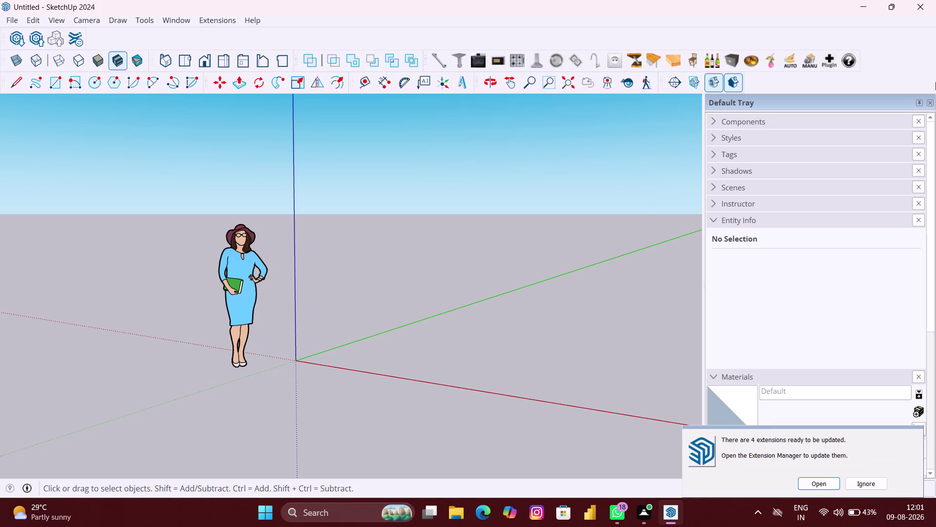
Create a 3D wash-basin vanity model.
Set the model units to Decimal format with 0.00" length precision in Model Info.
click(931, 103)
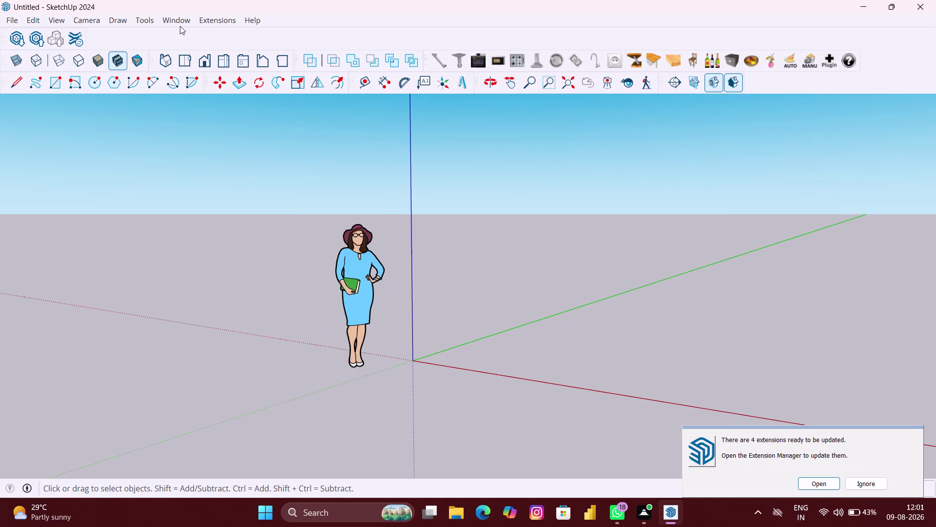
click(180, 25)
click(203, 82)
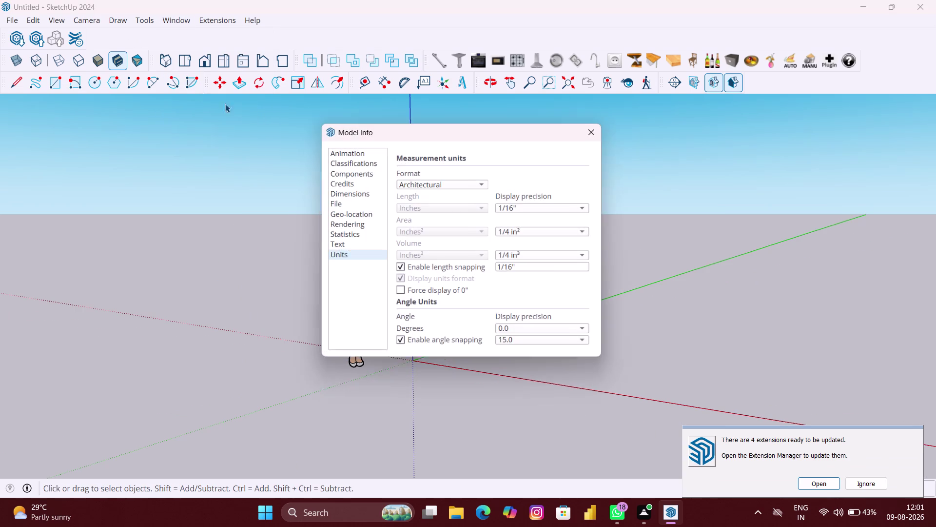
click(441, 180)
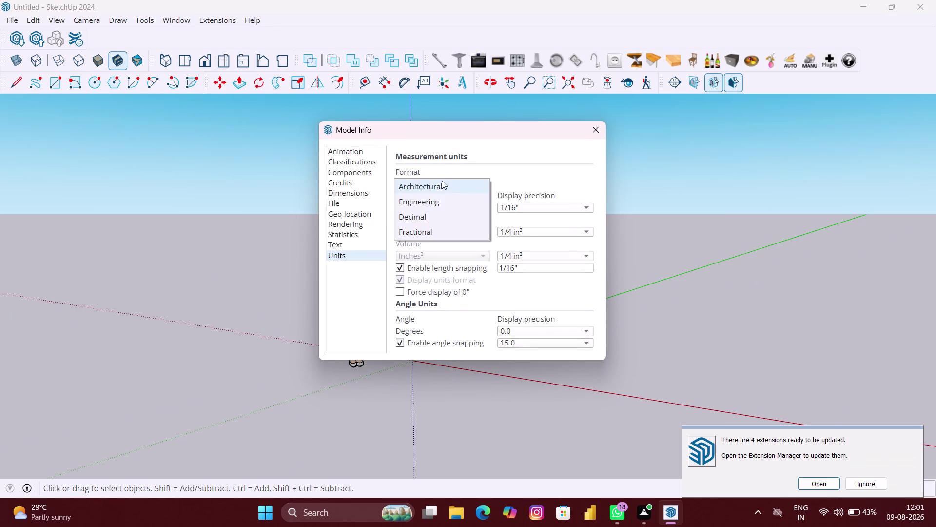
click(430, 214)
click(526, 212)
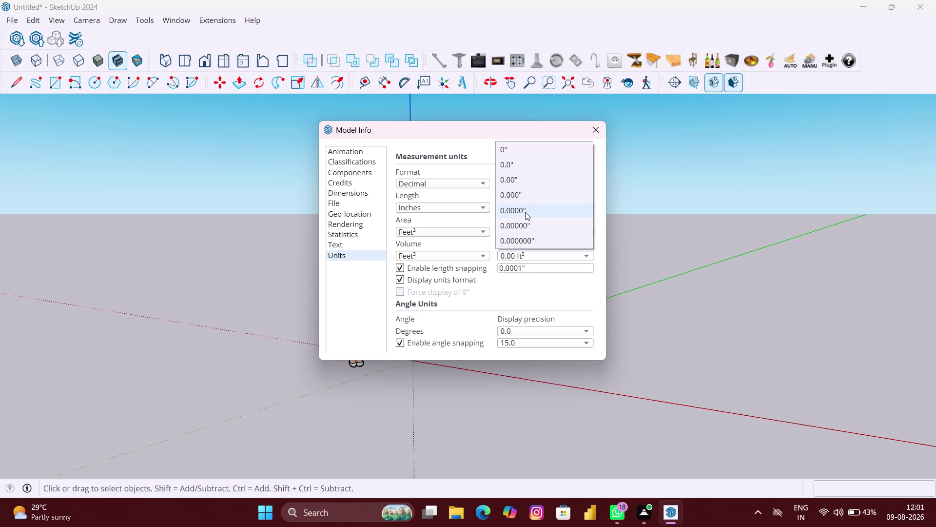
click(517, 182)
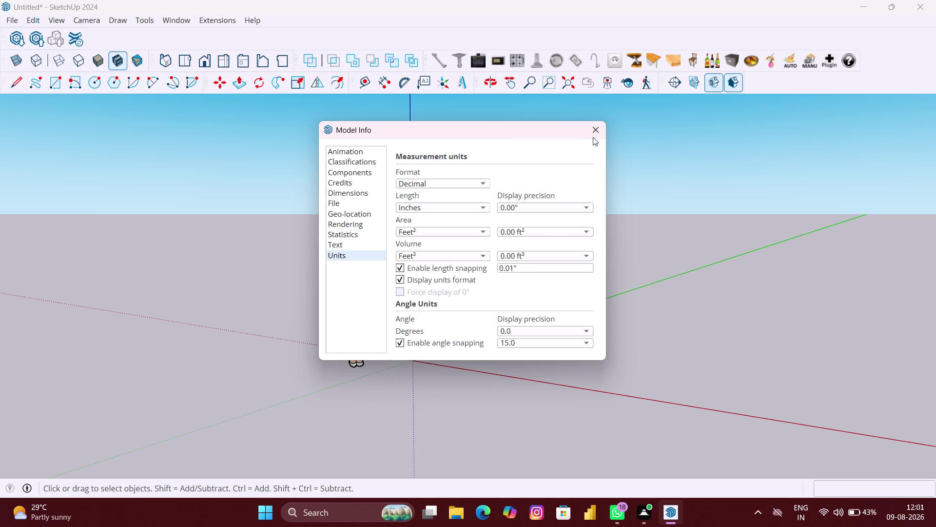
click(596, 132)
click(542, 240)
Select the default person figure and delete it from the scene.
middle_drag(469, 360, 521, 370)
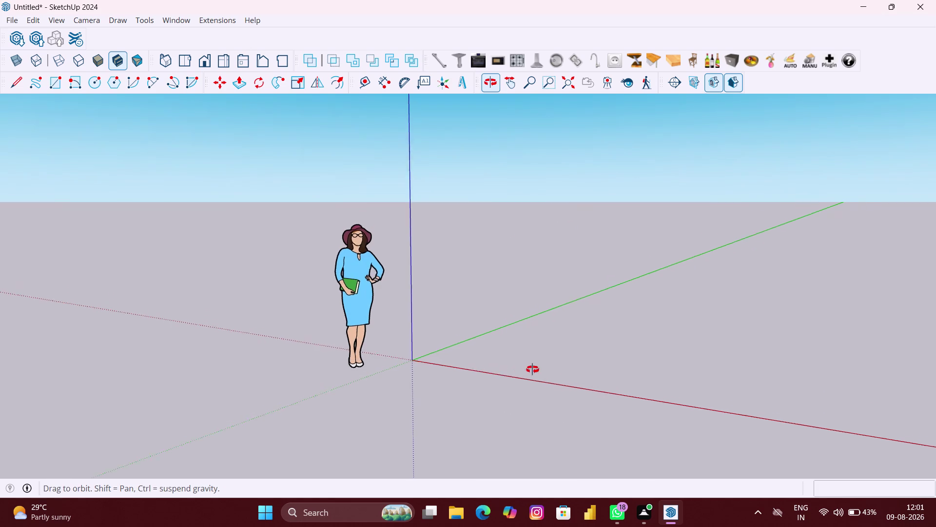
middle_drag(521, 370, 567, 374)
scroll(down, 3)
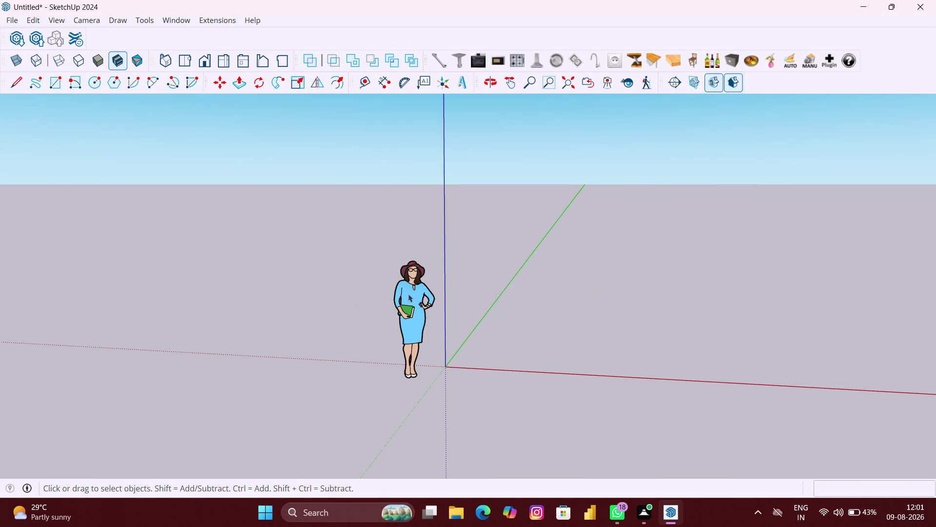
click(408, 294)
key(Delete)
Orbit and zoom around the origin to frame the empty axes.
scroll(down, 3)
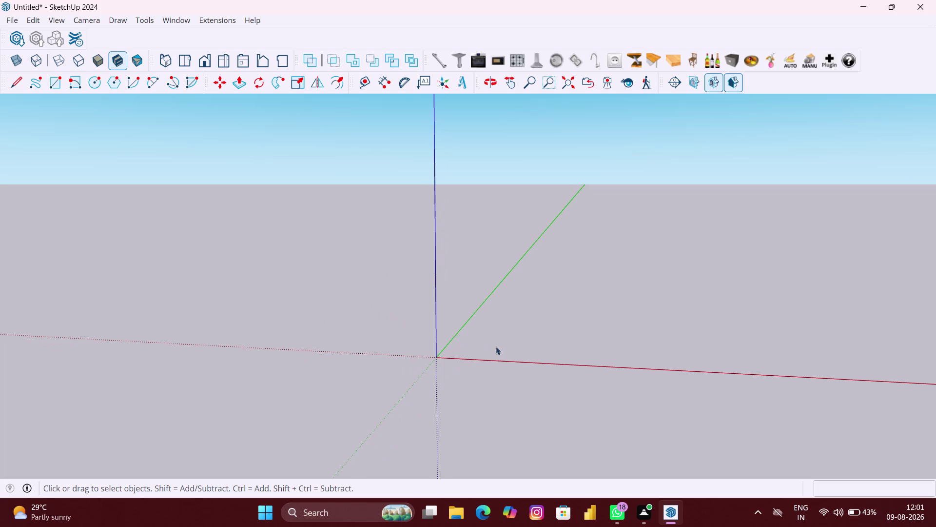
middle_drag(511, 349, 322, 326)
middle_drag(327, 331, 442, 357)
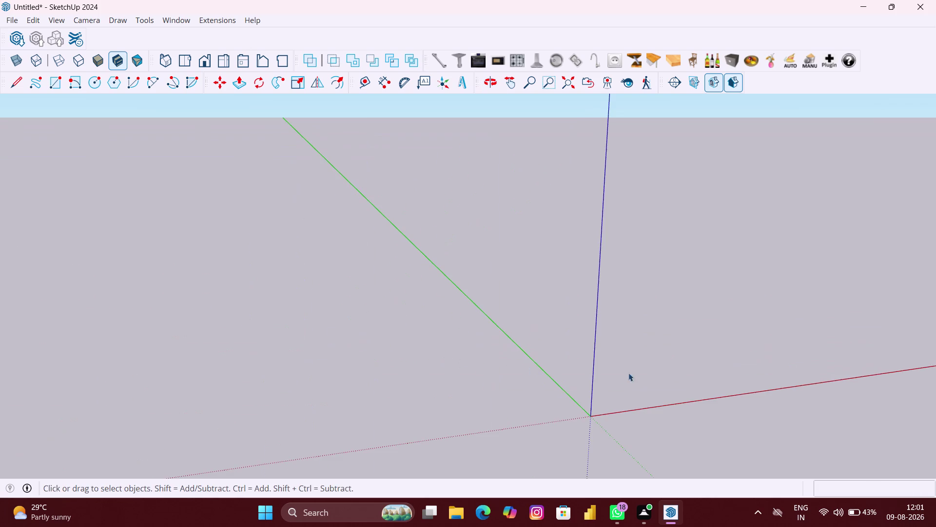
middle_drag(639, 371, 517, 373)
scroll(down, 3)
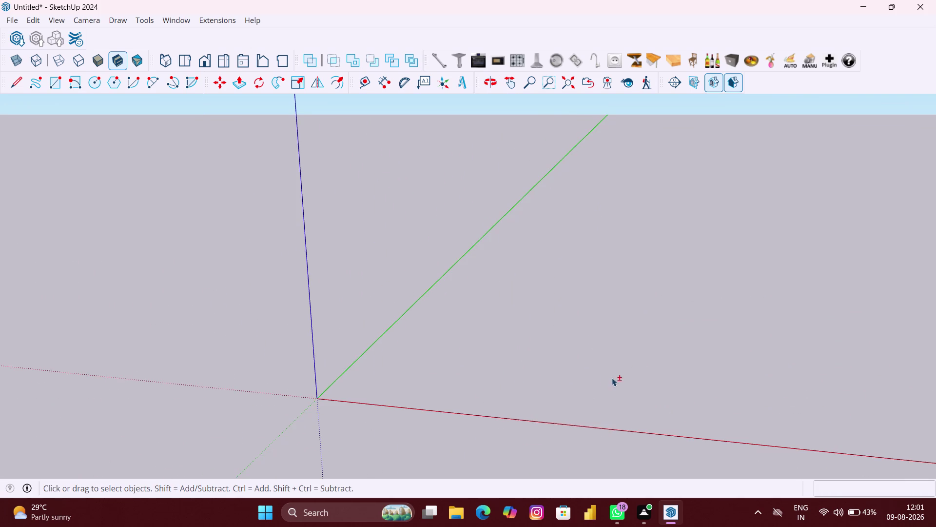
middle_drag(611, 377, 591, 323)
middle_drag(699, 352, 704, 350)
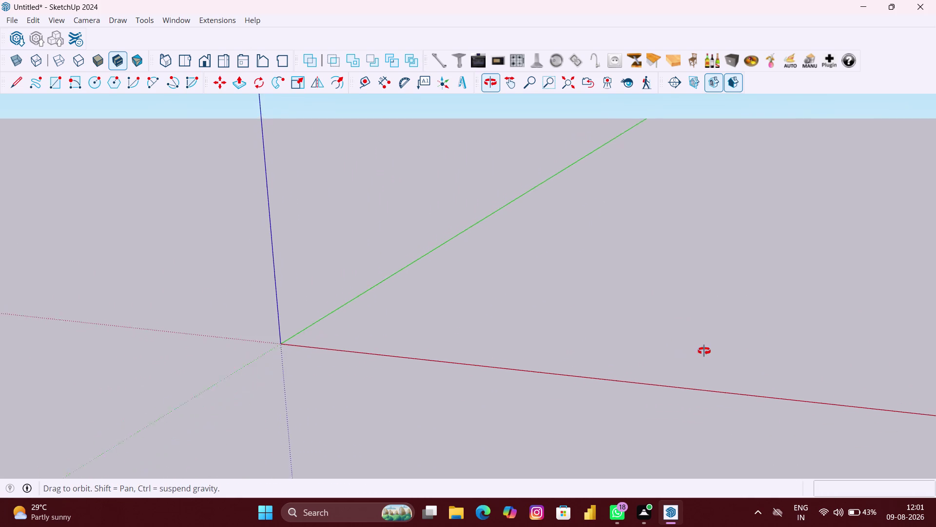
middle_drag(704, 351, 709, 334)
middle_drag(785, 356, 675, 355)
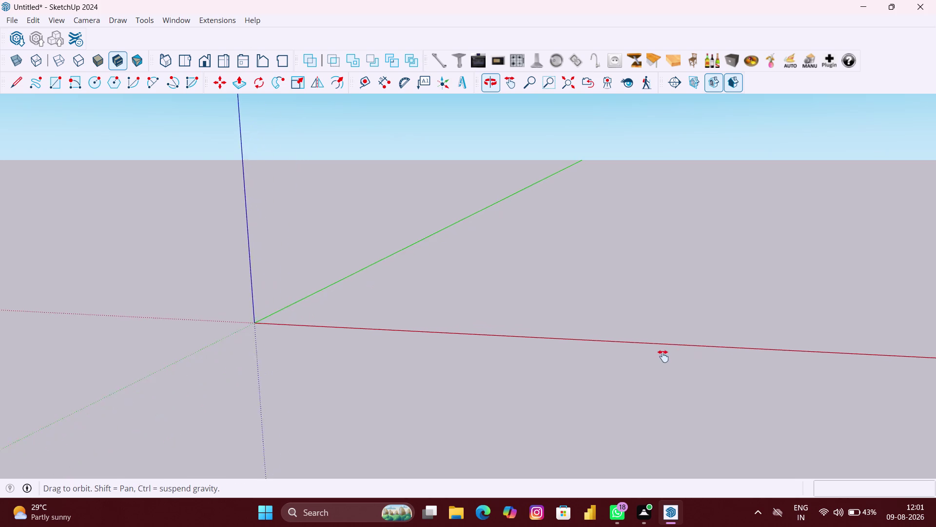
middle_drag(674, 355, 657, 357)
middle_drag(646, 380, 677, 372)
middle_drag(709, 367, 677, 373)
middle_drag(664, 374, 662, 407)
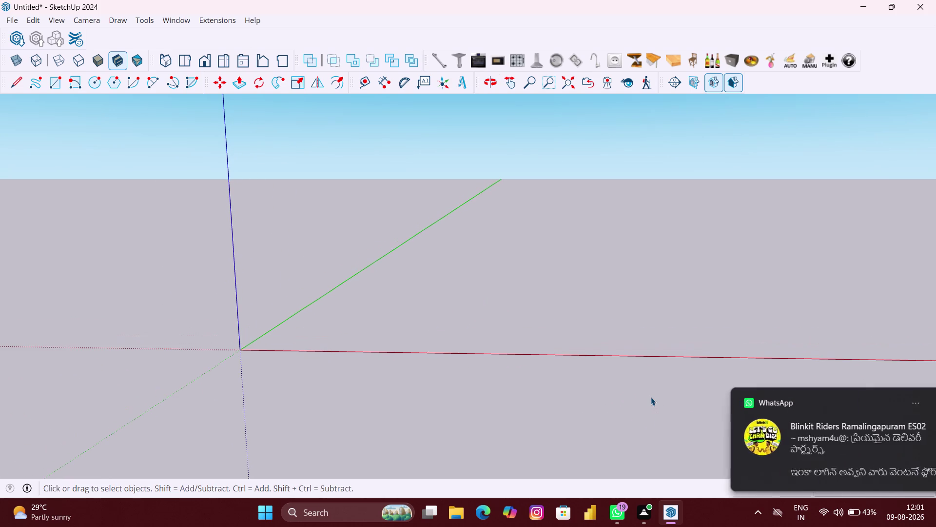
key(r)
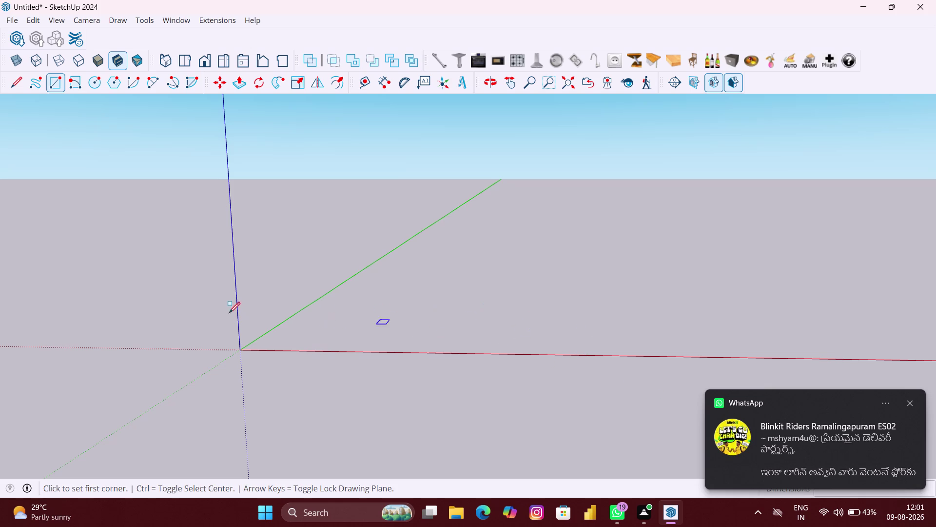
Draw a 5' by 5' rectangle on the ground plane.
click(392, 336)
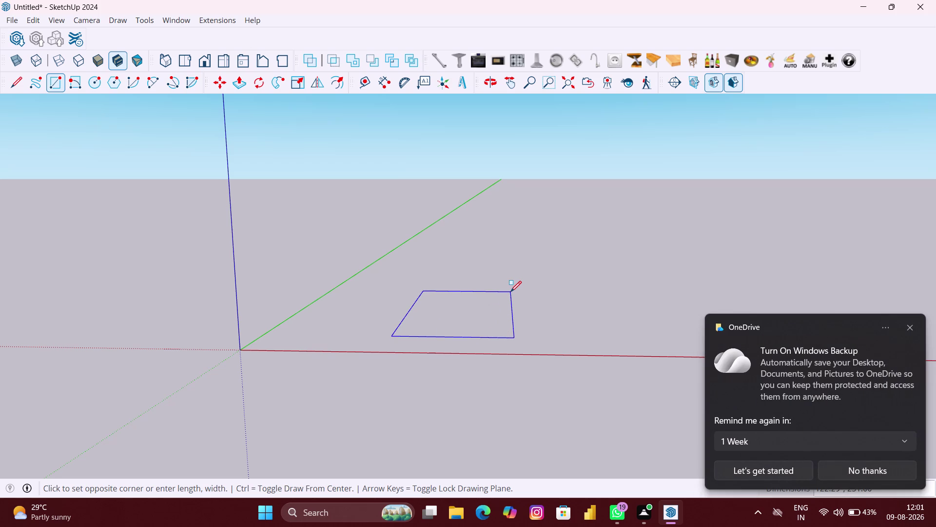
text(5')
text(,)
text(5')
key(Return)
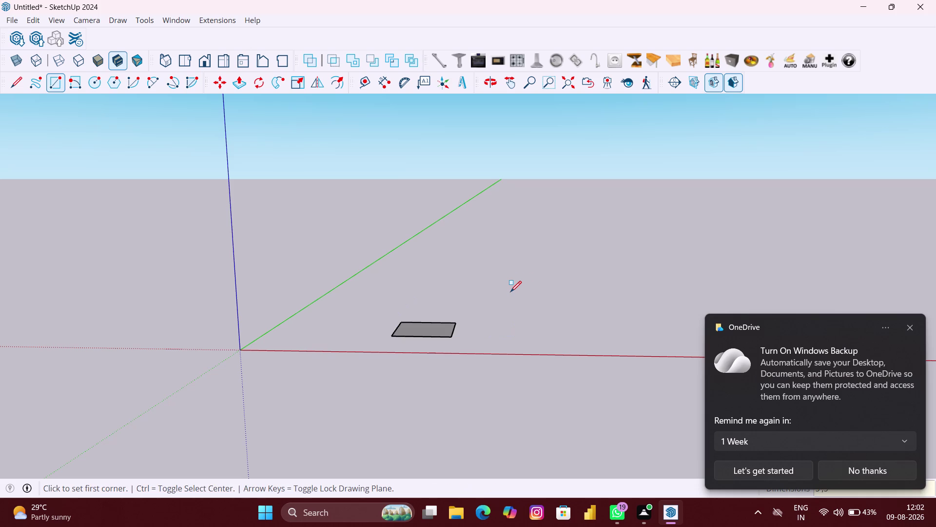
Dismiss the backup notice, clear the selection and zoom in on the square.
click(911, 325)
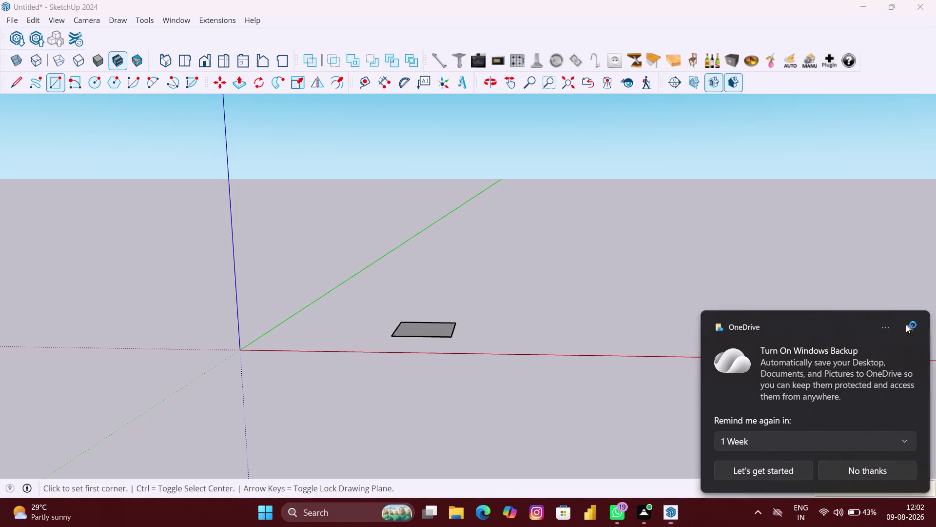
scroll(up, 3)
middle_drag(501, 332, 573, 385)
key(space)
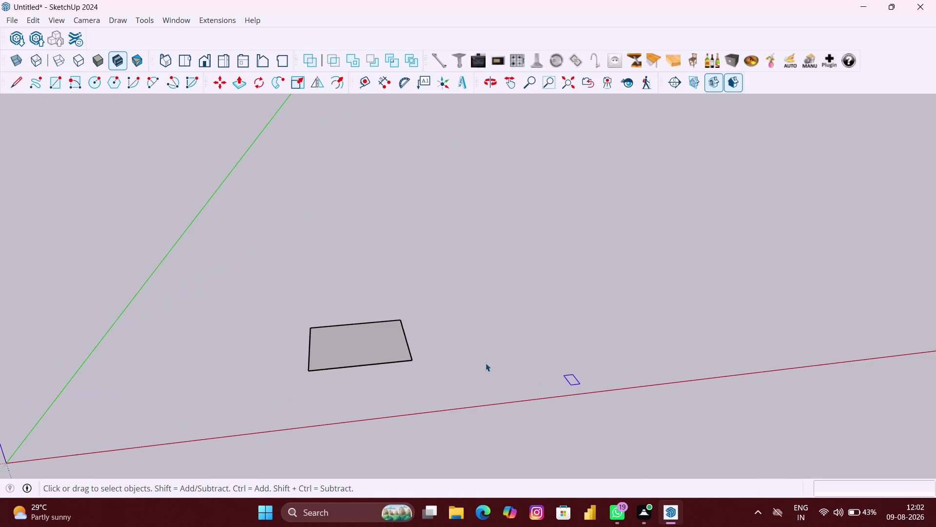
click(486, 363)
scroll(up, 3)
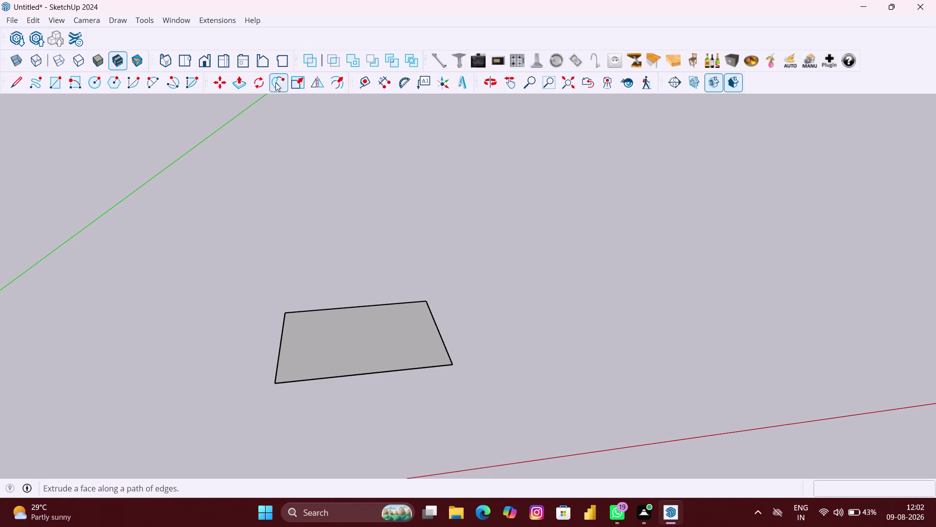
click(367, 84)
scroll(up, 3)
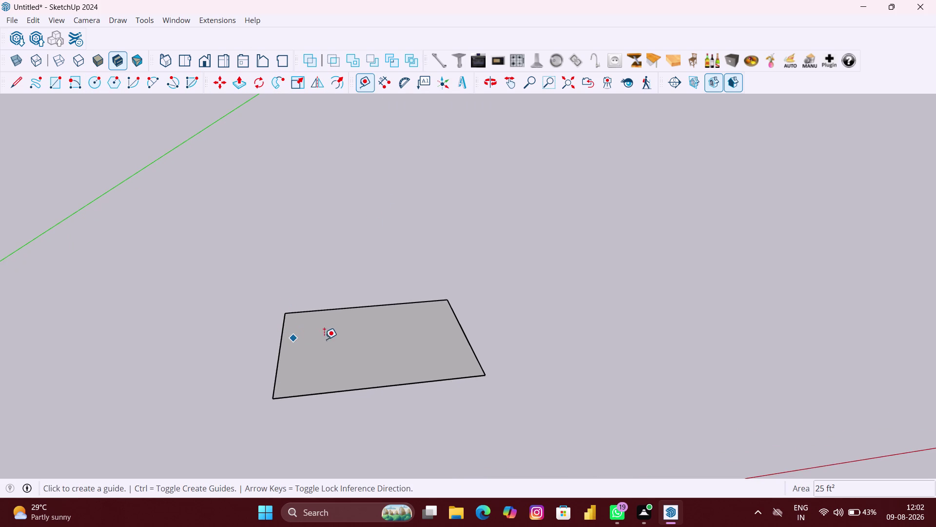
click(360, 305)
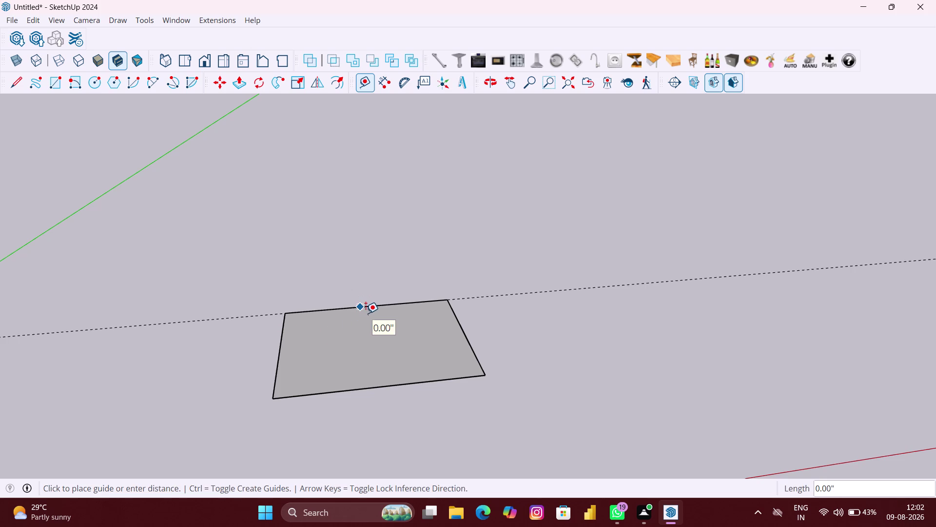
Place a guide line 6" in from the square's back edge.
text(6)
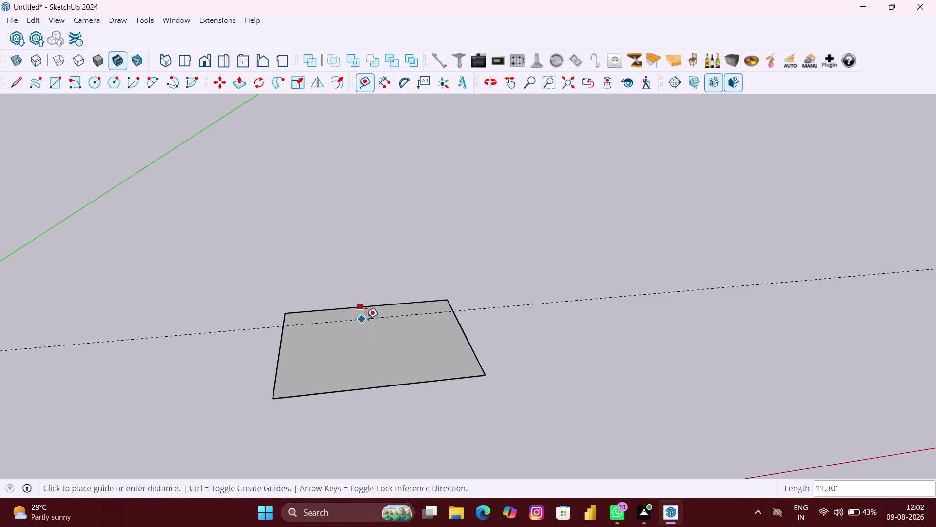
text(")
key(Return)
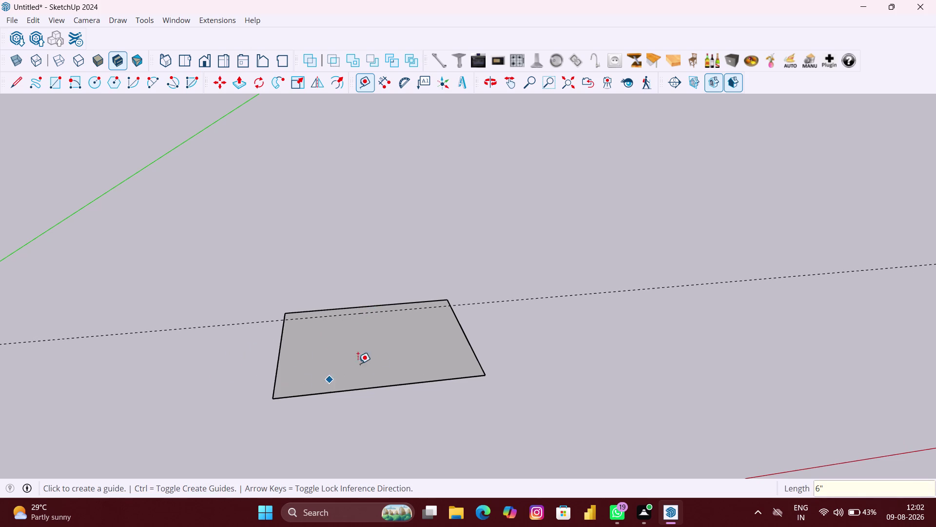
scroll(up, 3)
middle_drag(266, 348, 260, 361)
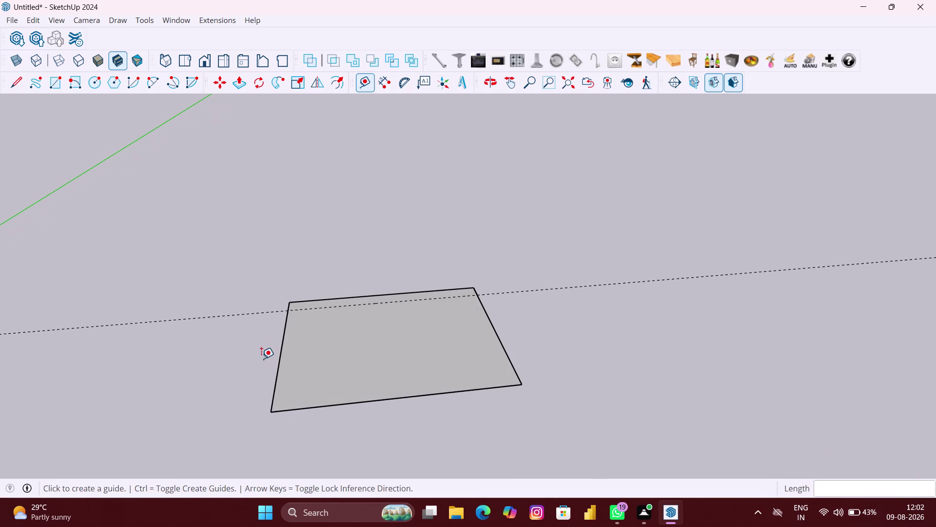
key(space)
click(240, 353)
scroll(up, 3)
middle_drag(263, 336, 252, 360)
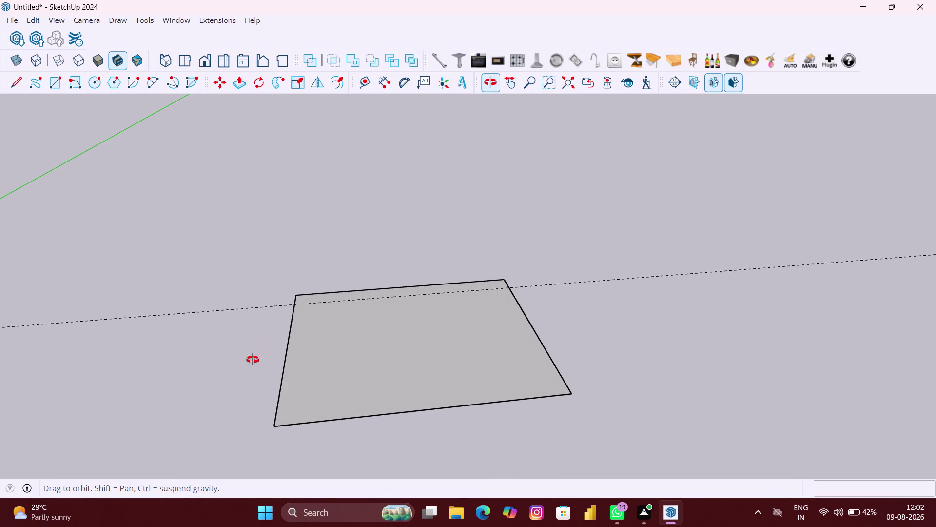
middle_drag(252, 360, 245, 374)
scroll(up, 3)
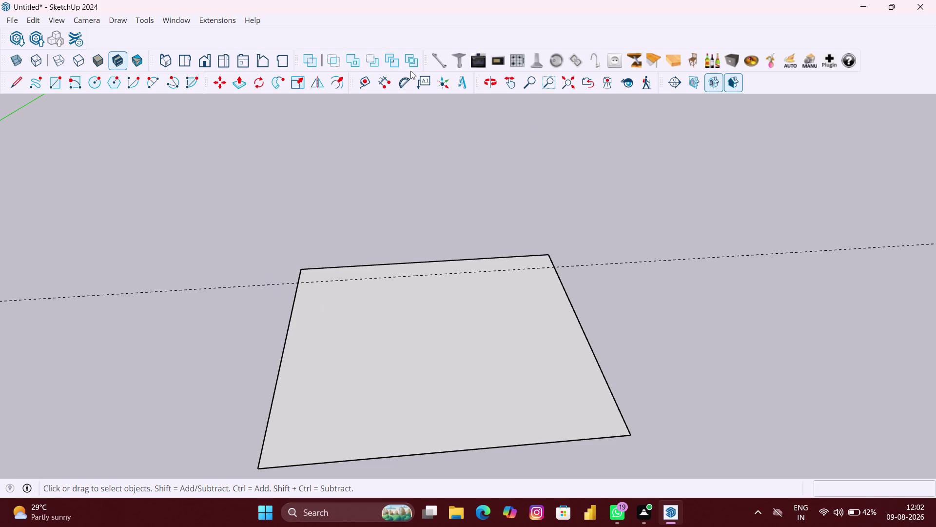
Add a second guide line 15" in from the back edge.
click(356, 90)
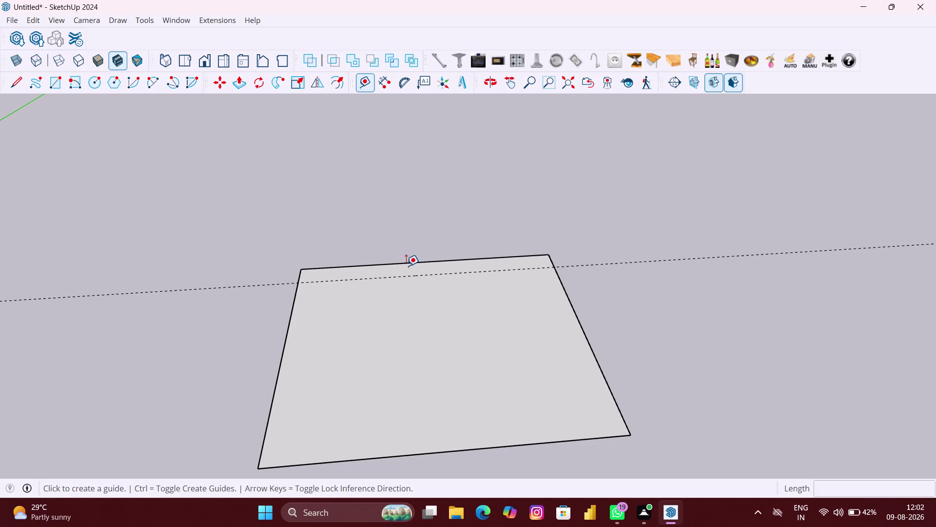
click(407, 276)
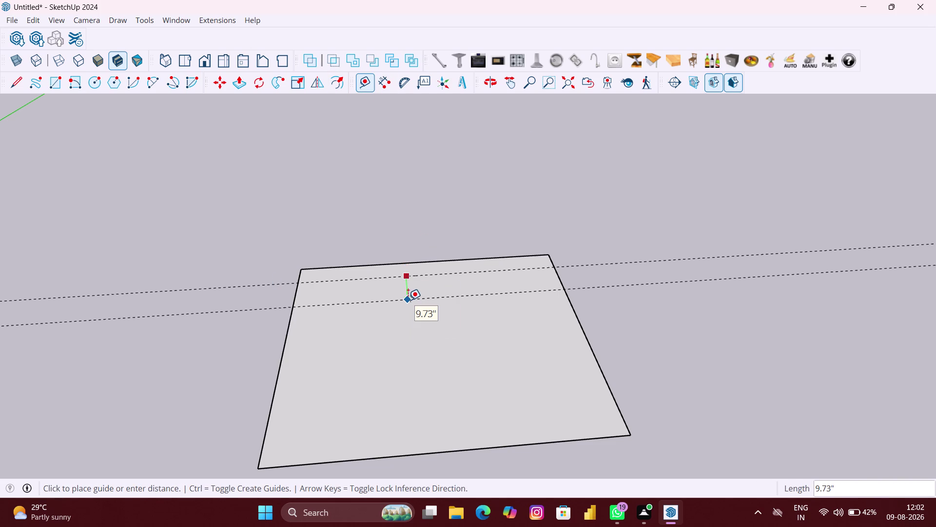
text(15")
key(Return)
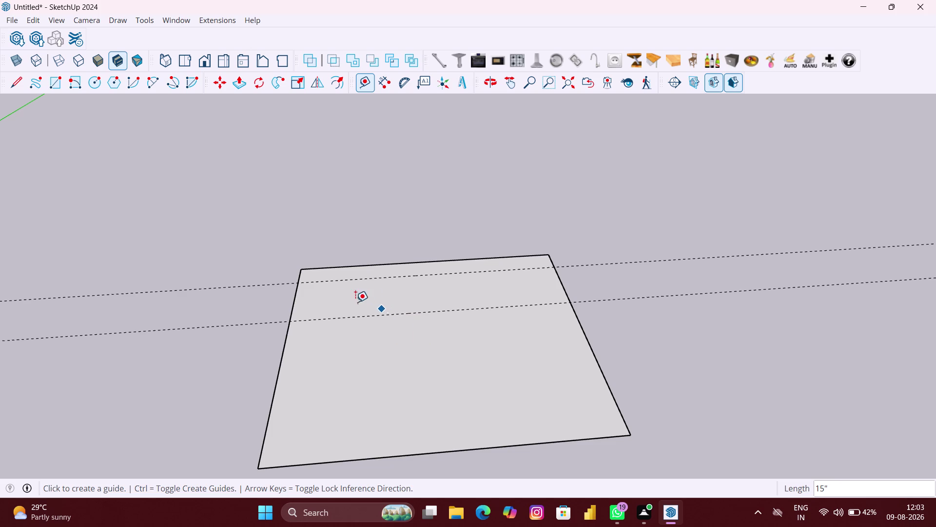
click(292, 301)
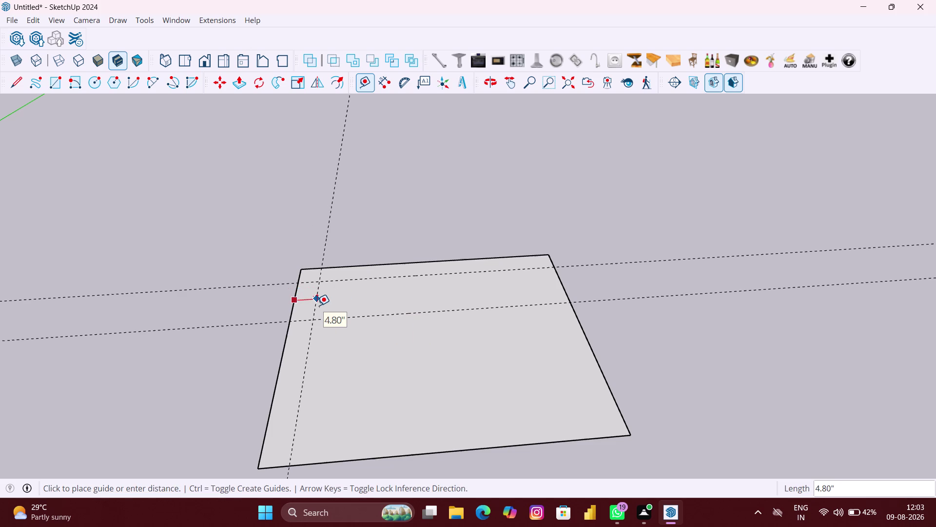
Place guide lines 3" and 43.28" in from the face's left edge.
text(3")
key(Return)
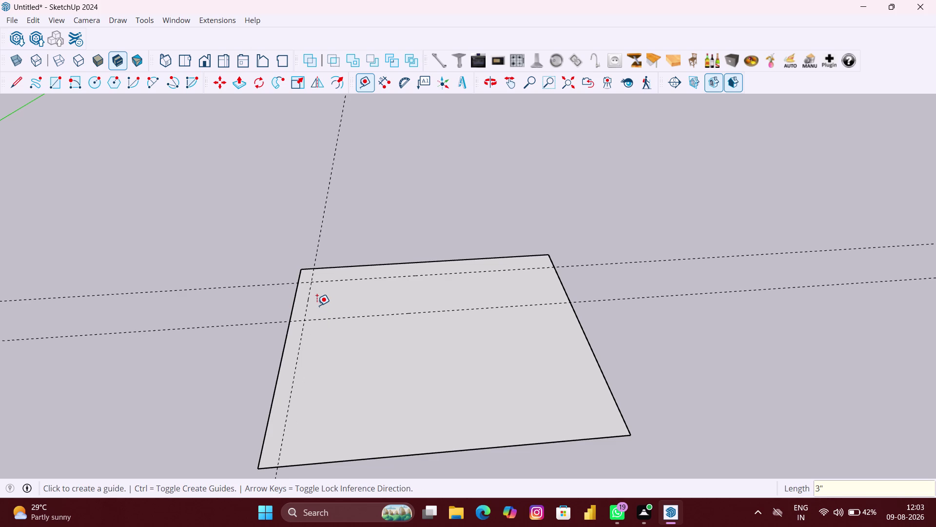
middle_drag(463, 295, 466, 316)
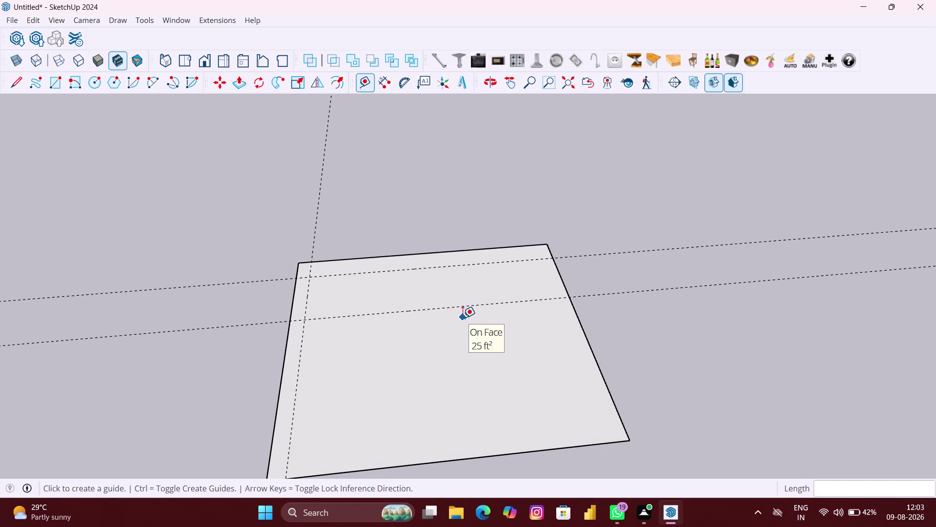
click(290, 307)
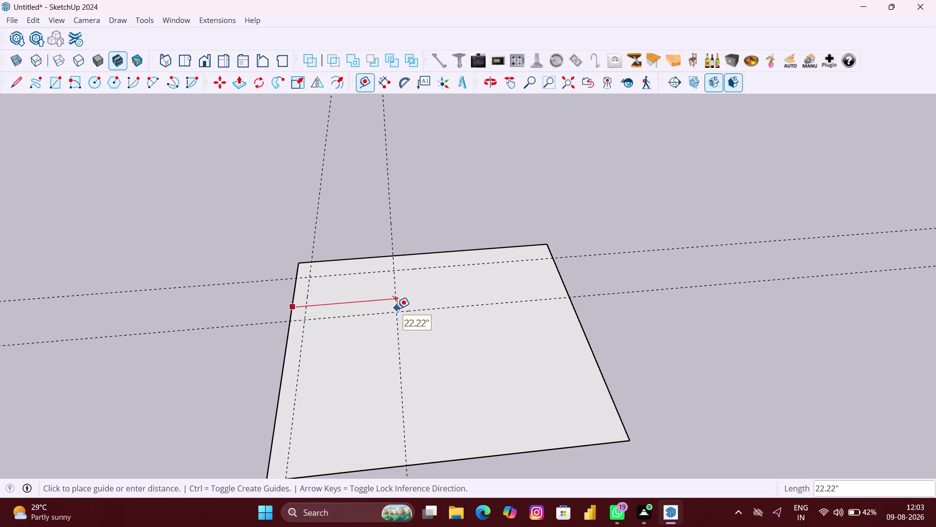
text(43)
key(period)
text(2)
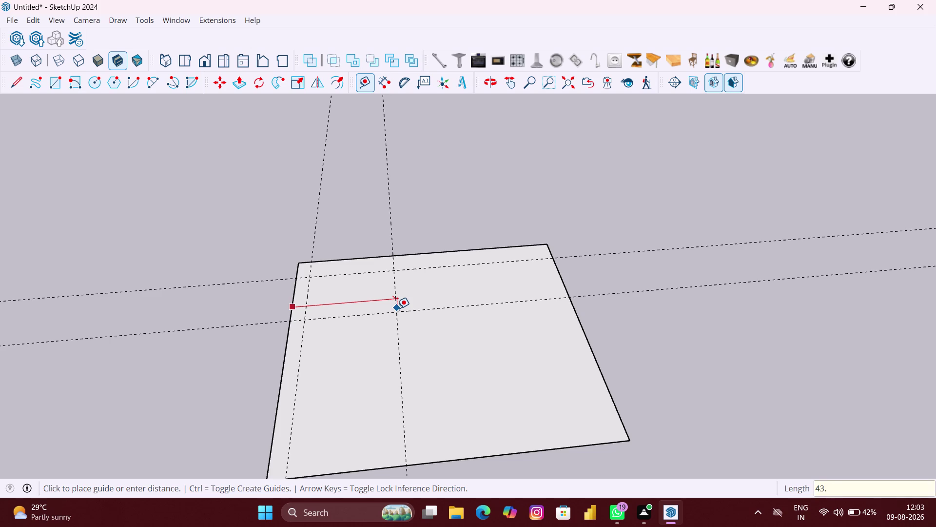
text(8)
key(shift+quotedbl)
key(Return)
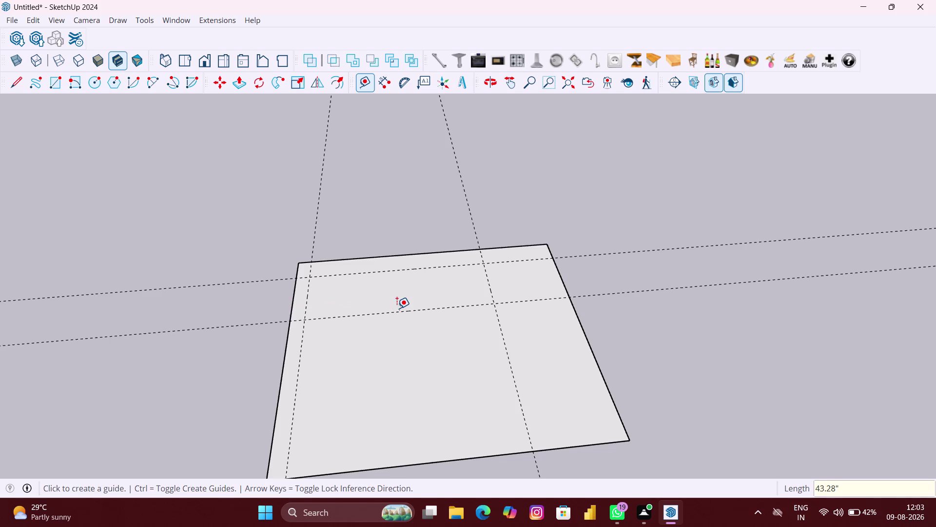
Select the leftmost vertical guide and delete it.
key(space)
click(297, 363)
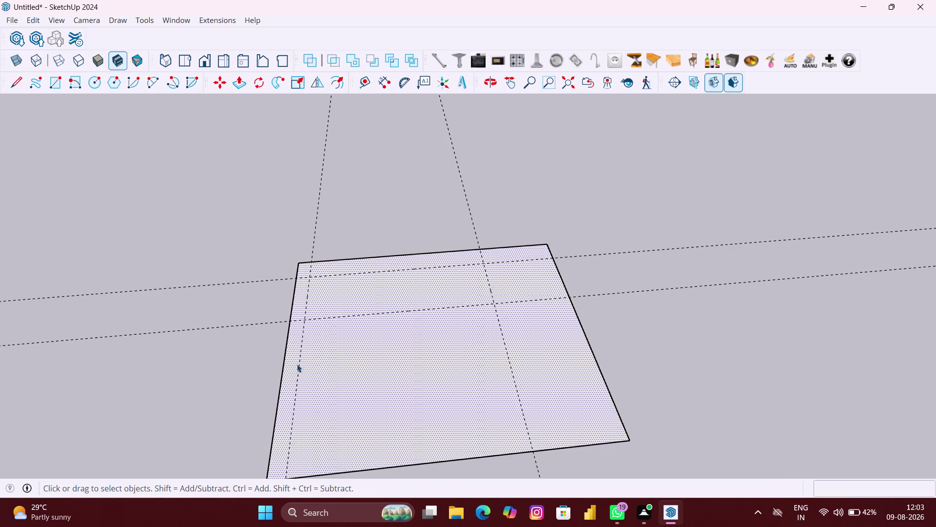
click(297, 364)
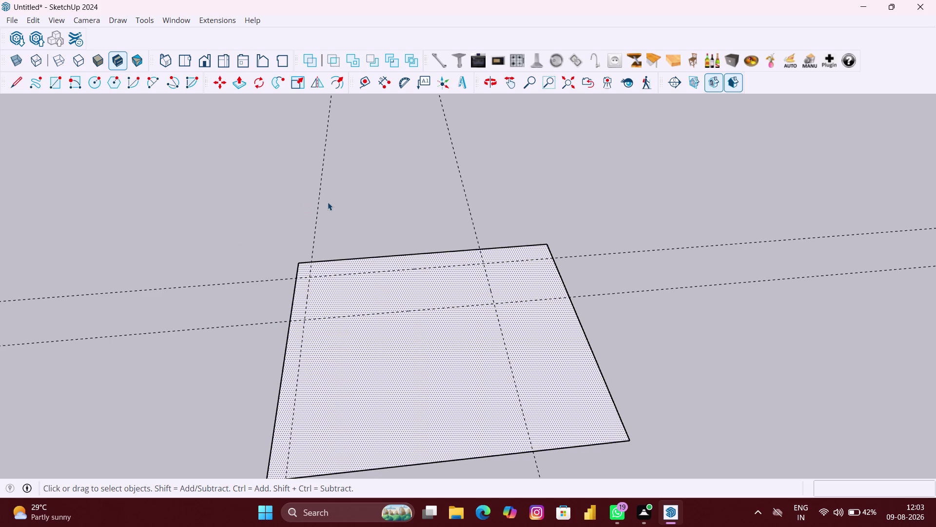
click(328, 202)
drag(341, 200, 271, 190)
key(Delete)
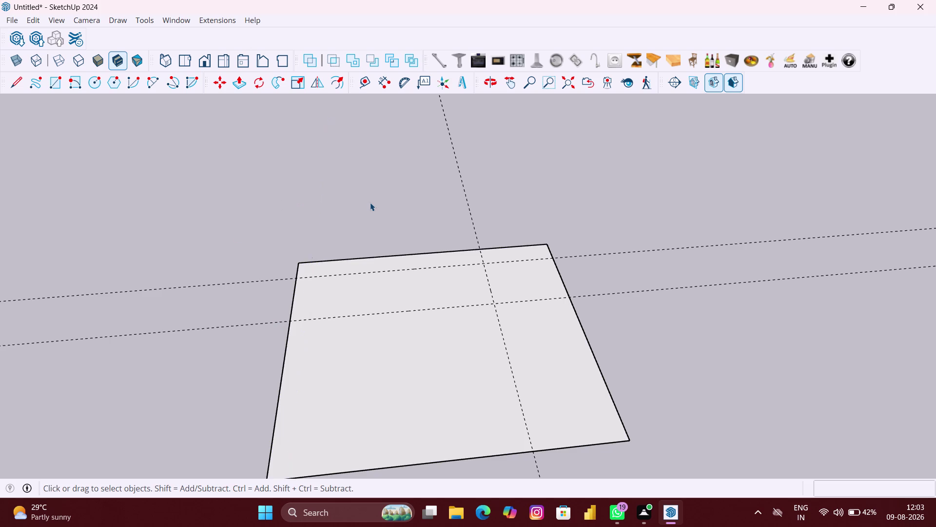
scroll(down, 3)
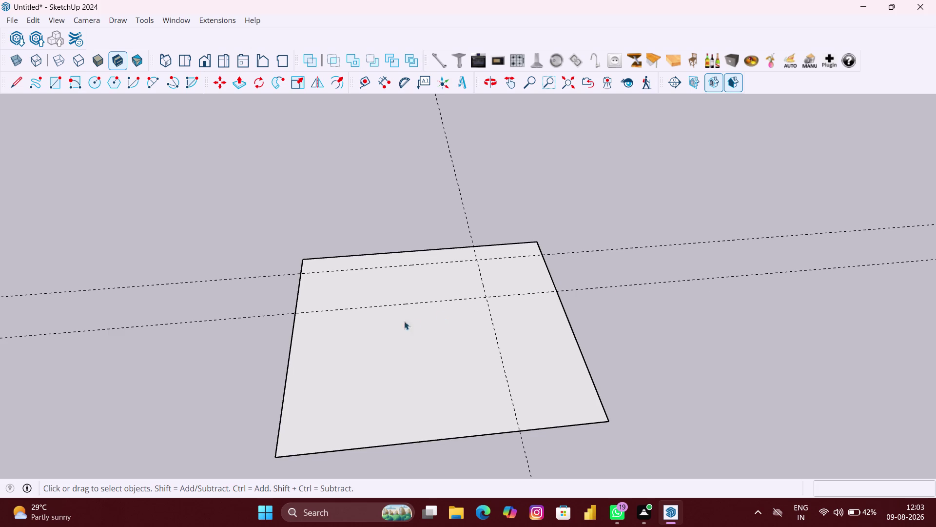
Start a new group from the empty model area's context menu.
right_click(199, 320)
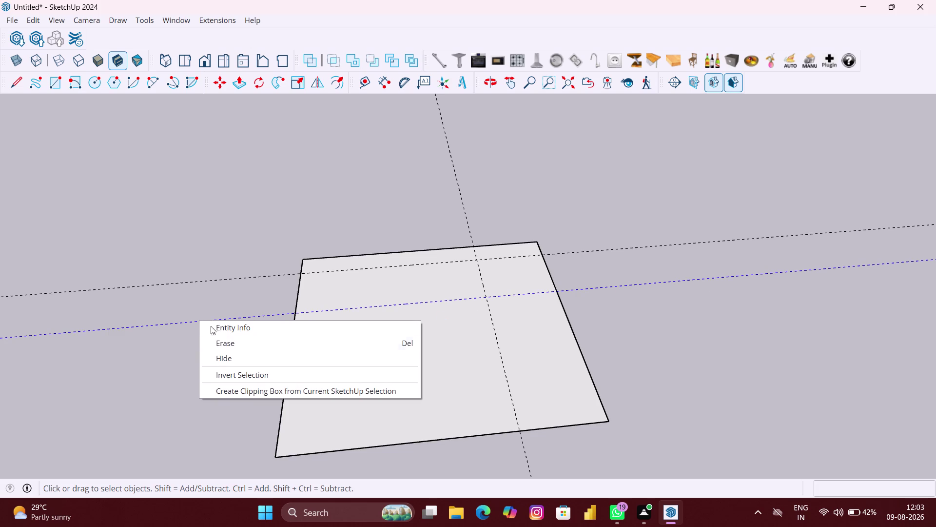
click(175, 369)
right_click(157, 376)
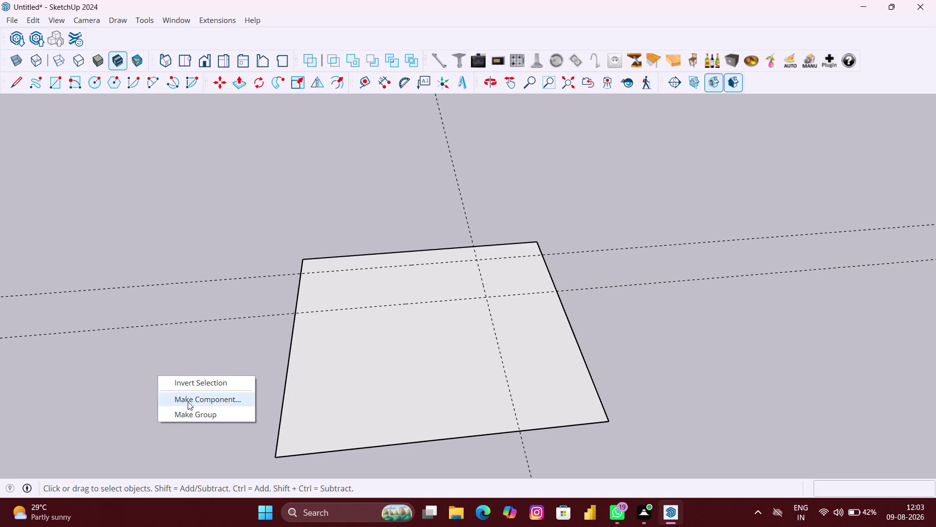
click(195, 418)
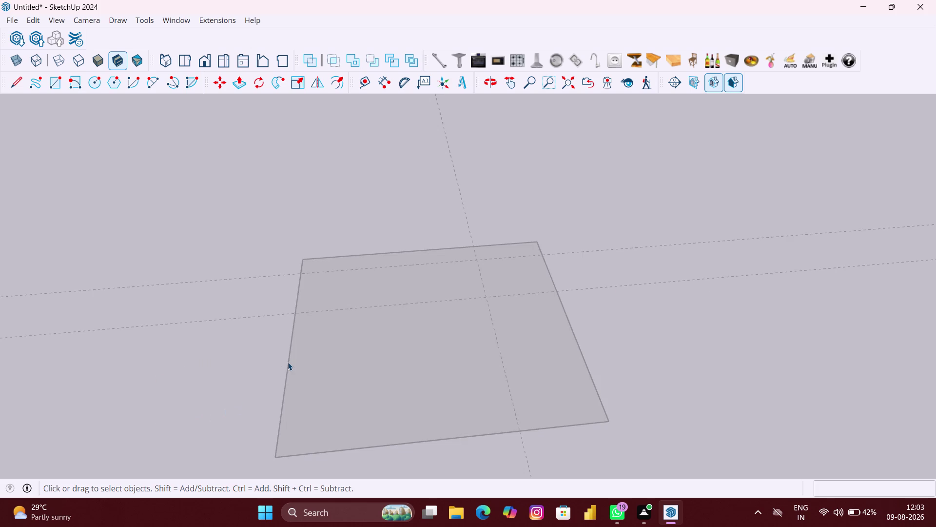
middle_drag(287, 362, 286, 396)
Draw the 43.28 by 6 inch strip from the back-left corner to the guide.
key(r)
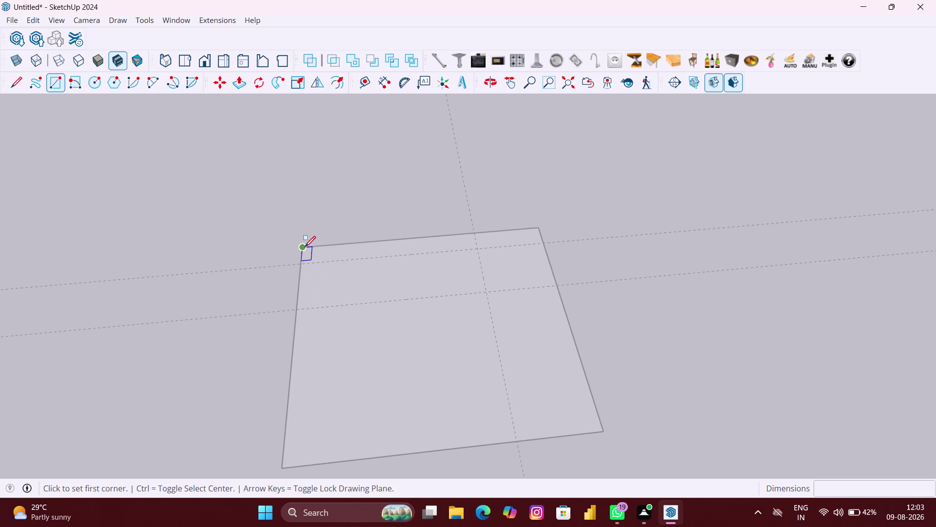
click(304, 247)
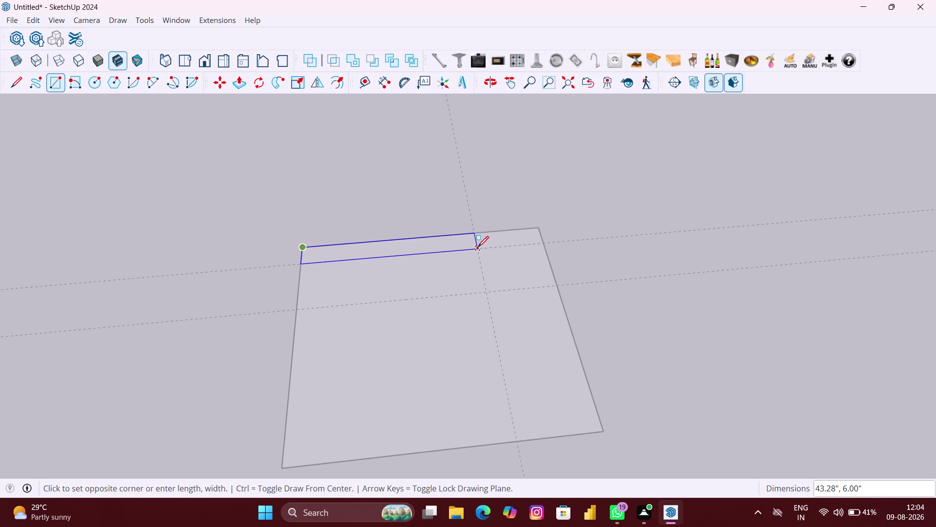
click(478, 247)
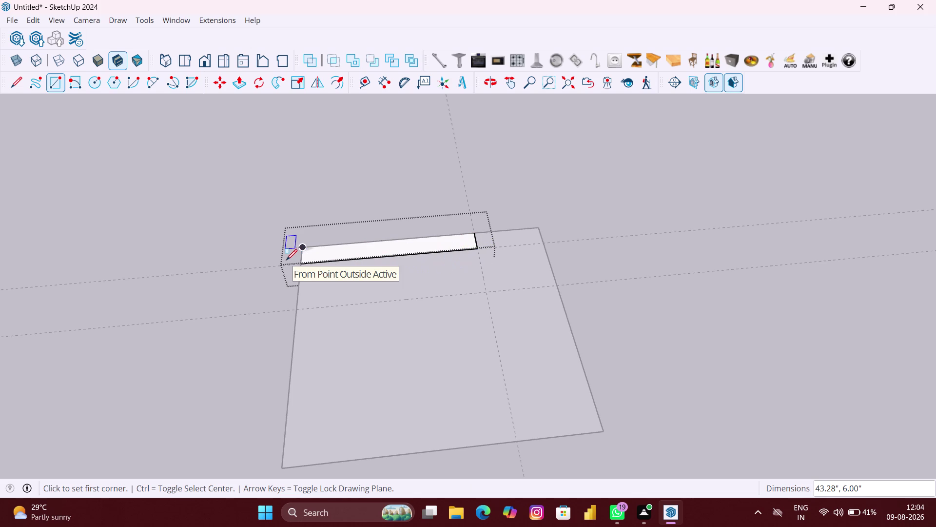
key(space)
click(233, 277)
right_click(248, 296)
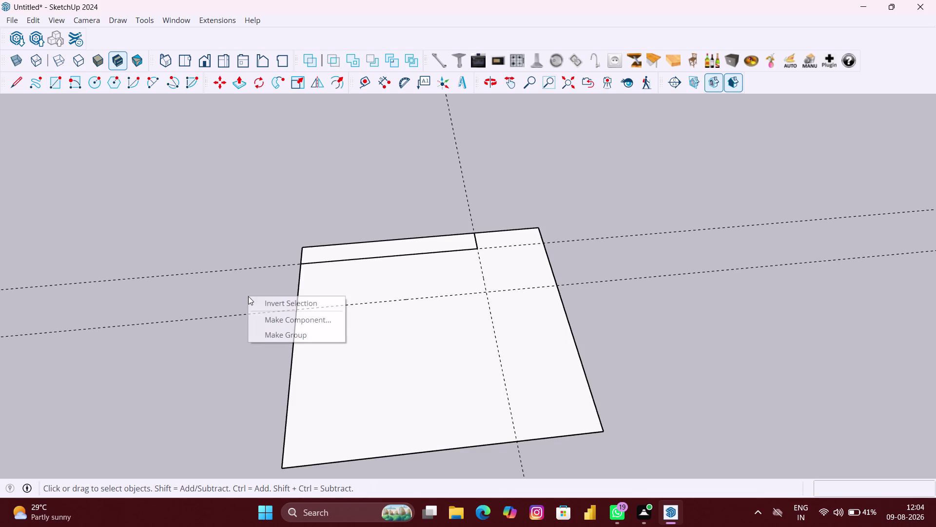
click(276, 335)
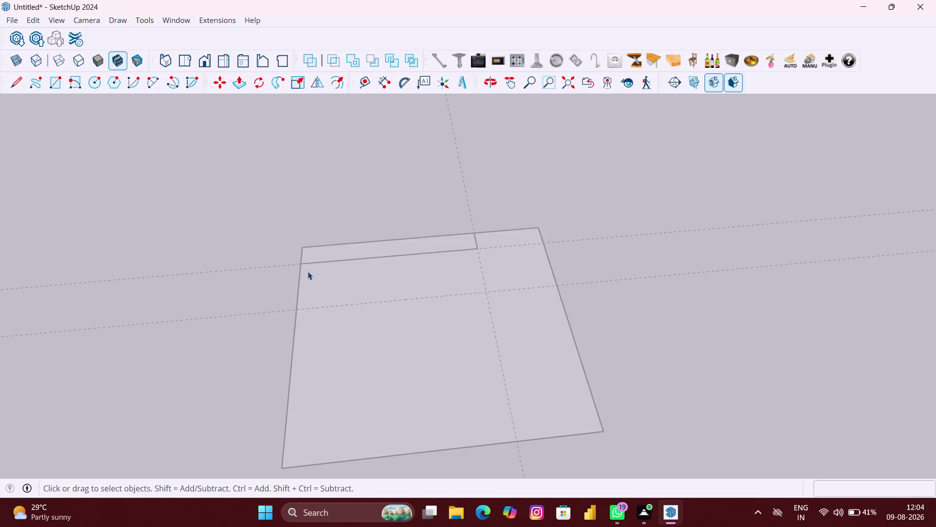
Draw a deeper rectangle from the strip's front-left corner to the guide.
key(r)
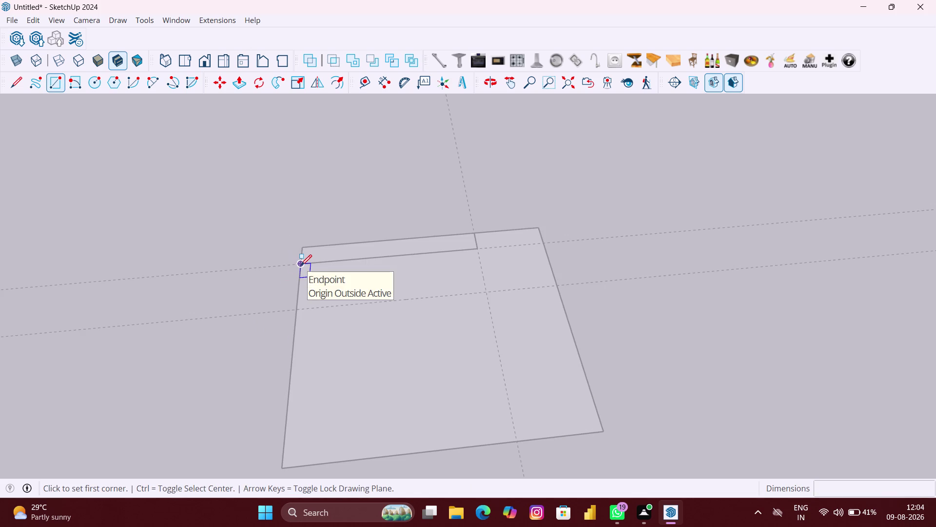
click(301, 266)
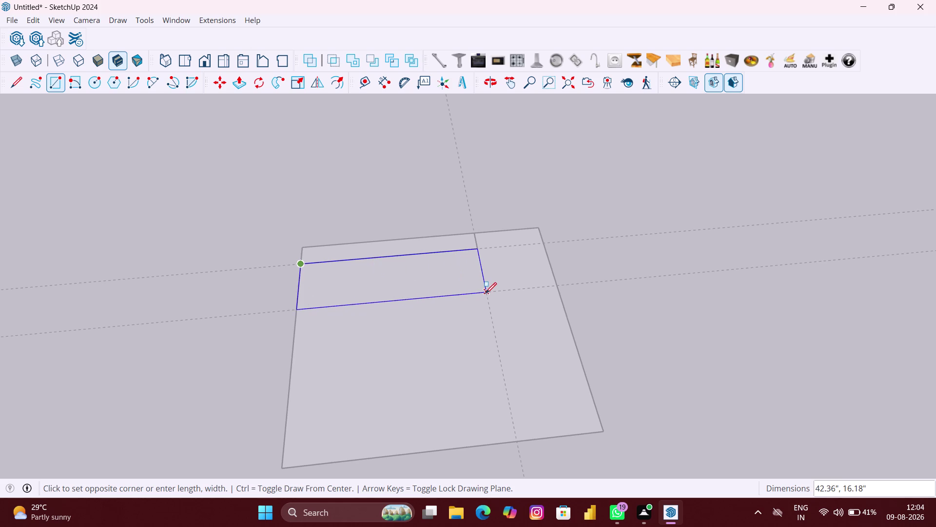
click(486, 293)
key(space)
click(275, 351)
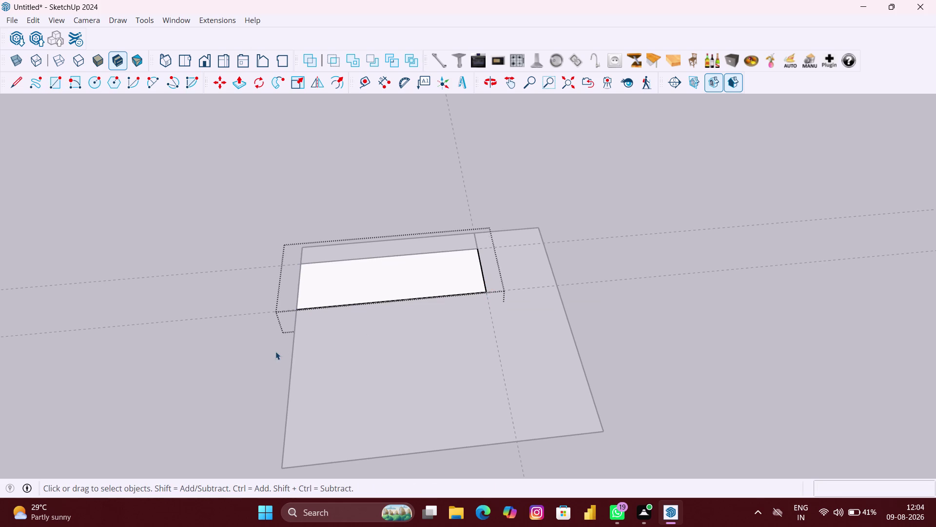
click(368, 349)
key(Delete)
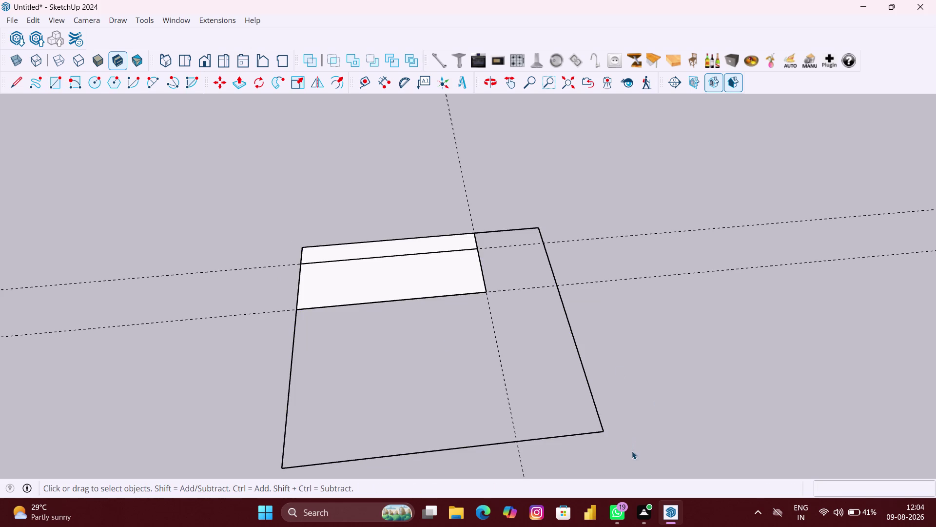
Delete the leftover floor face and its remaining edges.
drag(632, 450, 511, 383)
key(Delete)
drag(312, 398, 284, 389)
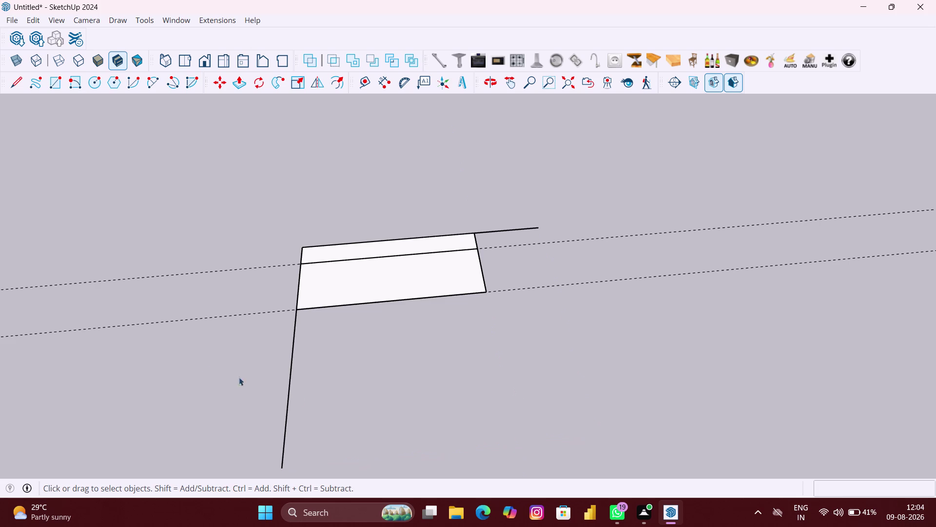
drag(285, 389, 206, 368)
key(Delete)
drag(527, 244, 478, 197)
key(Delete)
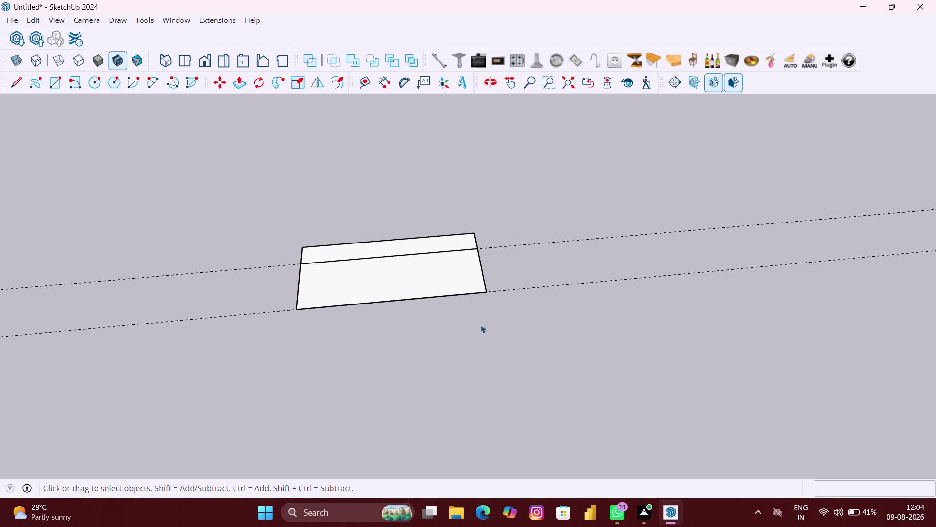
Delete both horizontal guide lines.
scroll(up, 3)
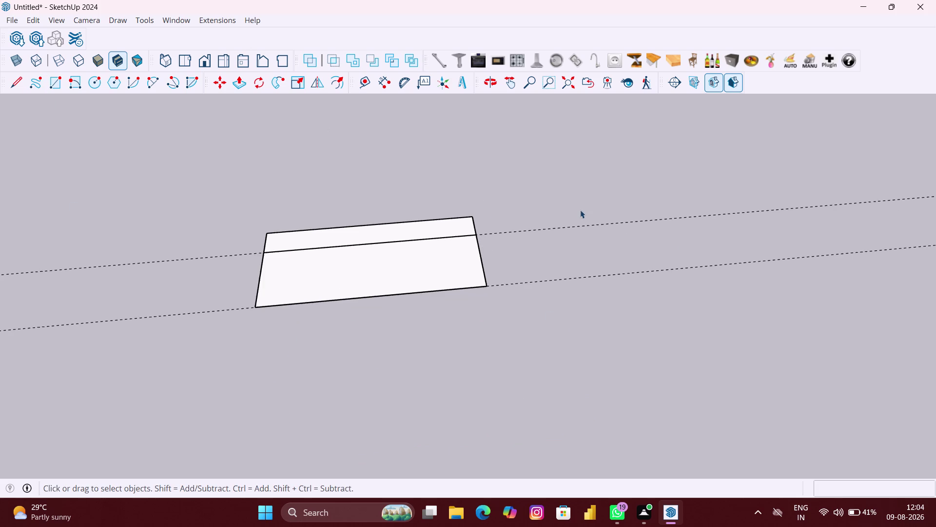
drag(696, 260, 632, 166)
drag(715, 319, 619, 155)
key(Delete)
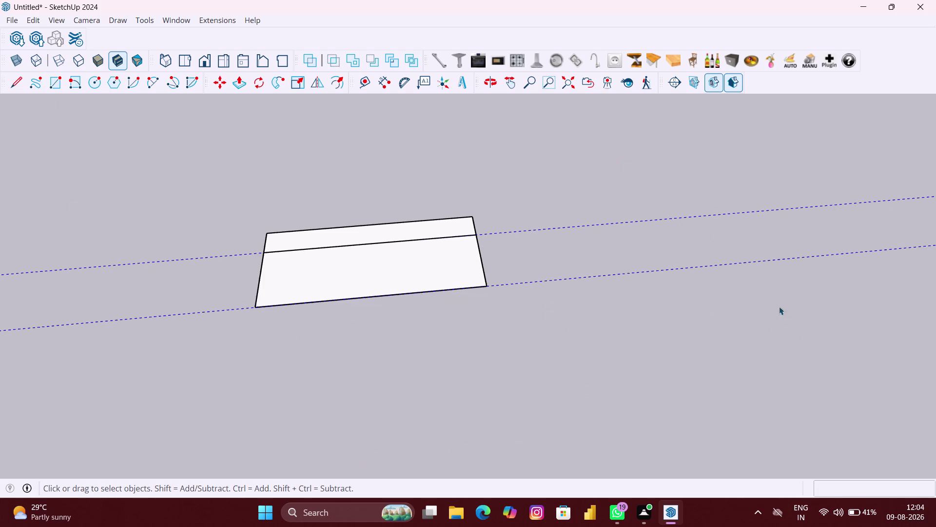
scroll(down, 3)
middle_drag(496, 372, 479, 374)
click(450, 384)
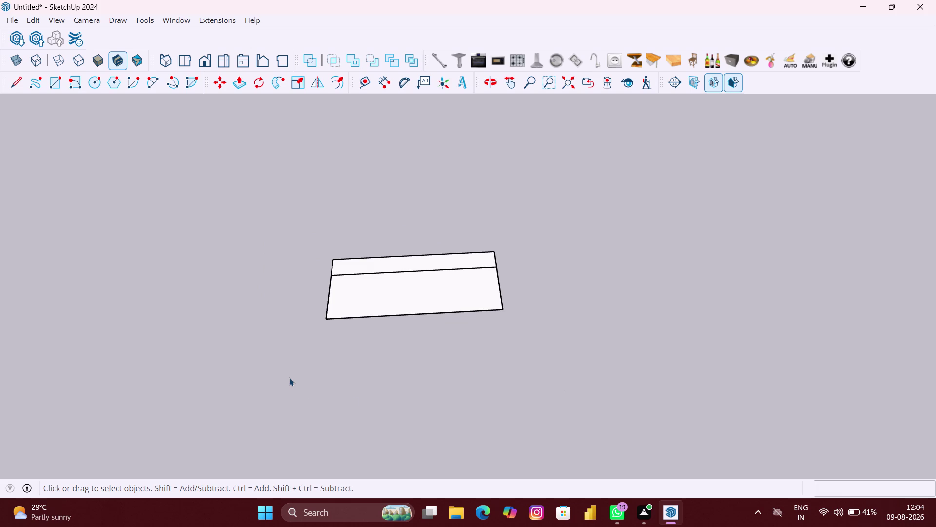
scroll(up, 3)
Open the back strip's group for editing.
key(p)
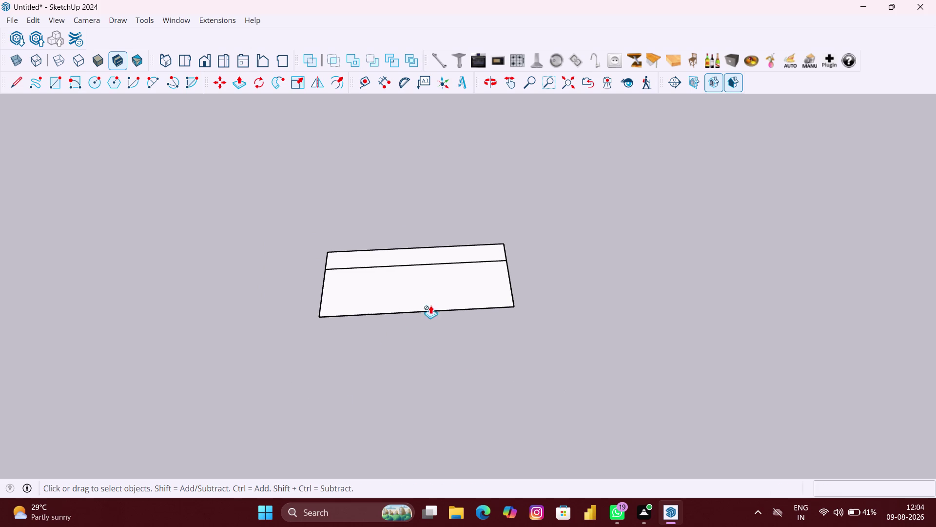
key(space)
scroll(up, 3)
double_click(382, 256)
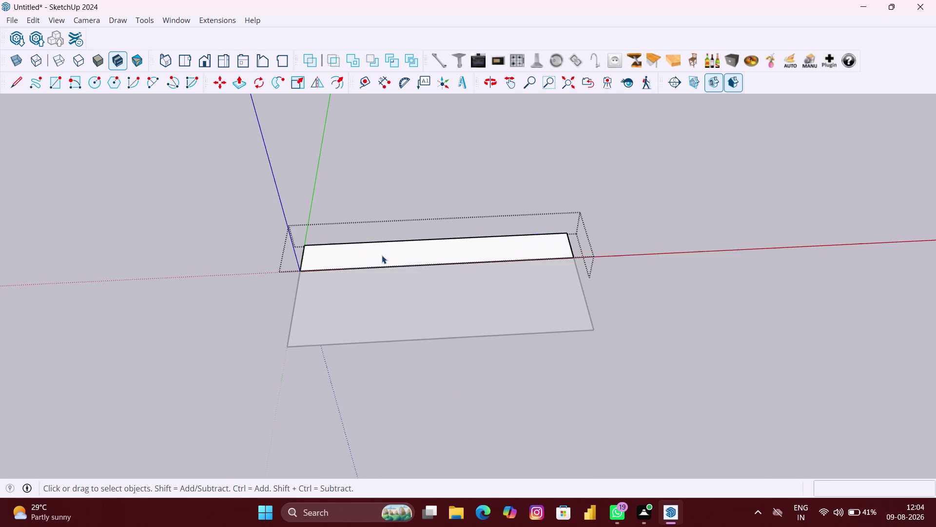
scroll(up, 3)
Push-pull the back strip up 10' into a wall and exit its group.
key(p)
click(387, 255)
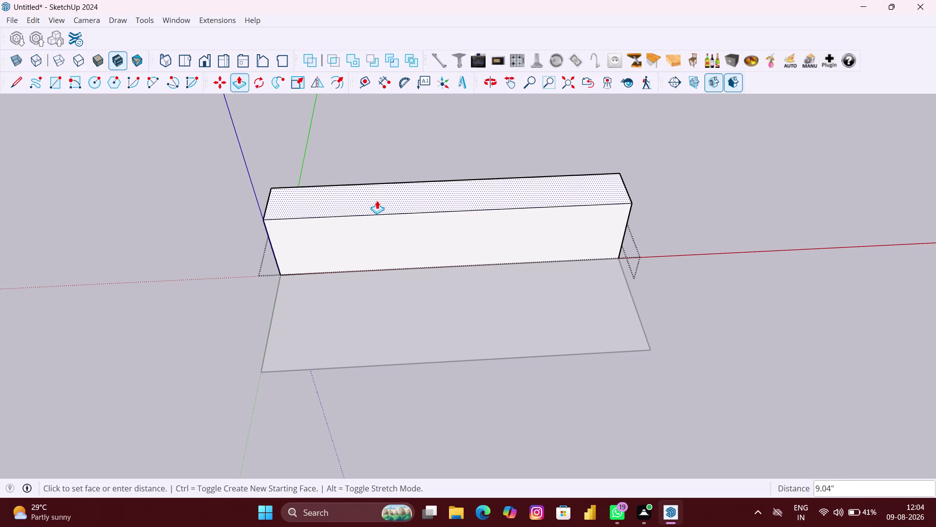
text(10')
key(Return)
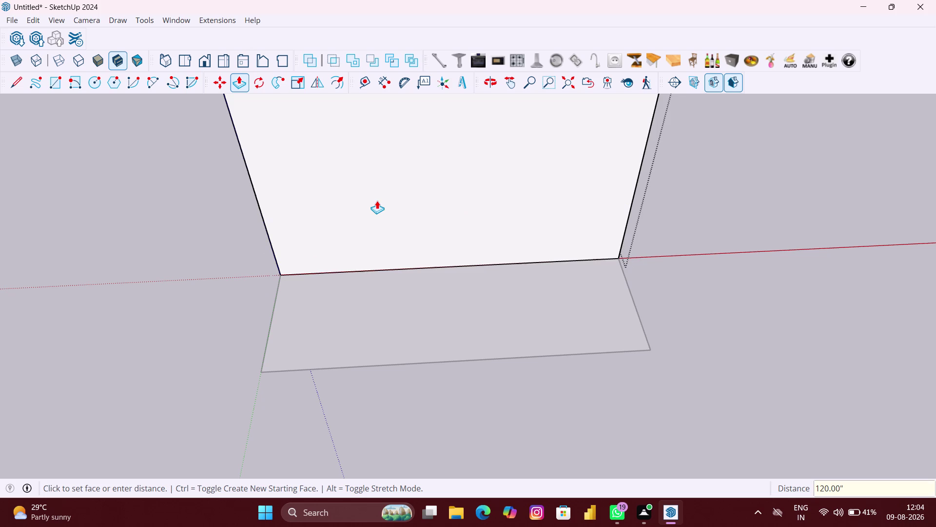
scroll(down, 3)
key(space)
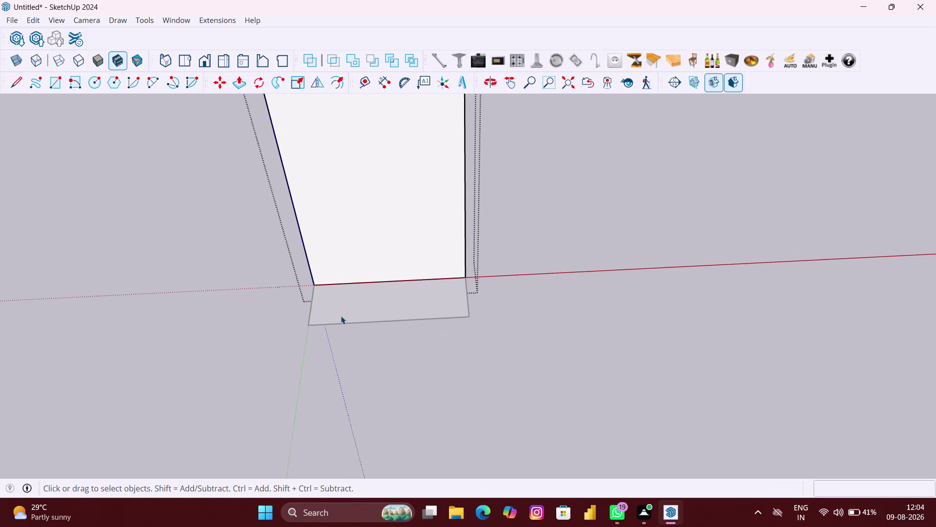
scroll(up, 3)
click(324, 345)
Orbit around the new wall to look at its base.
middle_drag(404, 318, 374, 314)
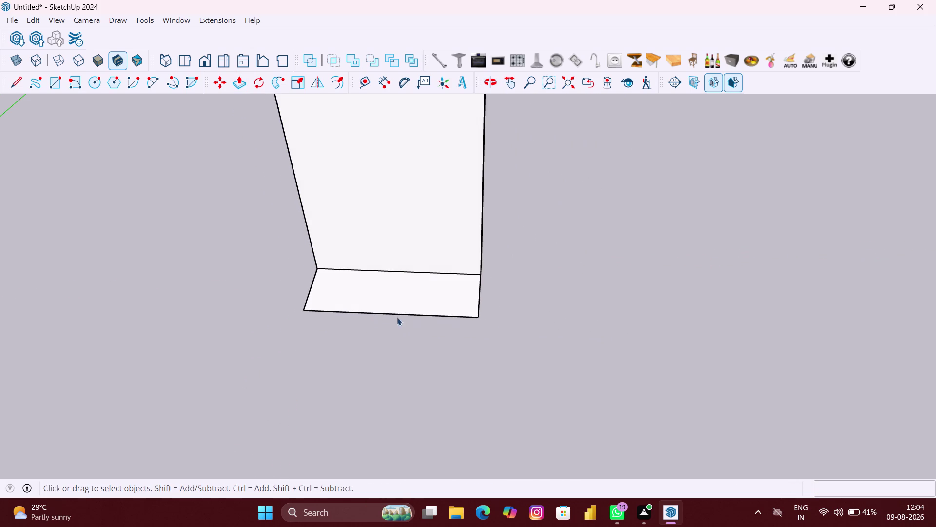
middle_drag(549, 312, 556, 237)
scroll(up, 3)
scroll(up, 3)
middle_drag(395, 281, 447, 264)
click(422, 302)
click(163, 331)
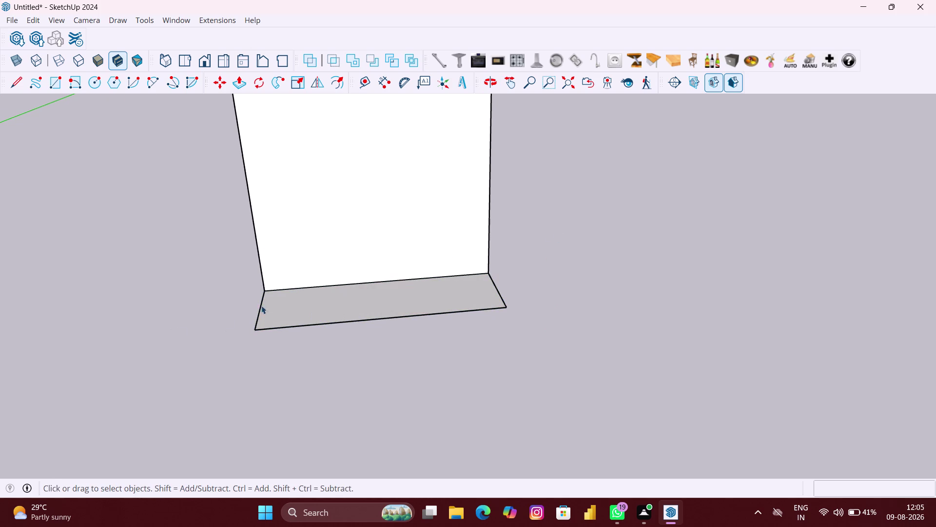
middle_drag(268, 298, 244, 265)
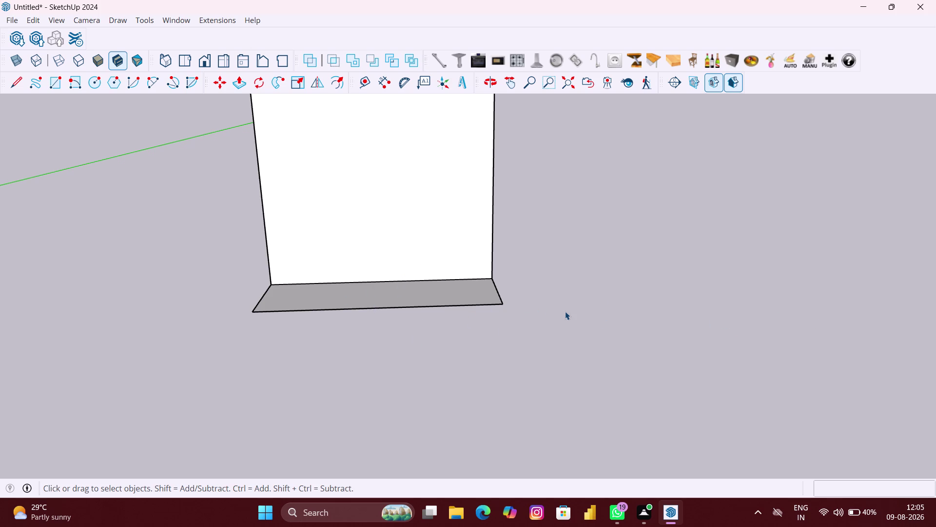
key(p)
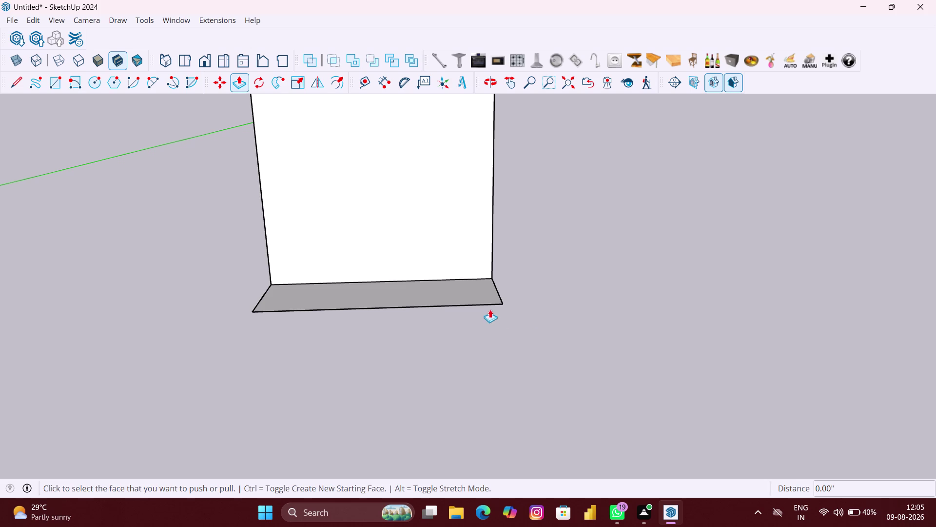
key(space)
click(532, 307)
scroll(up, 3)
click(427, 295)
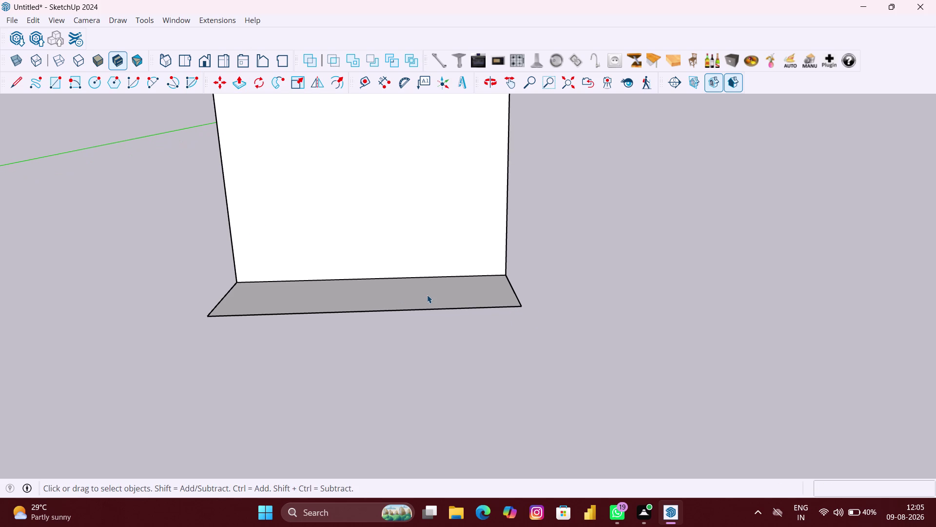
double_click(427, 294)
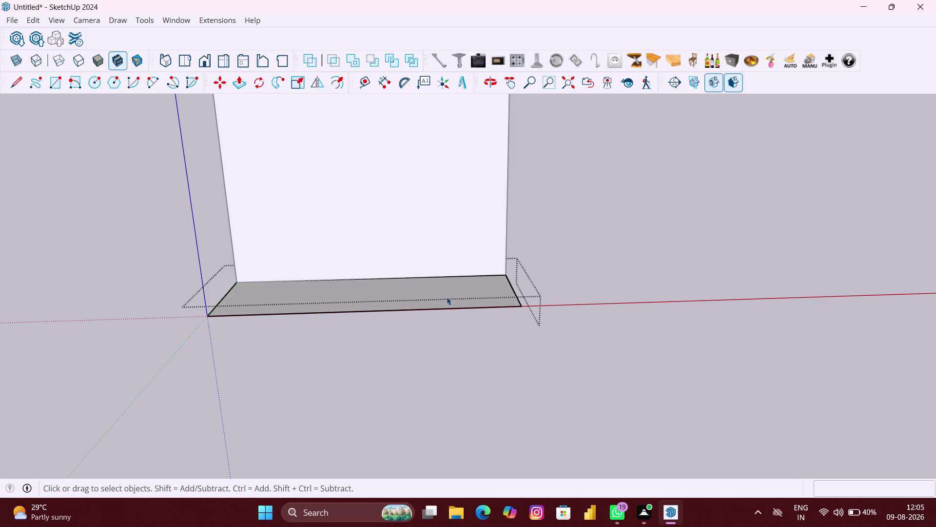
key(p)
click(449, 291)
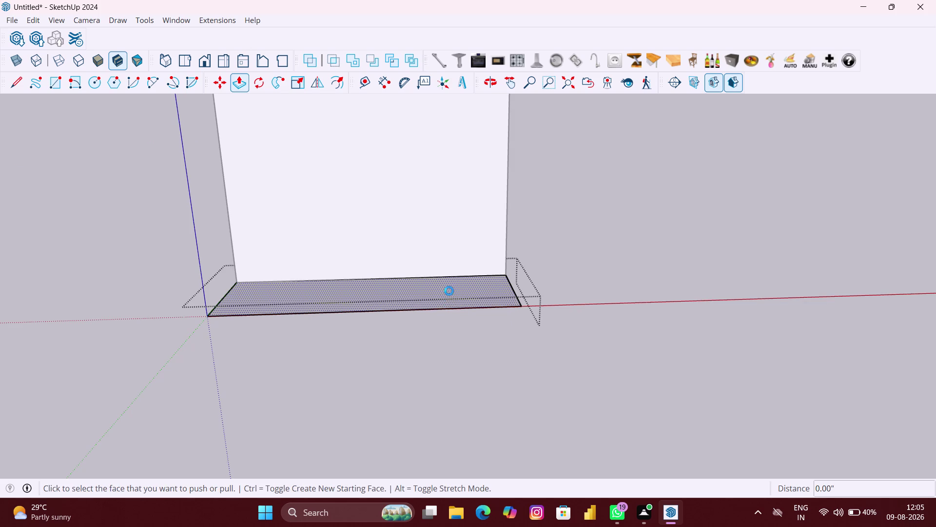
text(4)
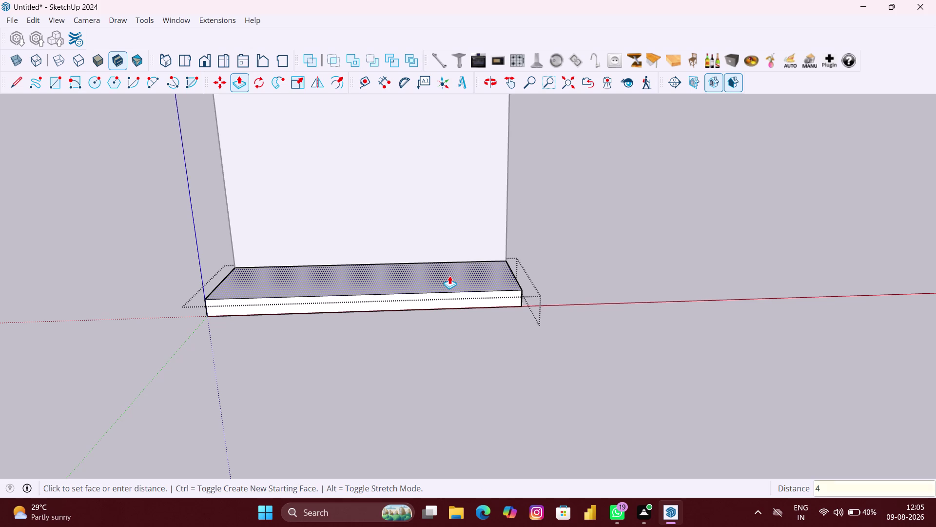
text(")
key(Return)
key(Escape)
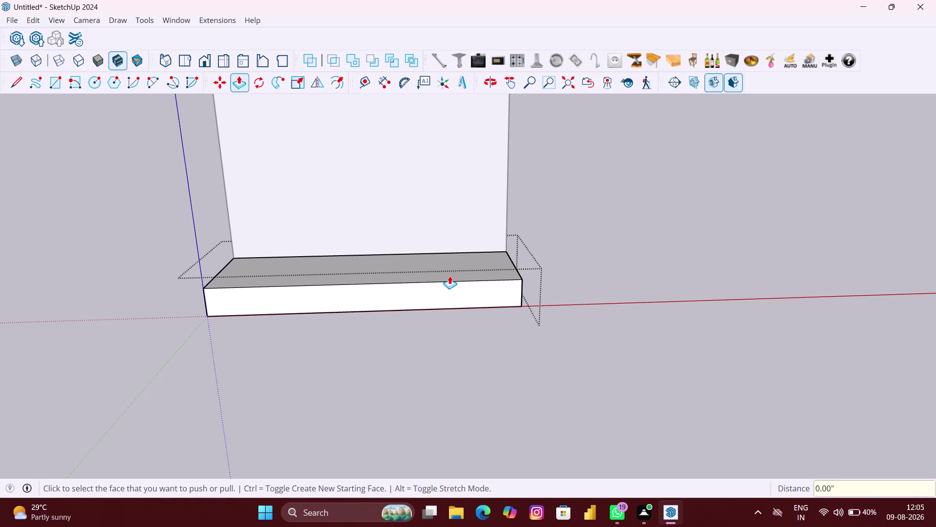
key(ctrl+z)
key(space)
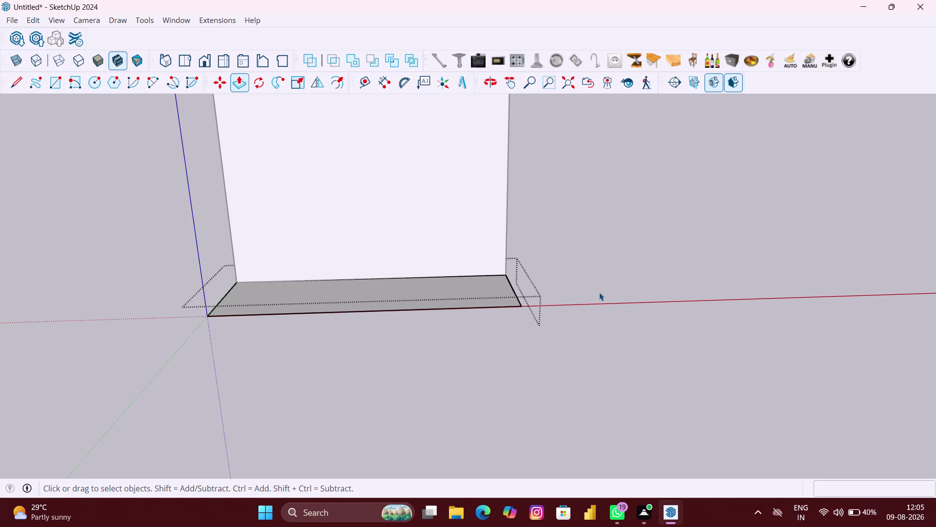
click(599, 292)
scroll(up, 3)
middle_drag(480, 277, 424, 235)
scroll(down, 3)
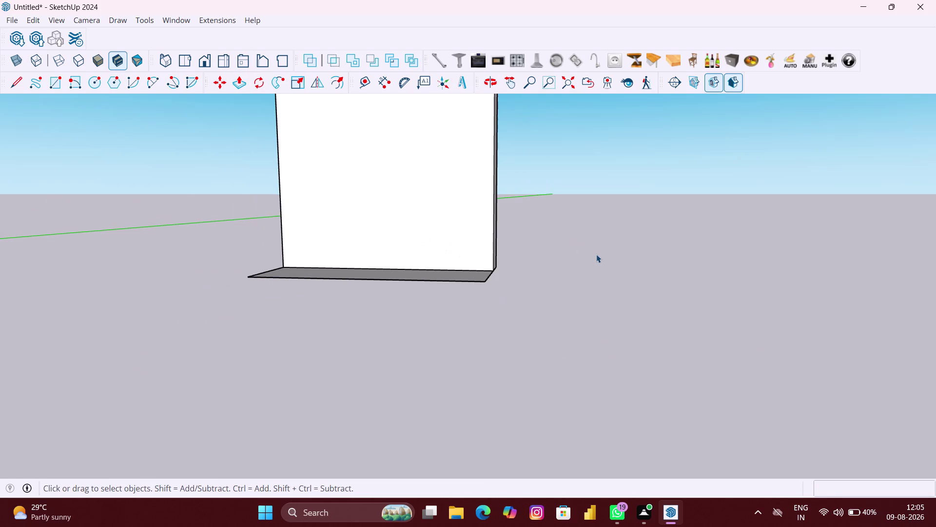
middle_drag(596, 254, 619, 389)
scroll(down, 3)
middle_drag(595, 353, 591, 336)
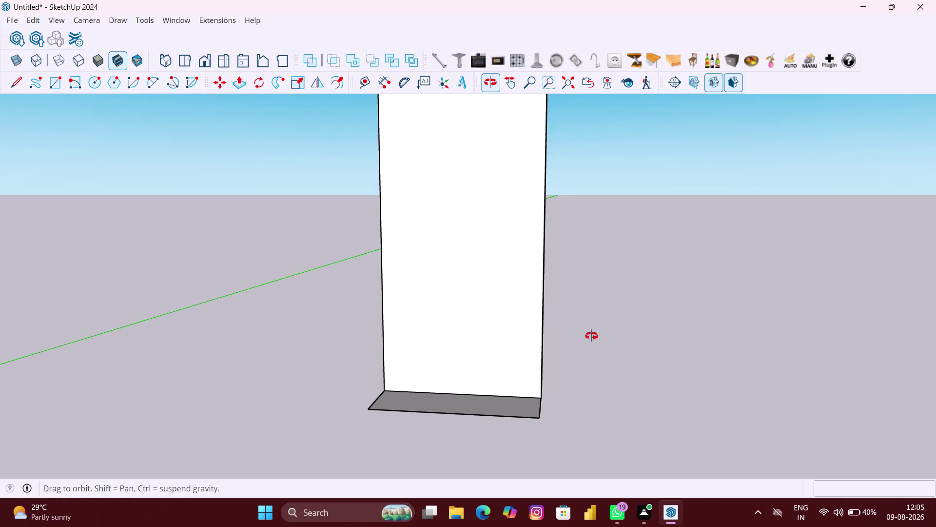
middle_drag(592, 336, 592, 335)
scroll(up, 3)
middle_click(497, 366)
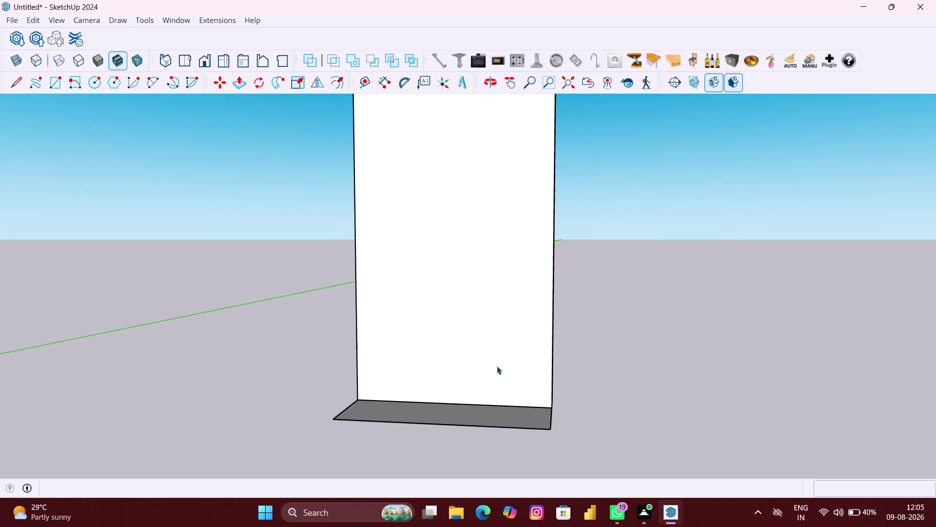
click(364, 79)
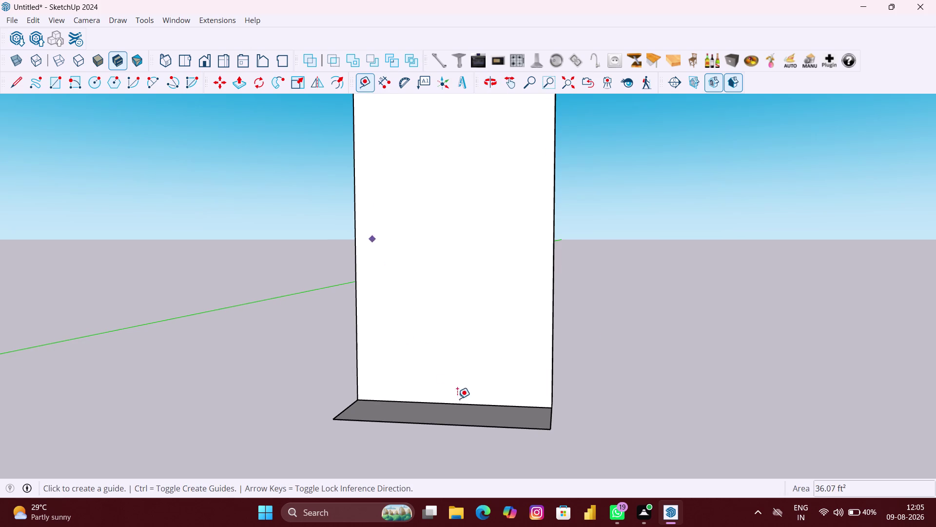
Place a vertical-locked guide 100.66 inches up from the wall panel's bottom edge.
scroll(up, 3)
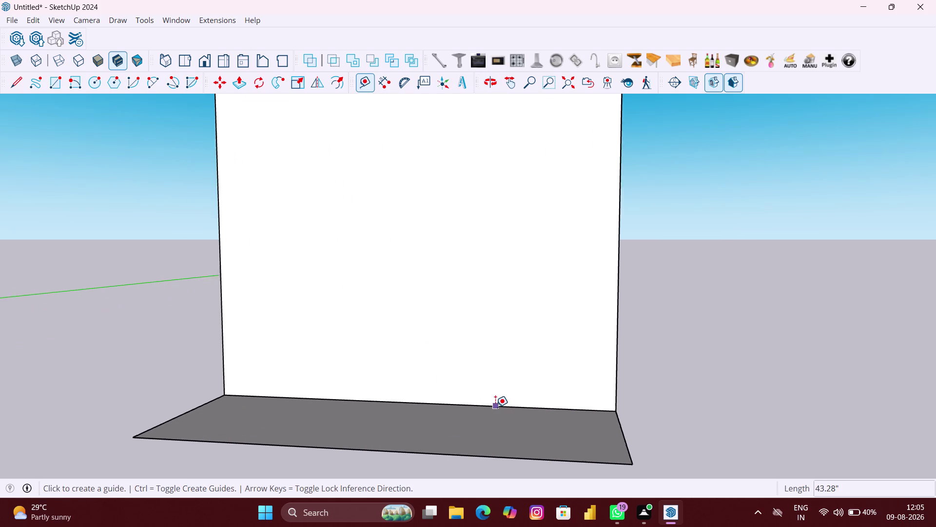
click(495, 407)
scroll(down, 3)
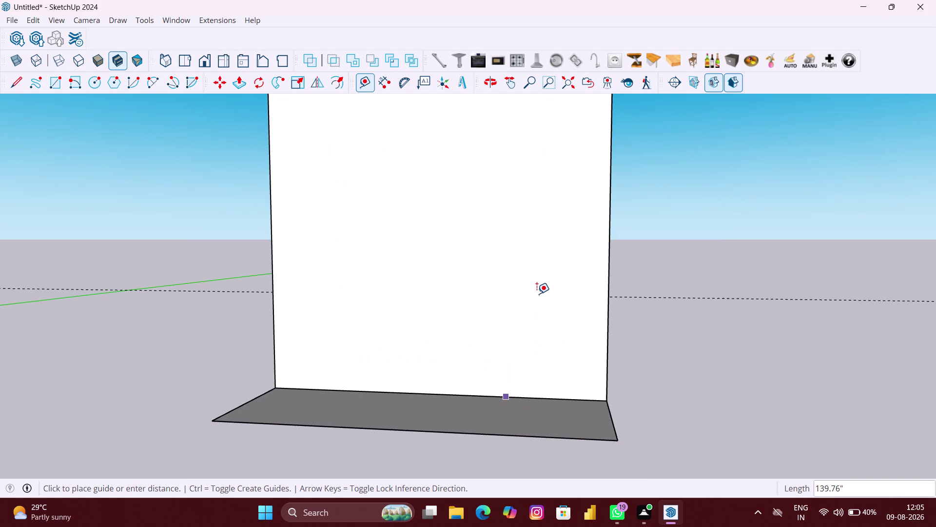
key(Up)
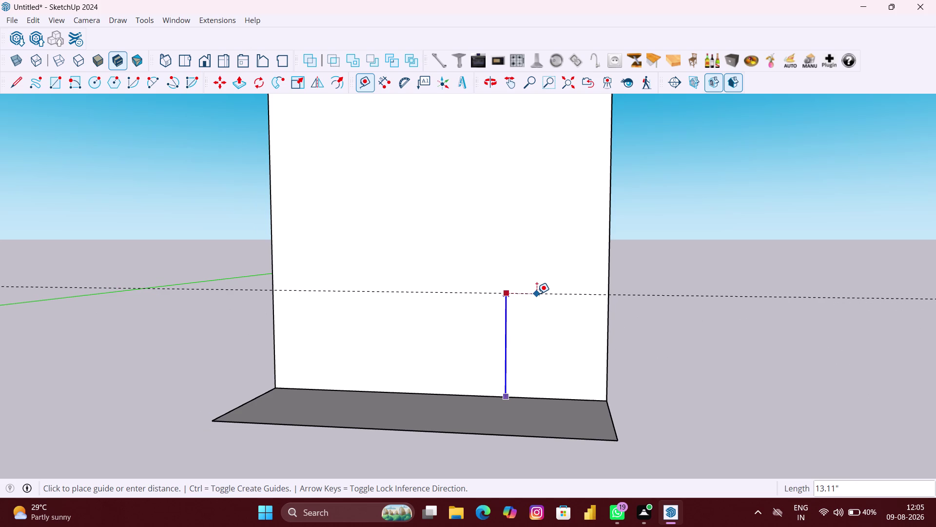
text(100.)
text(66)
key(shift+quotedbl)
key(Return)
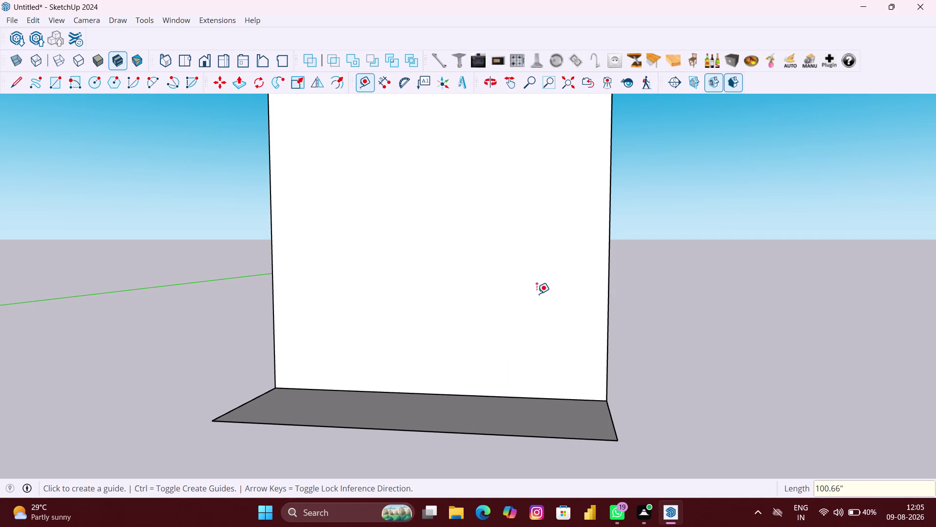
Zoom around the wall and start a second guide from its bottom edge.
scroll(down, 3)
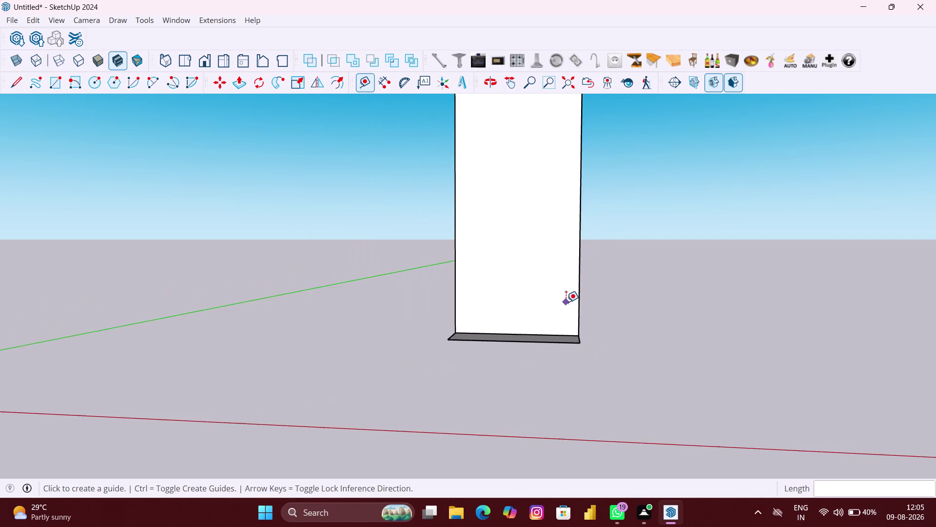
scroll(down, 3)
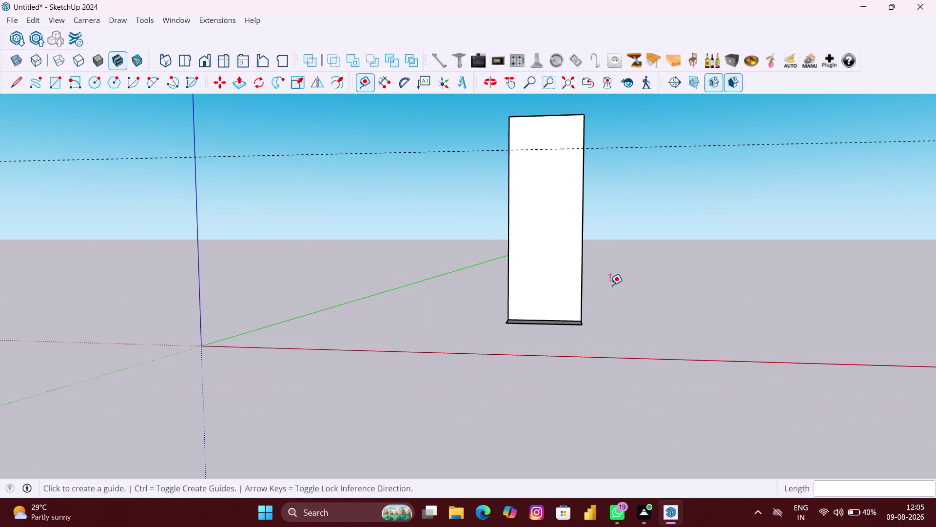
scroll(up, 3)
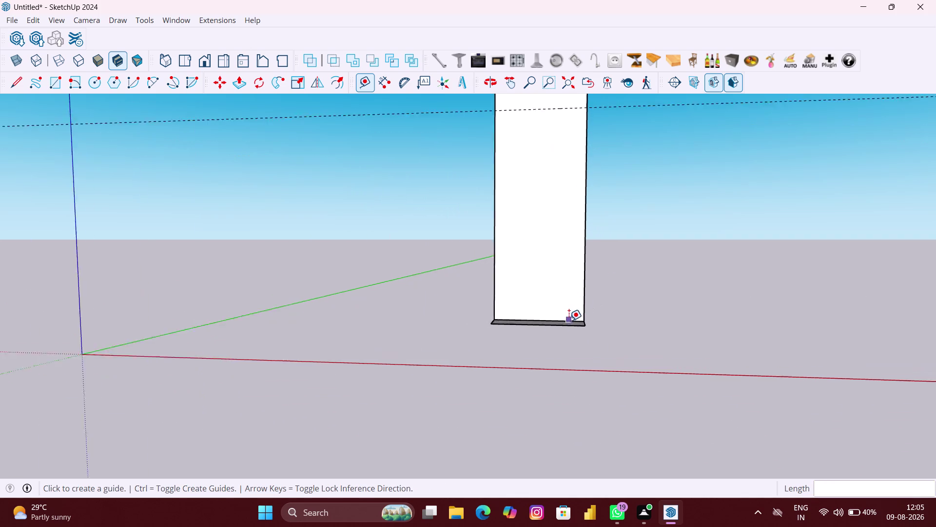
scroll(up, 3)
scroll(up, 3)
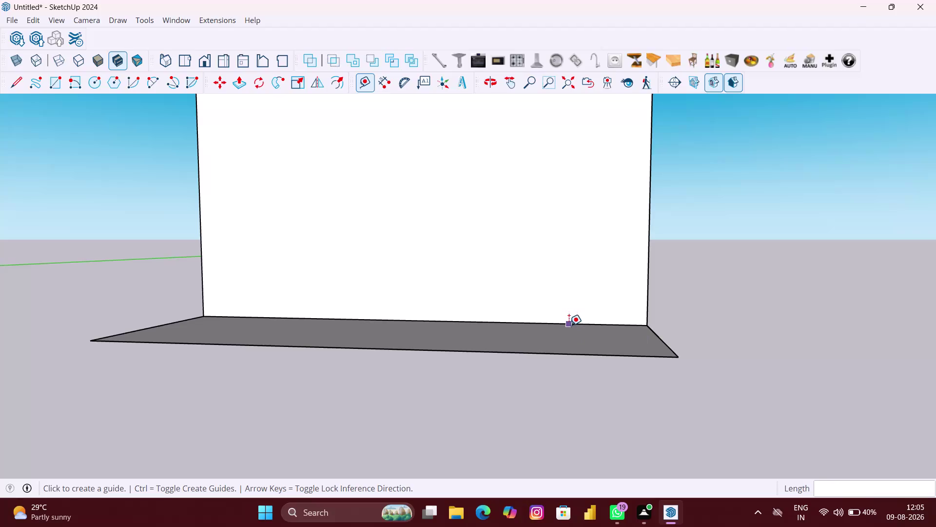
scroll(up, 3)
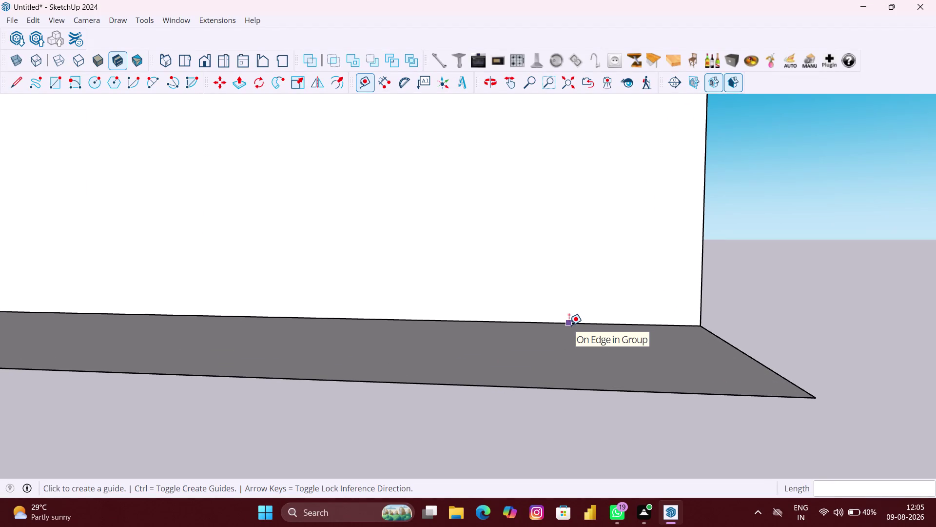
click(570, 324)
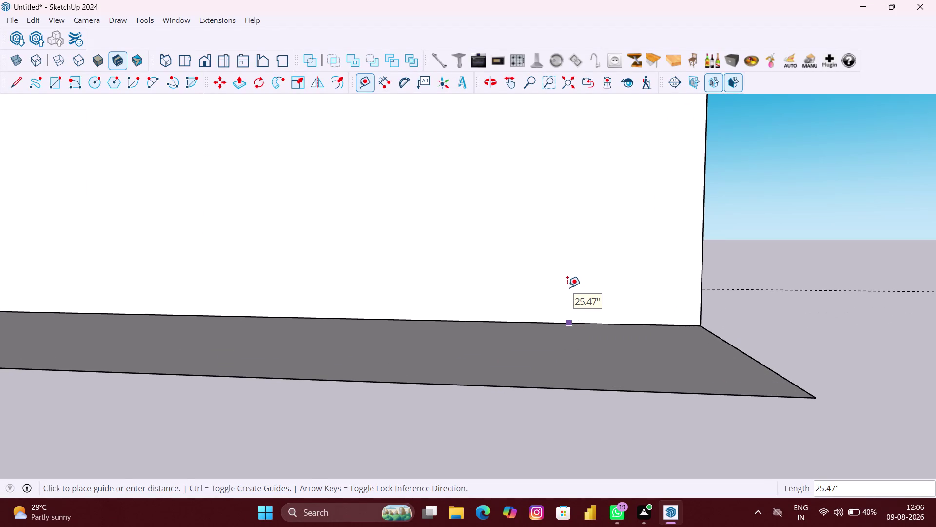
Place horizontal guides 4 inches and 32 inches up from the wall's bottom edge.
key(Up)
key(4)
key(shift+quotedbl)
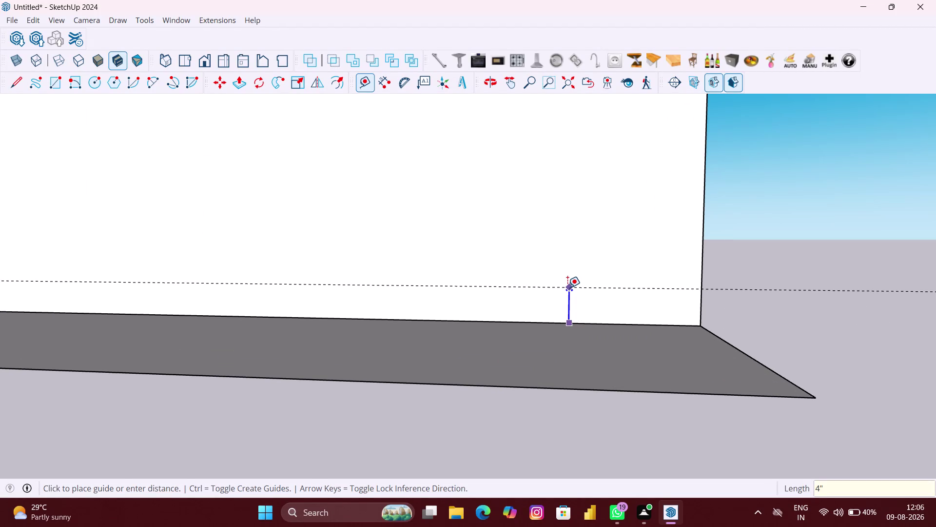
key(Return)
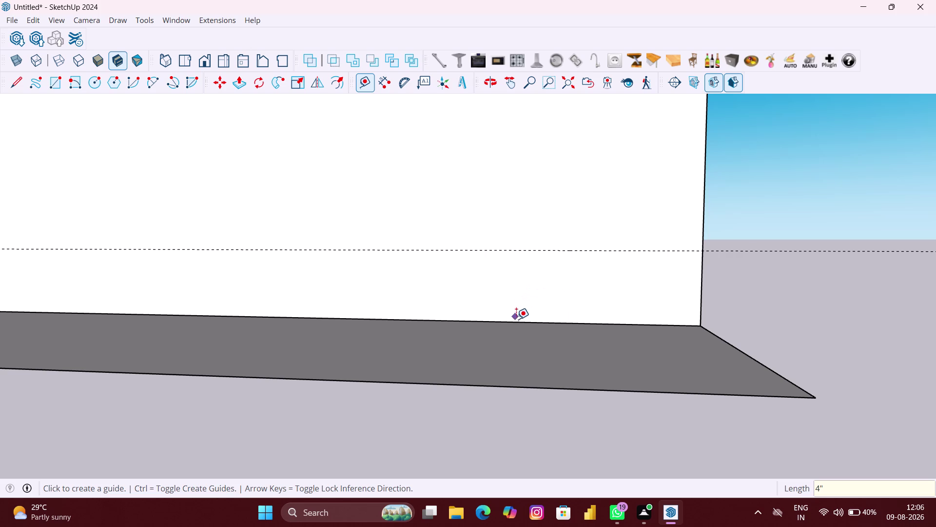
click(516, 320)
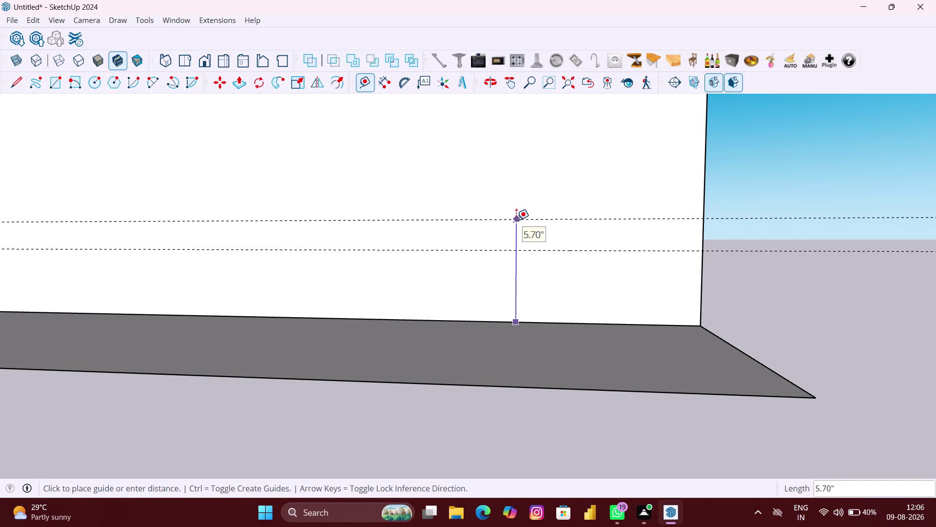
text(32)
key(shift+quotedbl)
key(Return)
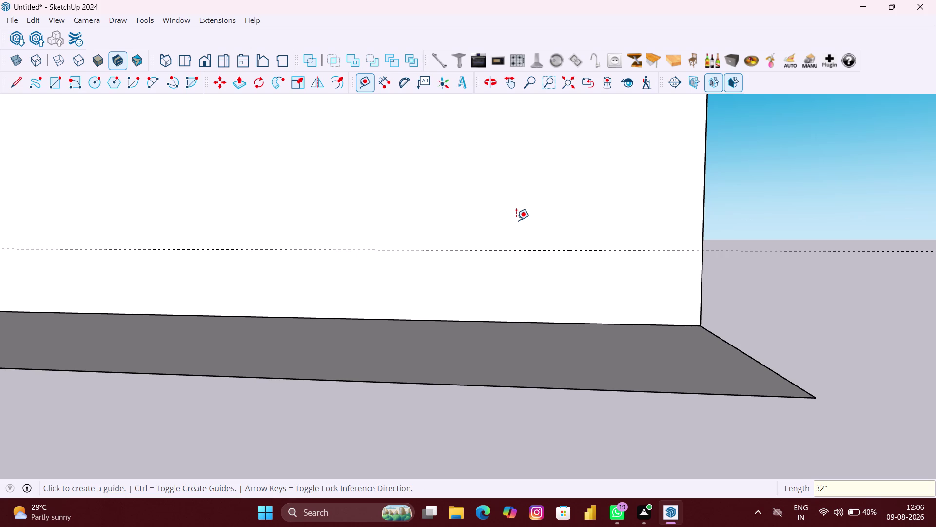
Orbit to a front view and add a guide 1.50 inches from the upper guide.
scroll(down, 3)
scroll(down, 3)
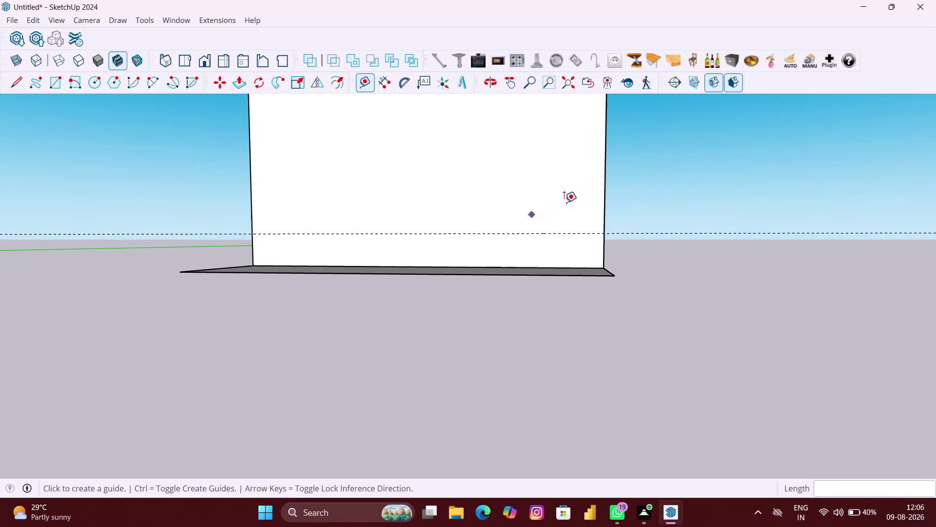
scroll(down, 3)
middle_drag(580, 196, 581, 266)
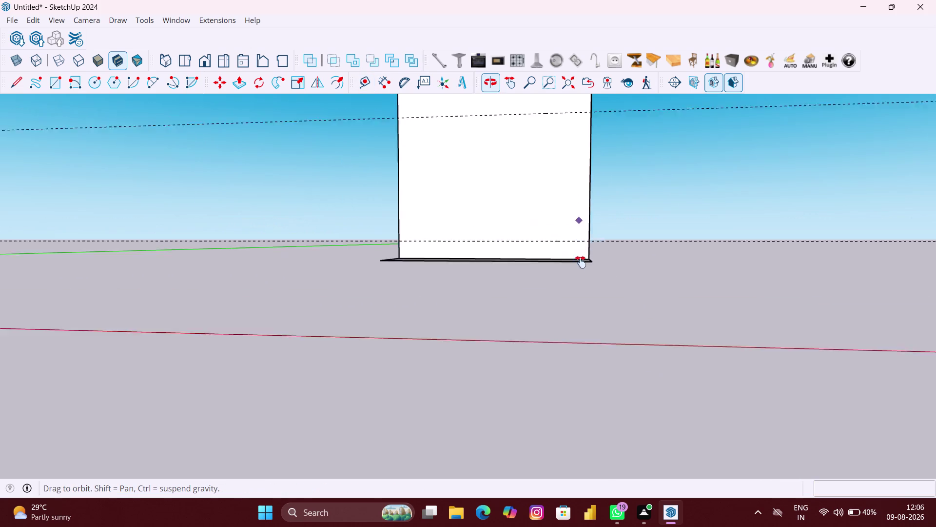
middle_drag(580, 267, 582, 310)
scroll(up, 3)
scroll(up, 3)
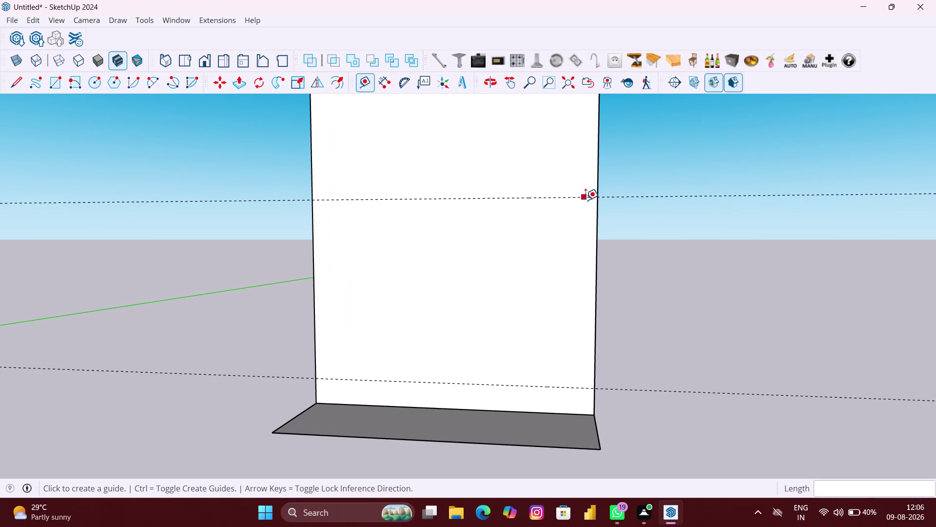
click(588, 199)
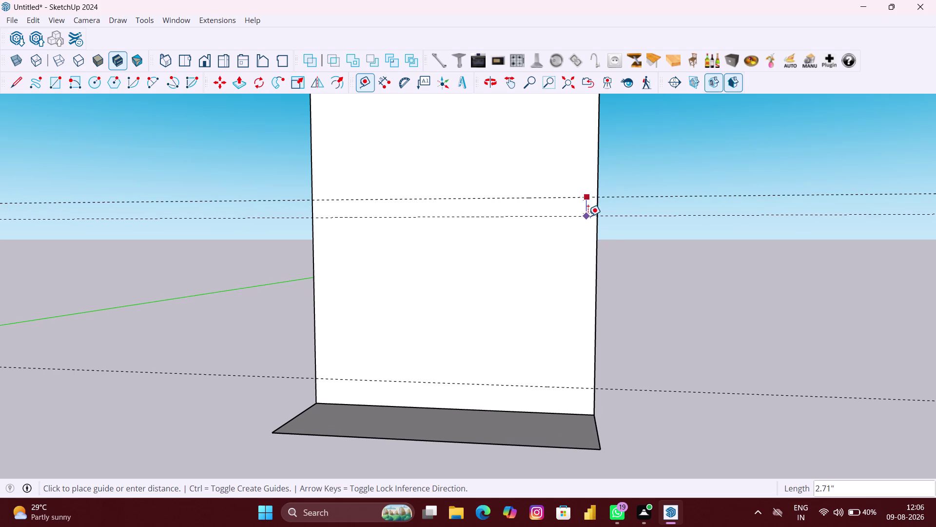
key(1)
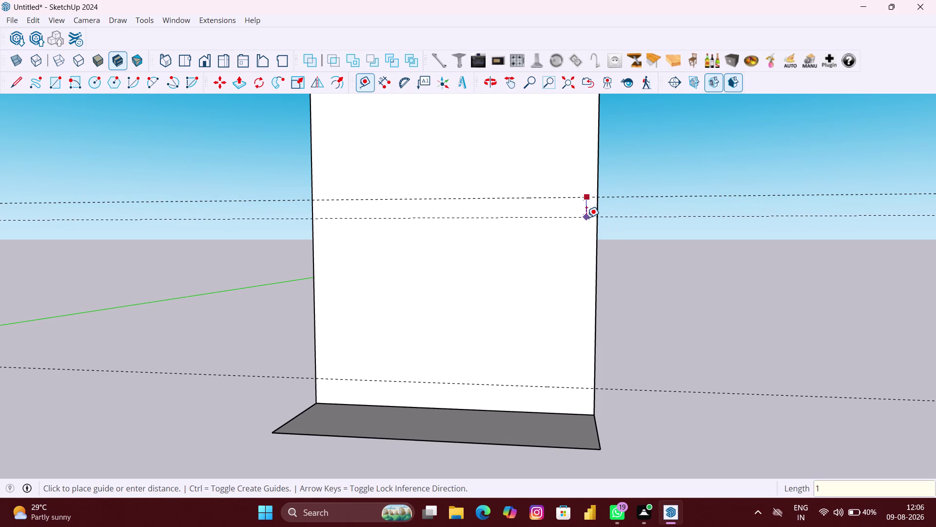
text(.5)
text(0)
key(shift+quotedbl)
key(Return)
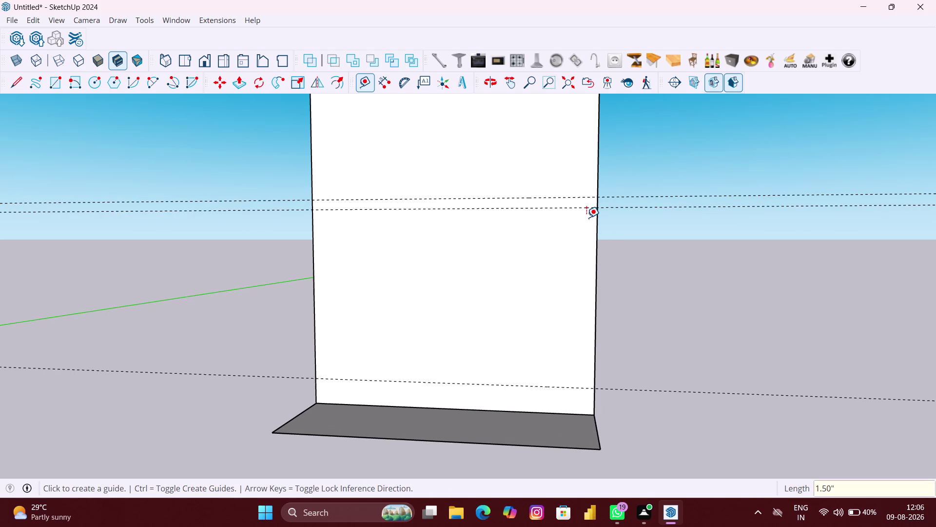
Reframe the wall panel, dismiss the context menu, and ready the Rectangle tool.
scroll(down, 3)
scroll(down, 3)
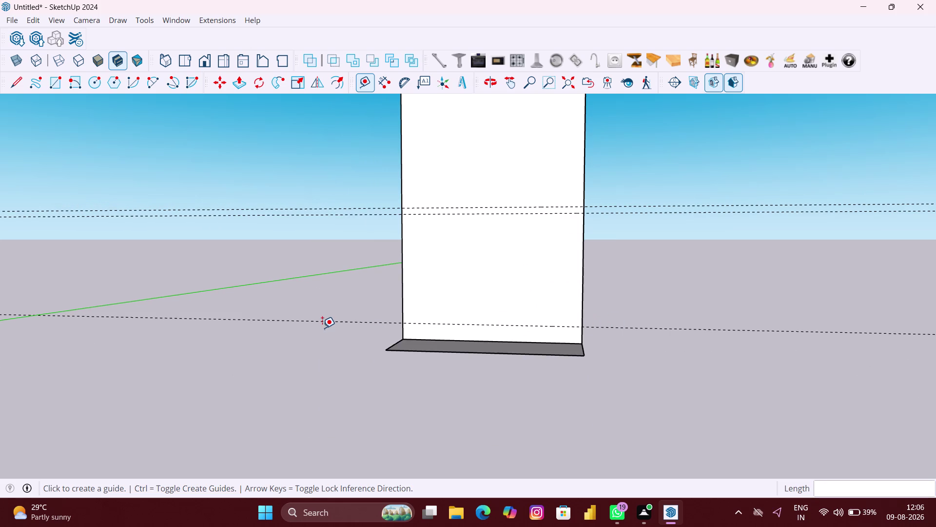
scroll(down, 3)
middle_drag(322, 328, 372, 334)
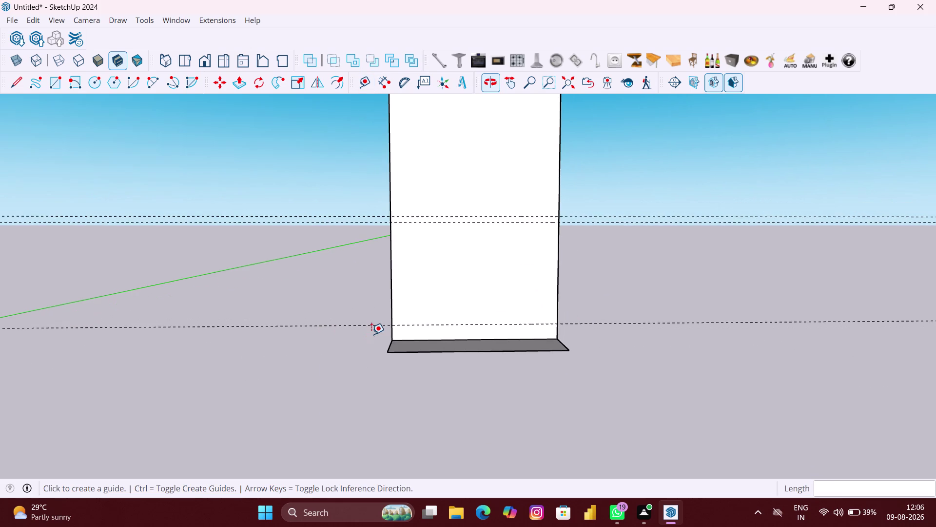
scroll(down, 3)
scroll(down, 3)
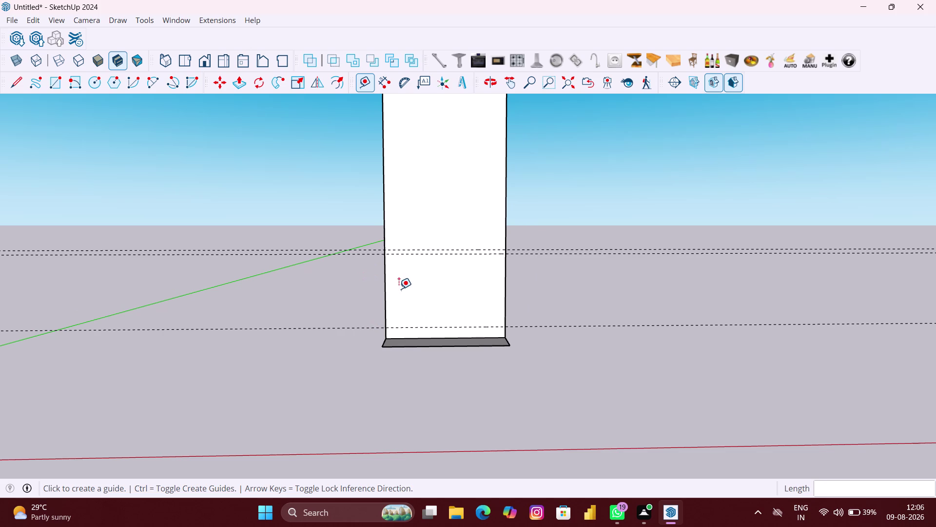
right_click(348, 310)
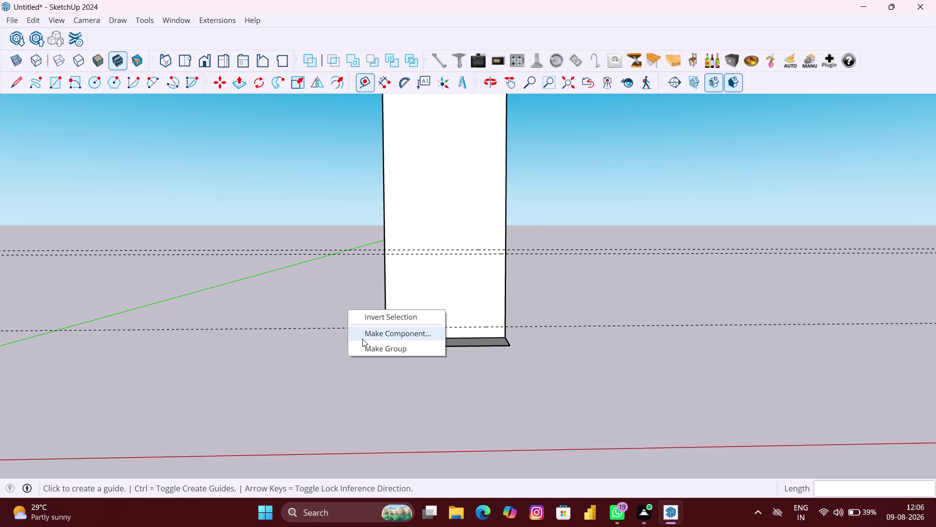
click(364, 349)
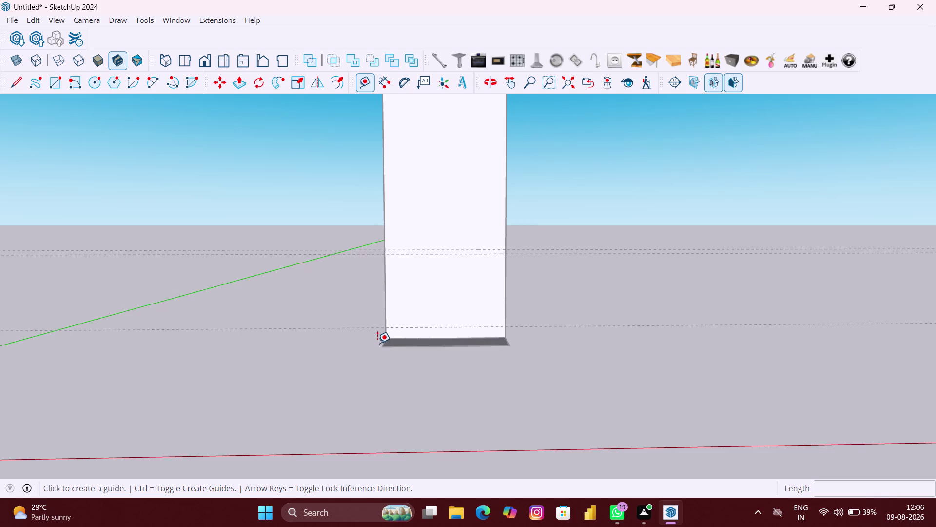
key(r)
scroll(up, 3)
Draw a rectangle along the wall's base and push it out 15 inches.
scroll(up, 3)
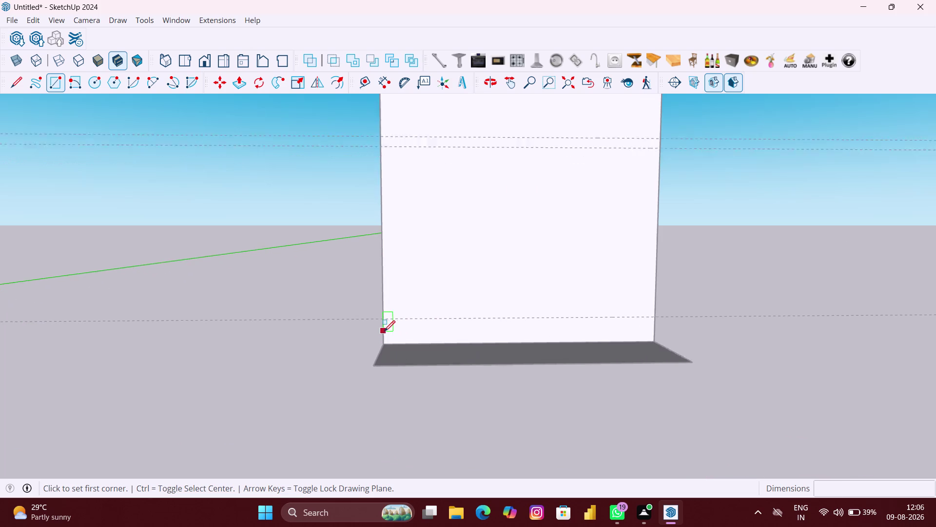
click(384, 319)
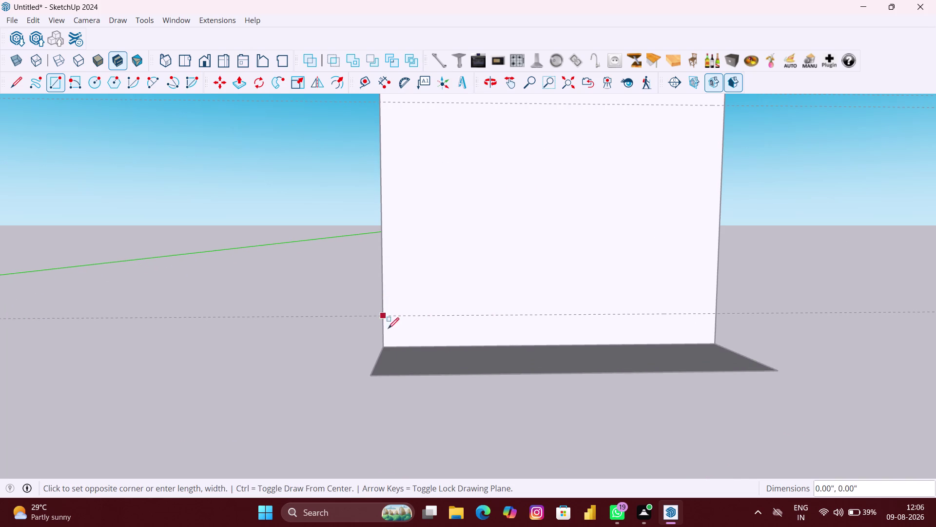
click(717, 345)
scroll(down, 3)
key(p)
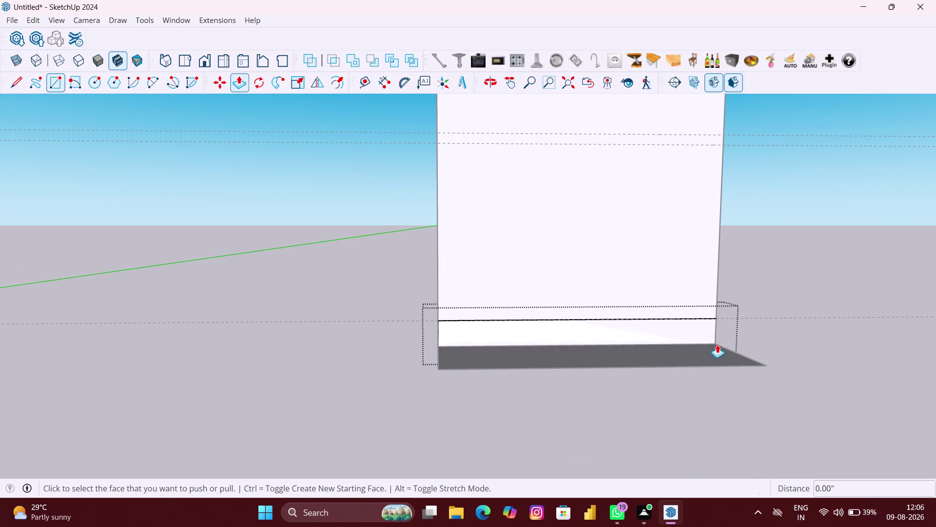
click(650, 328)
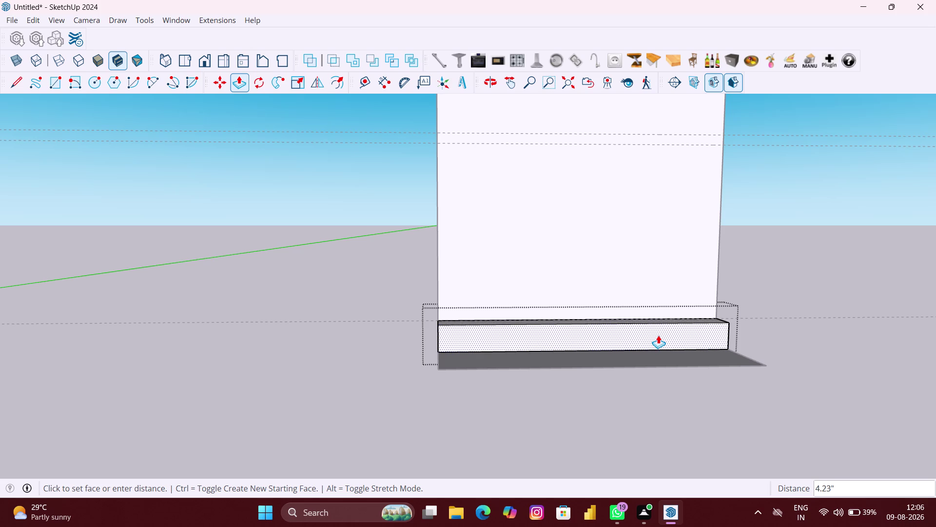
text(15)
text(")
key(Return)
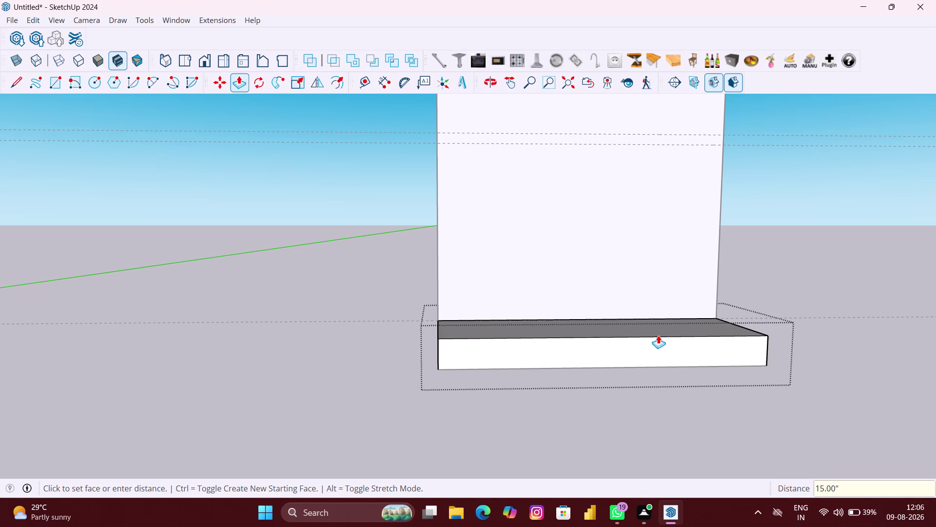
scroll(down, 3)
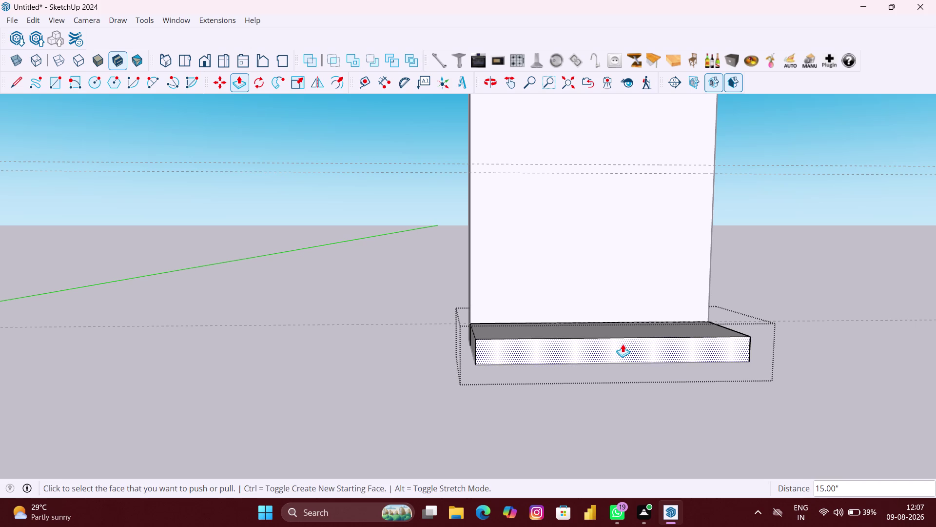
key(space)
click(410, 285)
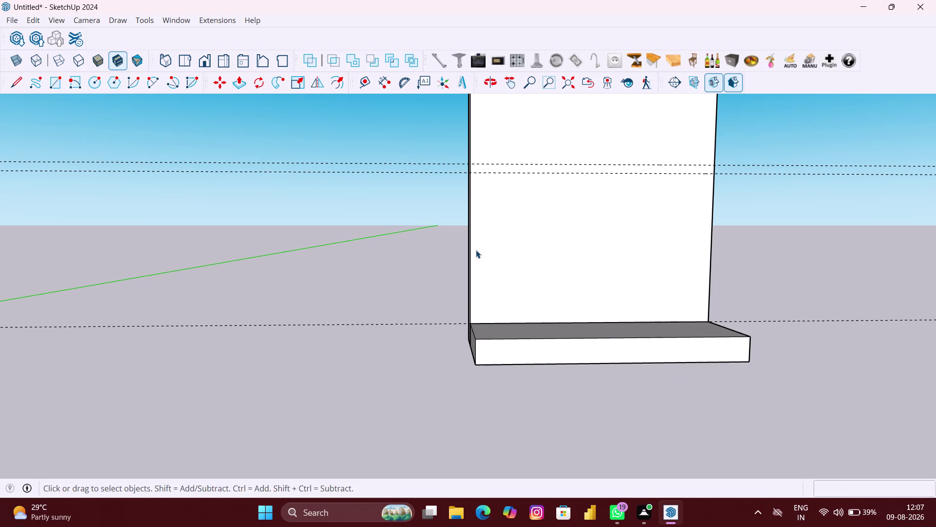
Draw a rectangle from the wall guide down to the base corner and extrude it 15 inches.
key(r)
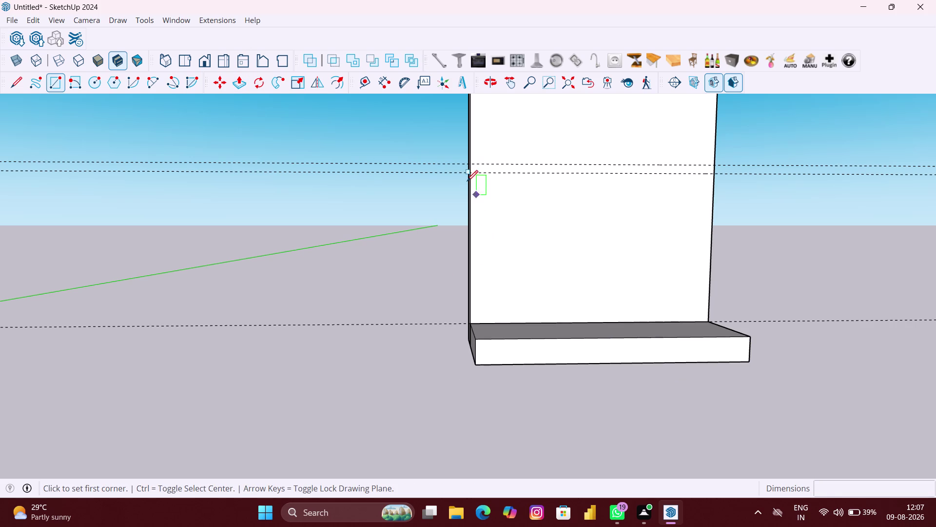
click(468, 176)
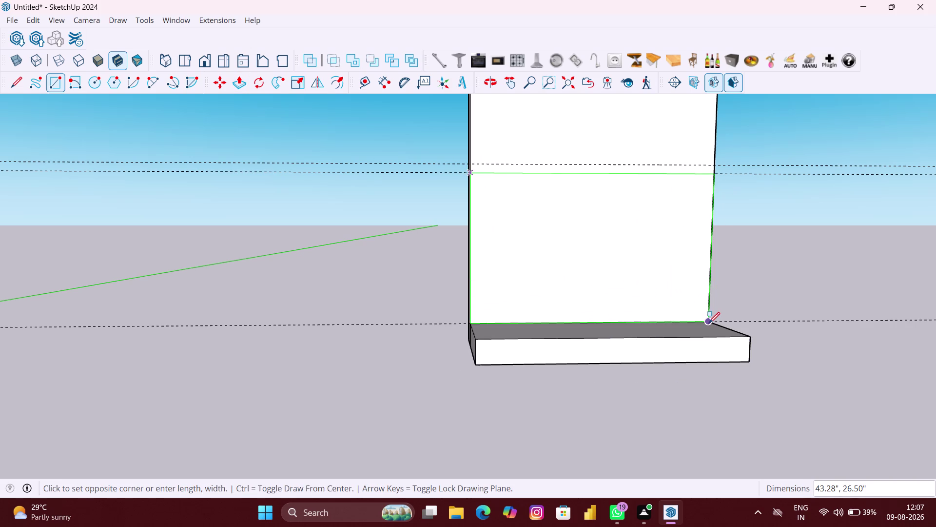
middle_drag(704, 324, 635, 339)
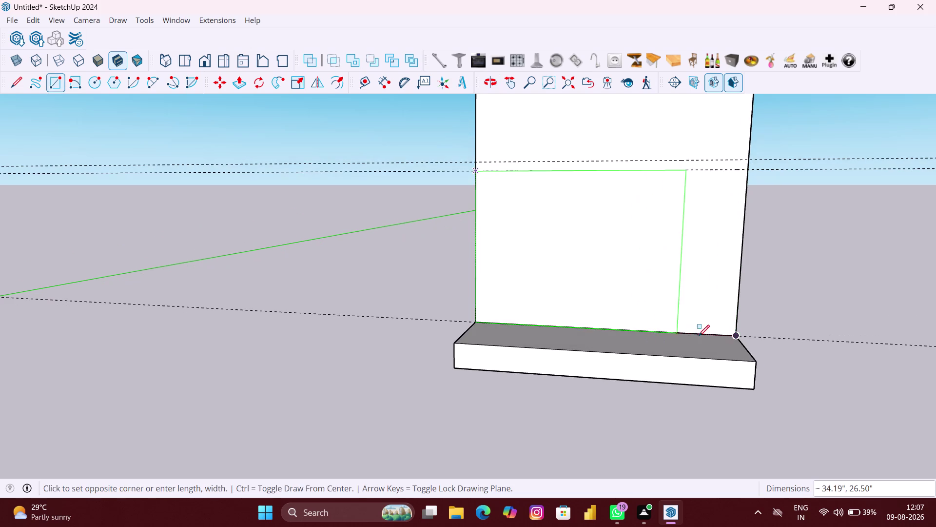
click(736, 332)
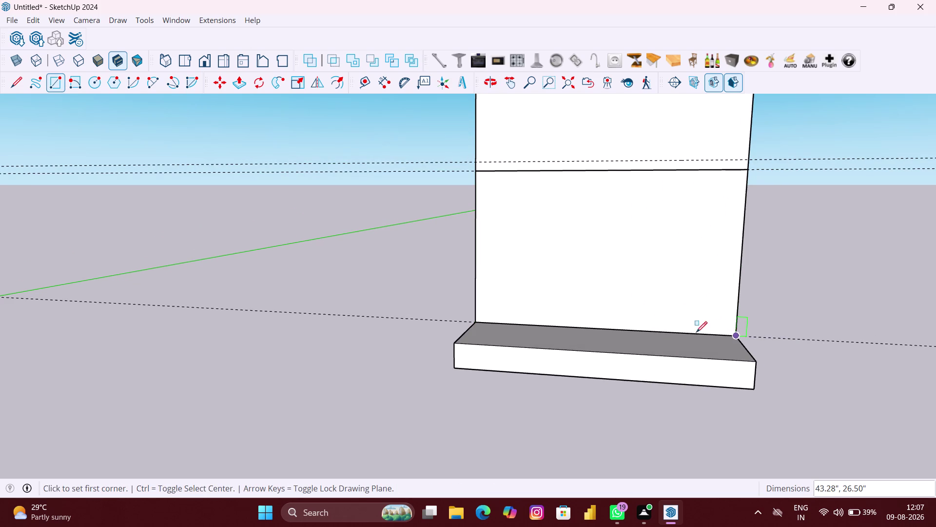
key(p)
click(654, 278)
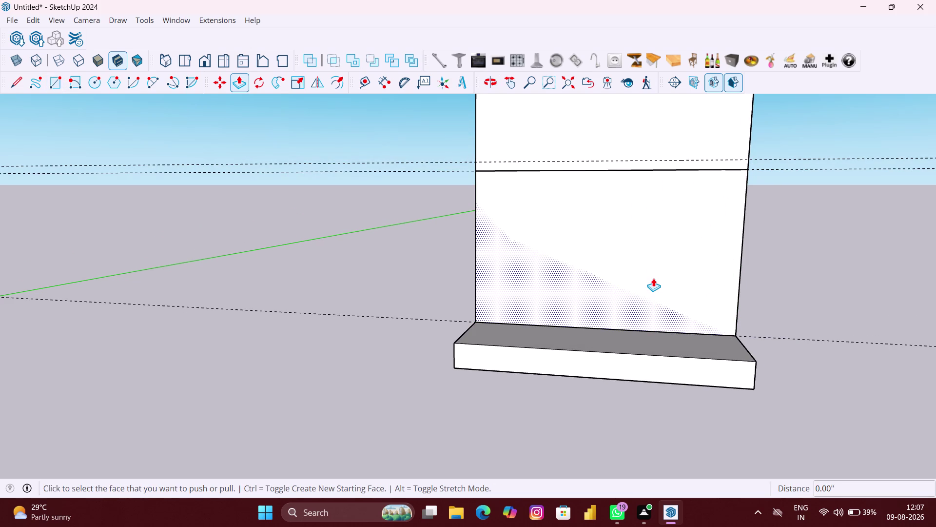
scroll(down, 3)
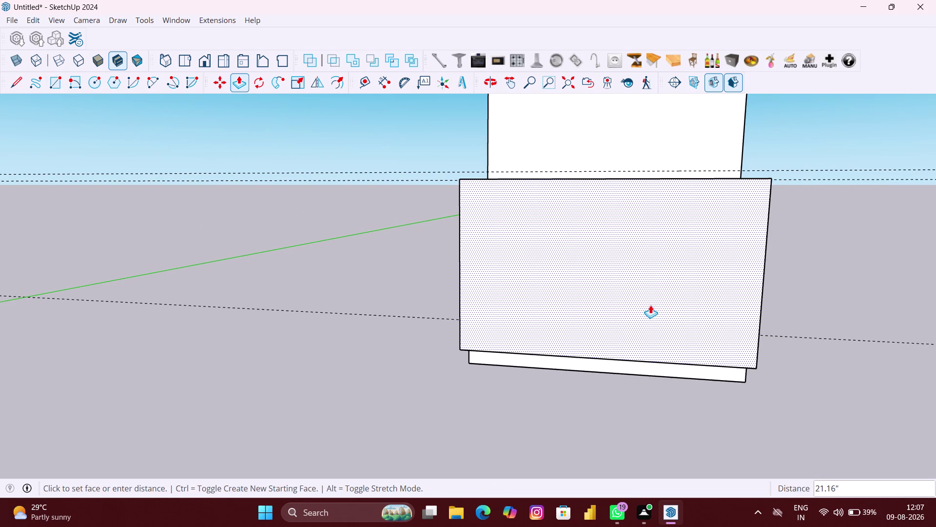
text(15")
key(Return)
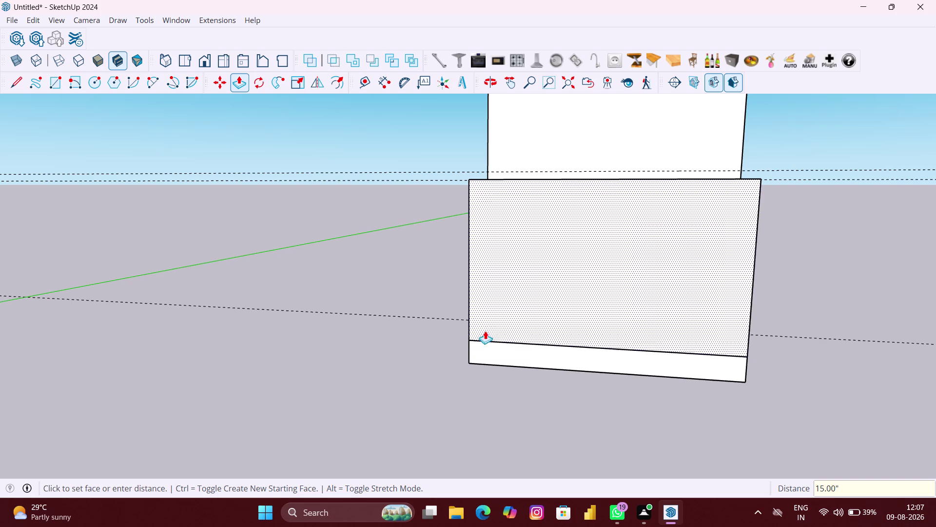
scroll(down, 3)
middle_drag(416, 309, 529, 333)
scroll(up, 3)
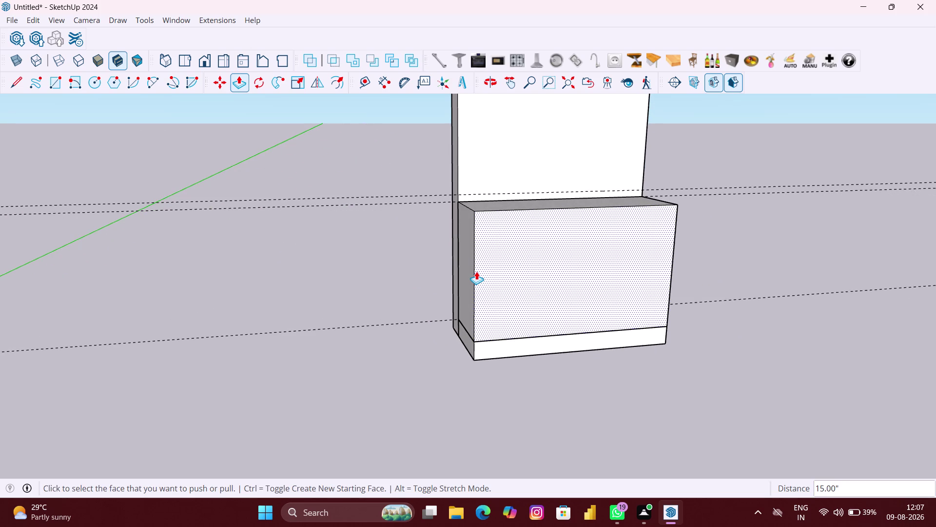
key(space)
scroll(up, 3)
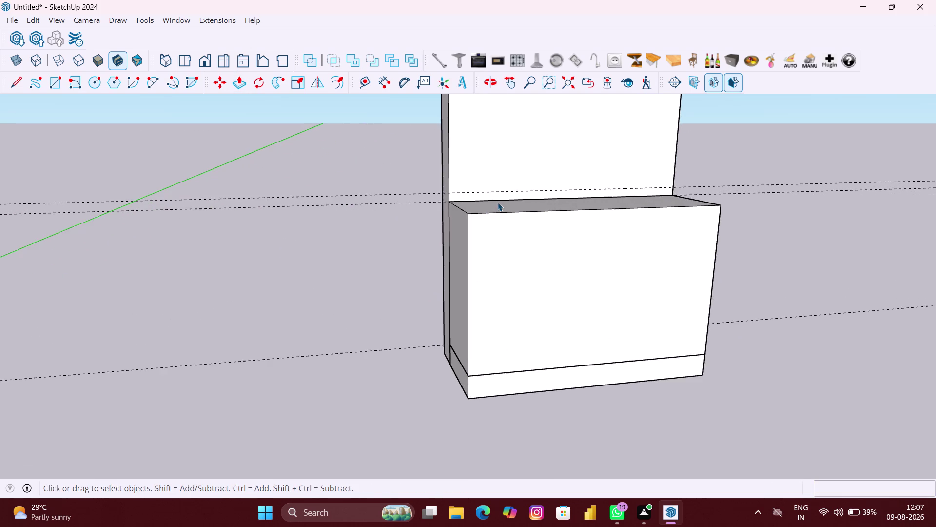
scroll(up, 3)
Select the back wall panel and dismiss its context menu.
scroll(up, 3)
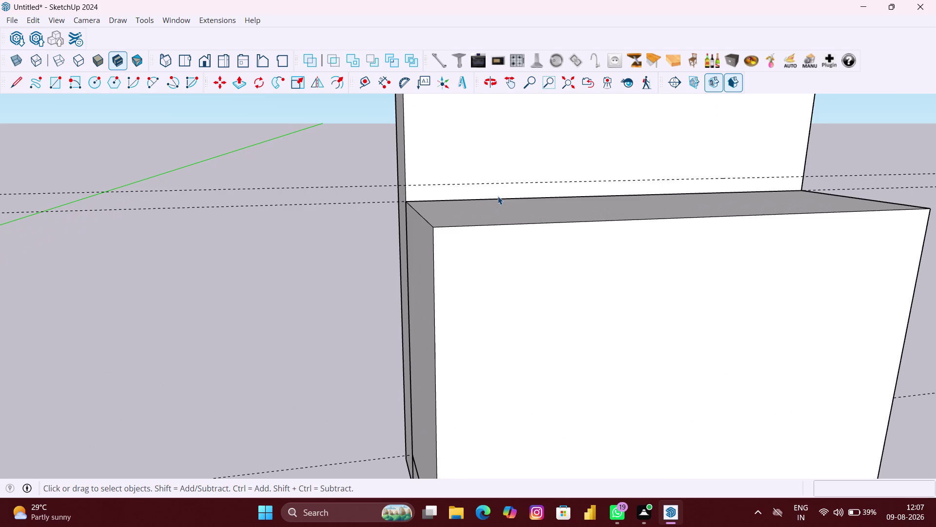
scroll(up, 3)
double_click(489, 193)
click(493, 191)
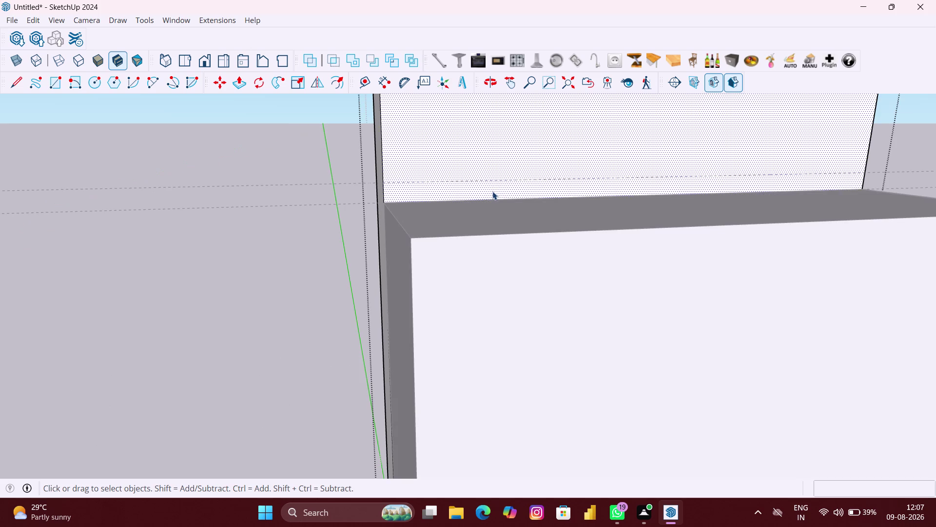
click(333, 193)
scroll(down, 3)
right_click(291, 191)
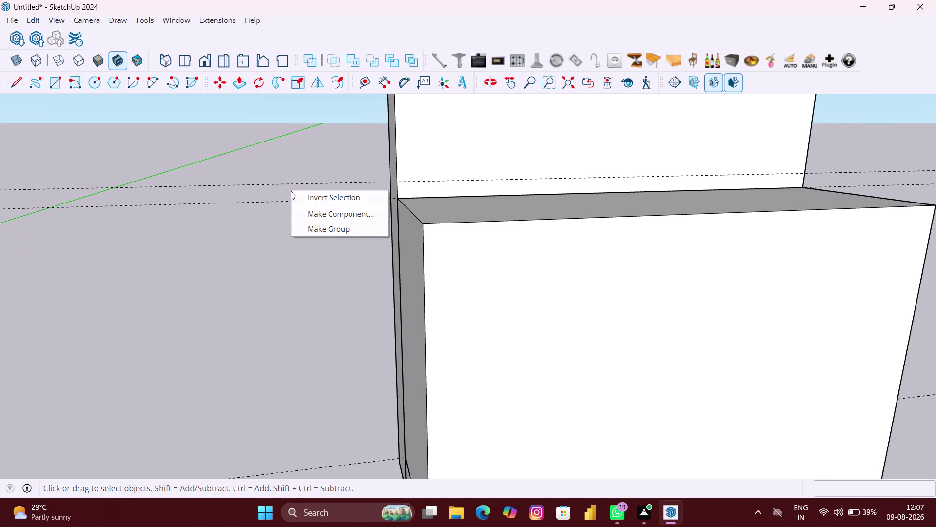
click(309, 230)
Draw a thin rectangular strip across the wall at the cabinet top.
key(r)
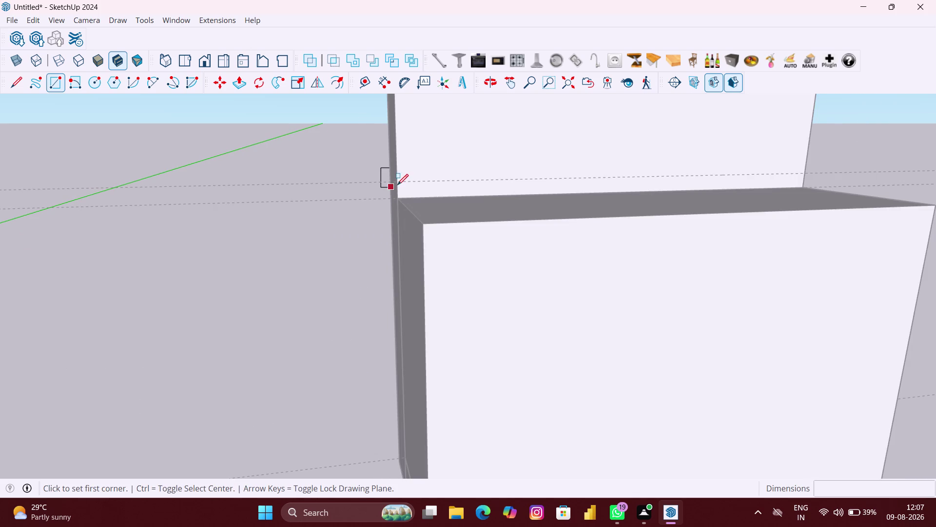
click(398, 182)
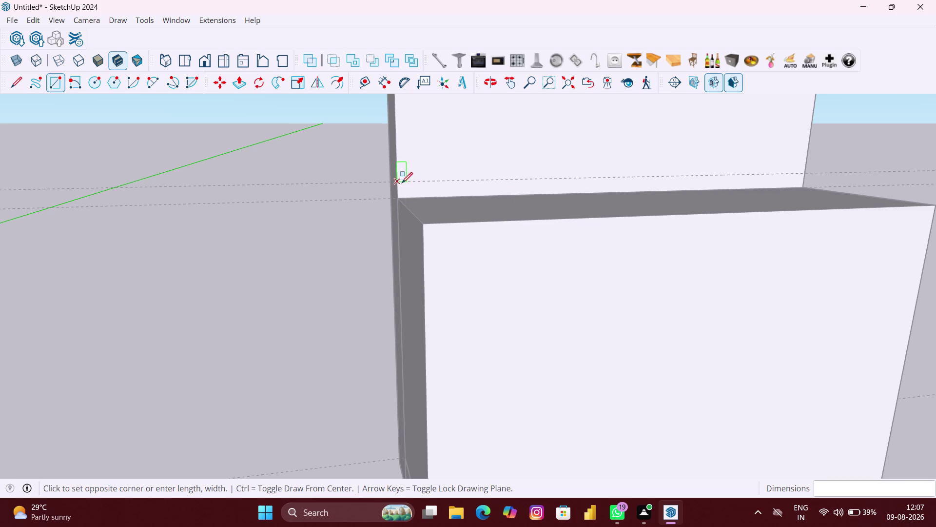
scroll(up, 3)
scroll(up, 3)
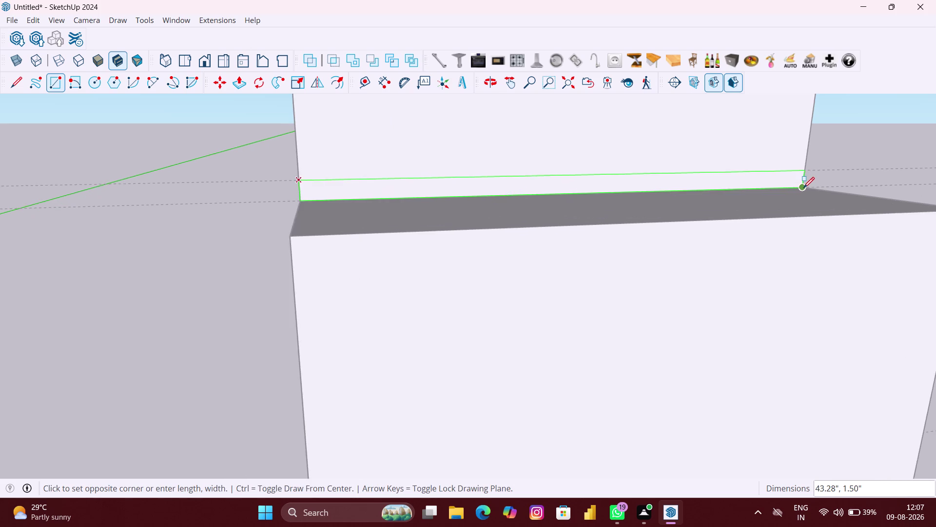
scroll(up, 3)
click(804, 188)
scroll(down, 3)
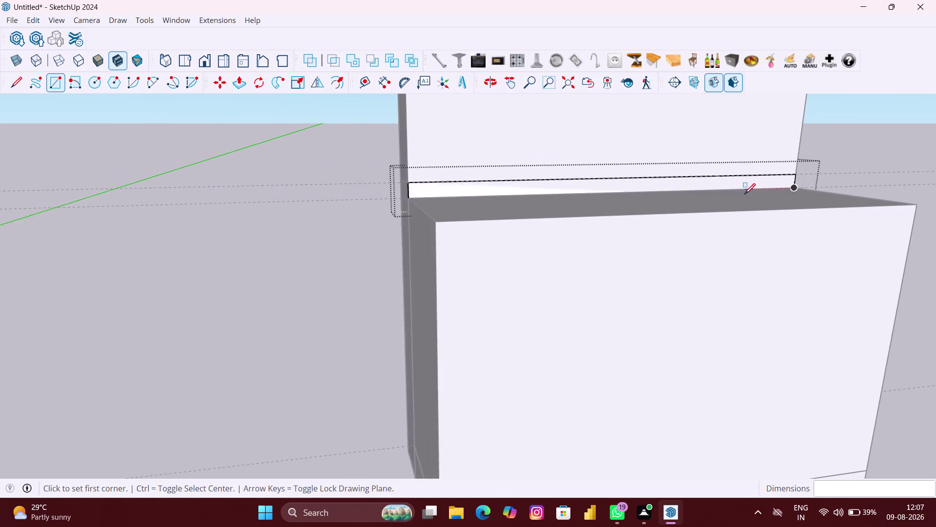
Pull the strip out into a 1.5-inch-thick slab projecting 15 inches from the wall.
key(p)
scroll(up, 3)
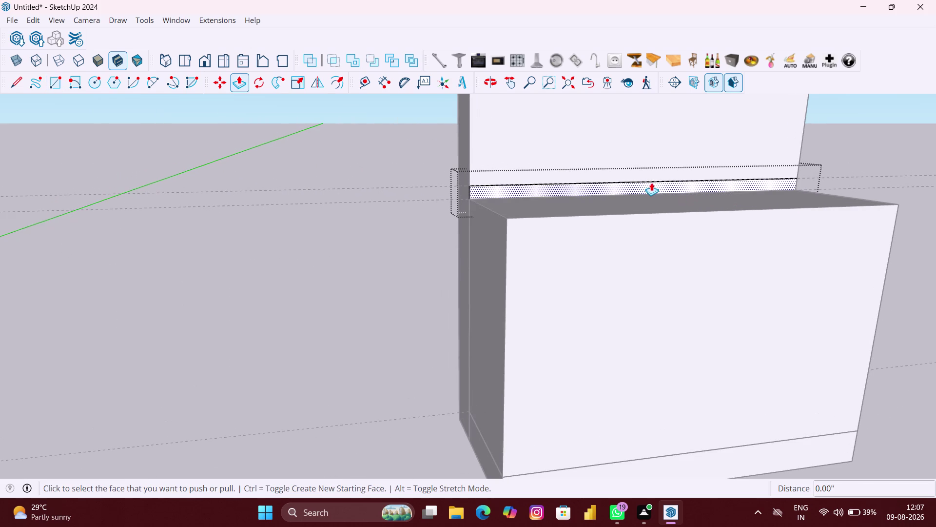
middle_drag(646, 185, 588, 209)
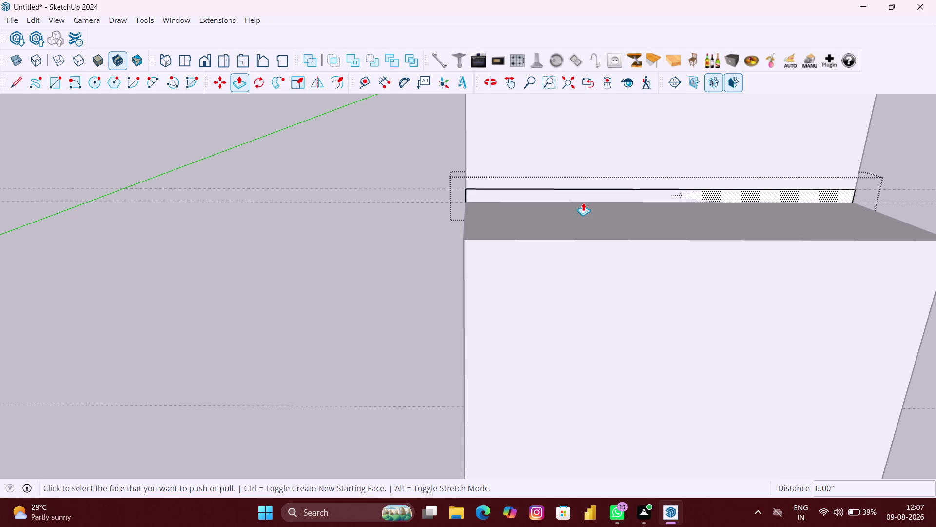
scroll(up, 3)
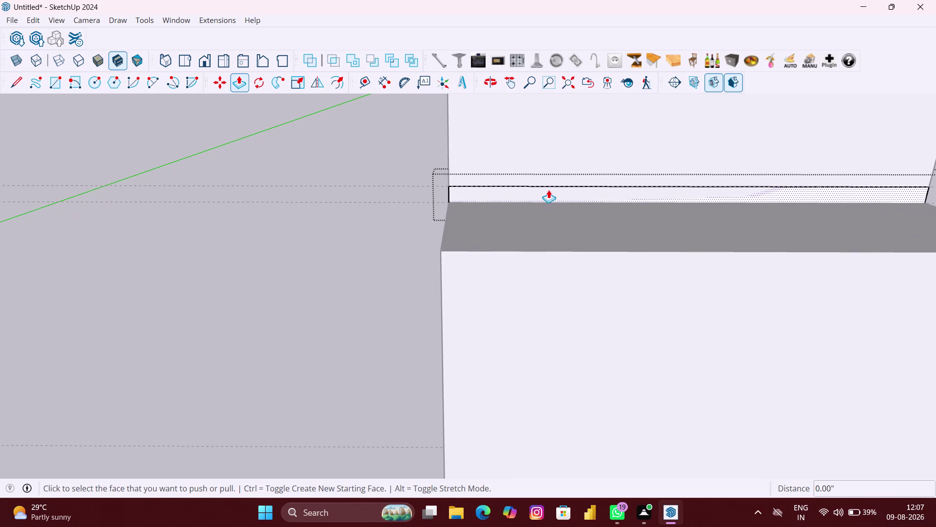
middle_drag(549, 189, 839, 193)
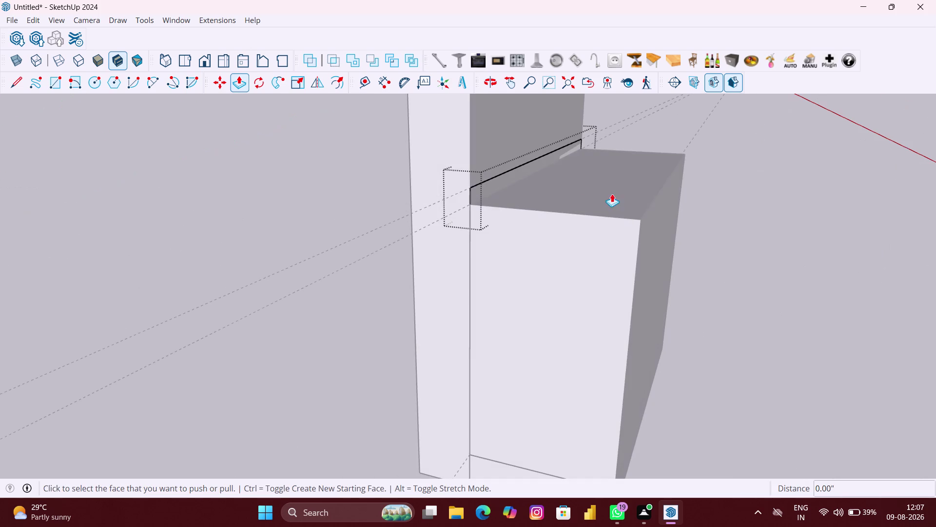
click(502, 177)
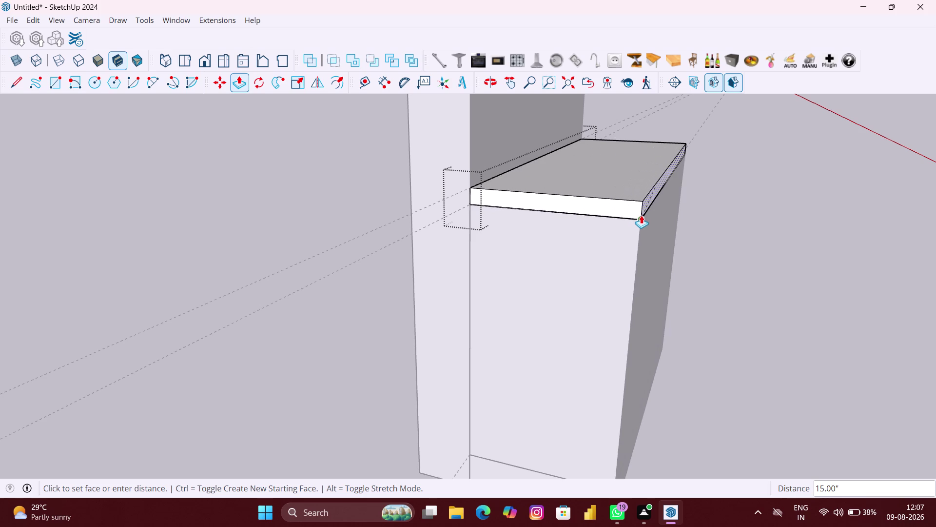
click(642, 215)
scroll(down, 3)
middle_drag(611, 230, 475, 235)
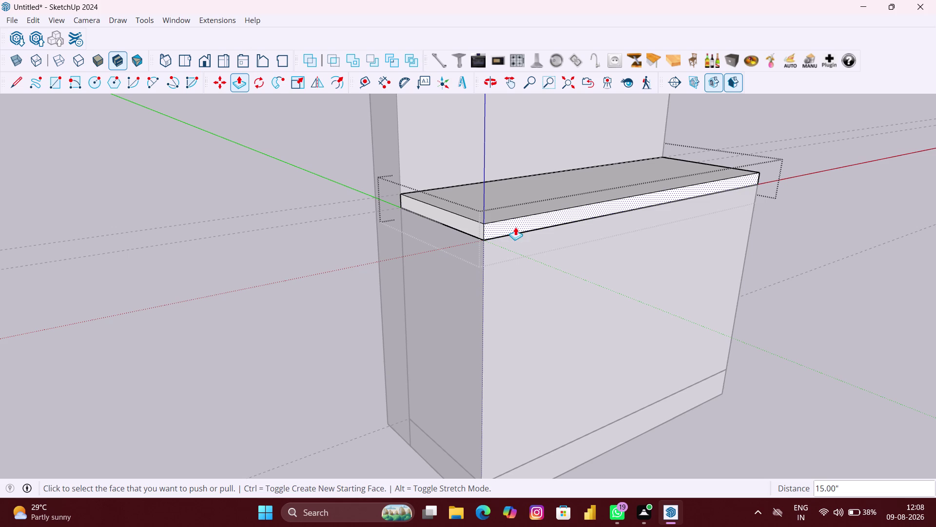
Push the countertop's front face out 20 mm, then return to Select.
click(527, 217)
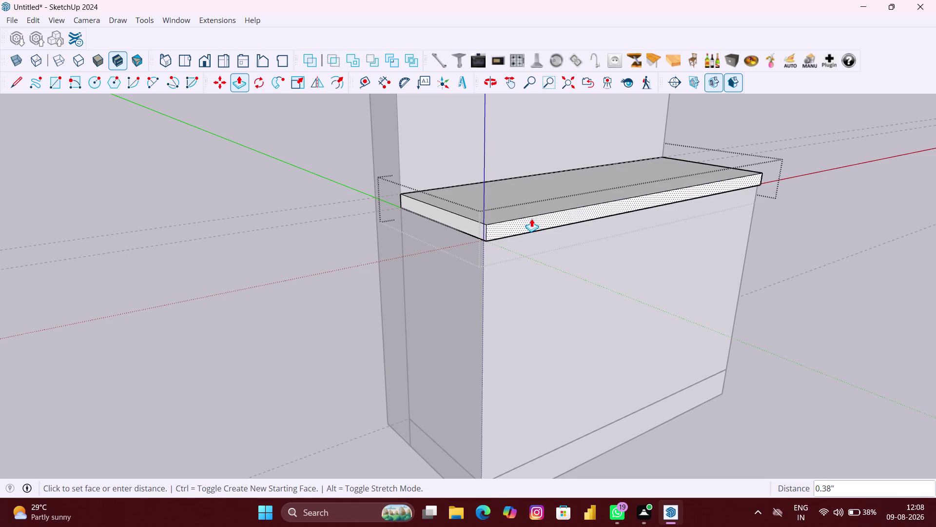
text(20MM)
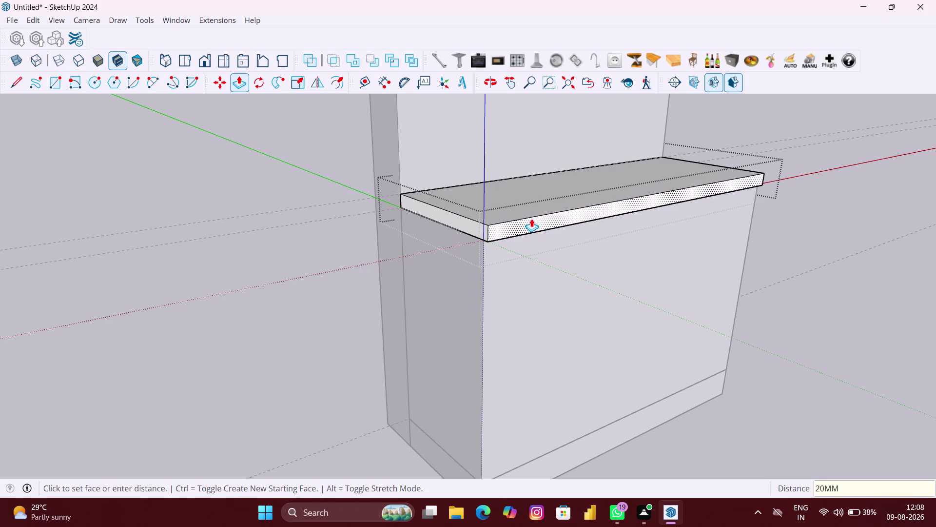
key(Return)
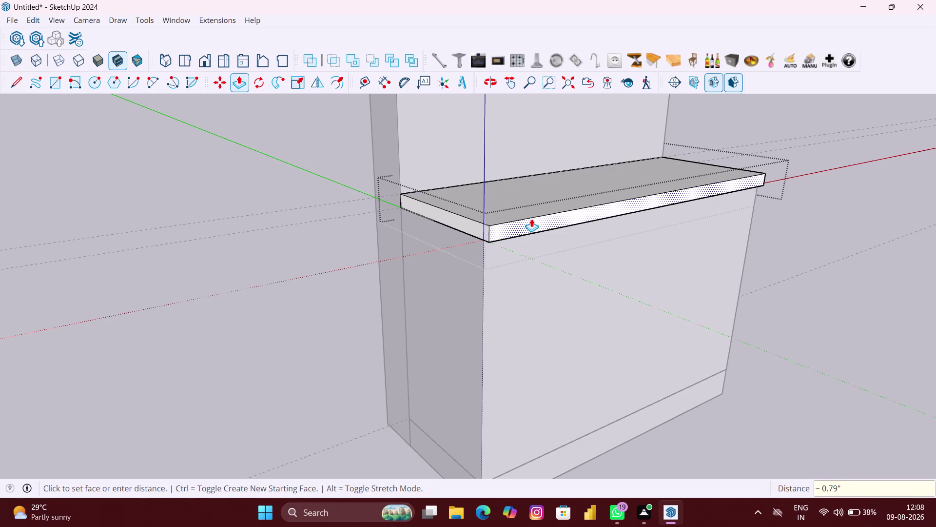
key(space)
click(797, 290)
Orbit the view around to face the cabinet and countertop from the front.
scroll(down, 3)
middle_drag(788, 291, 787, 292)
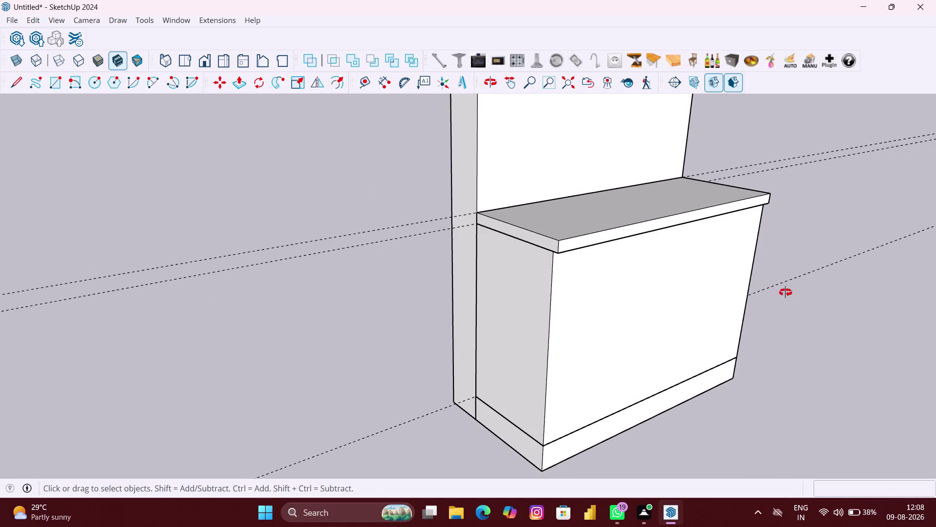
middle_drag(787, 292, 653, 283)
scroll(down, 3)
middle_drag(536, 248, 528, 247)
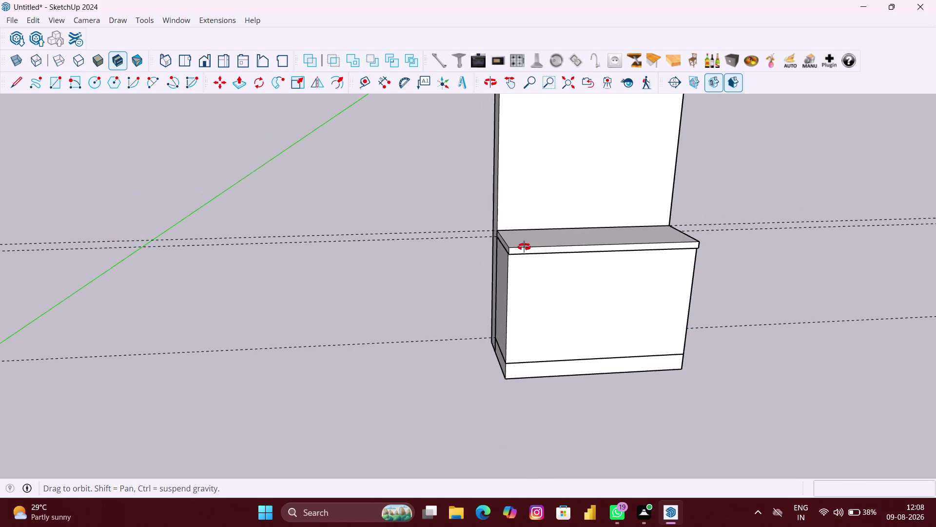
middle_drag(528, 248, 515, 246)
middle_drag(524, 293, 606, 294)
scroll(up, 3)
middle_drag(483, 355, 404, 329)
scroll(down, 3)
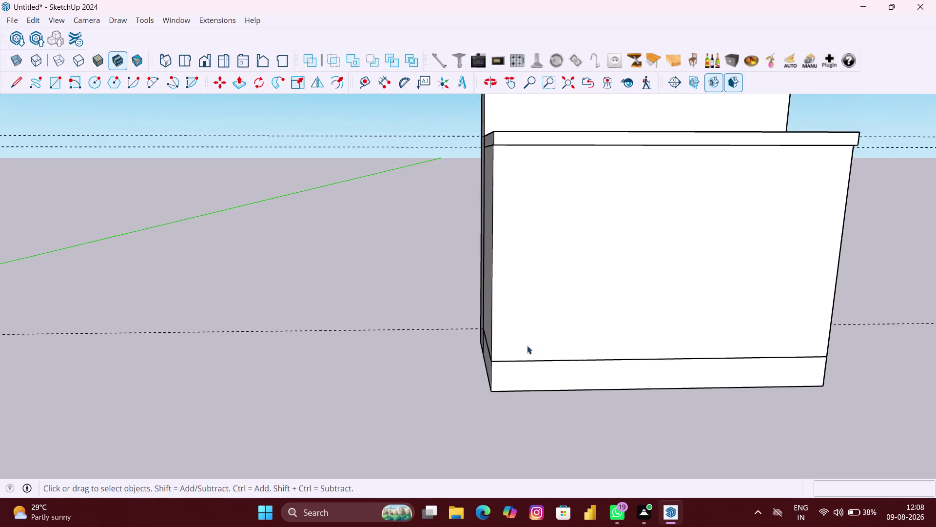
Pan and zoom to frame the tall back panel, then pick Tape Measure.
scroll(down, 3)
middle_drag(531, 344, 517, 341)
scroll(down, 3)
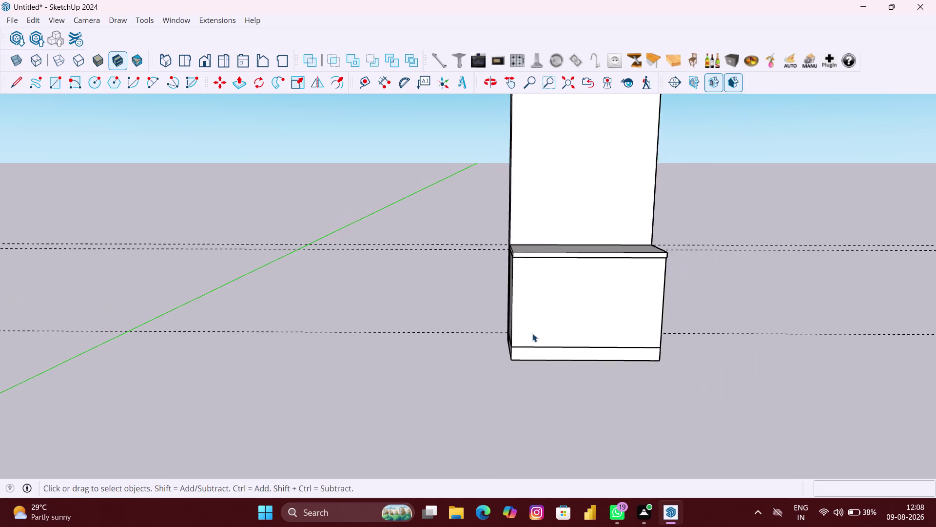
middle_drag(533, 333, 507, 330)
scroll(down, 3)
middle_drag(605, 296, 583, 380)
scroll(up, 3)
middle_drag(564, 308, 564, 295)
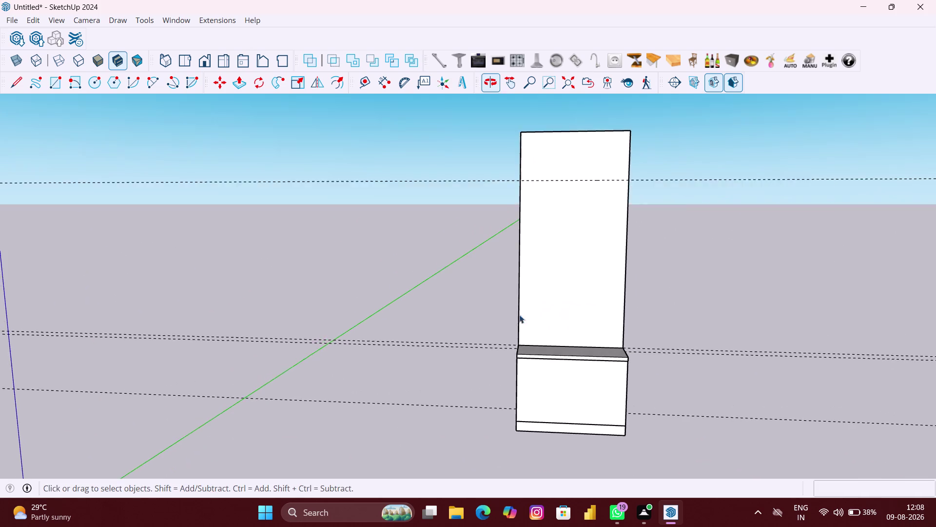
scroll(up, 3)
middle_drag(525, 326, 525, 317)
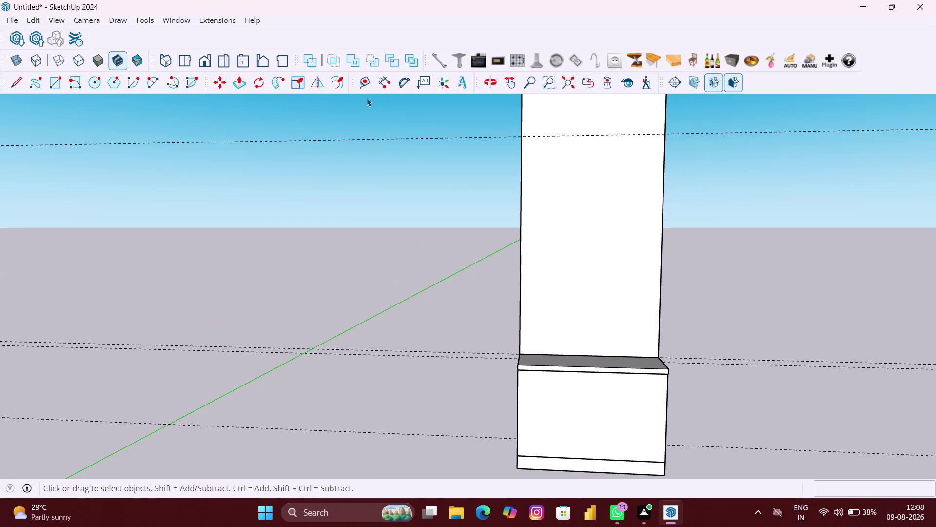
click(359, 83)
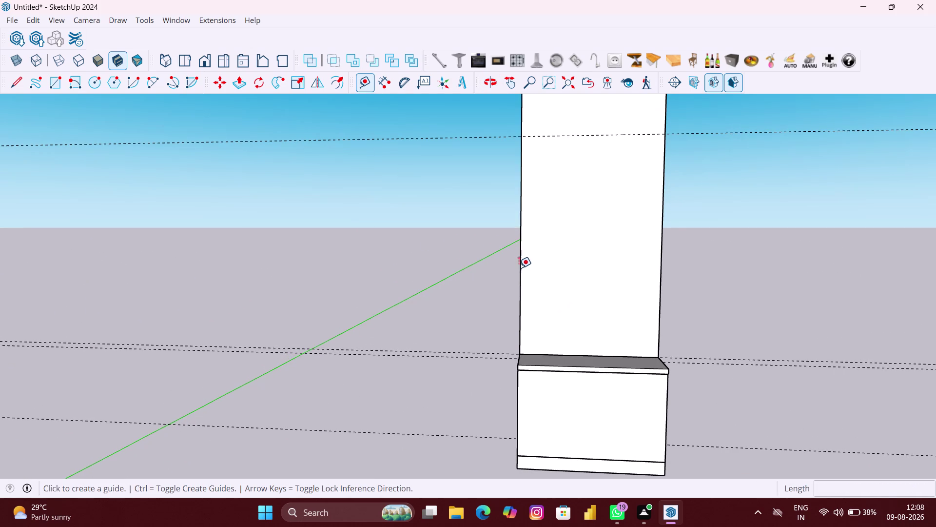
Place a vertical guide 3 inches in from the panel's left edge.
scroll(up, 3)
scroll(up, 3)
click(520, 268)
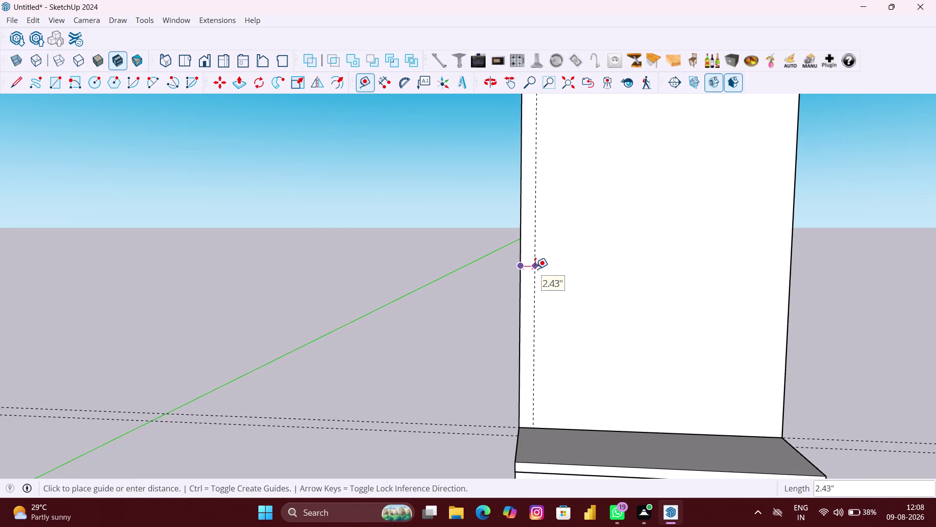
key(3)
key(shift+quotedbl)
key(Return)
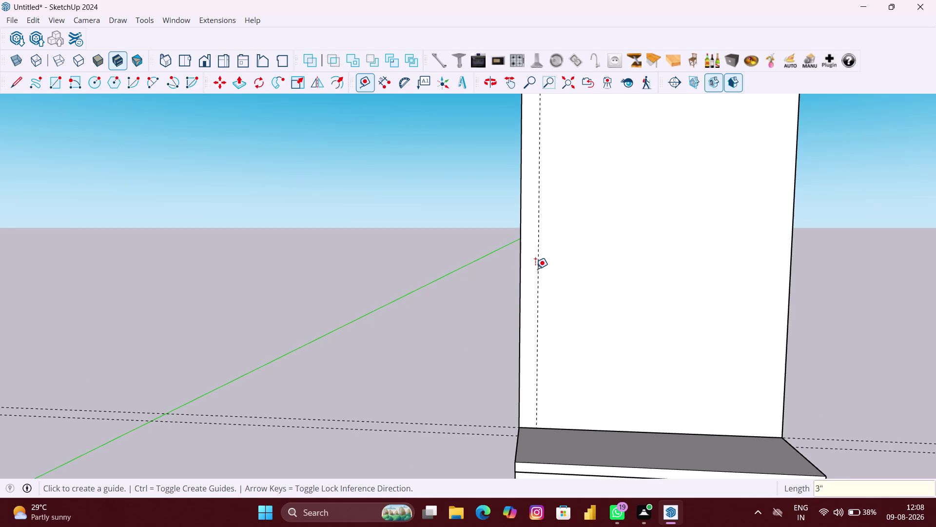
Add a horizontal guide 3 inches from the existing upper guide, then return to Select.
scroll(down, 3)
scroll(down, 3)
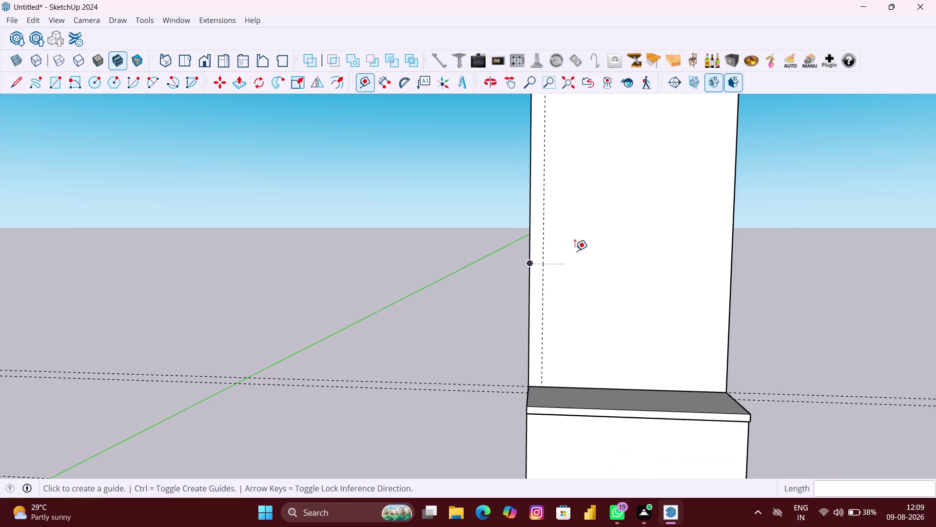
scroll(down, 3)
scroll(down, 3)
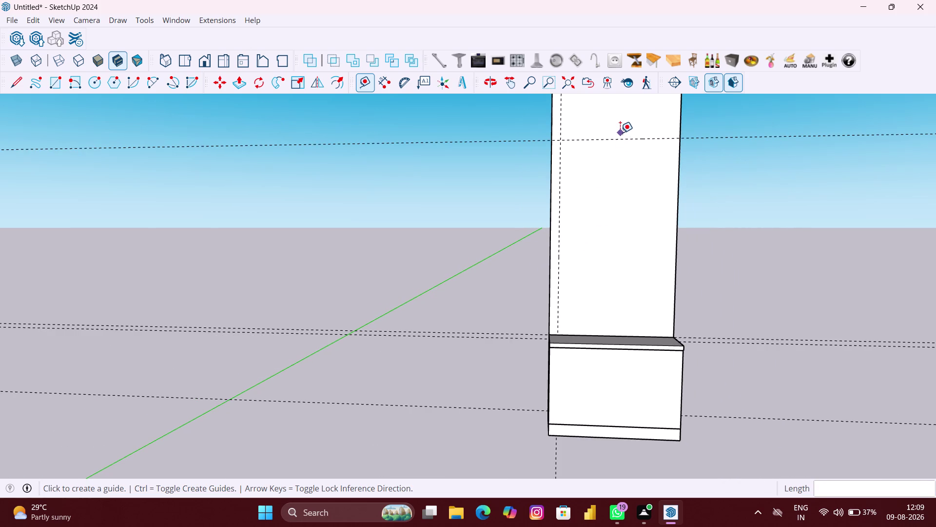
click(619, 140)
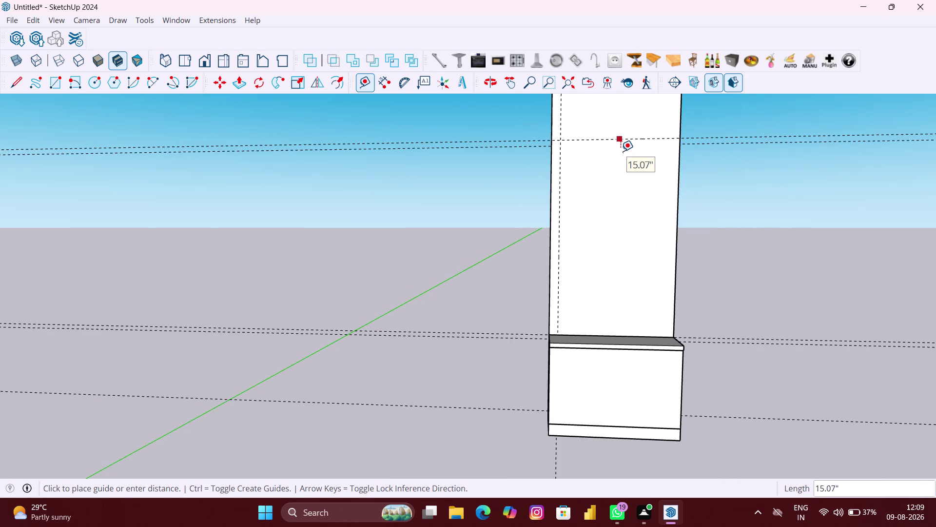
key(Up)
key(3)
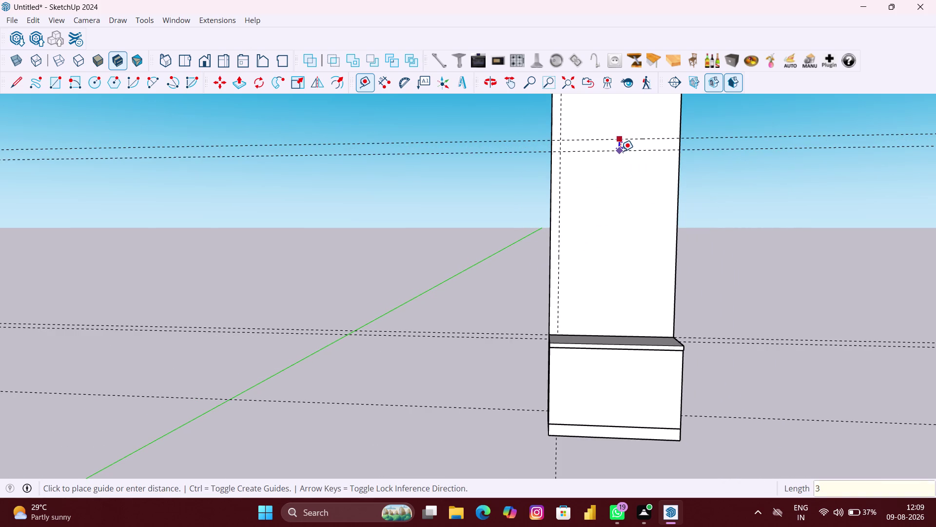
key(shift+quotedbl)
key(Return)
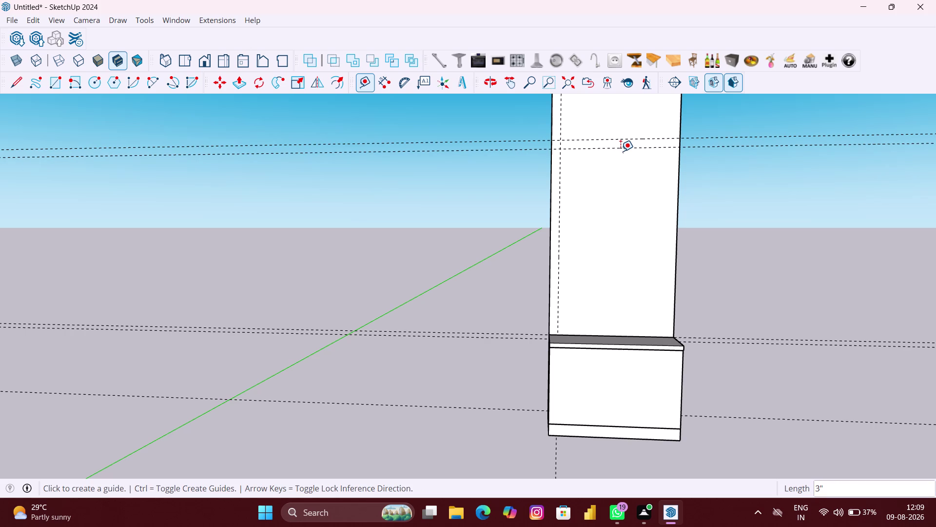
key(space)
Draw a narrow rectangle strip along the back panel's left-edge guide, from its bottom-left corner.
right_click(504, 208)
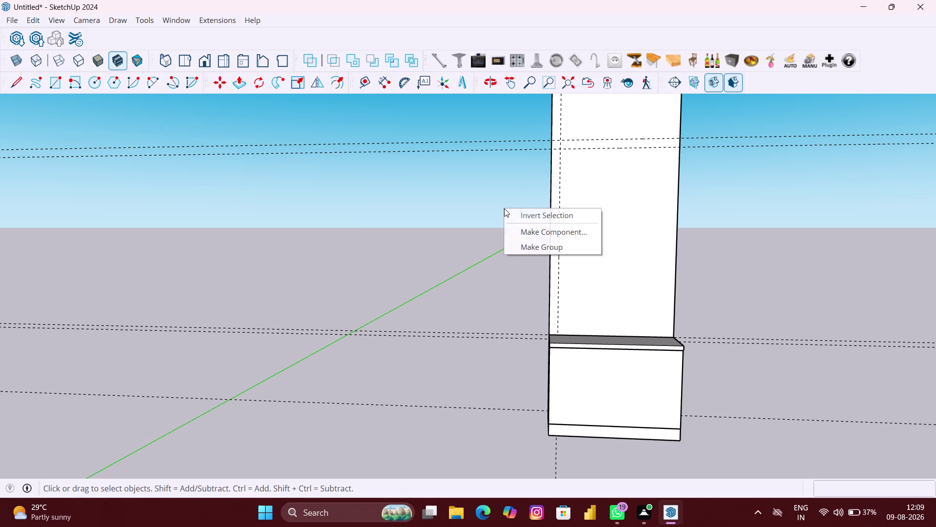
click(520, 244)
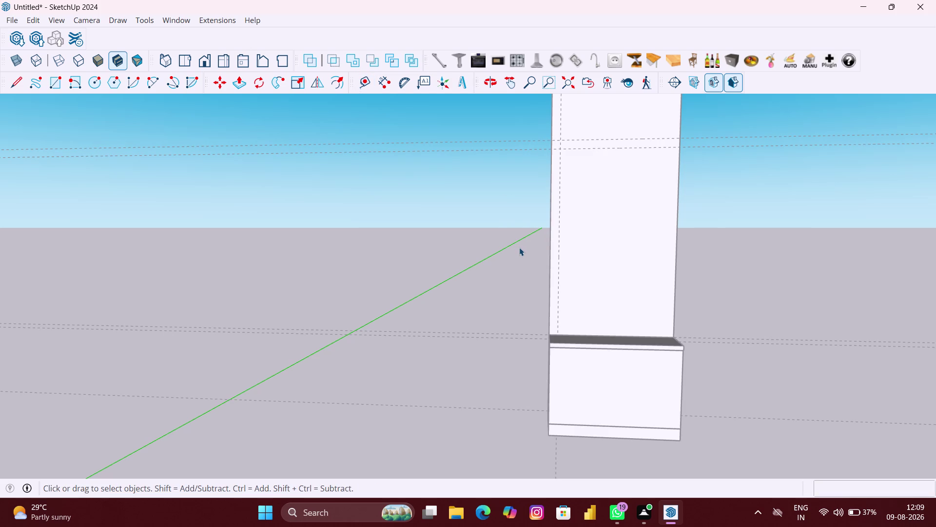
key(r)
scroll(up, 3)
scroll(up, 3)
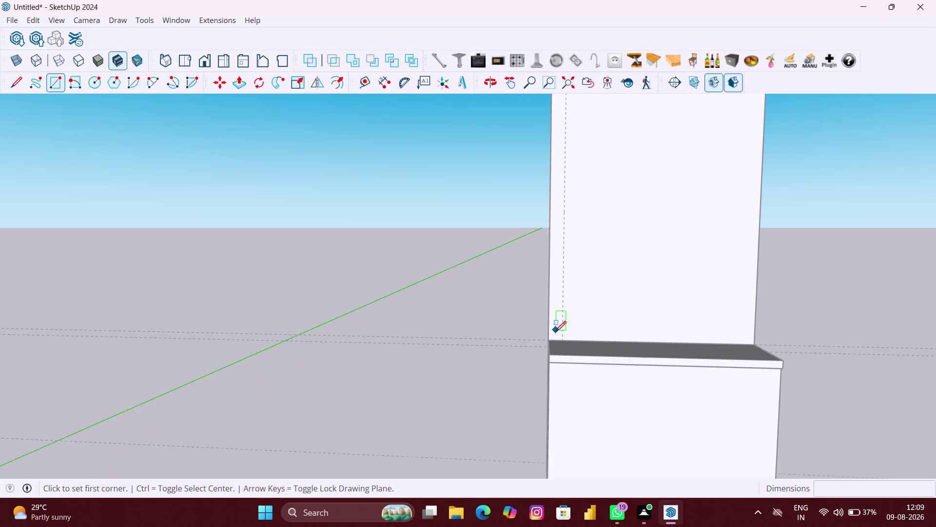
scroll(up, 3)
click(549, 339)
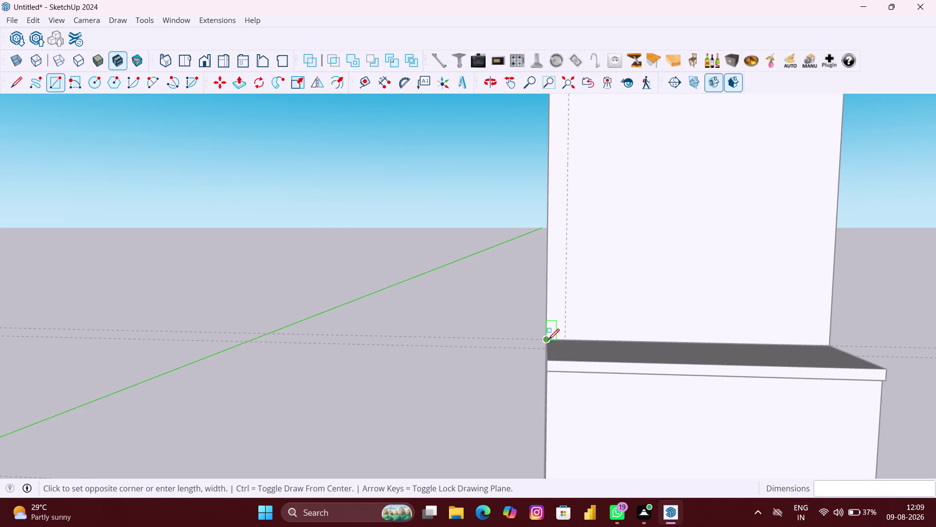
scroll(down, 3)
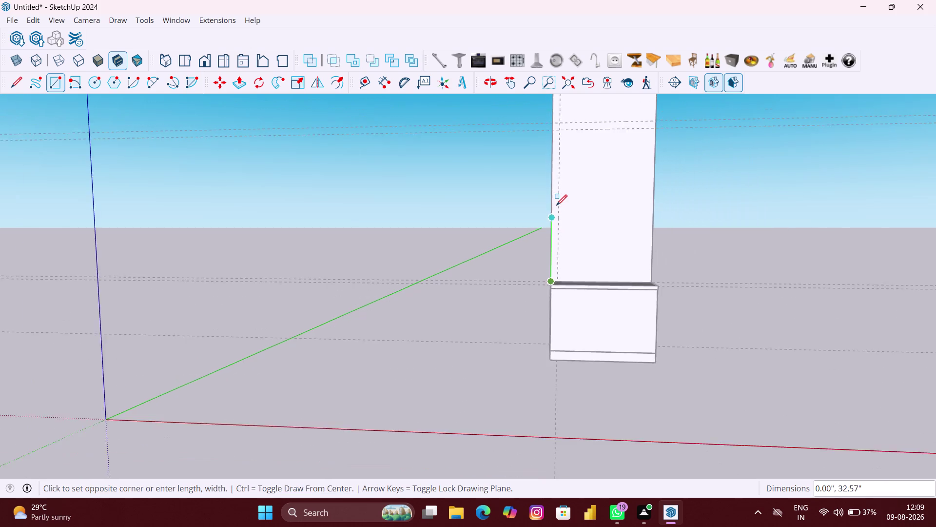
middle_drag(556, 205, 559, 302)
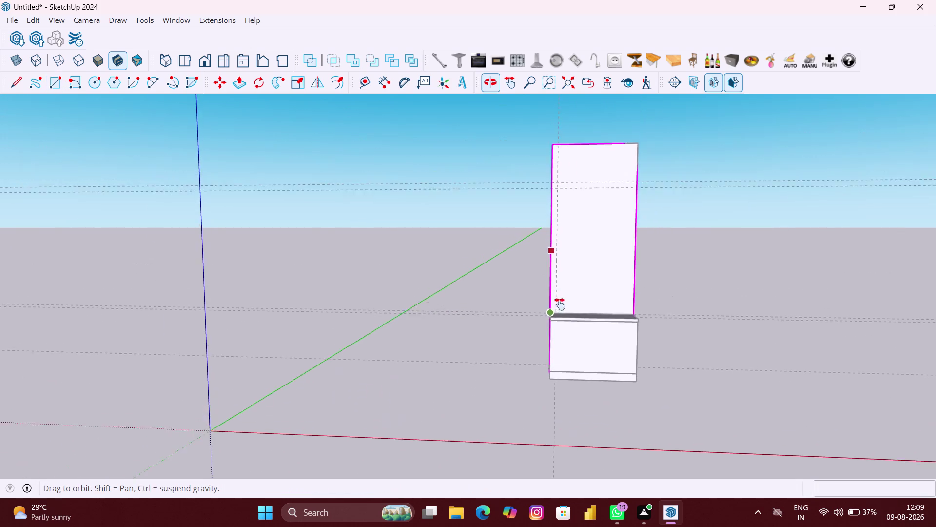
middle_drag(560, 302, 560, 305)
scroll(up, 3)
scroll(up, 3)
scroll(up, 3)
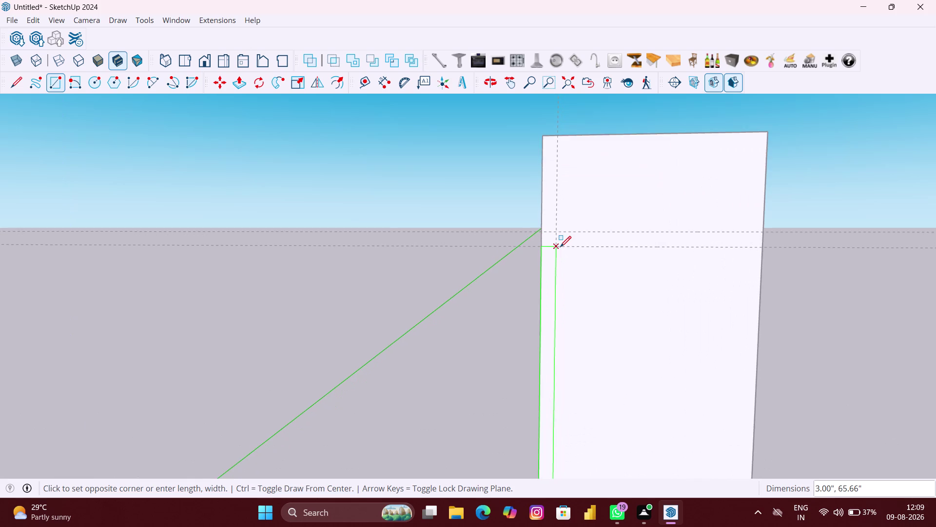
scroll(up, 3)
scroll(up, 3)
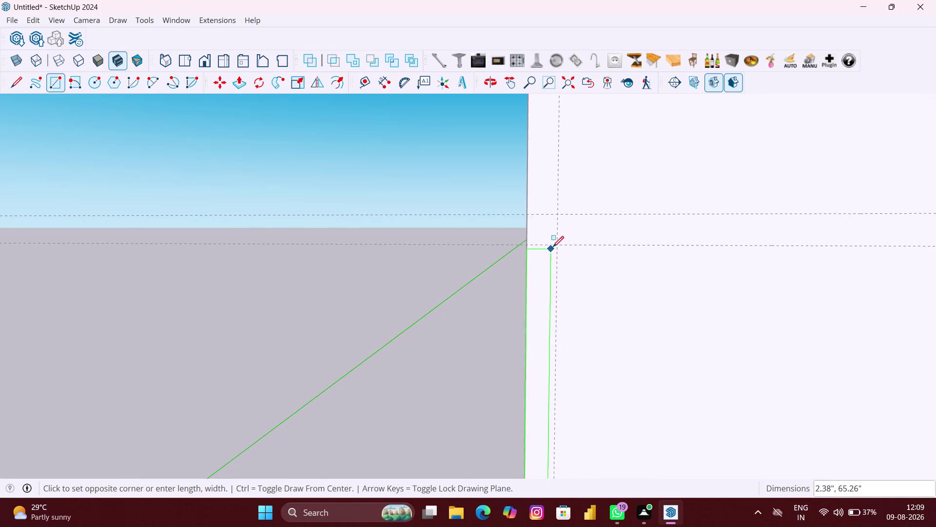
click(559, 244)
scroll(down, 3)
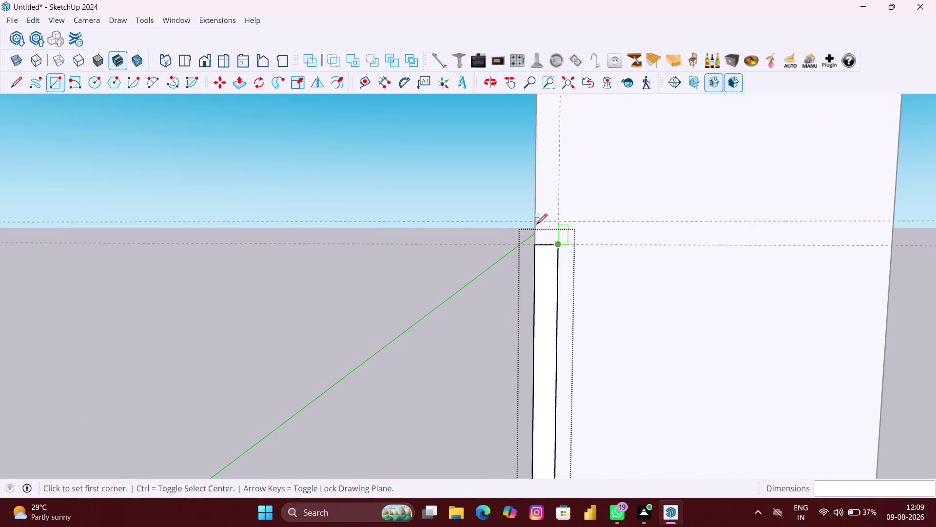
Draw a second rectangle marking the border band across the panel's top.
click(538, 221)
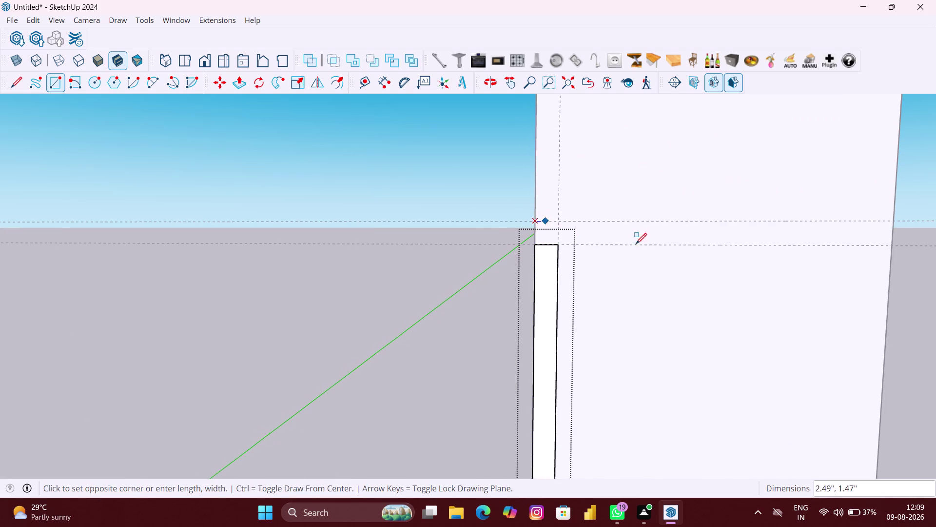
click(891, 246)
scroll(down, 3)
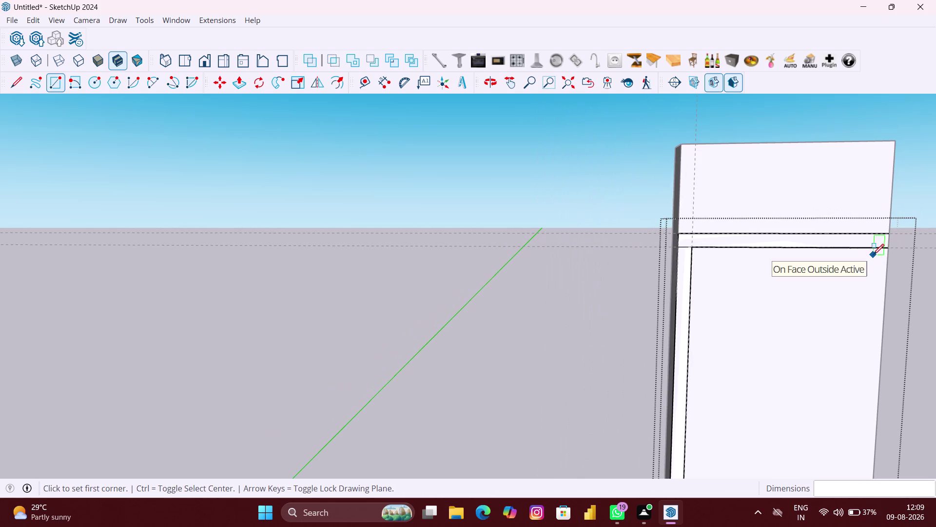
middle_drag(814, 264, 769, 276)
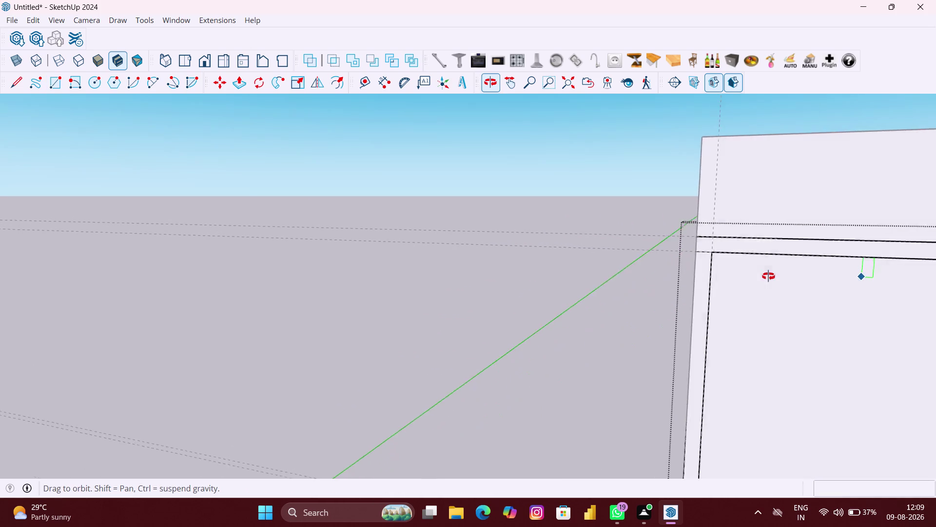
middle_drag(769, 276, 800, 275)
Push/pull the top ledge face out 15 inches.
key(p)
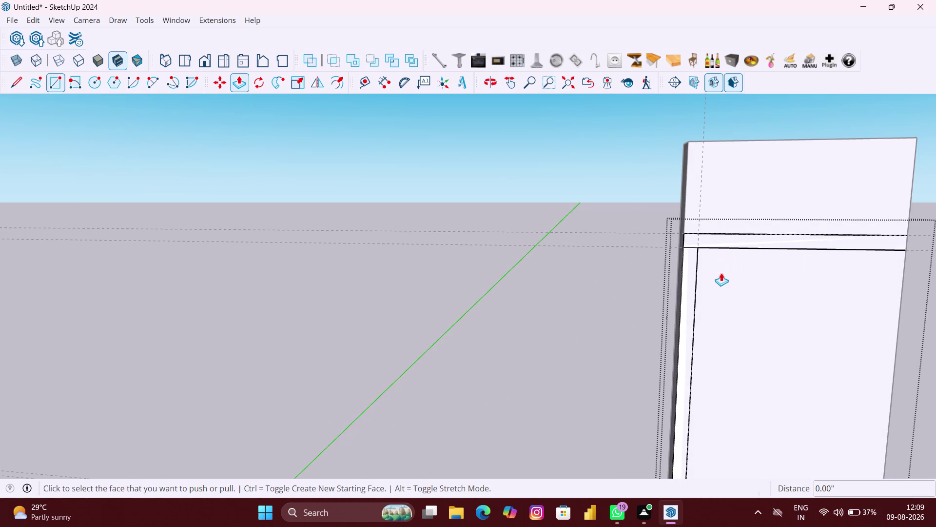
scroll(up, 3)
scroll(up, 3)
click(740, 237)
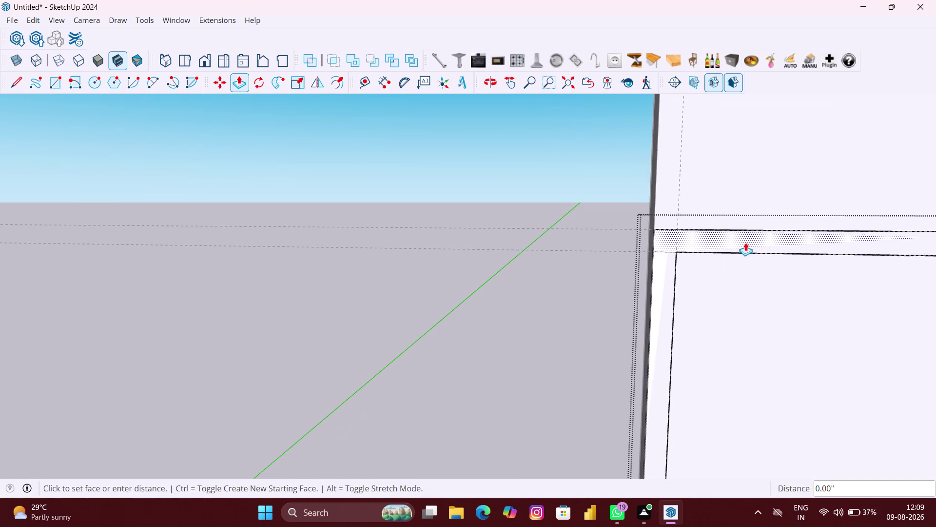
text(15)
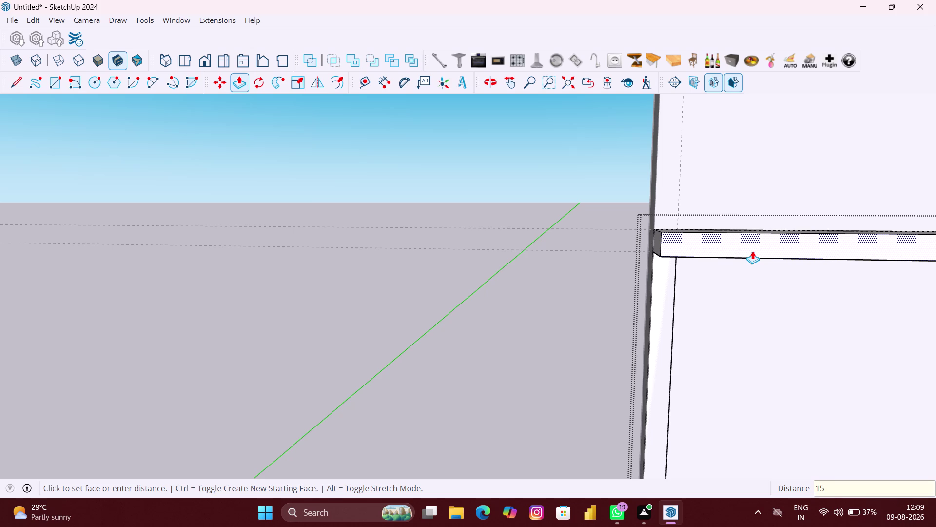
text(")
key(Return)
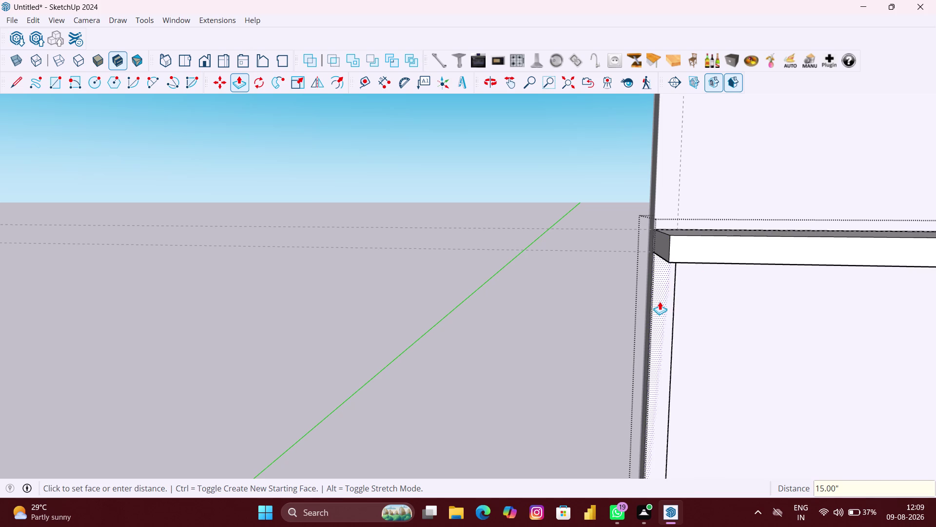
Orbit out to view the whole wall unit and clear the selection.
click(660, 301)
click(660, 301)
scroll(down, 3)
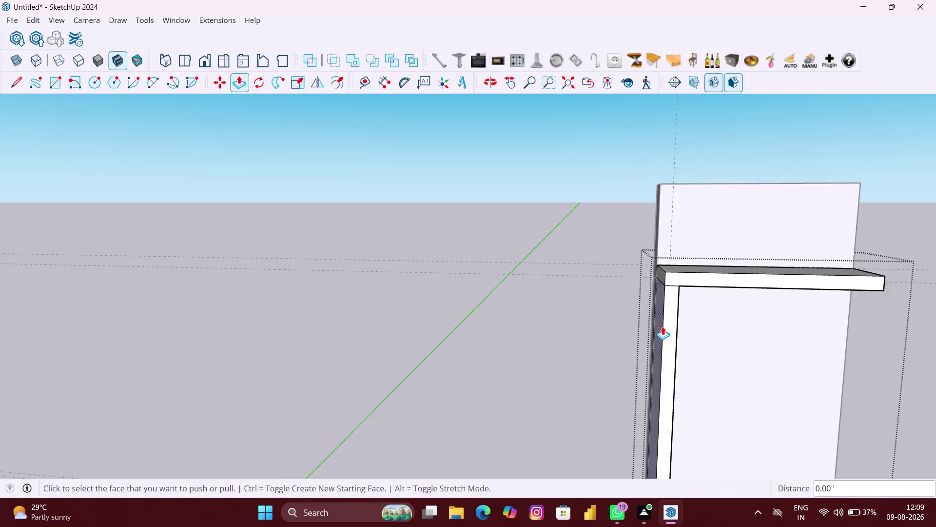
scroll(down, 3)
middle_drag(702, 335, 655, 268)
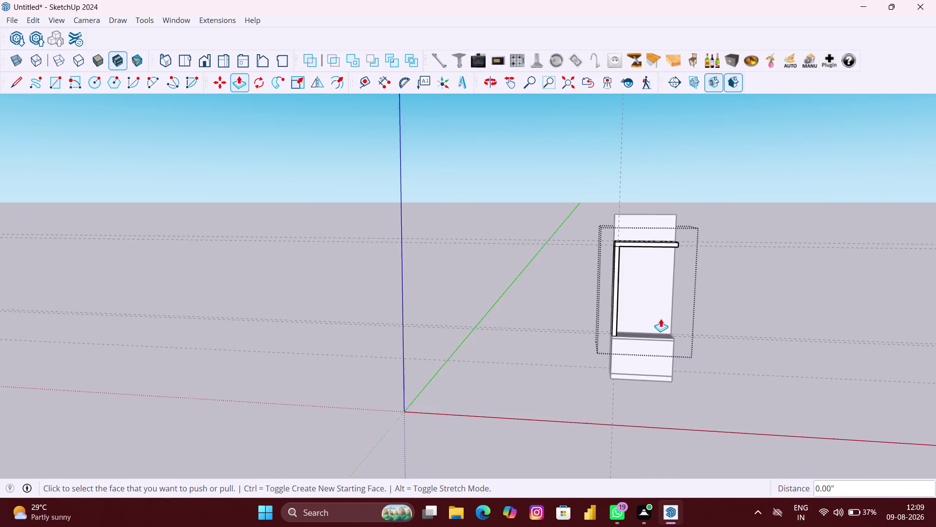
scroll(up, 3)
key(space)
click(746, 339)
scroll(up, 3)
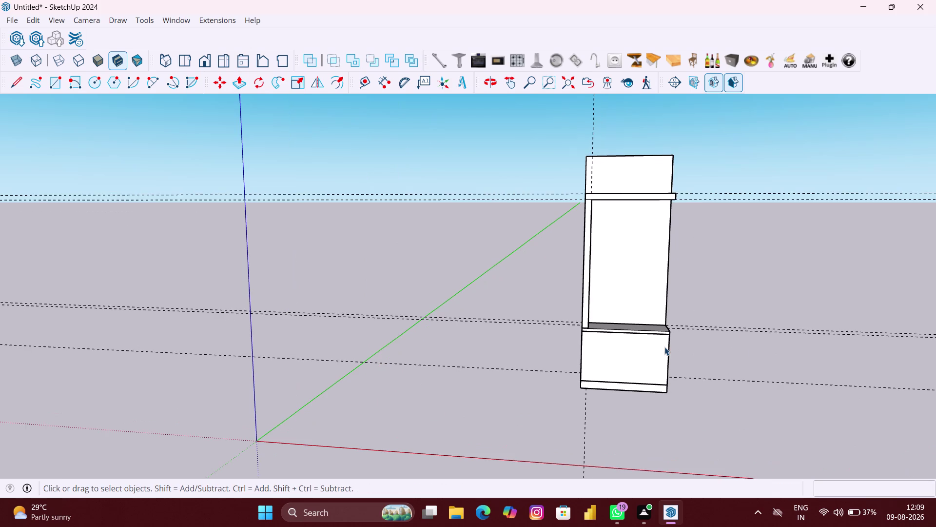
Open the lower cabinet group for editing.
middle_drag(664, 347, 660, 349)
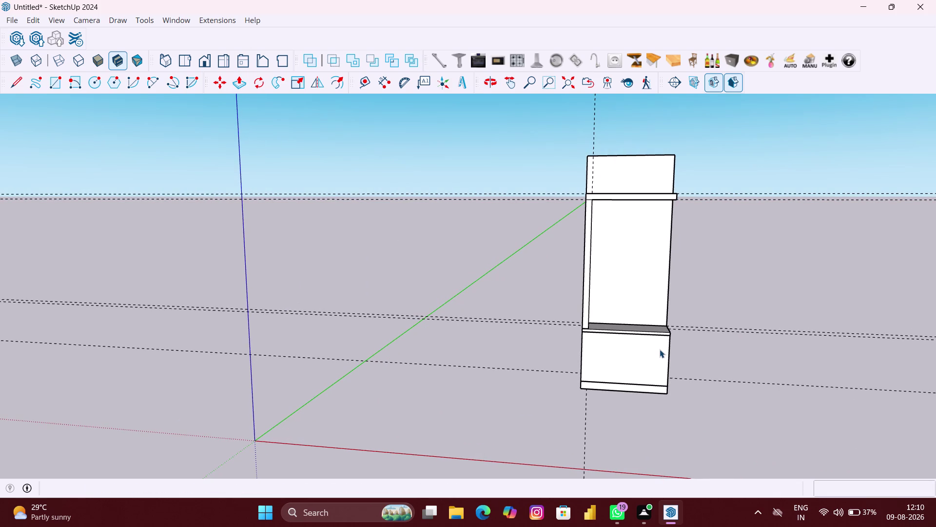
click(636, 367)
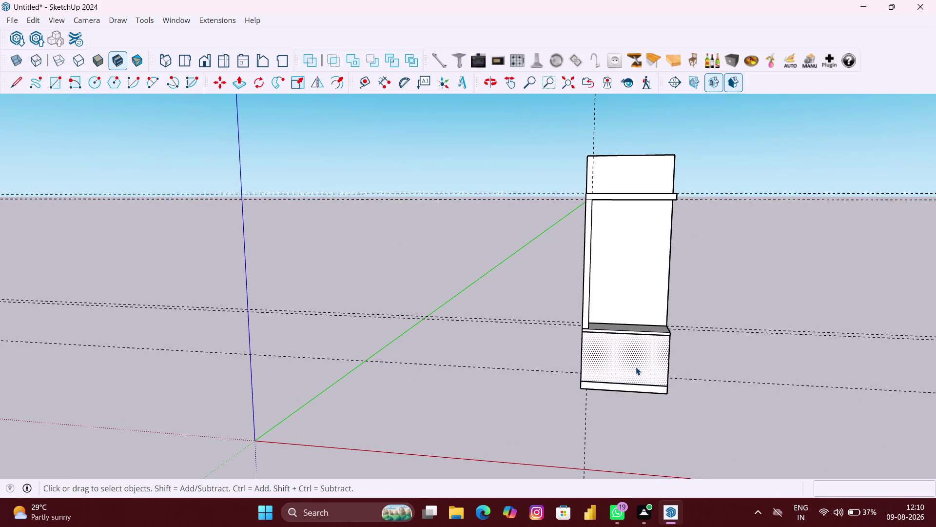
double_click(636, 367)
scroll(up, 3)
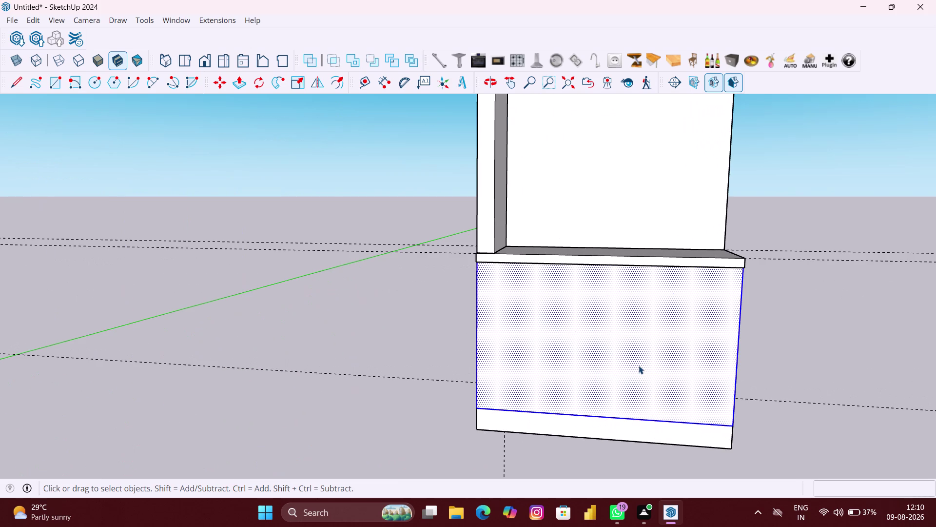
Draw a vertical line from the cabinet front's top midpoint to its bottom edge.
key(l)
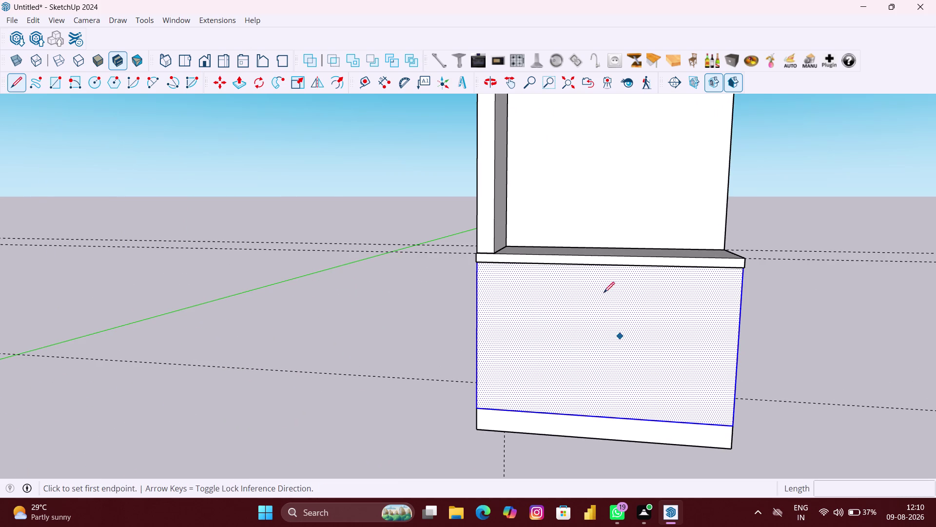
click(606, 266)
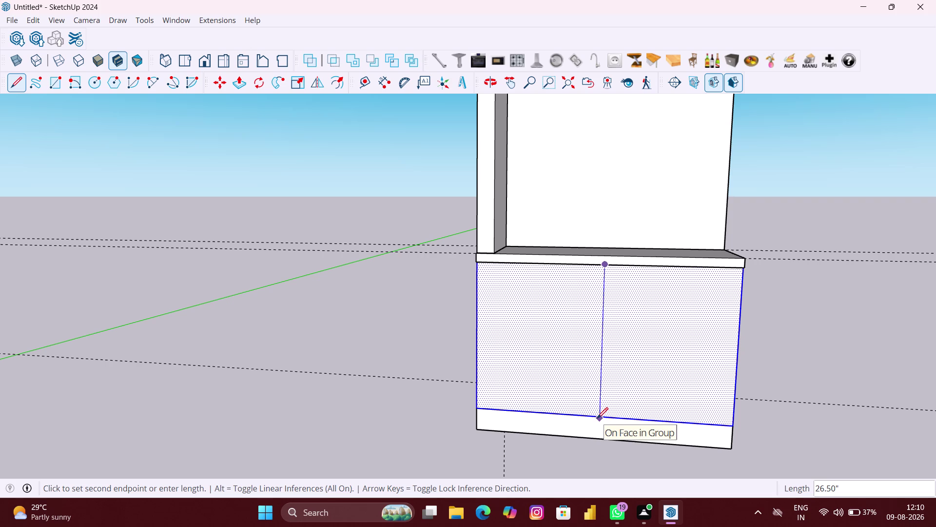
scroll(up, 3)
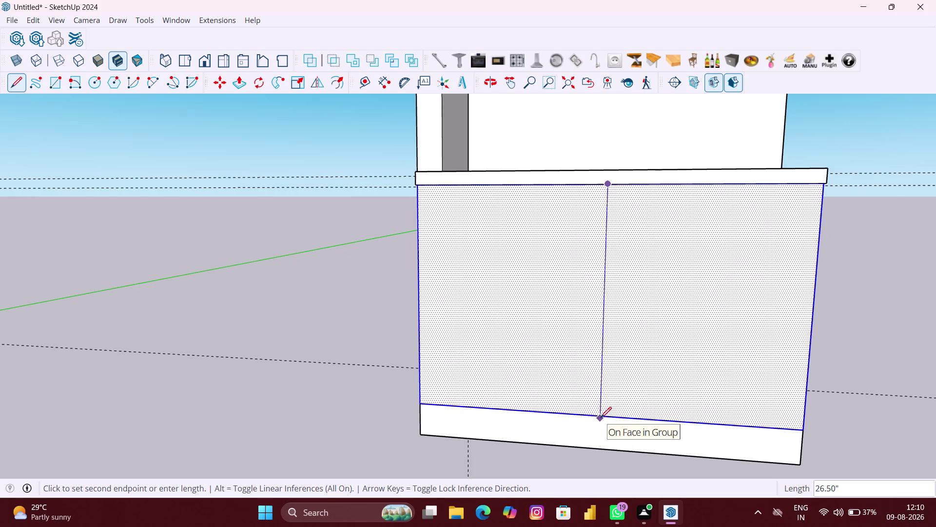
click(601, 417)
scroll(down, 3)
key(space)
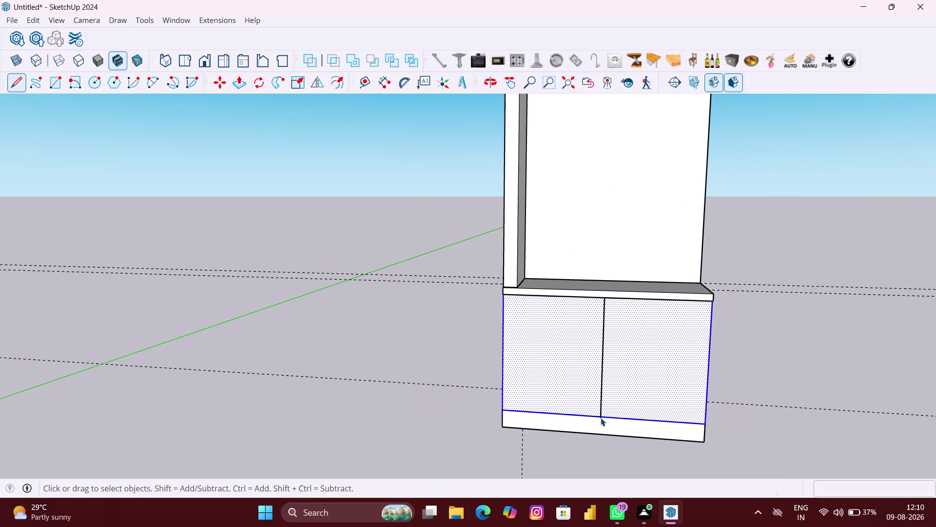
Click empty areas around the model to clear the selection.
click(454, 402)
click(558, 373)
click(560, 373)
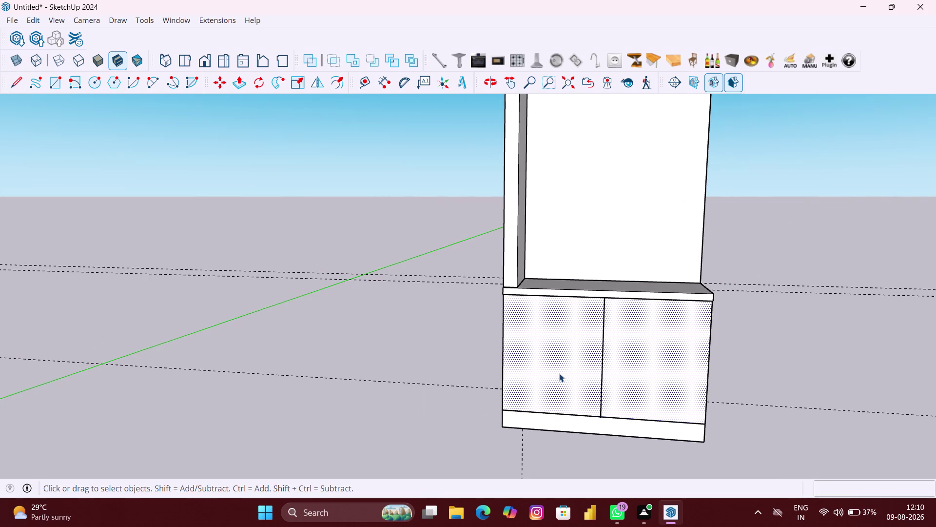
click(776, 412)
click(772, 414)
scroll(down, 3)
double_click(751, 423)
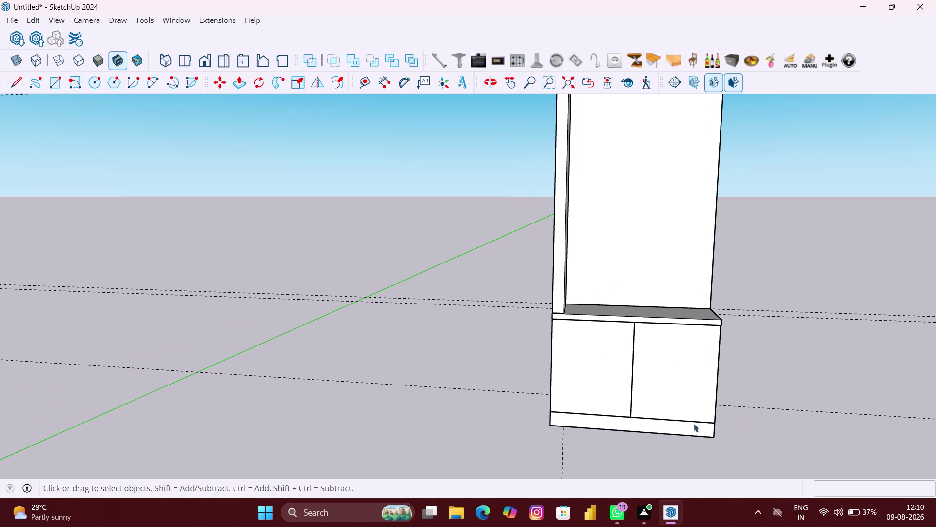
click(681, 401)
double_click(681, 401)
scroll(up, 3)
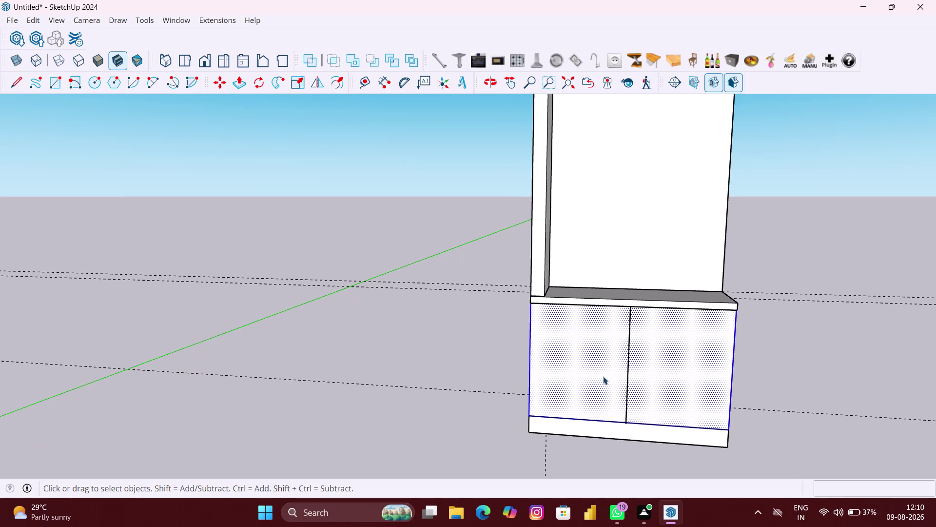
click(603, 376)
click(388, 391)
scroll(down, 3)
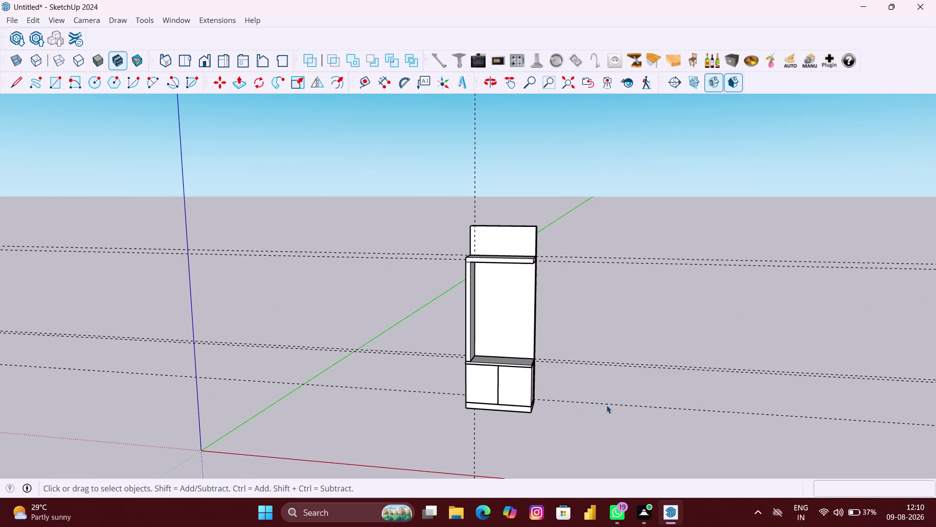
click(607, 404)
scroll(up, 3)
middle_drag(563, 408, 375, 430)
scroll(up, 3)
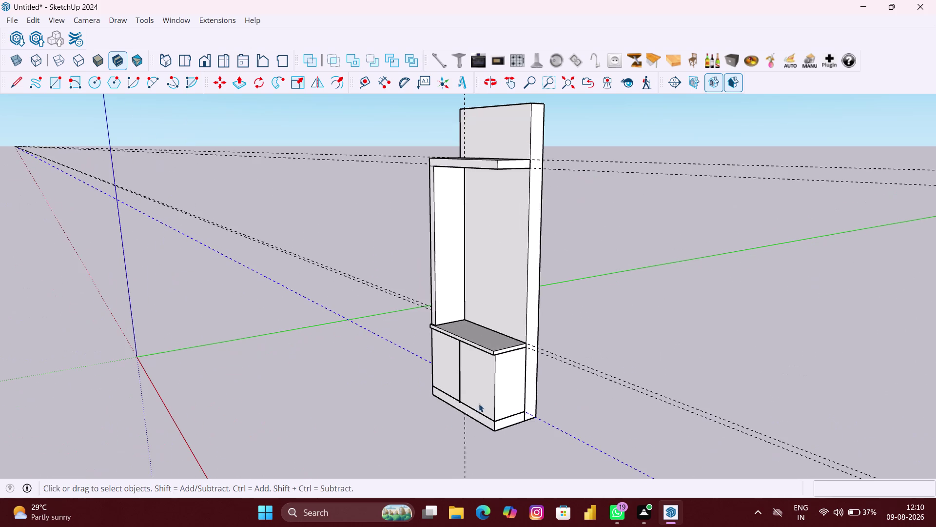
click(497, 394)
click(503, 395)
click(489, 398)
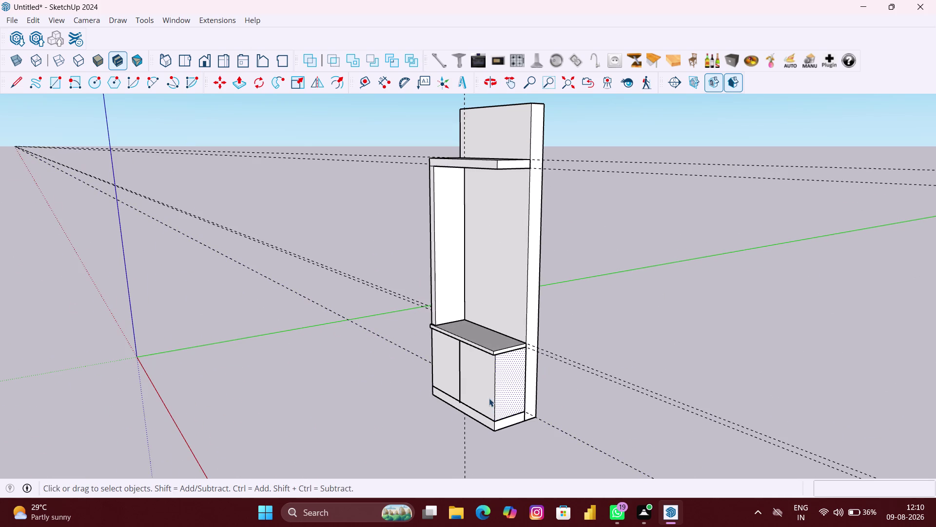
scroll(down, 3)
middle_drag(485, 398, 595, 396)
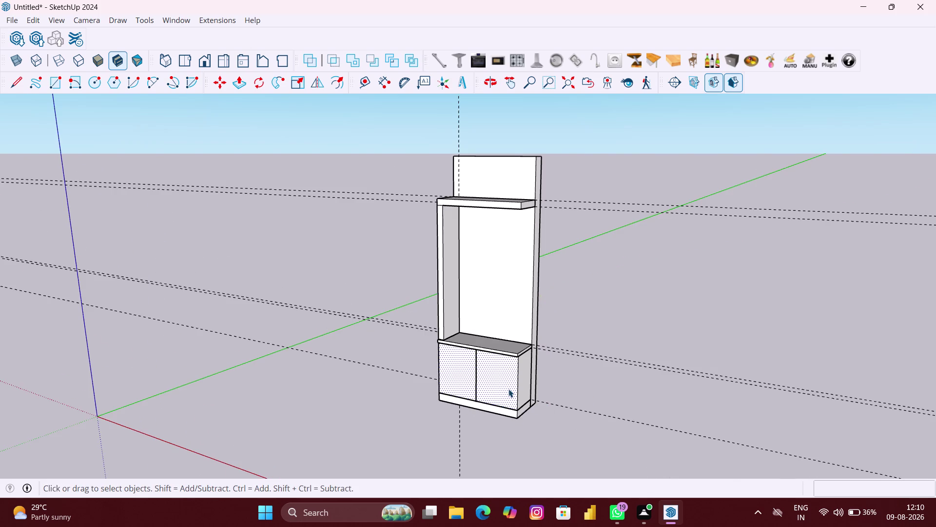
scroll(up, 3)
middle_drag(514, 387, 464, 392)
scroll(up, 3)
double_click(526, 381)
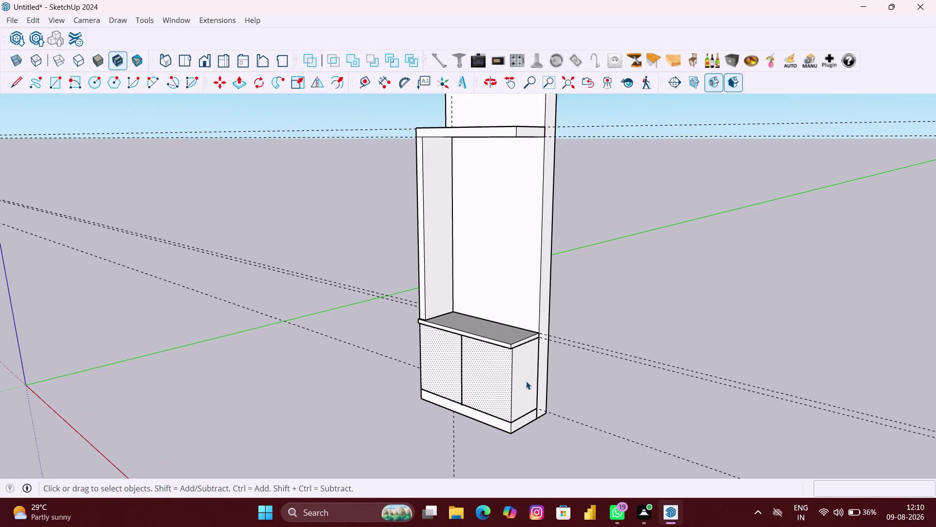
click(500, 385)
middle_drag(505, 384, 563, 384)
scroll(down, 3)
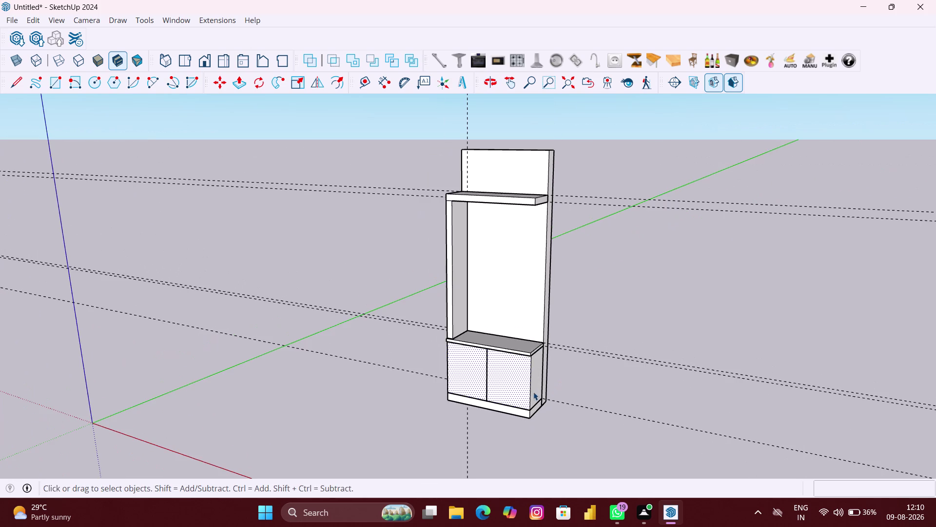
middle_drag(524, 392, 589, 387)
click(509, 382)
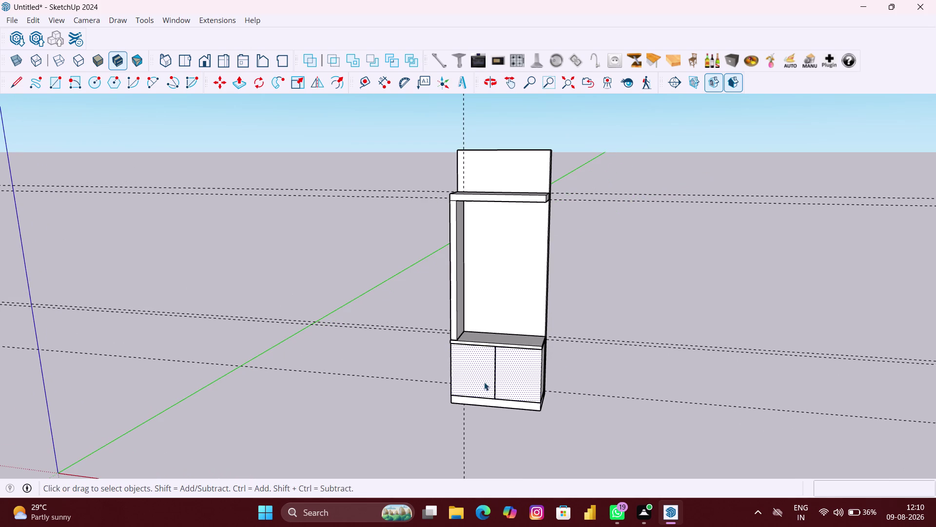
click(480, 381)
scroll(up, 3)
double_click(486, 371)
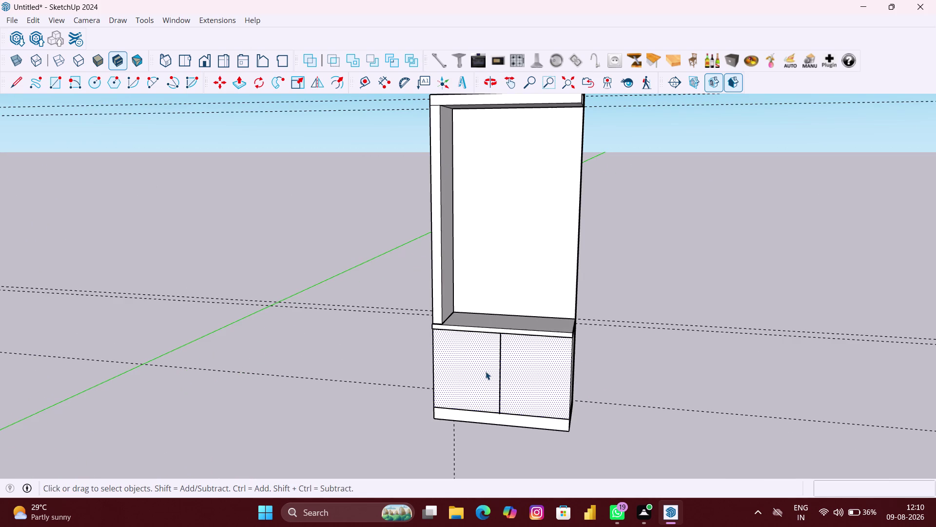
scroll(up, 3)
click(471, 376)
click(301, 382)
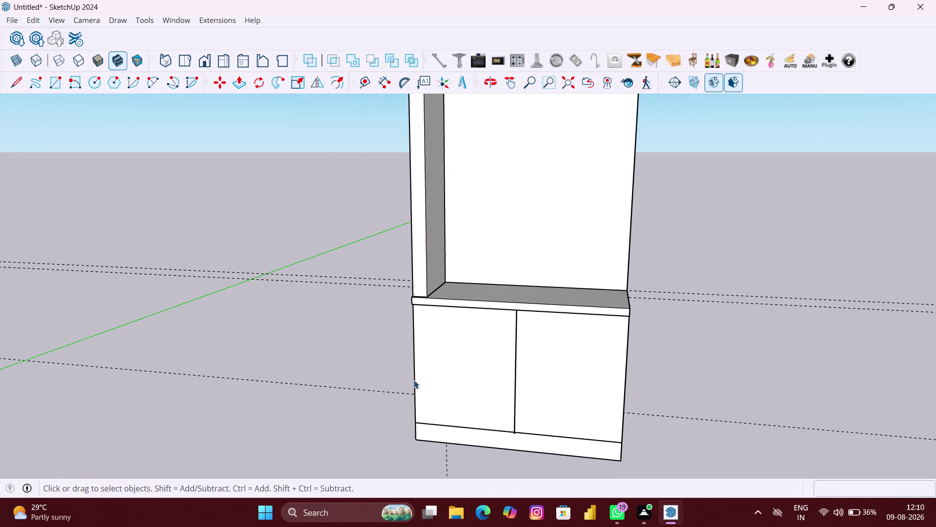
click(456, 372)
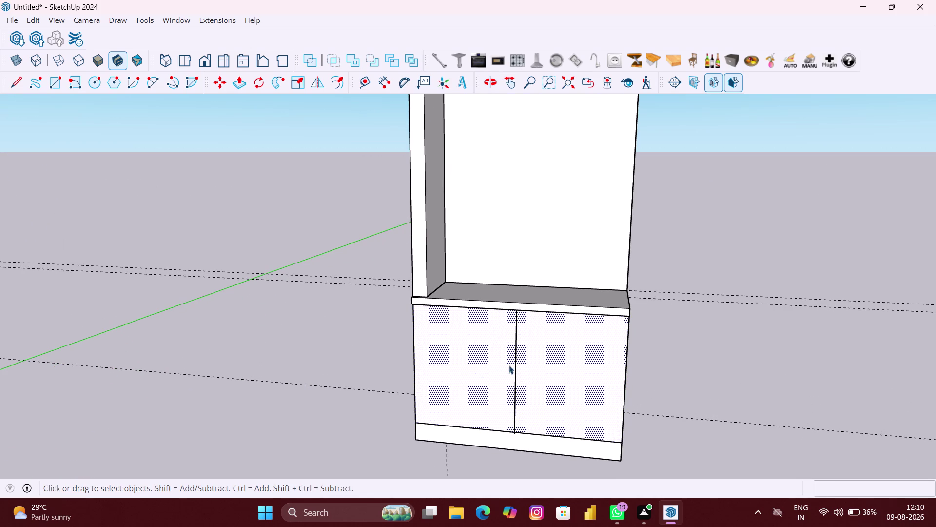
click(514, 368)
double_click(516, 372)
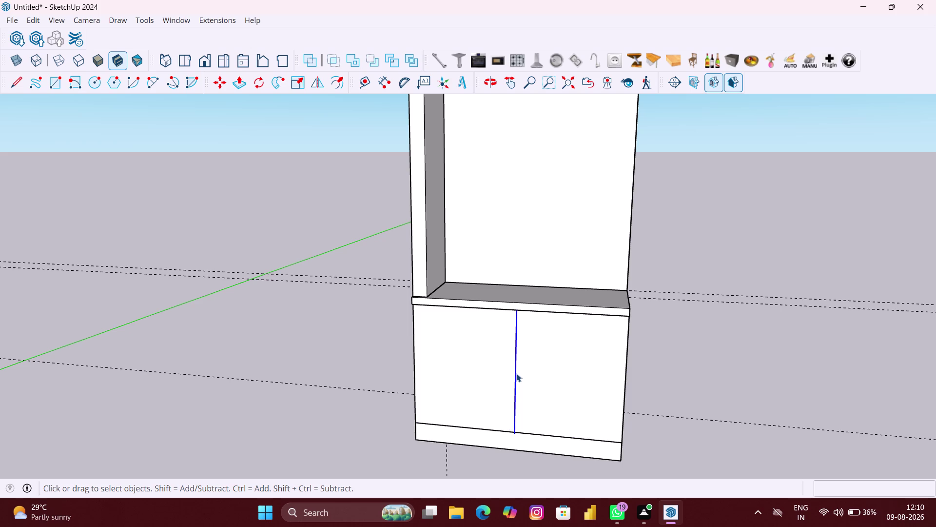
click(485, 375)
scroll(down, 3)
middle_drag(491, 376, 494, 375)
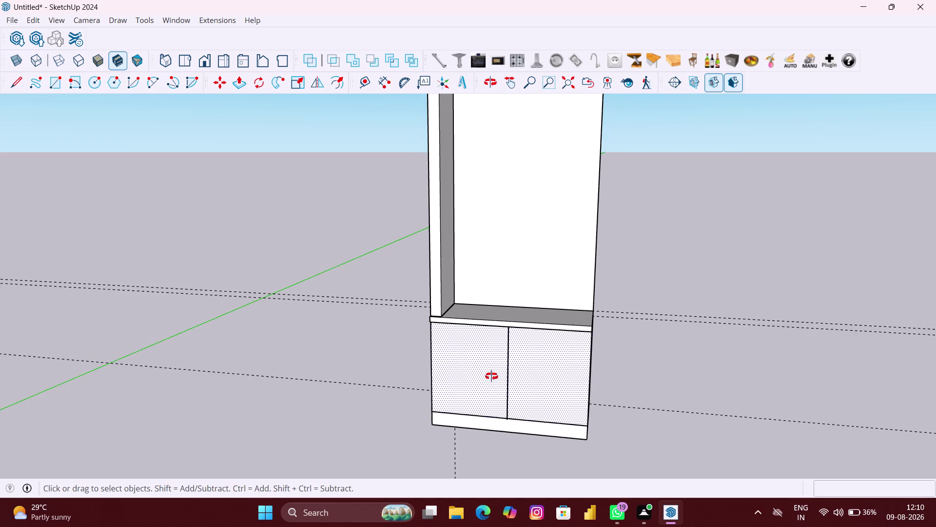
middle_drag(494, 375, 559, 352)
Undo the earlier line dividing the cabinet doors.
scroll(up, 3)
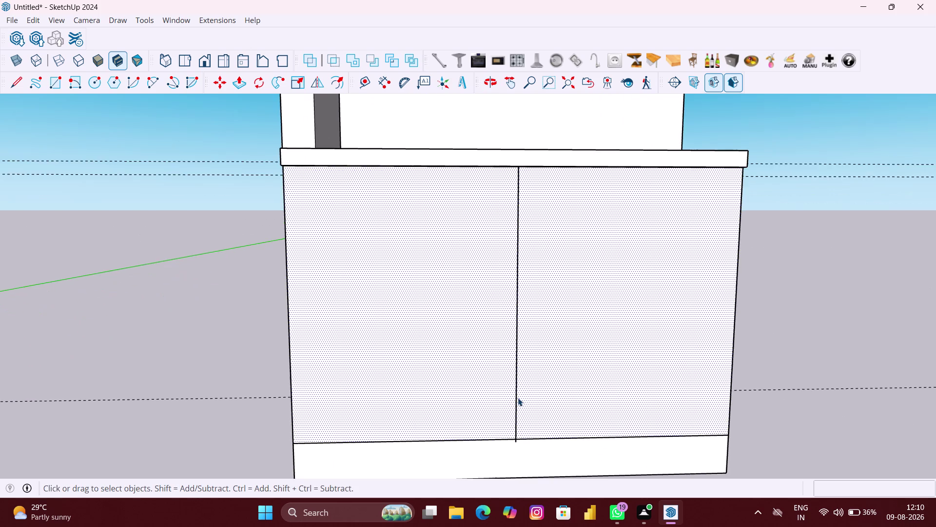
scroll(up, 3)
middle_drag(515, 398, 510, 401)
key(ctrl+z)
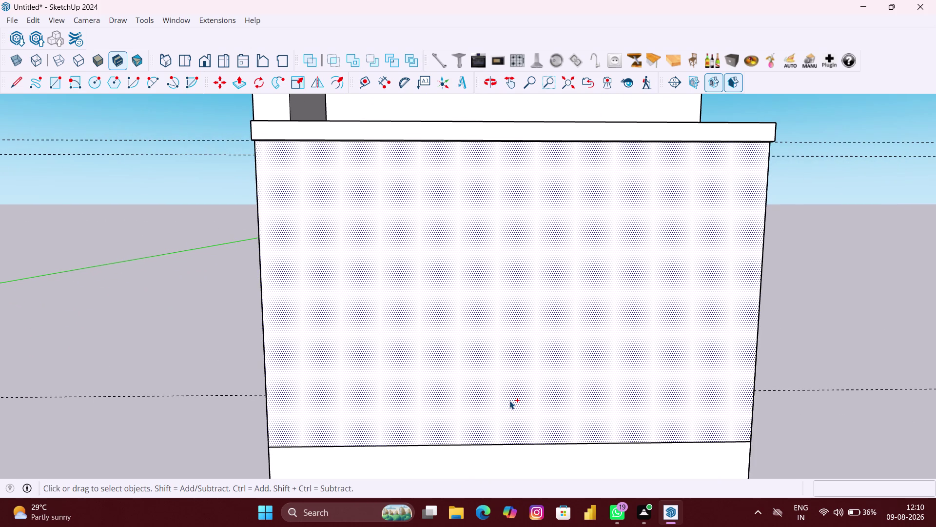
Redraw the vertical dividing line from the front's top edge to its bottom edge.
scroll(down, 3)
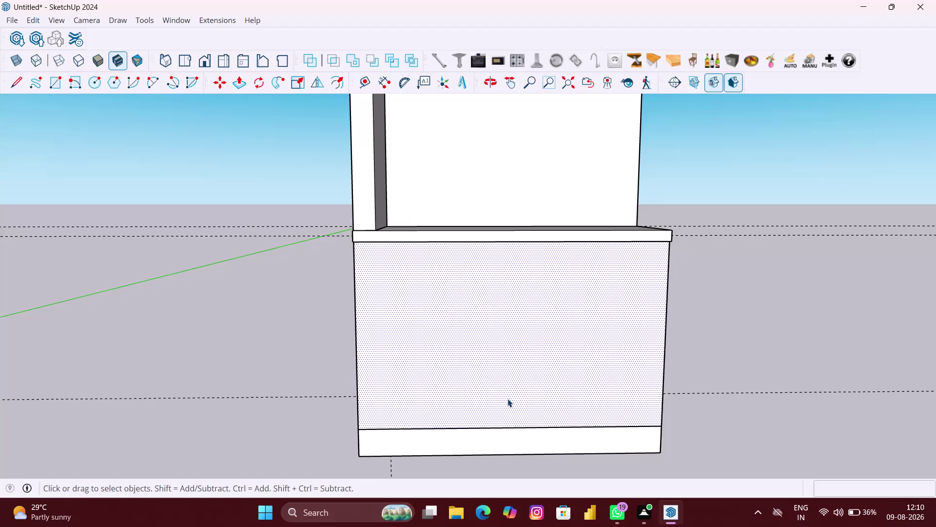
key(l)
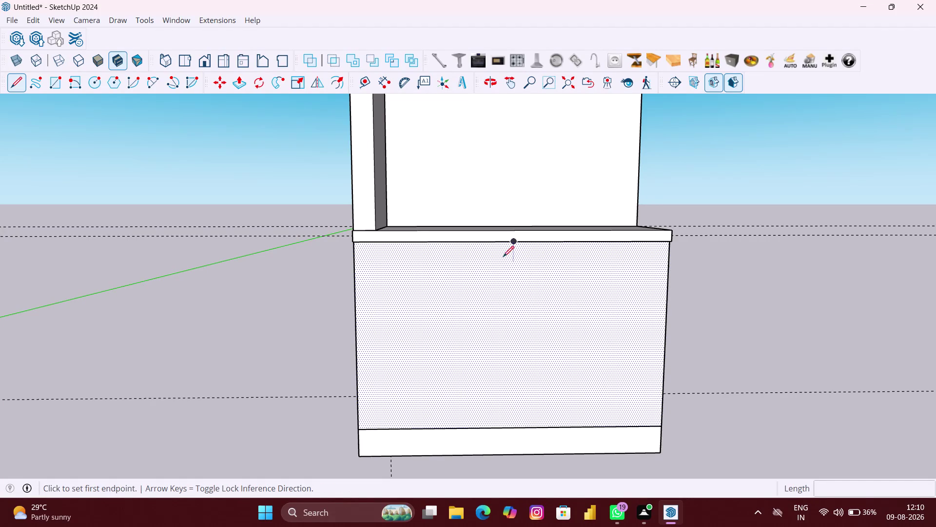
click(514, 244)
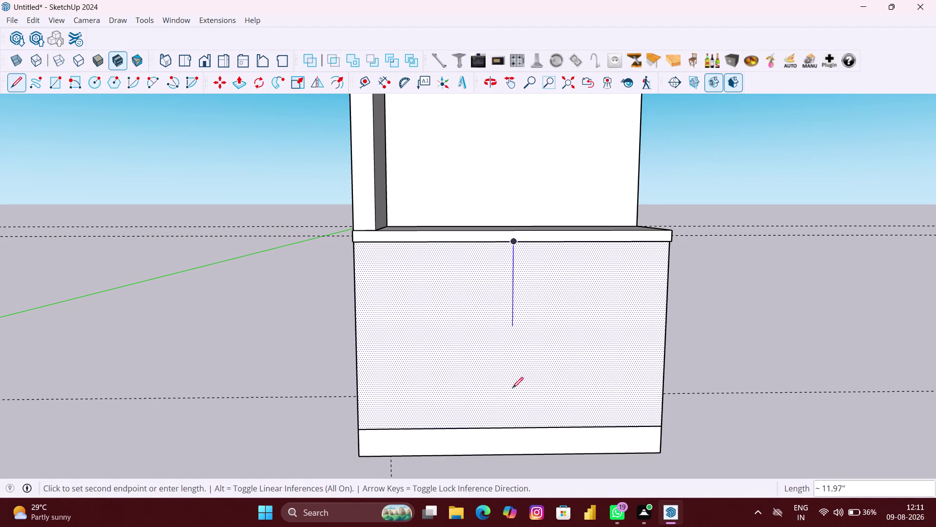
scroll(up, 3)
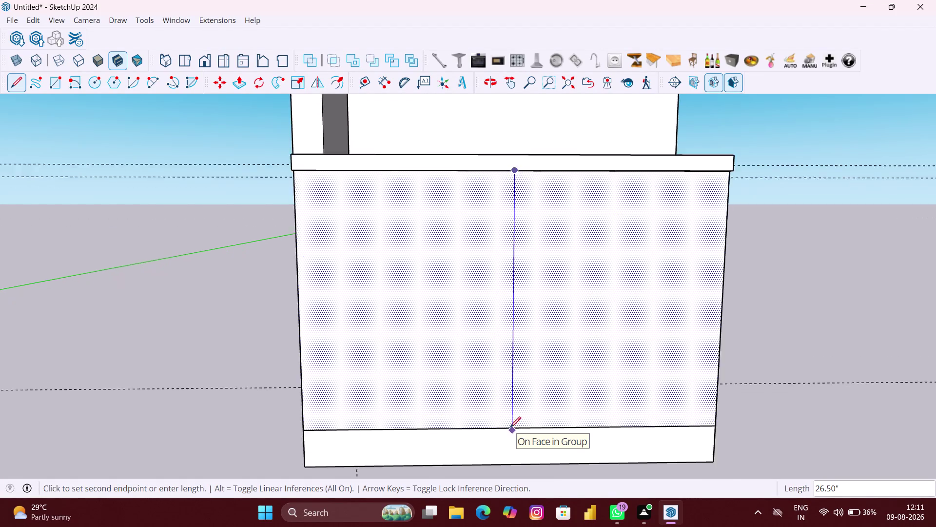
scroll(up, 3)
middle_drag(508, 433, 506, 451)
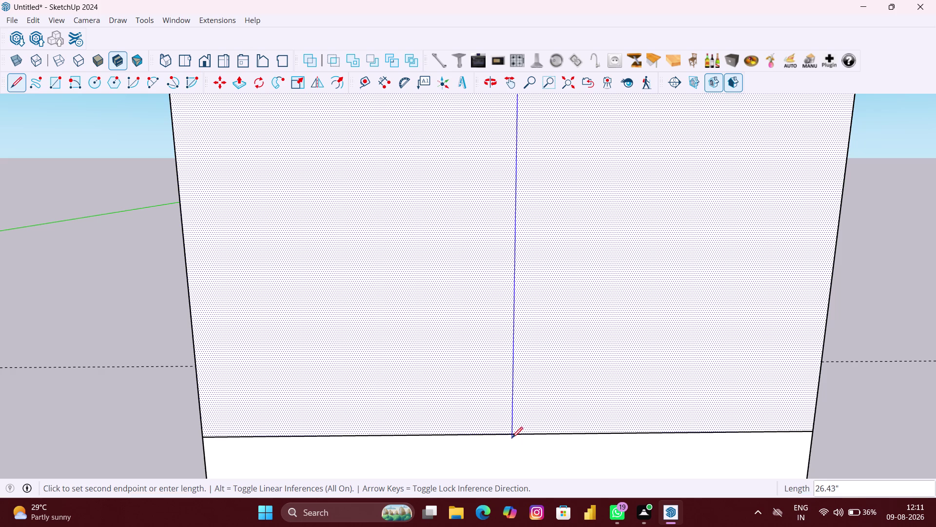
scroll(up, 3)
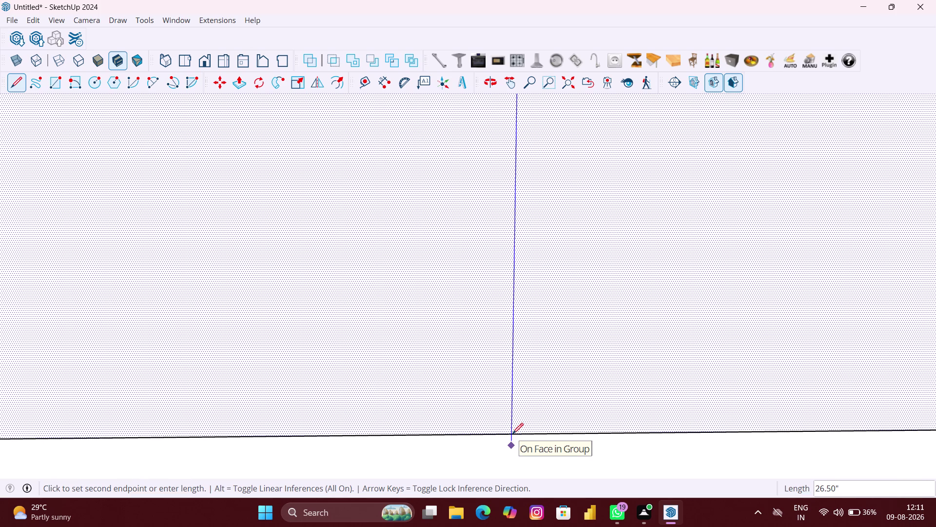
click(511, 433)
scroll(down, 3)
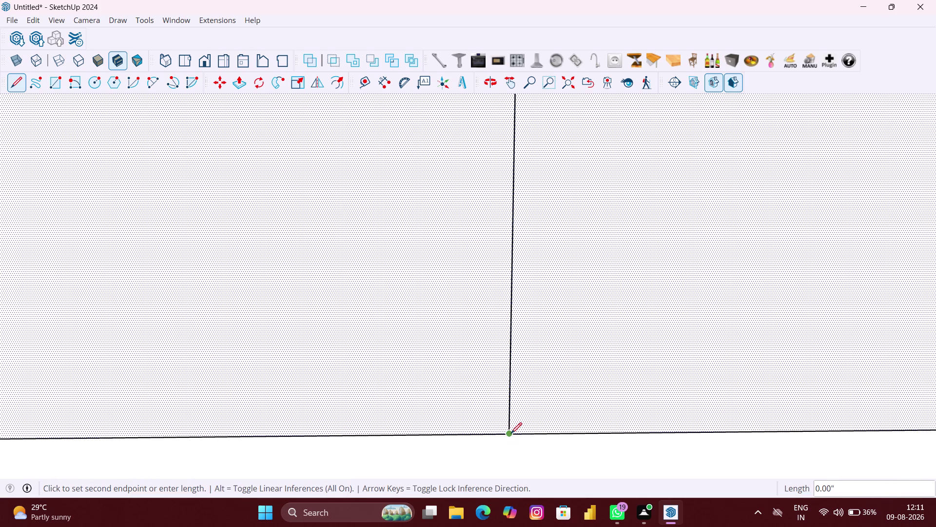
scroll(down, 3)
key(space)
click(468, 384)
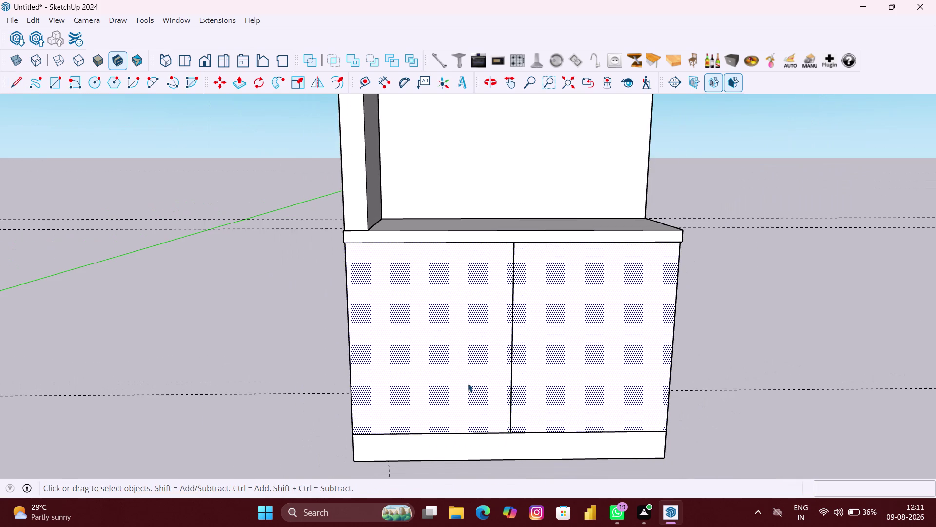
Trace corner-to-corner rectangles over the left and right halves of the cabinet front.
key(r)
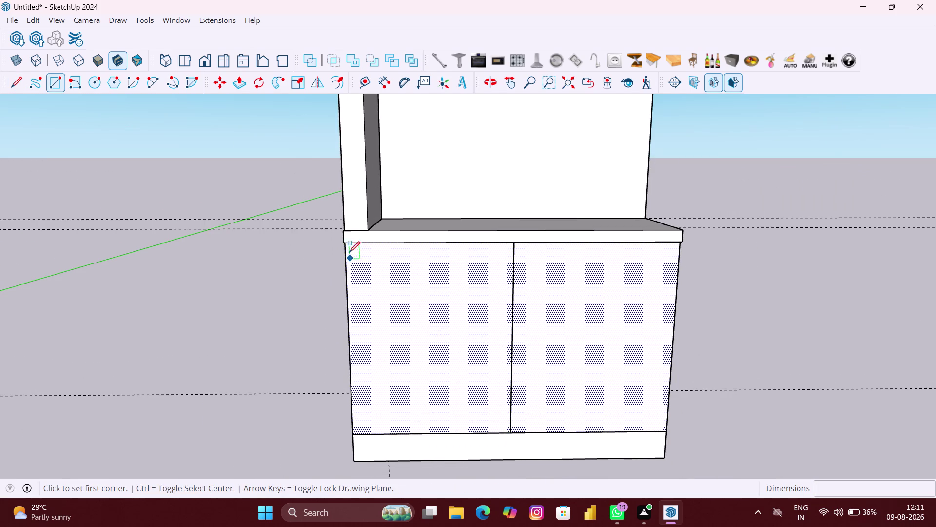
scroll(up, 3)
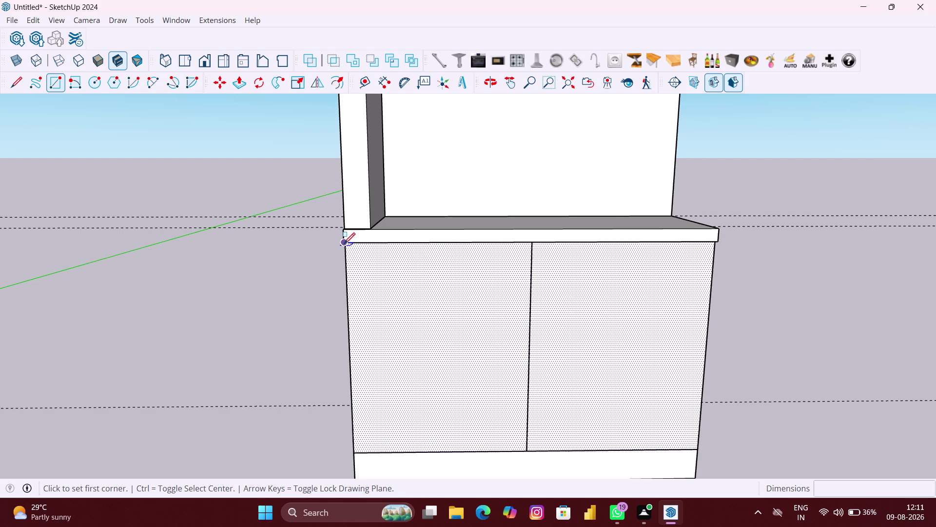
click(344, 243)
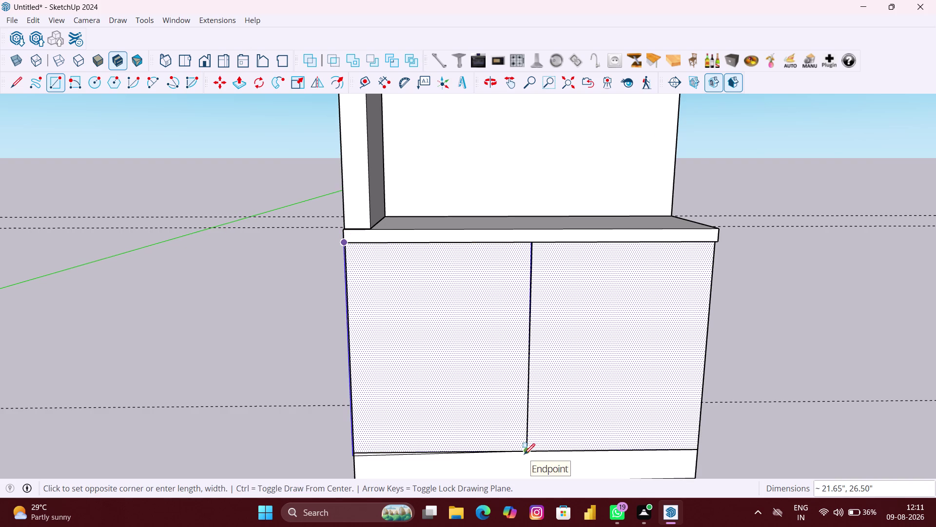
click(524, 454)
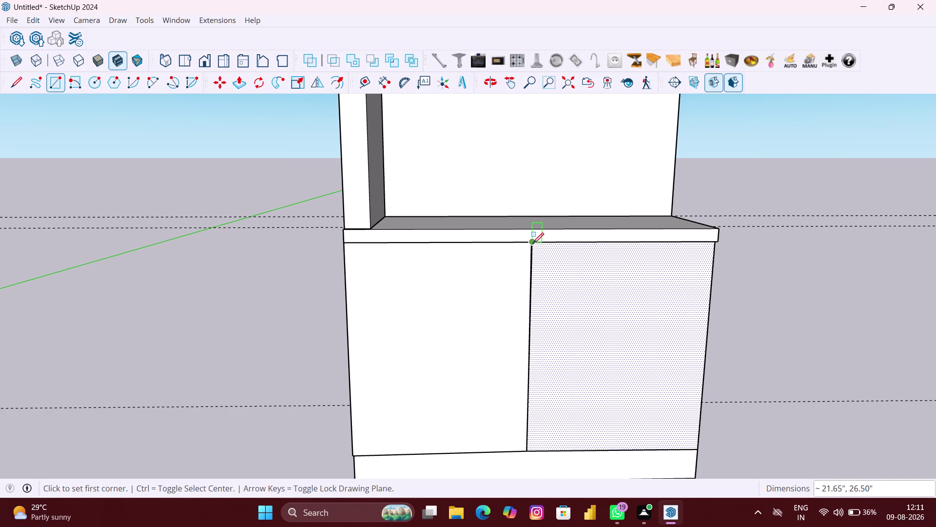
click(534, 243)
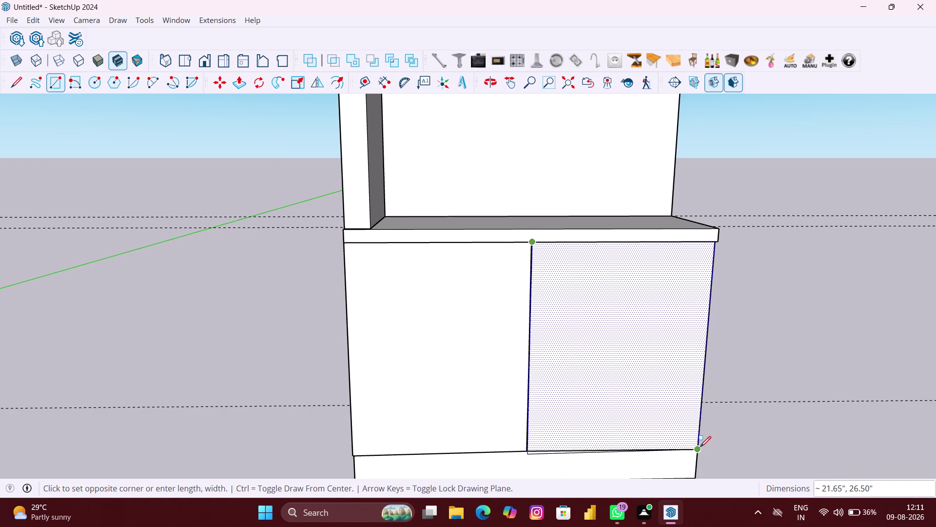
click(699, 448)
scroll(down, 3)
middle_drag(691, 451, 572, 455)
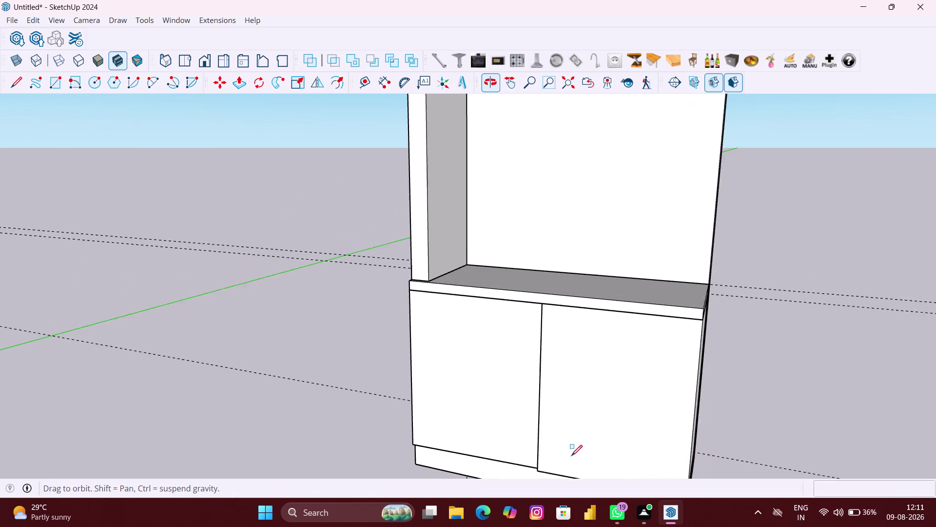
key(space)
click(604, 415)
Offset the left door face's outline inward by 3 mm.
scroll(down, 3)
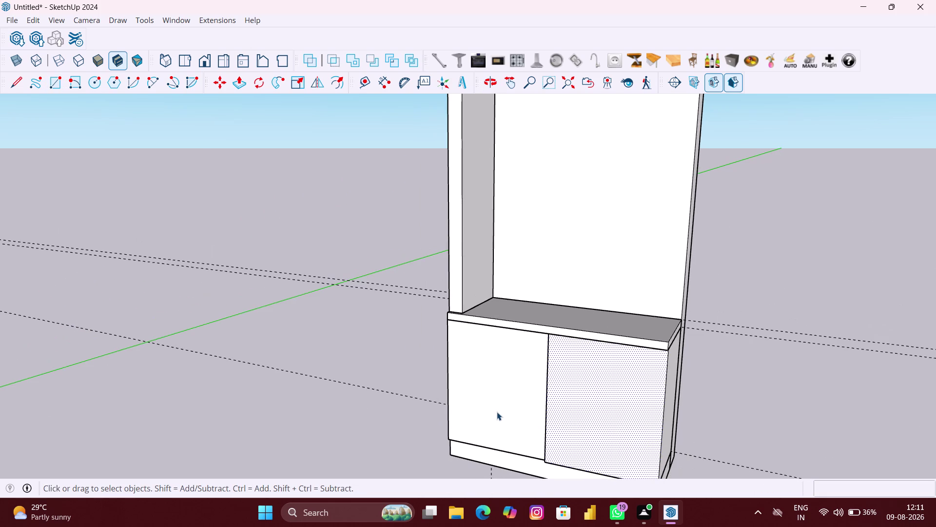
click(497, 412)
key(f)
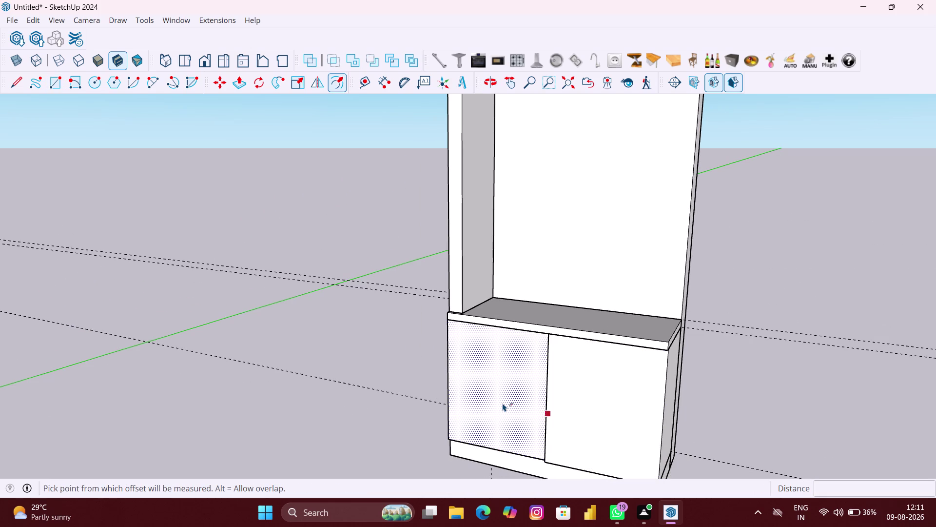
click(503, 403)
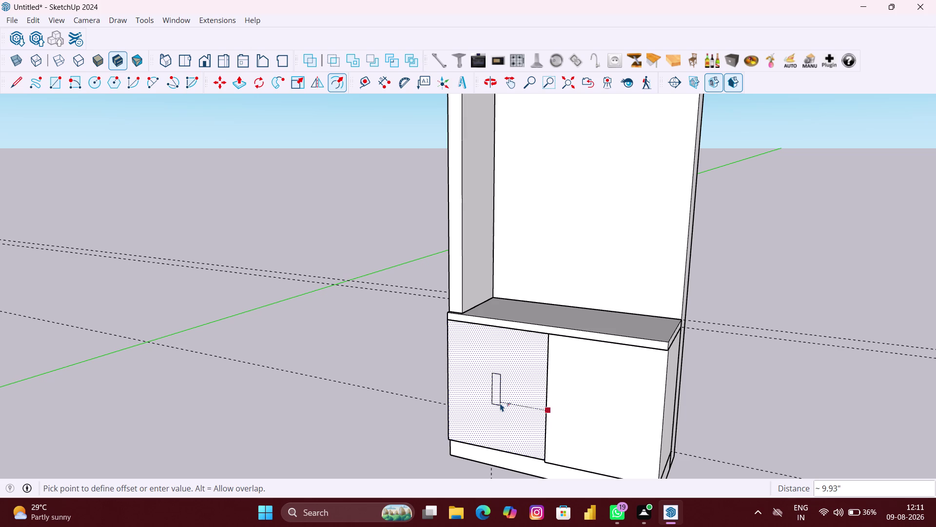
text(3MM)
key(Return)
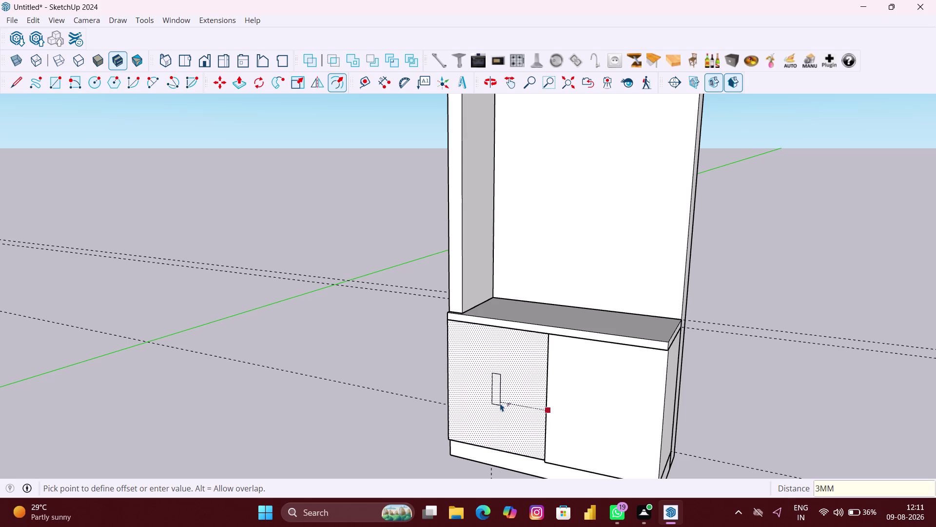
scroll(up, 3)
key(space)
Offset the right door face's outline inward by 3 mm.
click(610, 401)
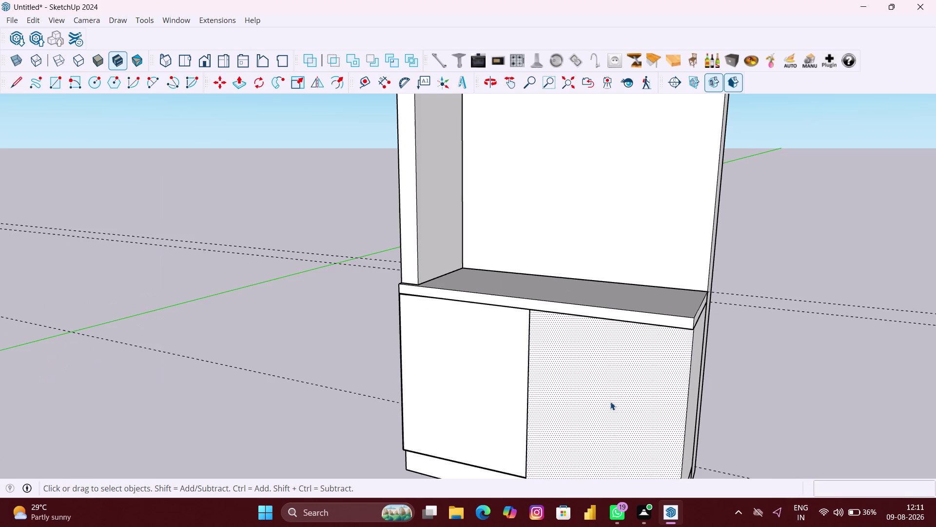
key(f)
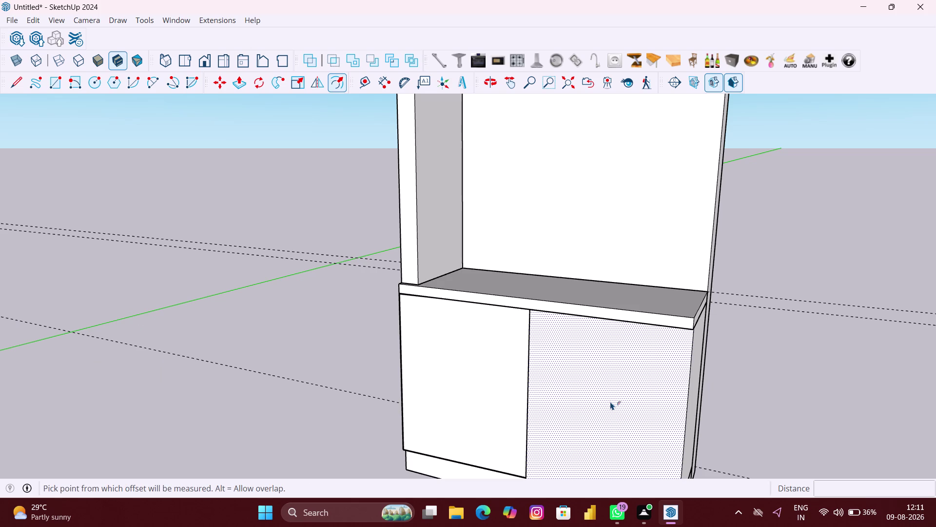
click(611, 402)
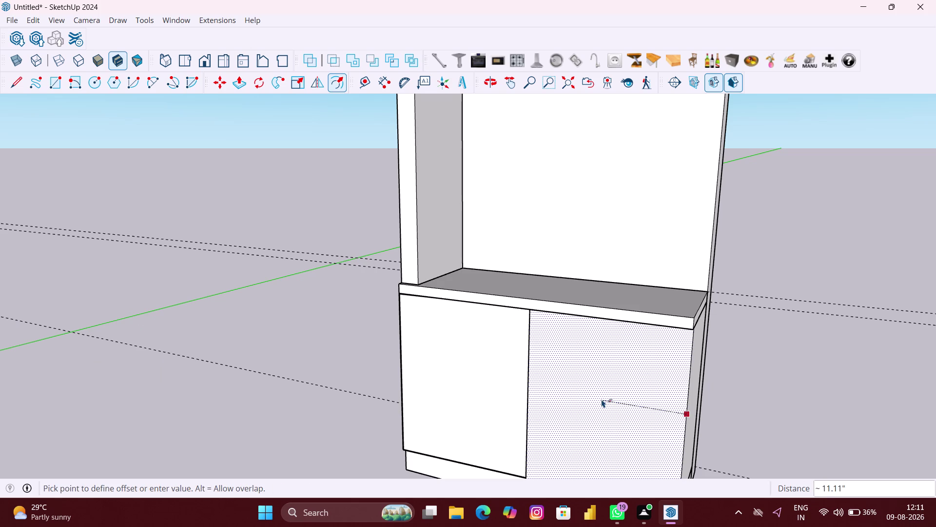
key(3)
text(MM)
key(Return)
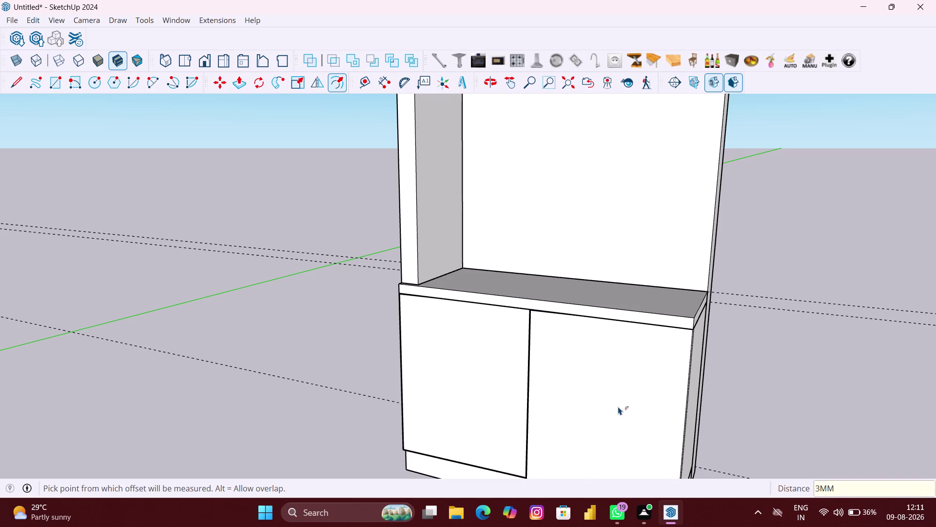
scroll(down, 3)
middle_drag(620, 406, 679, 387)
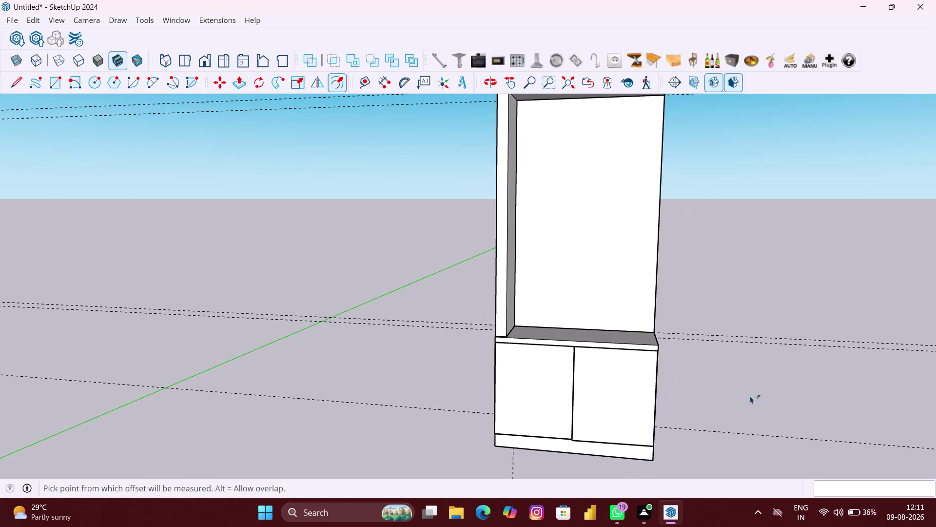
key(space)
click(752, 395)
scroll(up, 3)
middle_drag(713, 411, 644, 419)
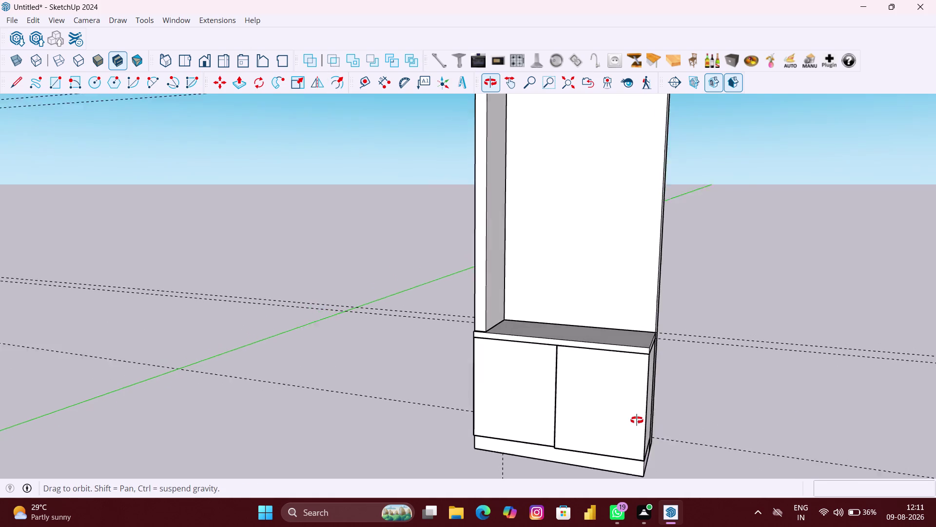
middle_drag(644, 419, 641, 422)
scroll(down, 3)
middle_drag(638, 423, 699, 417)
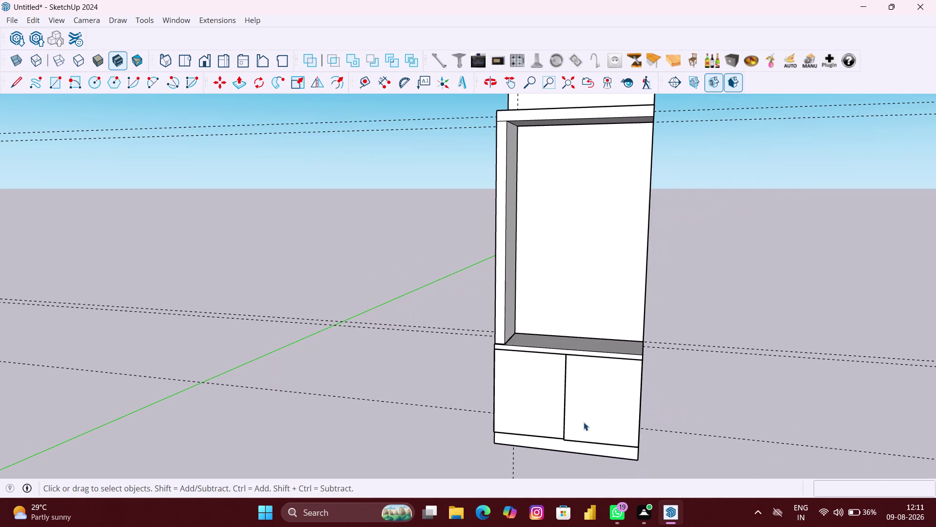
middle_drag(567, 420, 615, 416)
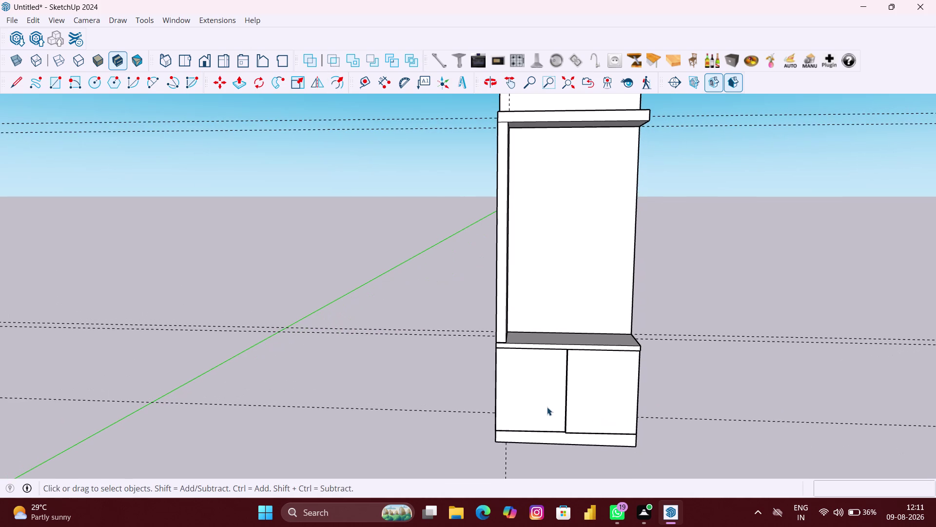
scroll(down, 3)
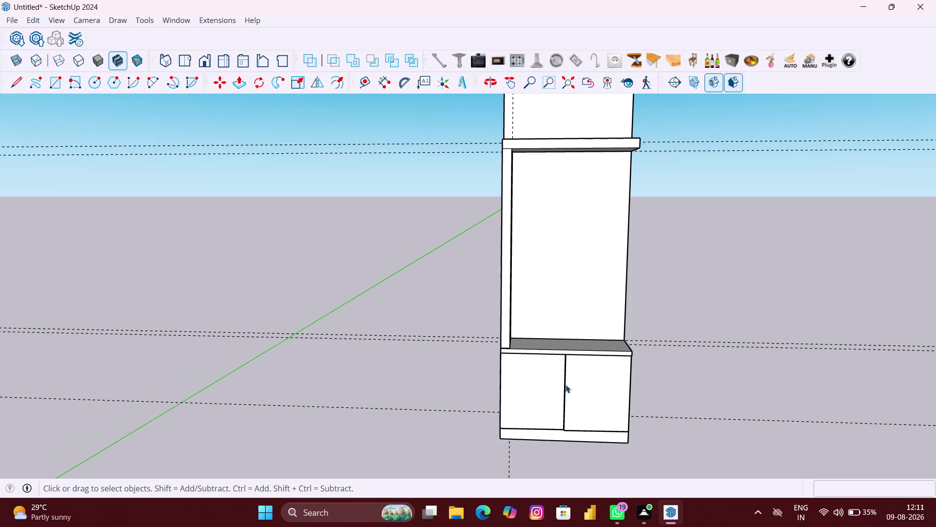
middle_click(570, 380)
middle_drag(566, 229, 464, 248)
scroll(up, 3)
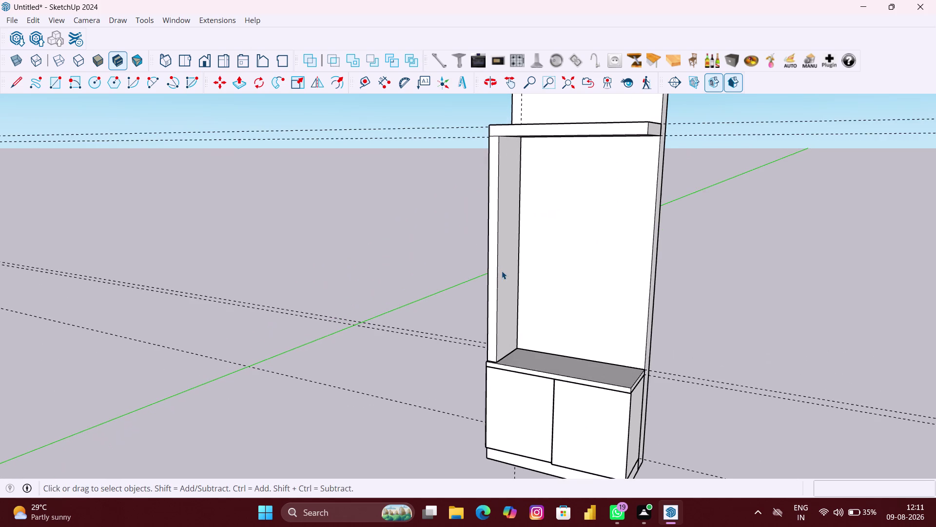
middle_drag(499, 272, 359, 275)
scroll(up, 3)
middle_drag(452, 275, 403, 278)
scroll(down, 3)
scroll(down, 3)
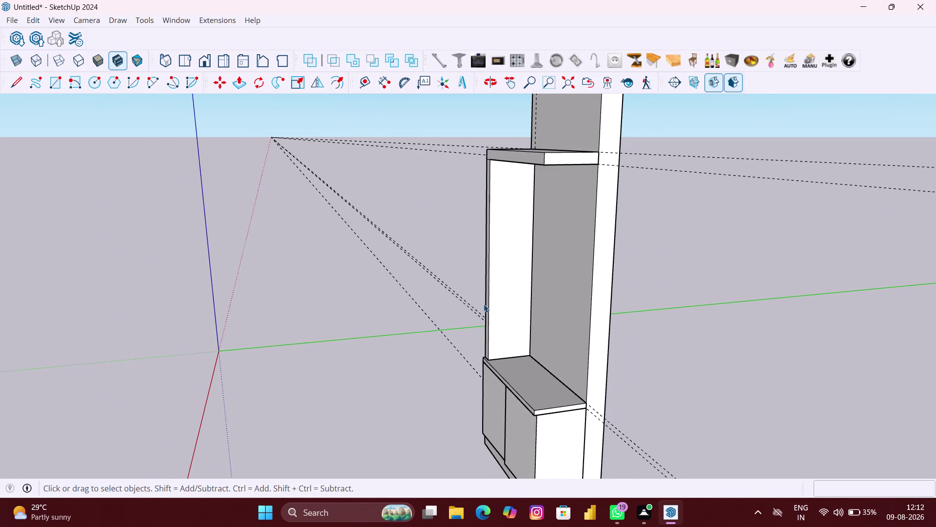
middle_drag(509, 319, 505, 315)
click(507, 312)
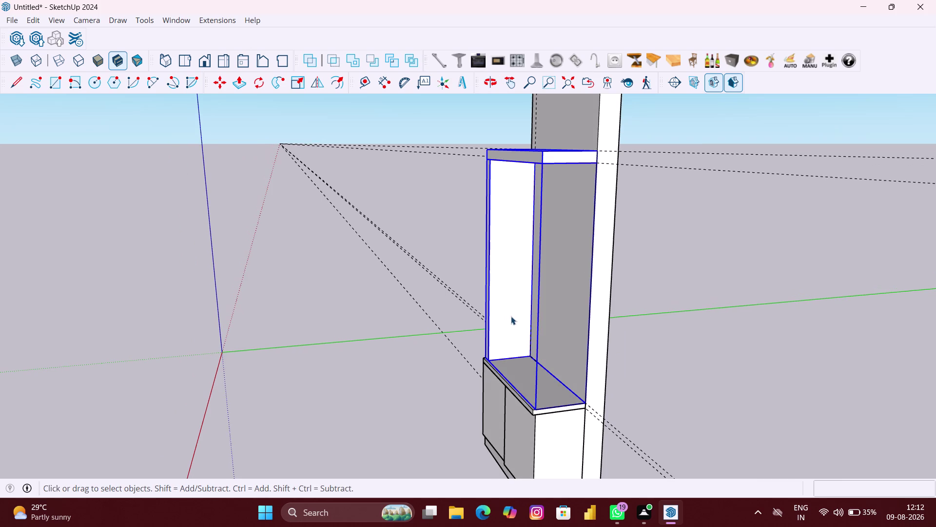
Open the upper frame group for editing.
double_click(512, 316)
scroll(up, 3)
middle_drag(502, 327, 488, 331)
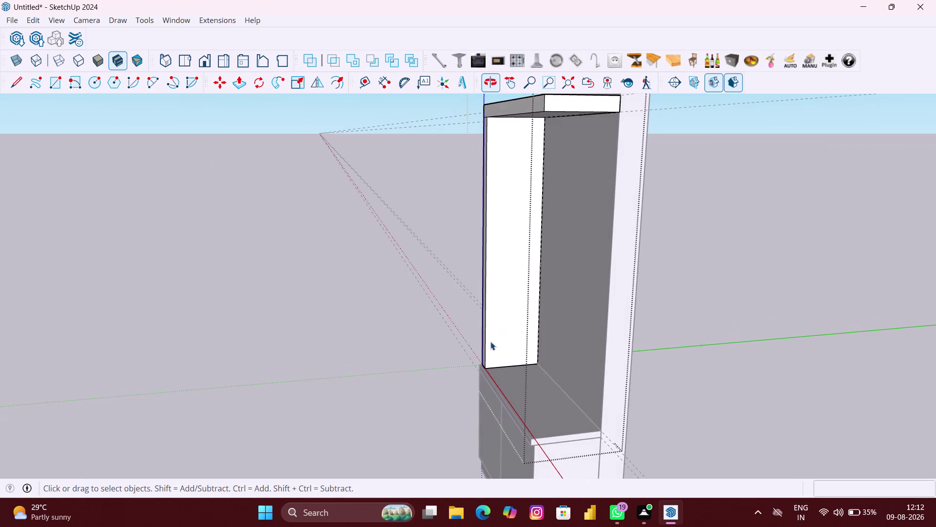
scroll(up, 3)
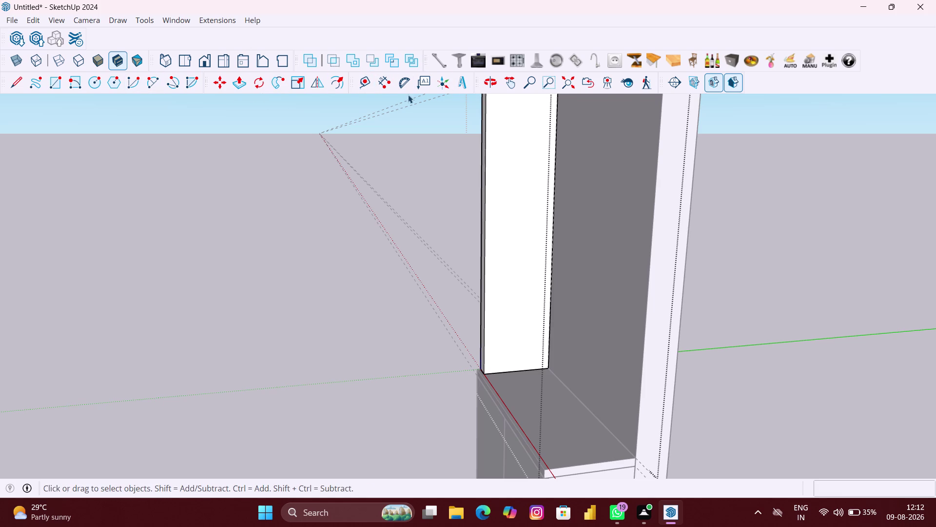
Place a Tape Measure guide 3 inches in from the side panel's left edge.
click(364, 86)
scroll(up, 3)
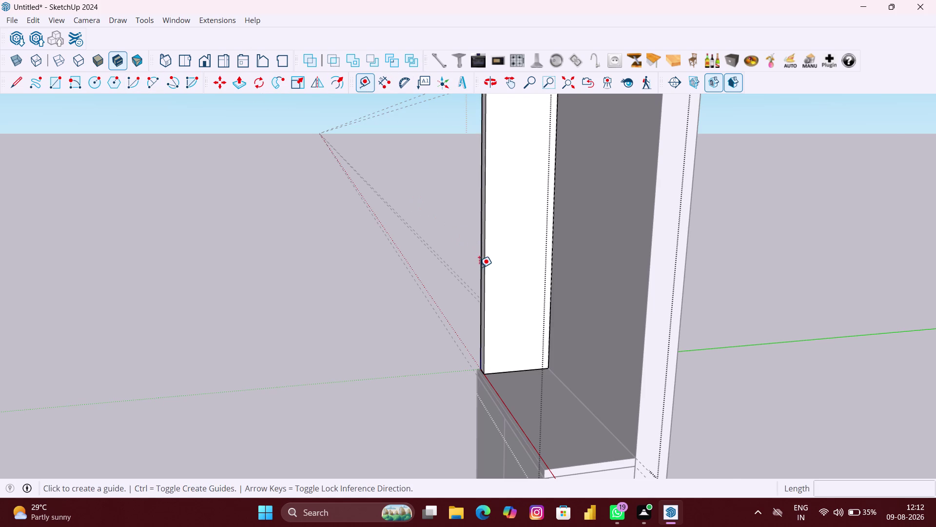
scroll(up, 3)
click(488, 268)
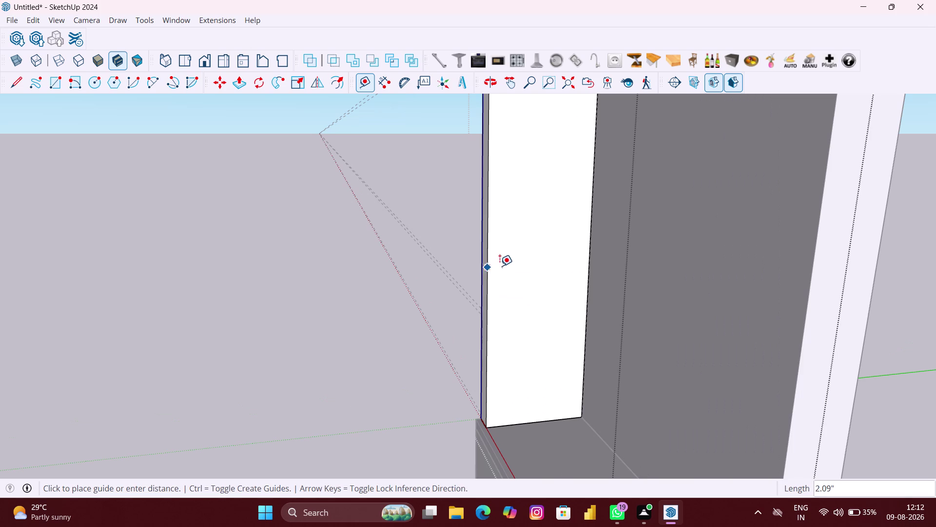
text(3)
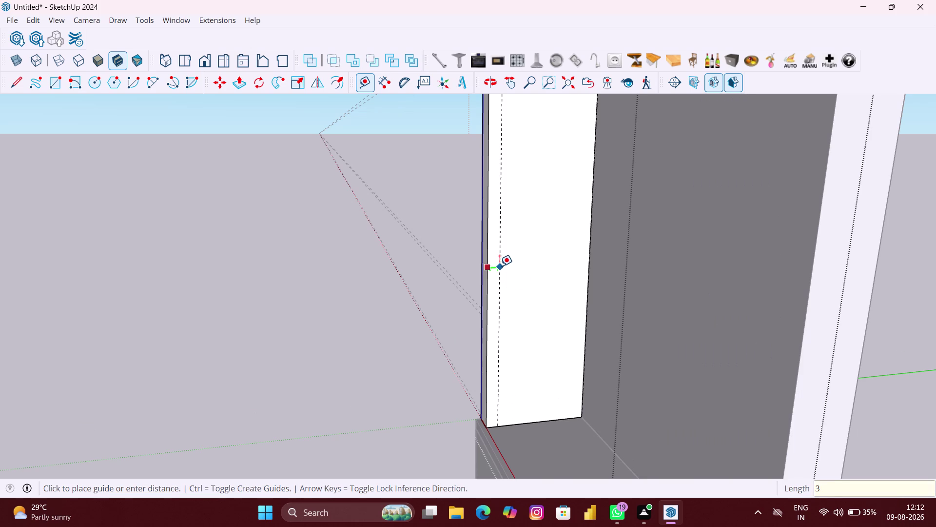
text(")
key(Return)
scroll(down, 3)
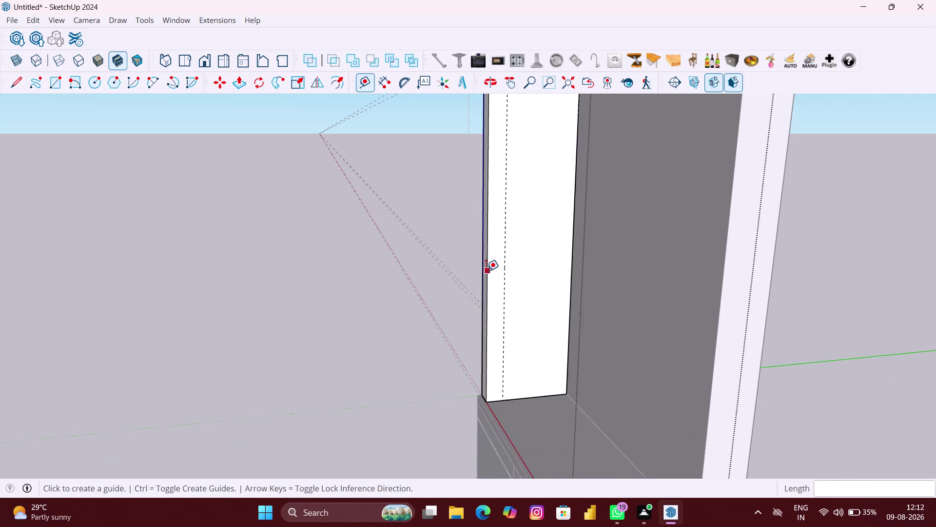
scroll(down, 3)
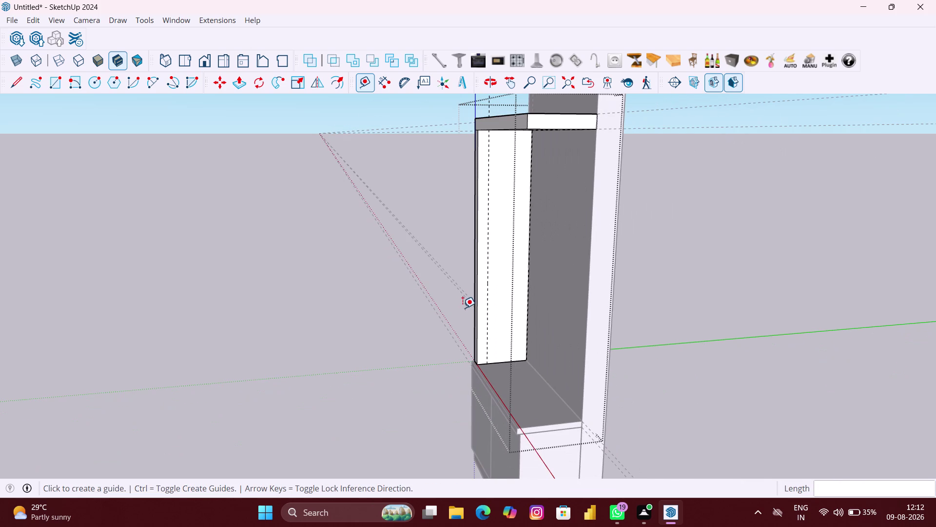
key(r)
middle_drag(485, 180, 478, 162)
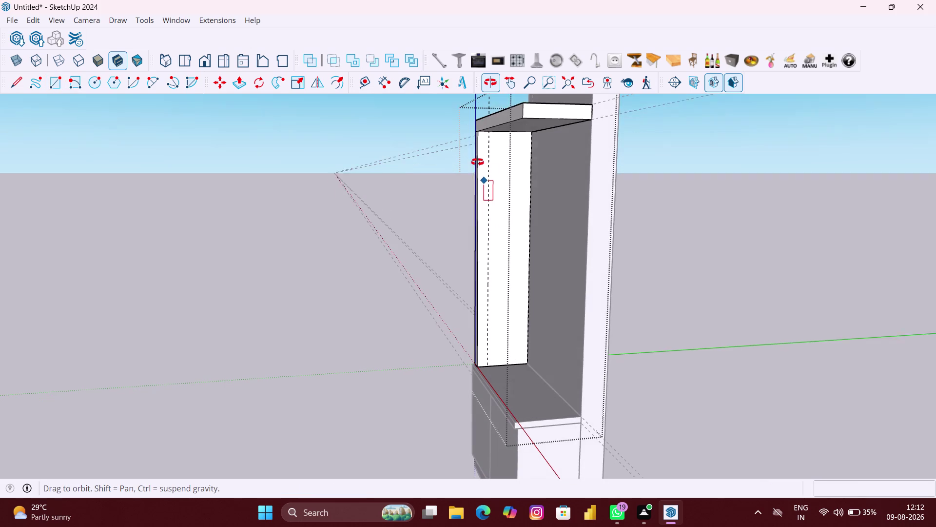
middle_drag(478, 162, 477, 161)
Draw a 3 by 65.66 inch rectangle from the door's top corner to the guide's bottom.
scroll(up, 3)
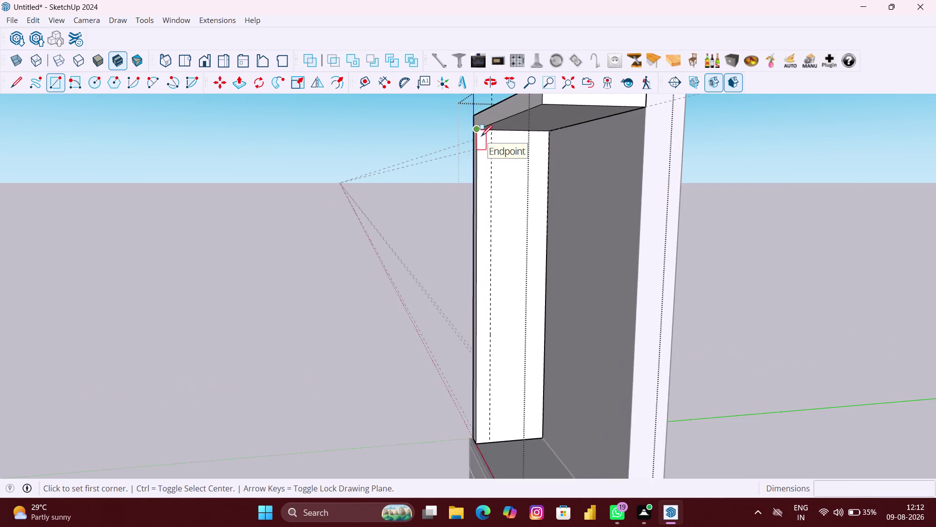
scroll(up, 3)
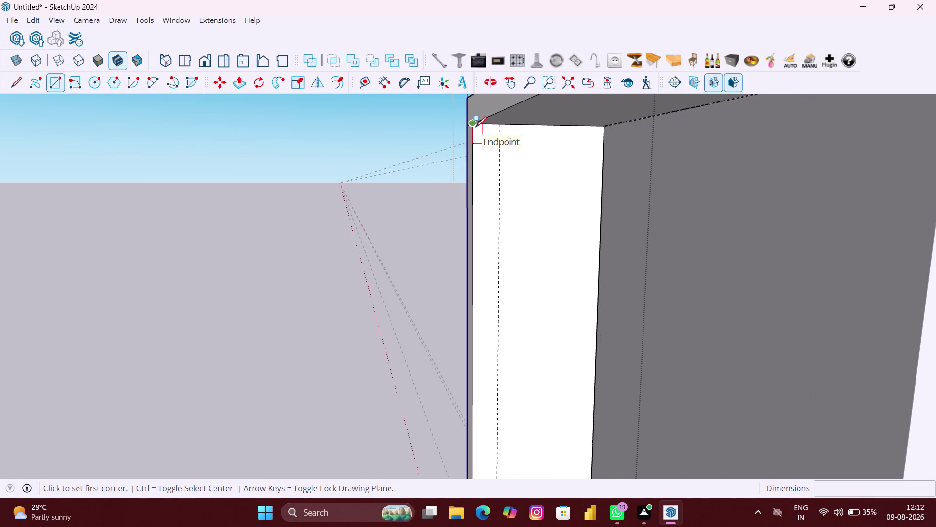
click(476, 128)
scroll(down, 3)
scroll(down, 3)
middle_drag(497, 363, 496, 300)
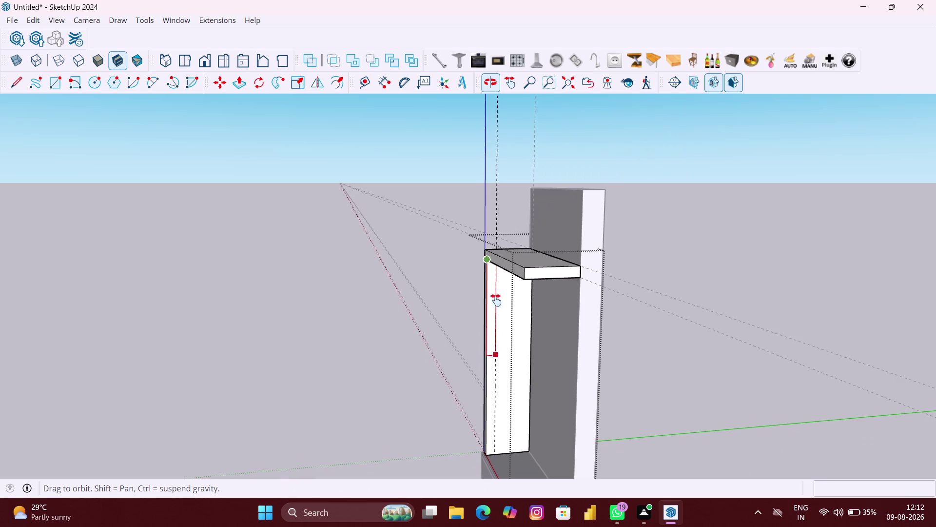
middle_drag(496, 300, 496, 301)
scroll(up, 3)
scroll(up, 3)
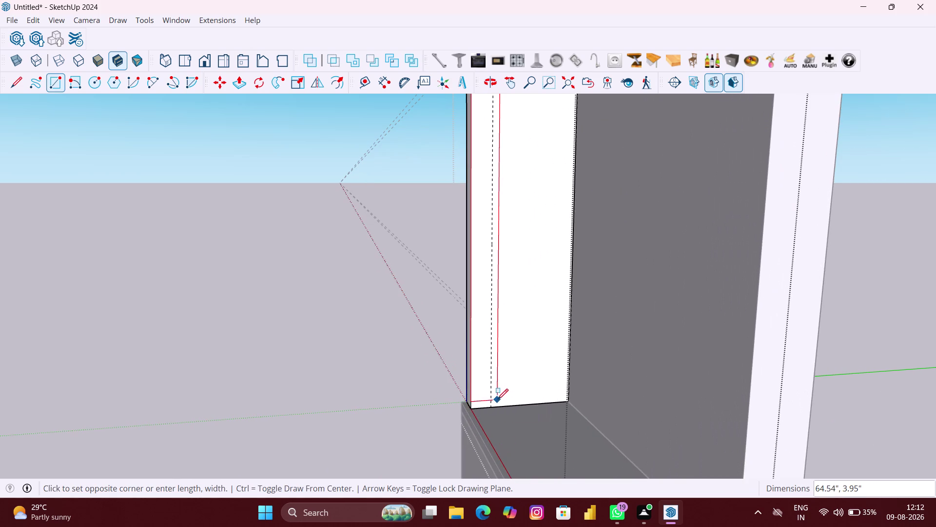
click(492, 405)
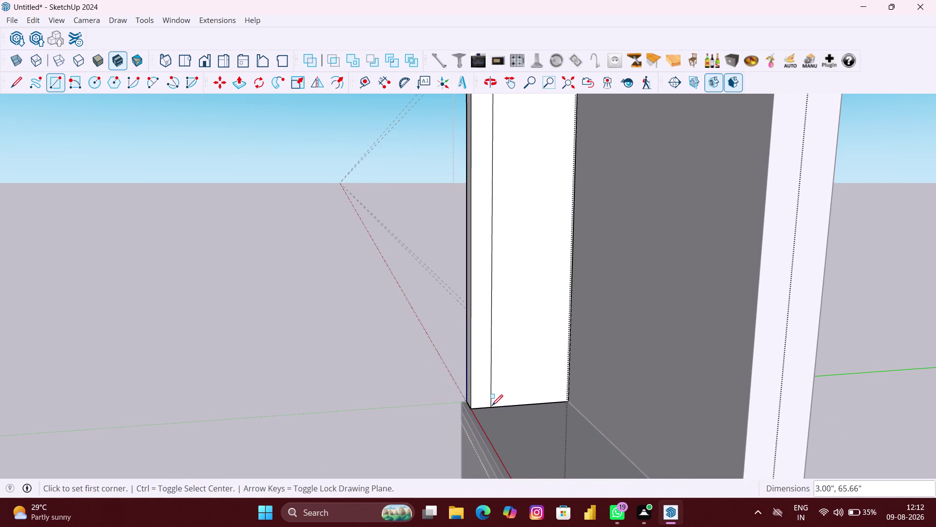
Select the new strip and pick it up with Move to copy.
key(space)
click(485, 390)
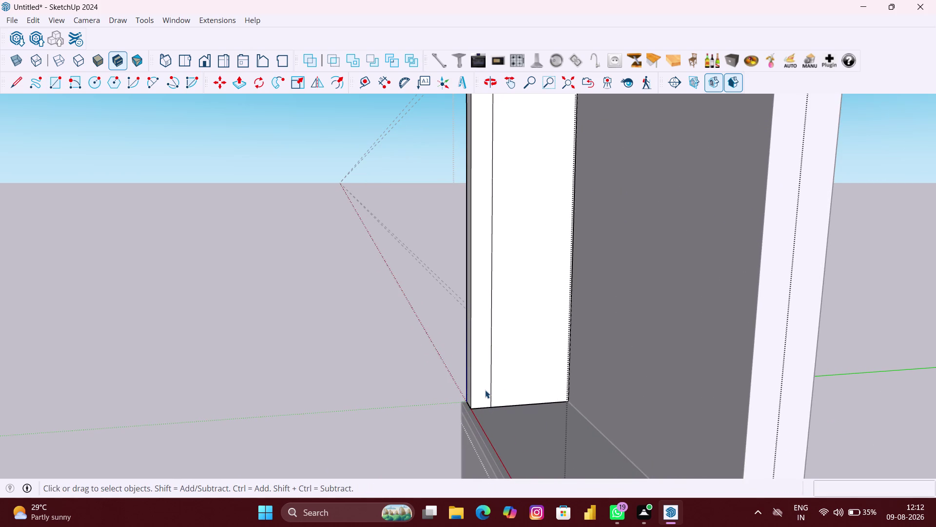
key(m)
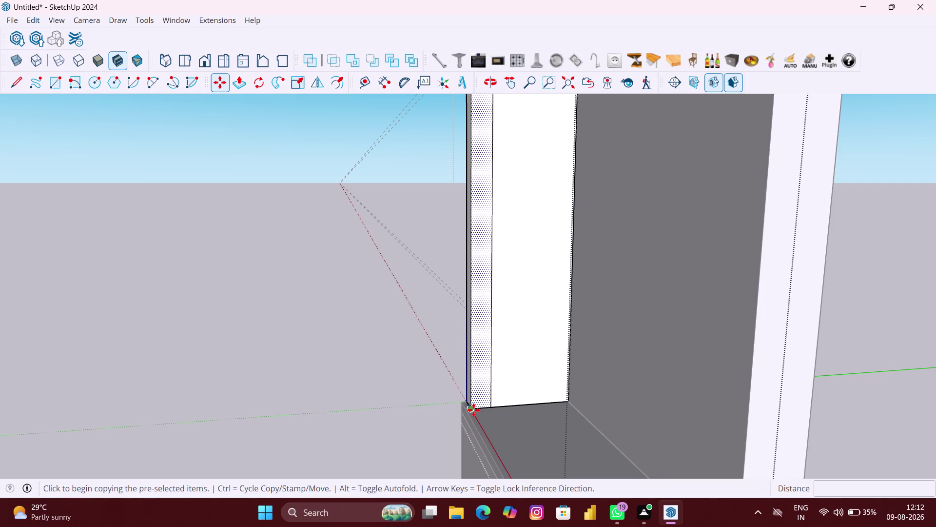
click(474, 409)
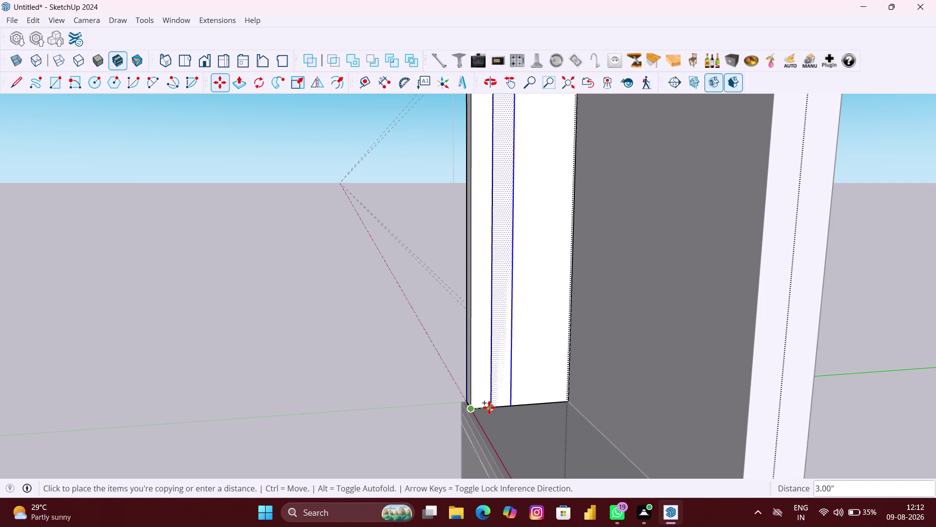
Copy the strip 3 inches along its bottom edge and repeat it four times (*4).
scroll(up, 3)
scroll(up, 3)
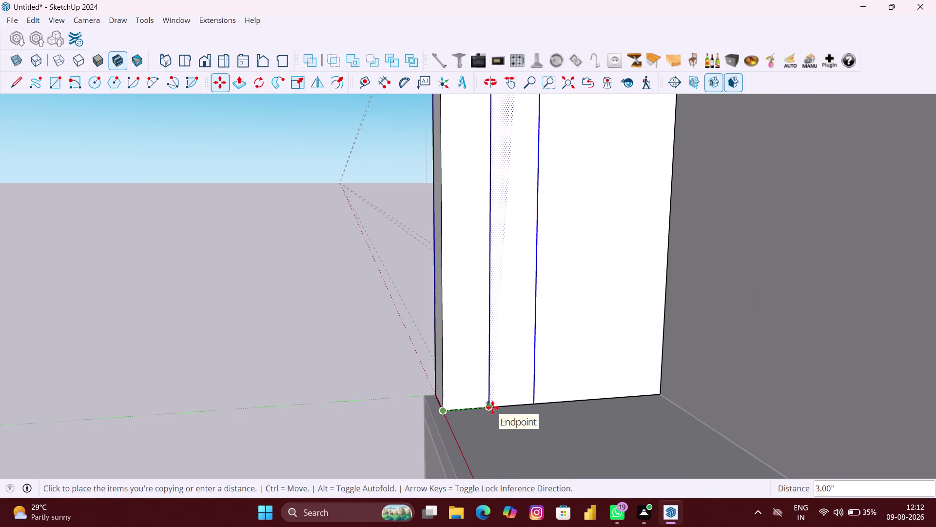
click(493, 407)
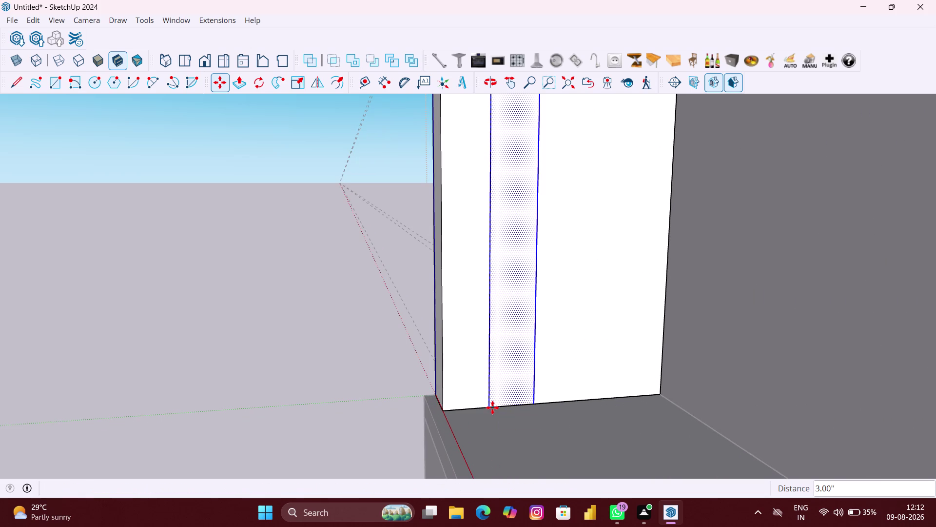
text(*4)
key(Return)
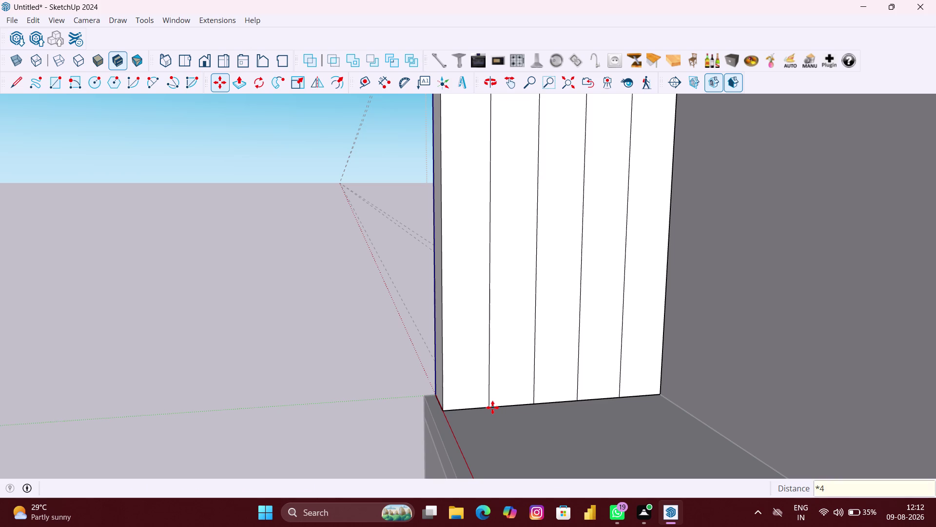
scroll(down, 3)
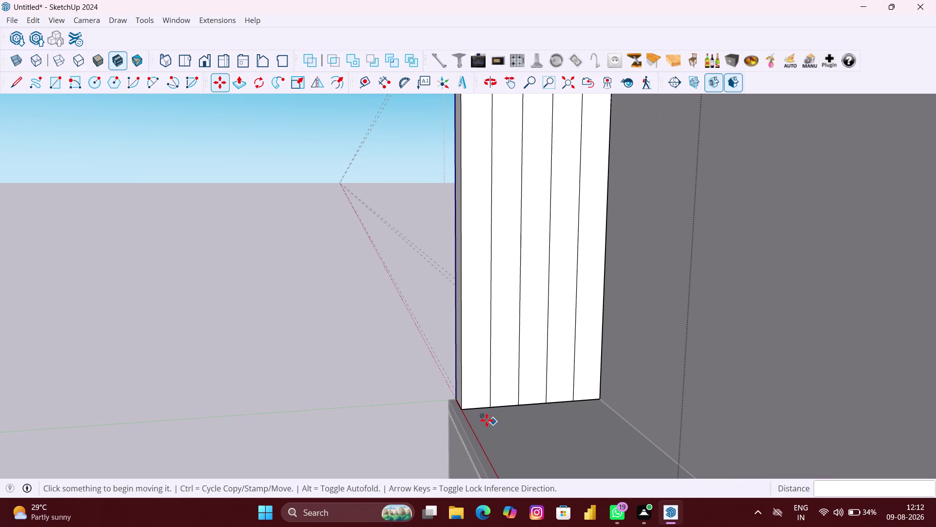
middle_drag(483, 415, 560, 442)
Push the second and fourth door strips in by 2.9 inches to leave raised slats.
key(p)
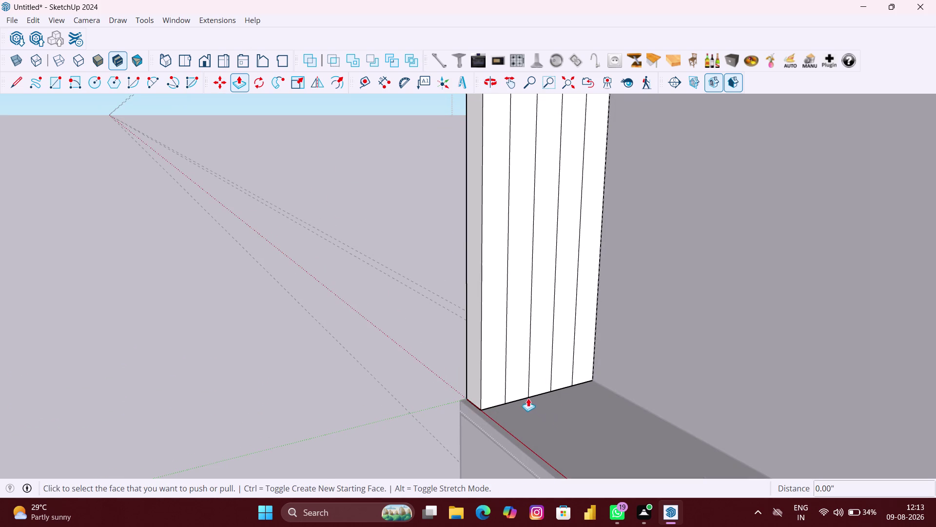
scroll(up, 3)
scroll(up, 3)
click(523, 379)
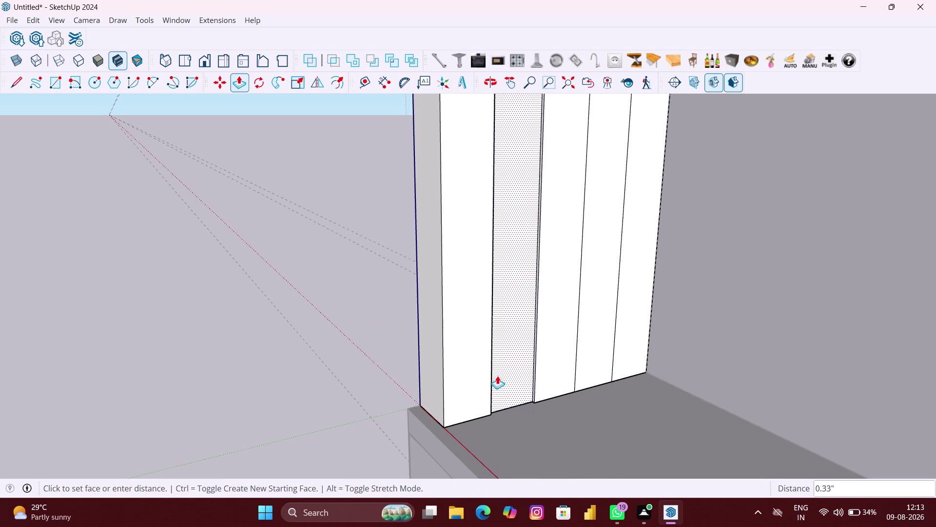
text(2.)
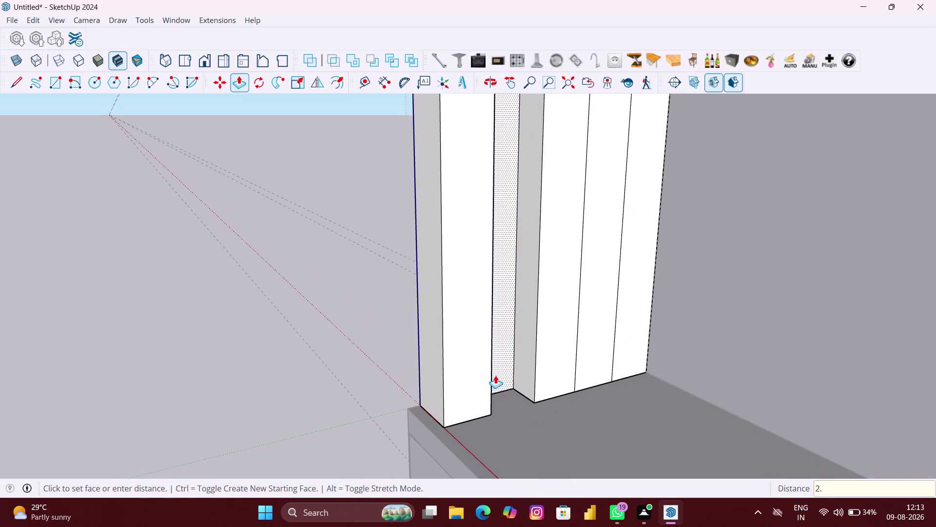
text(9)
key(shift+quotedbl)
key(Return)
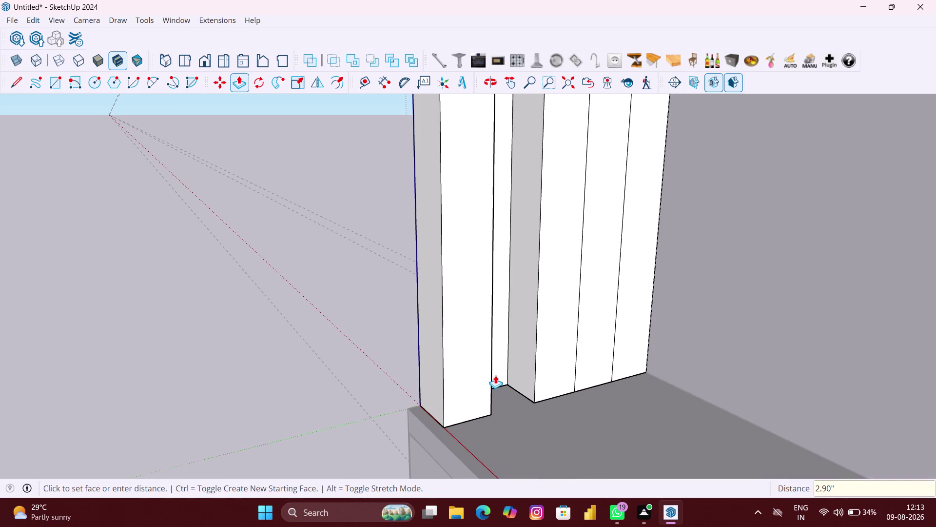
double_click(597, 338)
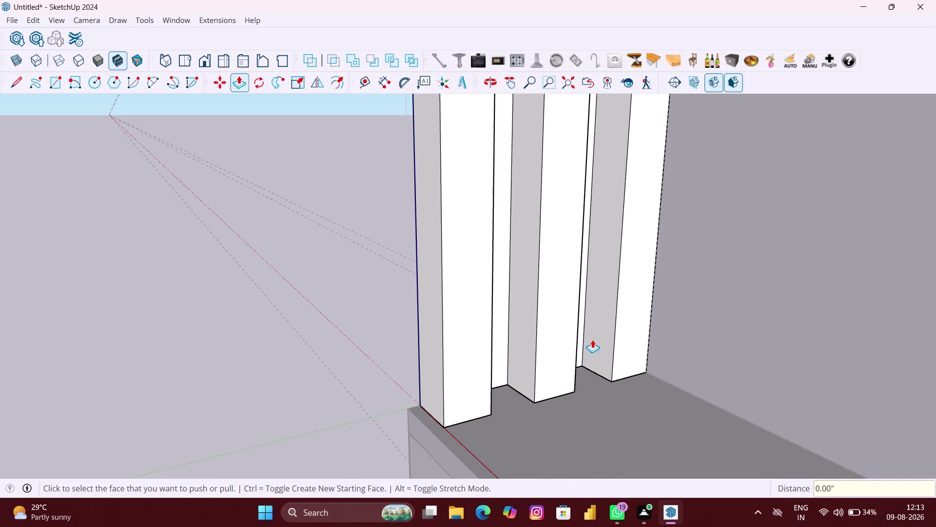
scroll(down, 3)
scroll(down, 3)
middle_drag(496, 357, 538, 349)
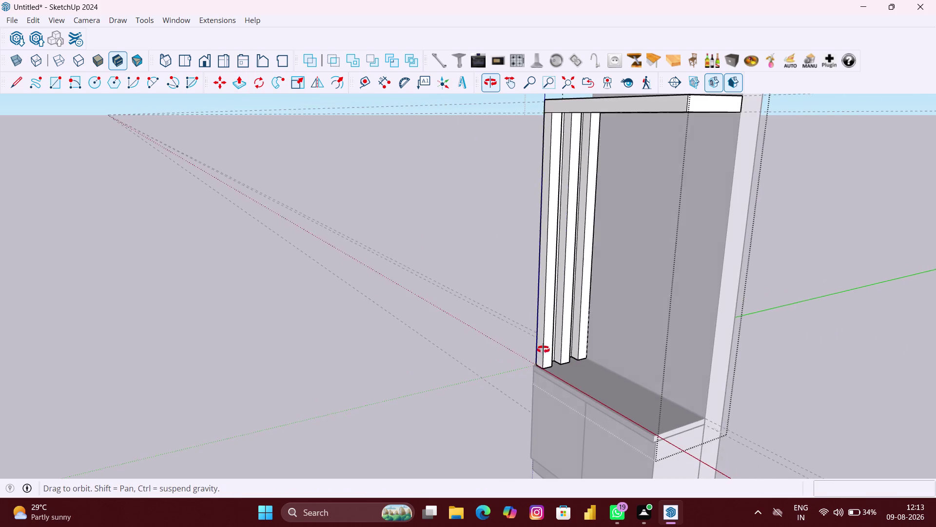
middle_drag(538, 350, 681, 319)
scroll(down, 3)
middle_drag(676, 308, 622, 176)
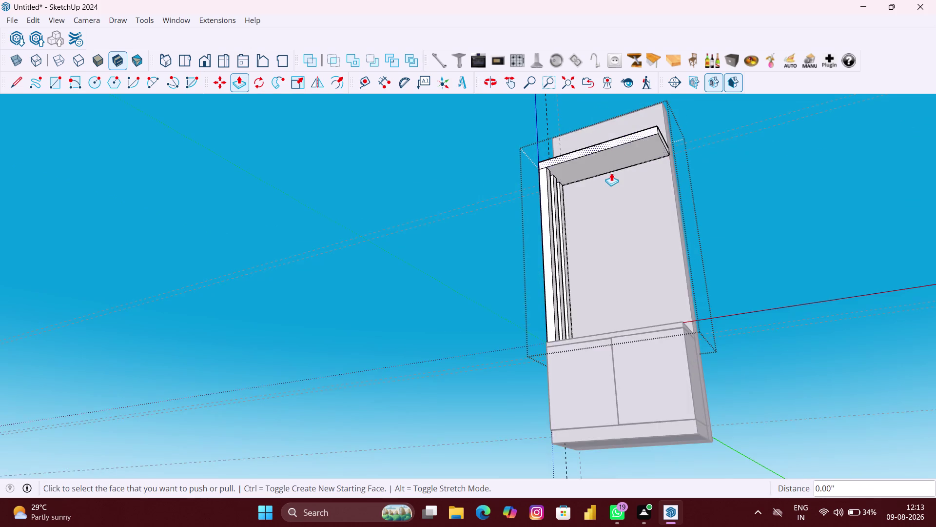
scroll(up, 3)
key(space)
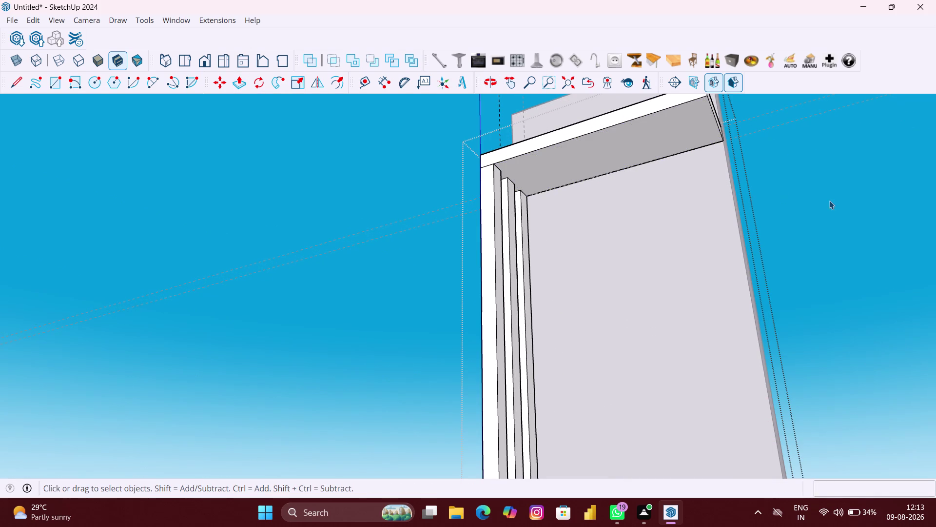
click(829, 201)
scroll(up, 3)
middle_drag(595, 180, 571, 169)
scroll(down, 3)
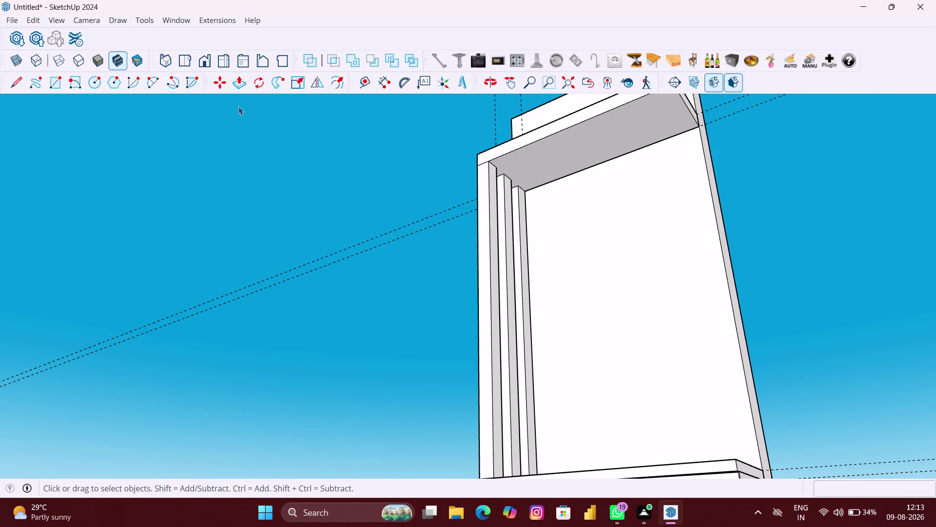
click(362, 78)
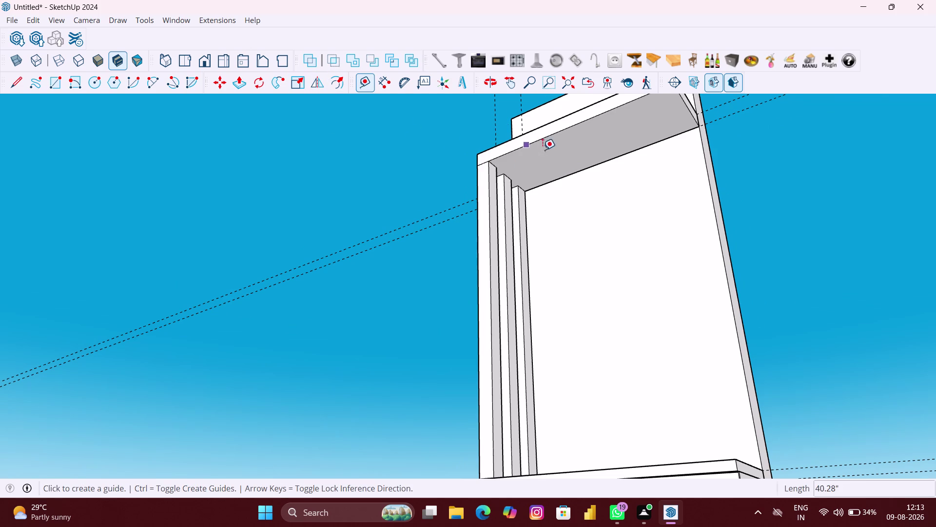
Place a guide 3 inches from the top panel's front edge.
middle_drag(542, 150, 524, 130)
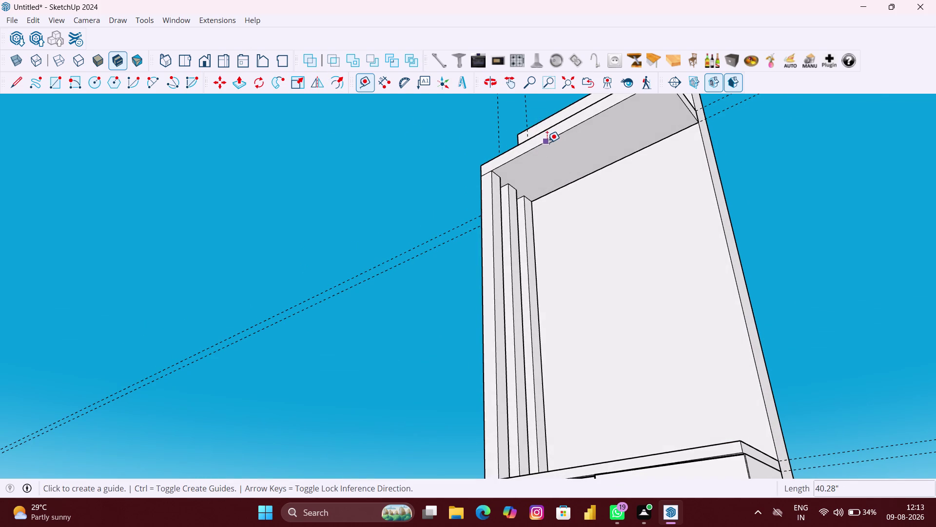
click(547, 142)
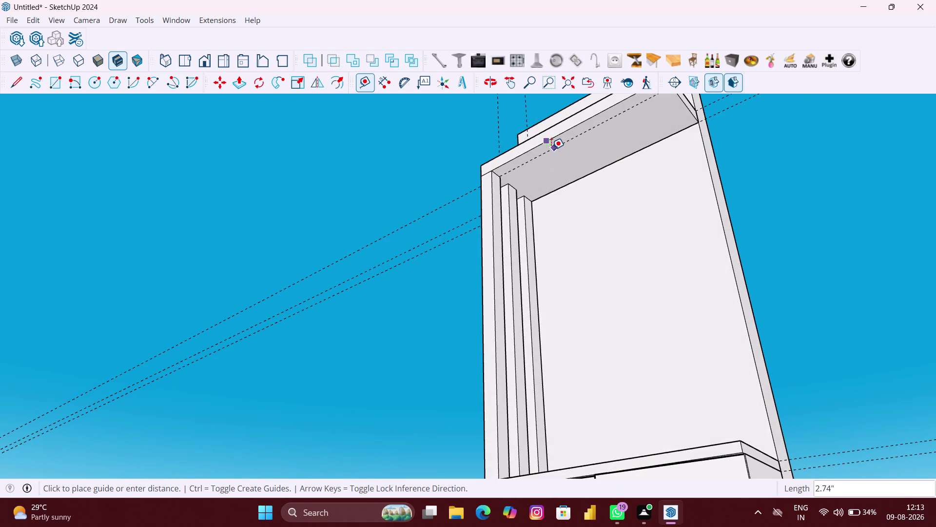
key(3)
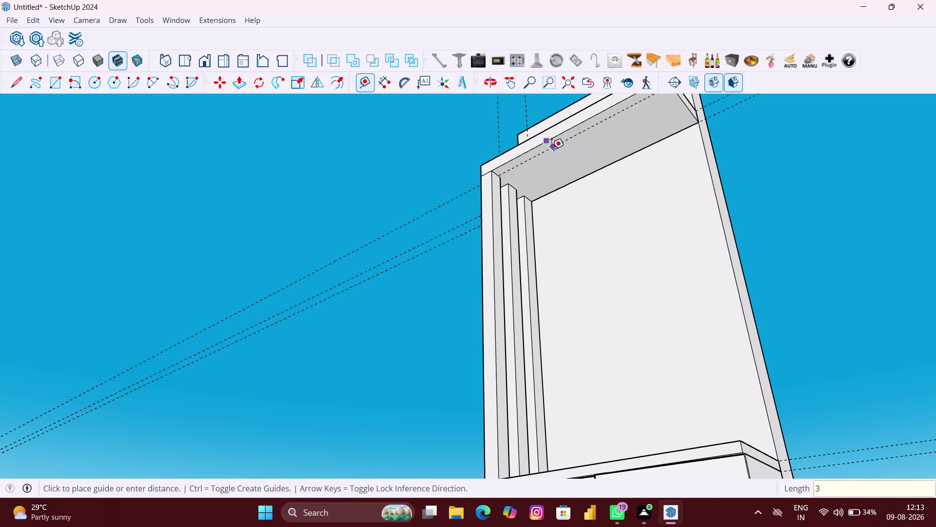
key(shift+quotedbl)
key(Return)
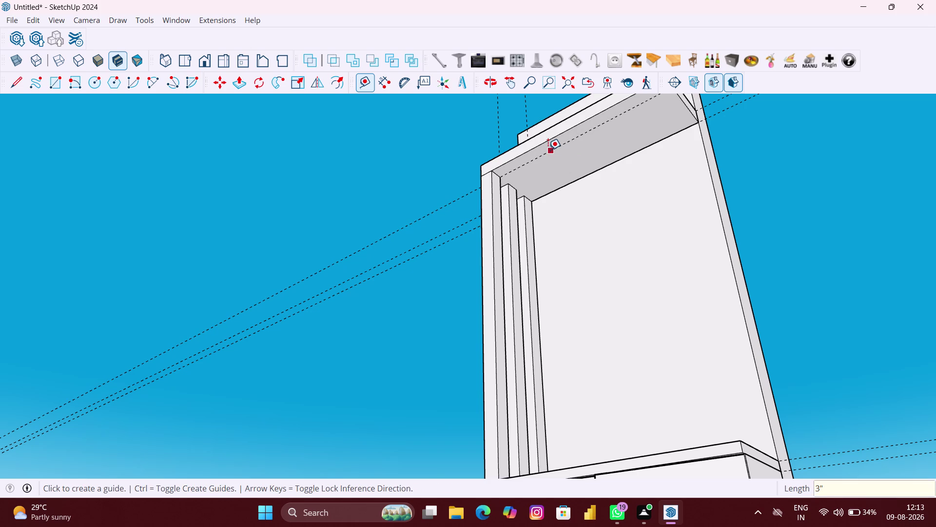
Draw a 40.28 by 3.00 inch rectangle from the top panel's front corner along its underside.
key(r)
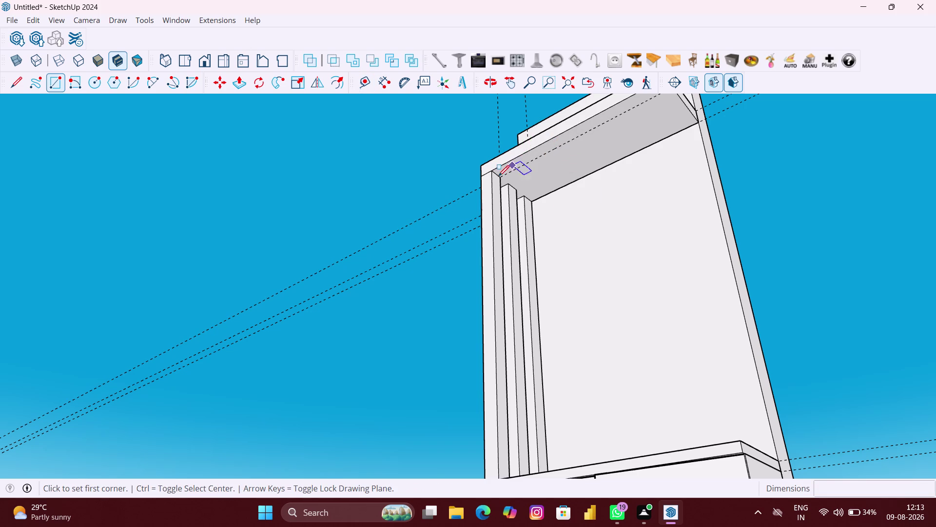
click(495, 173)
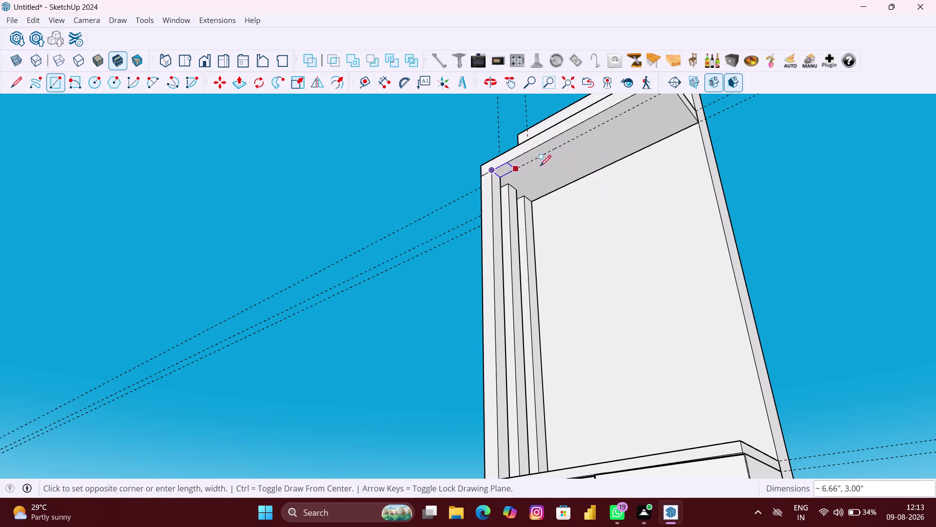
scroll(down, 3)
scroll(down, 3)
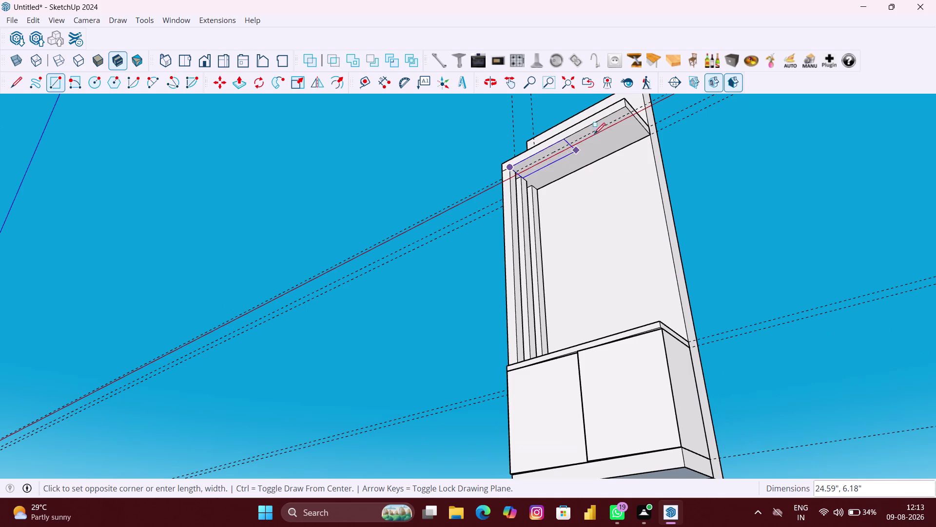
scroll(up, 3)
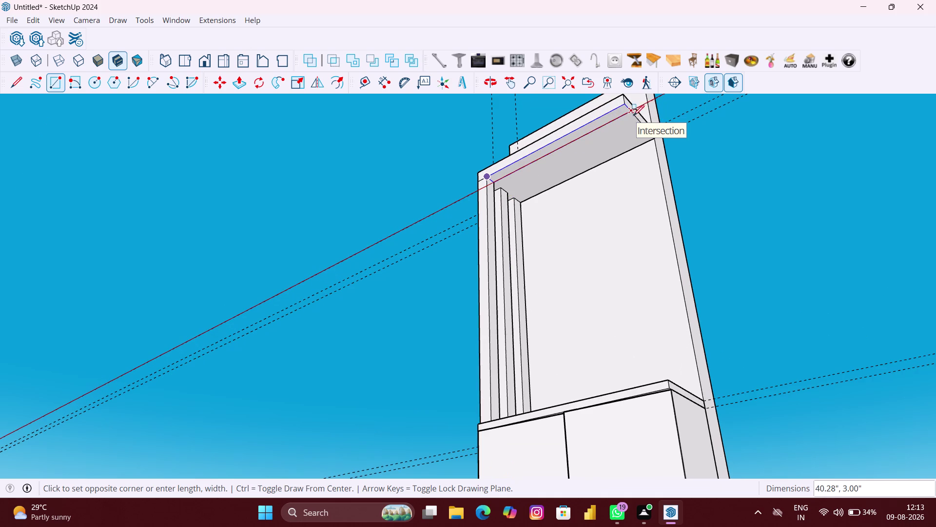
click(634, 112)
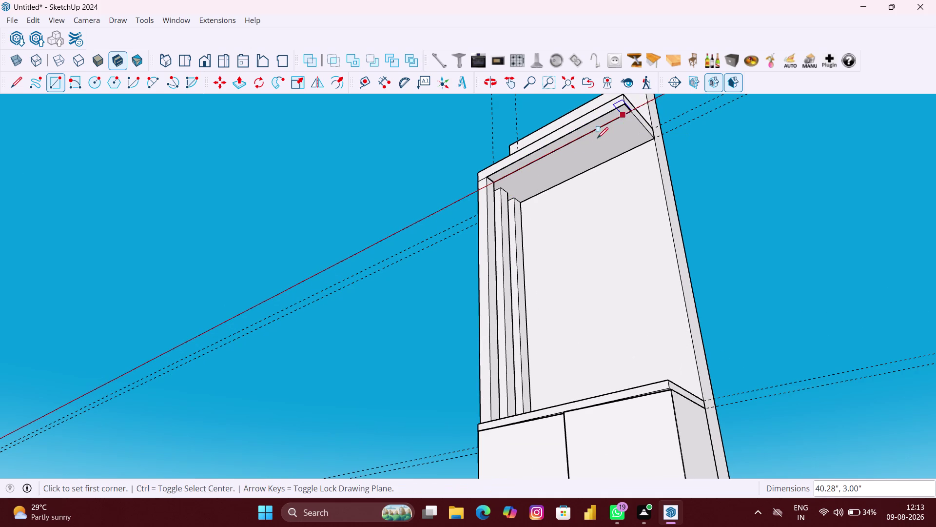
Select the stray 40.28 by 3 inch strip under the cabinet top and undo it.
key(m)
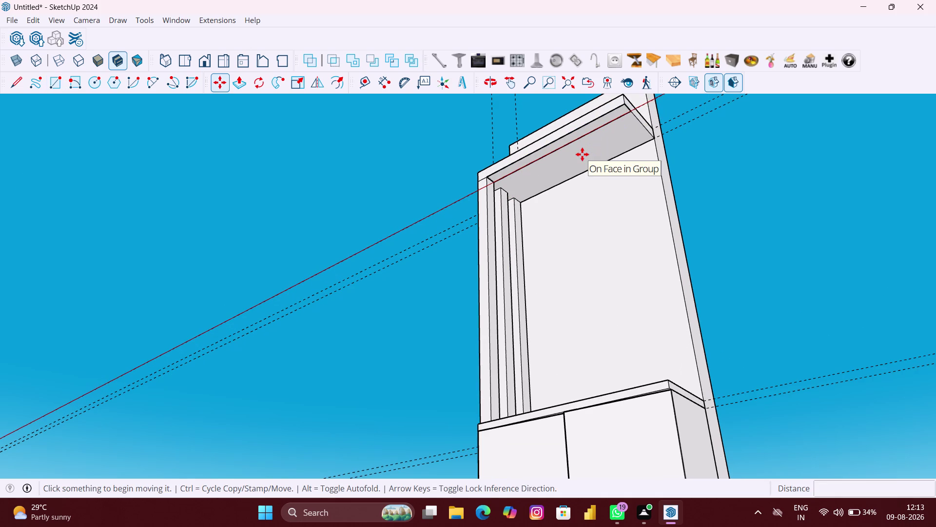
scroll(up, 3)
scroll(up, 3)
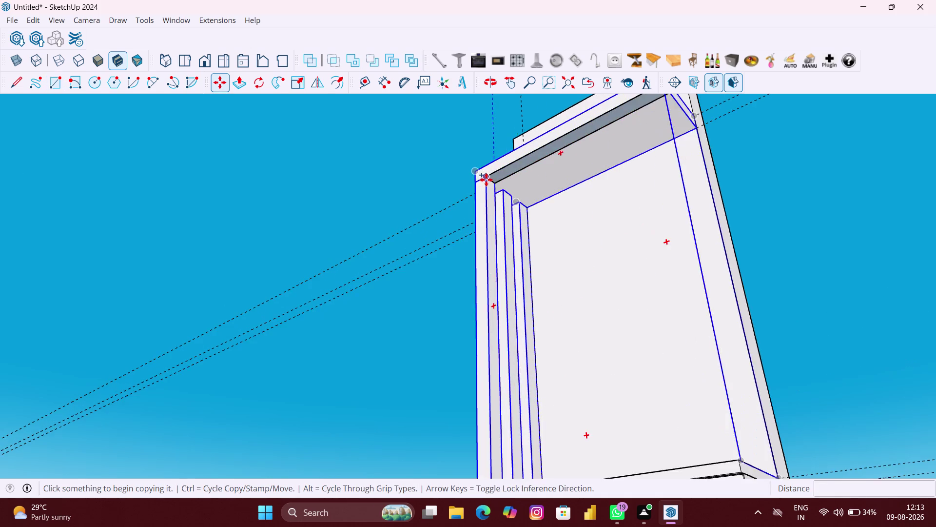
scroll(up, 3)
scroll(up, 3)
key(space)
click(430, 184)
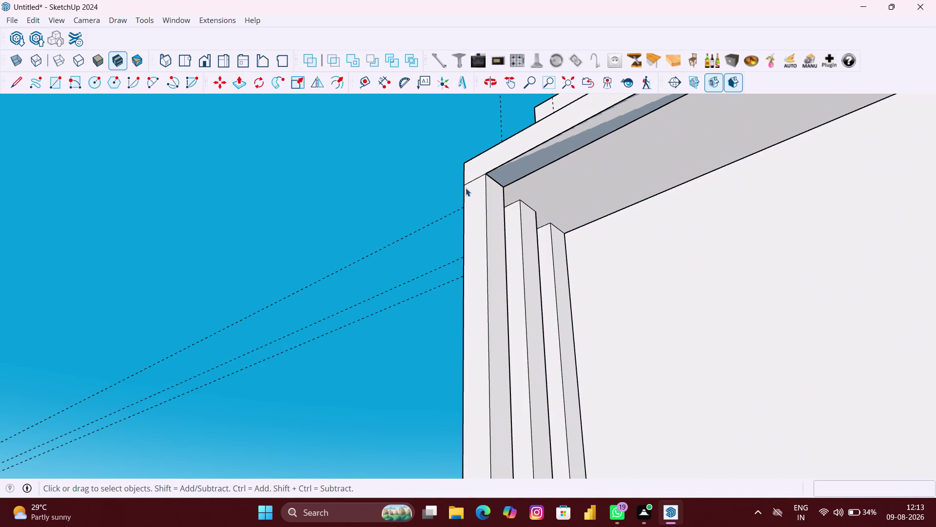
click(512, 169)
scroll(down, 3)
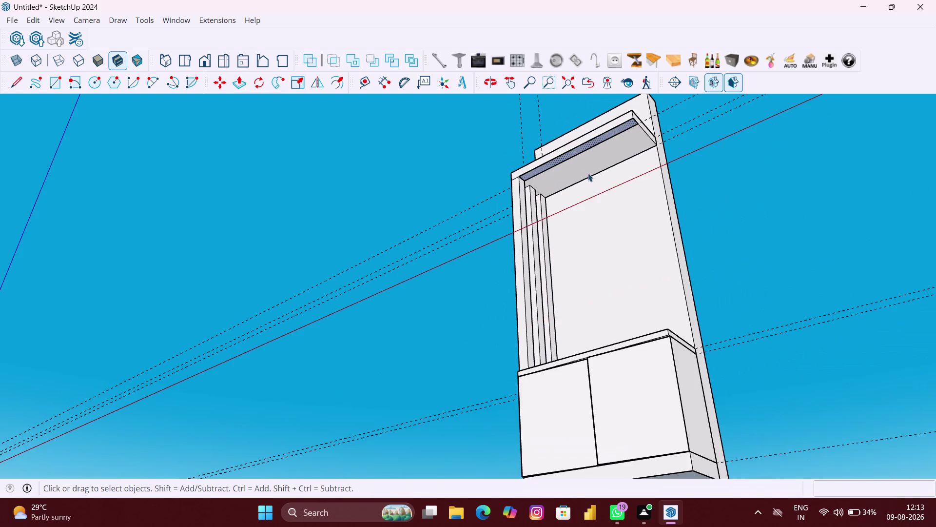
middle_drag(591, 173, 499, 164)
scroll(up, 3)
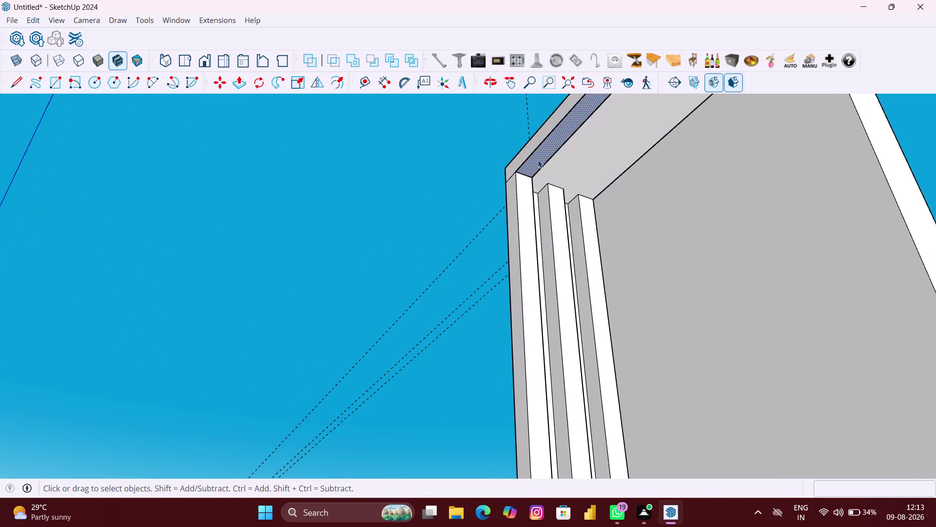
scroll(up, 3)
scroll(up, 3)
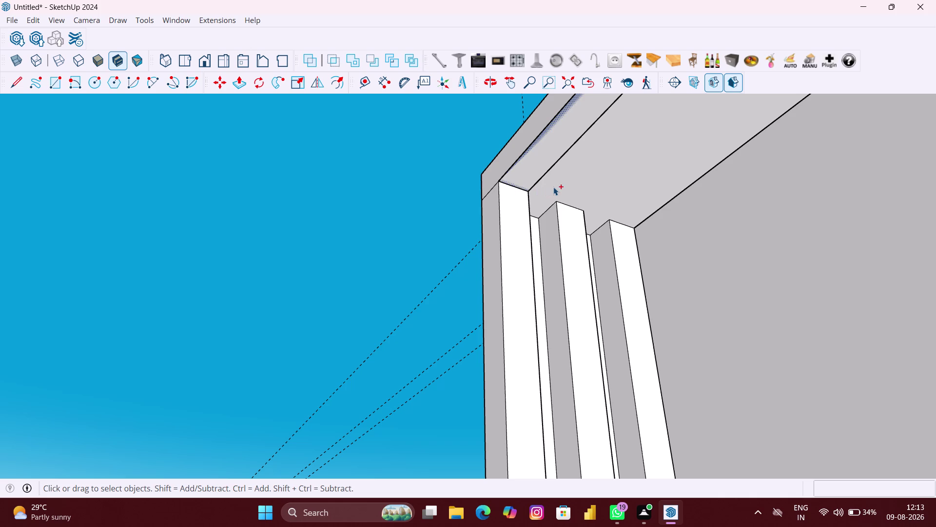
key(ctrl+z)
Enter the upper cabinet group for editing and select its top's underside face.
key(space)
click(448, 180)
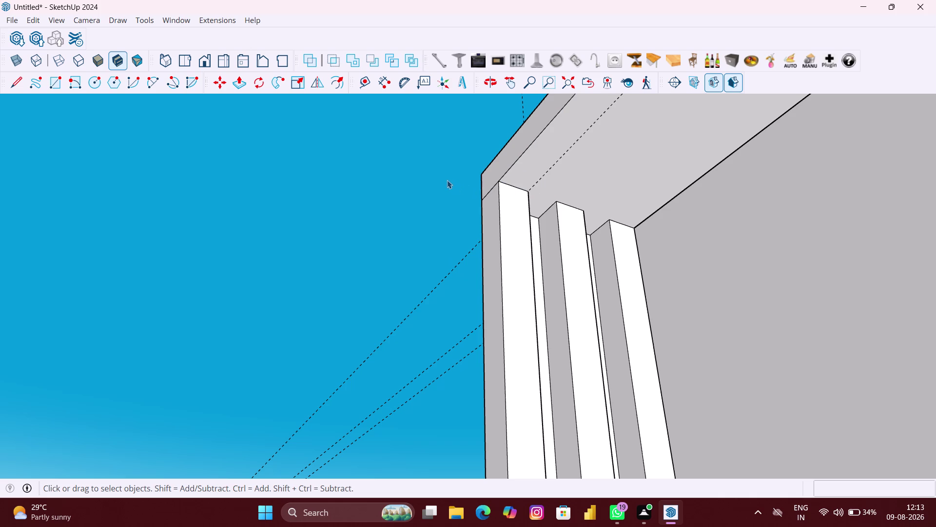
click(543, 172)
double_click(547, 170)
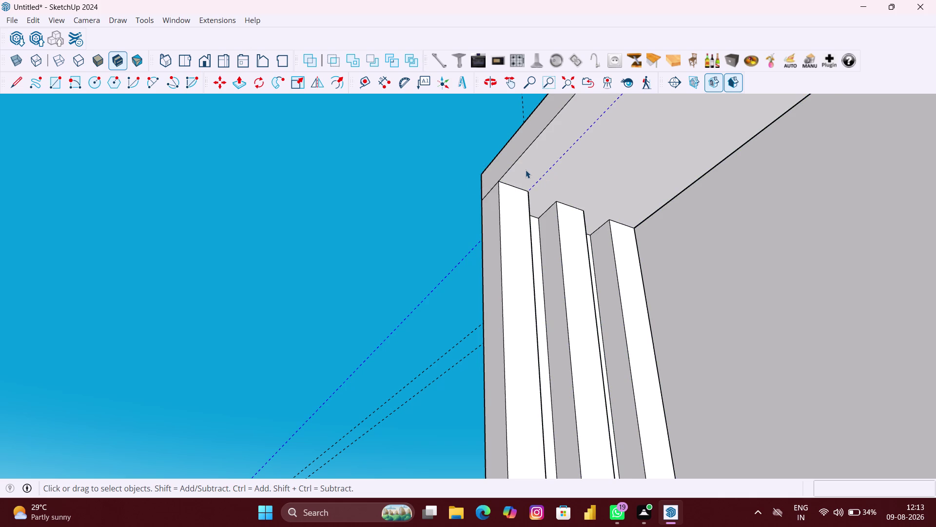
scroll(up, 3)
click(526, 170)
double_click(531, 170)
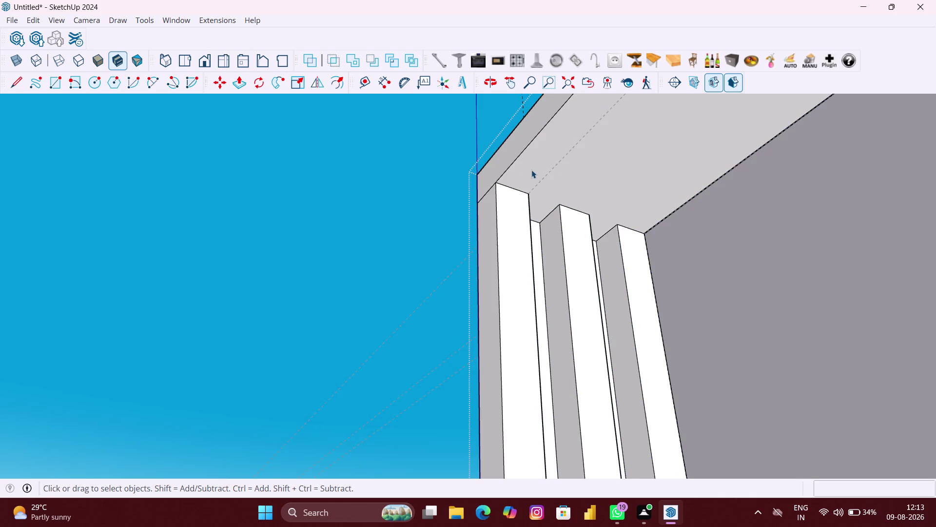
scroll(up, 3)
click(532, 169)
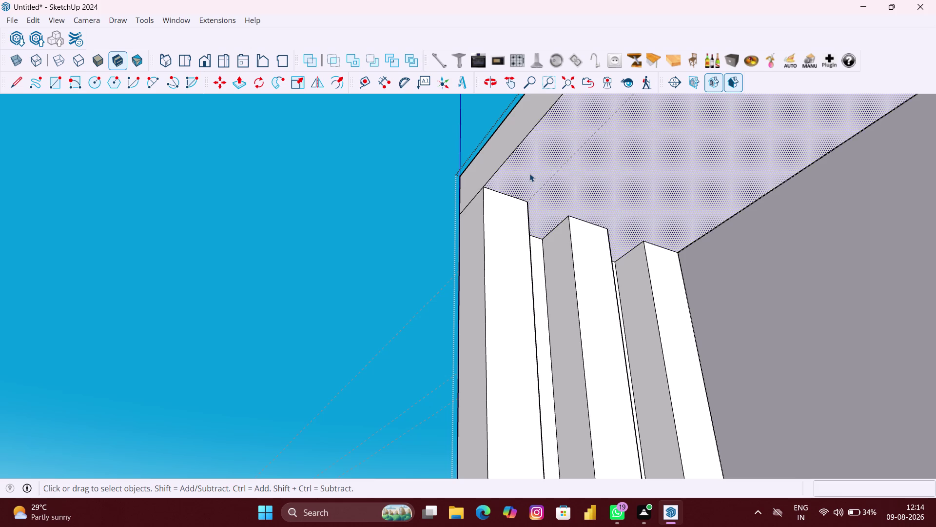
Inside the group, draw a 3.00 x 40.28 inch rectangle from the underside's front corner.
key(r)
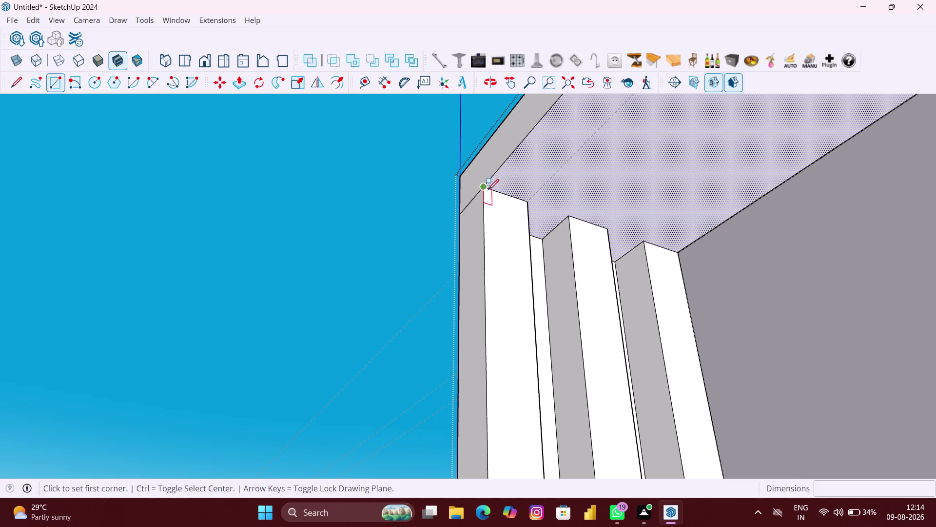
click(488, 190)
scroll(down, 3)
scroll(down, 3)
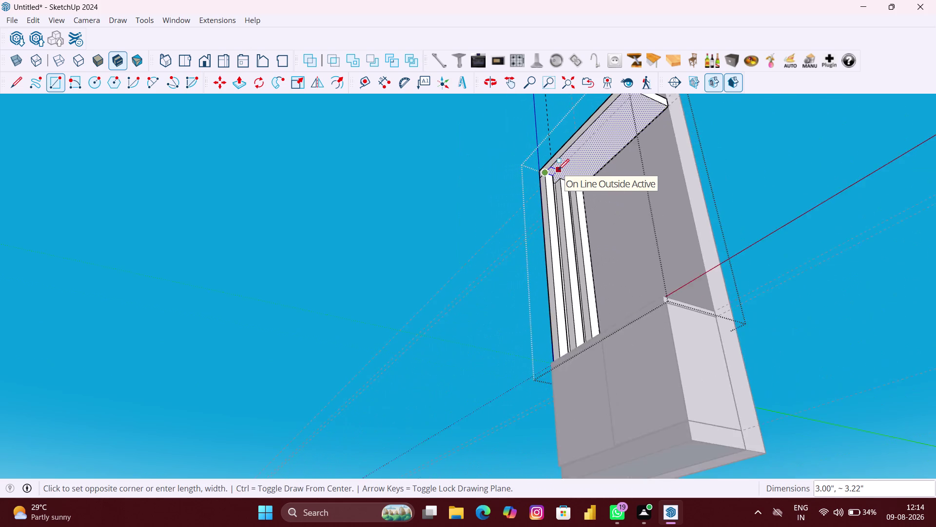
scroll(down, 3)
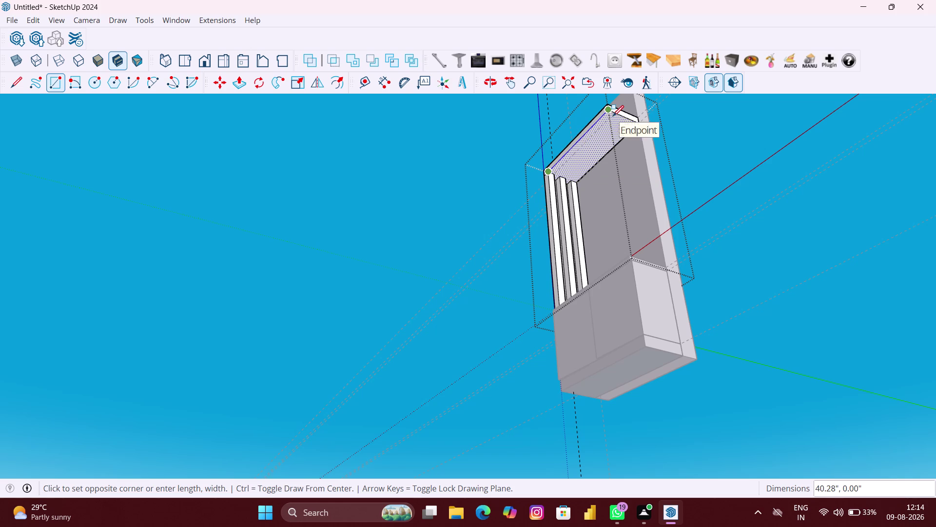
scroll(up, 3)
scroll(up, 3)
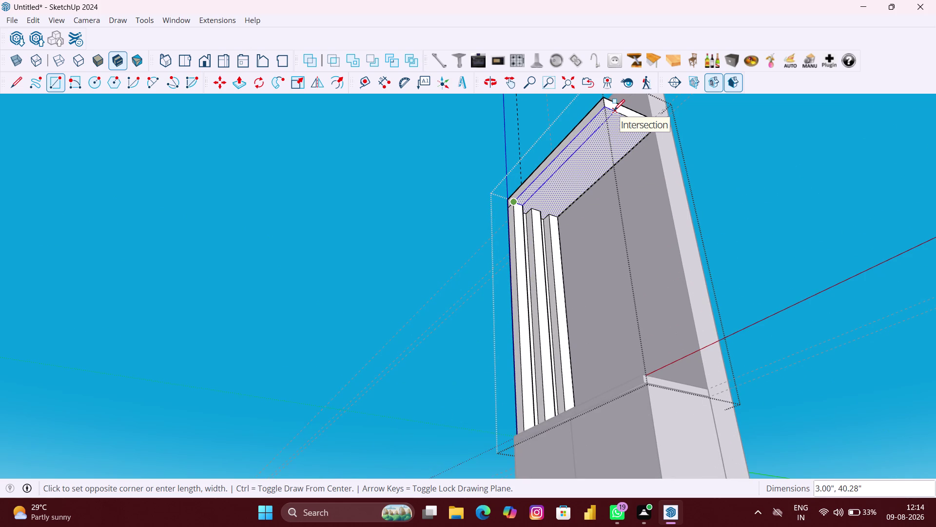
click(614, 110)
Orbit around the cabinet top to check the new strip and prepare to move it.
middle_drag(532, 201, 516, 200)
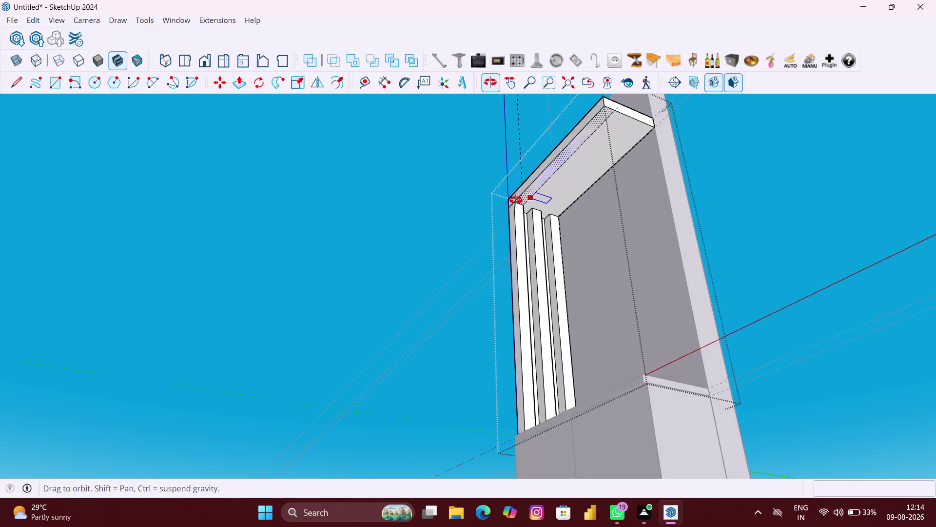
middle_drag(516, 200, 446, 198)
scroll(up, 3)
middle_drag(532, 183, 565, 196)
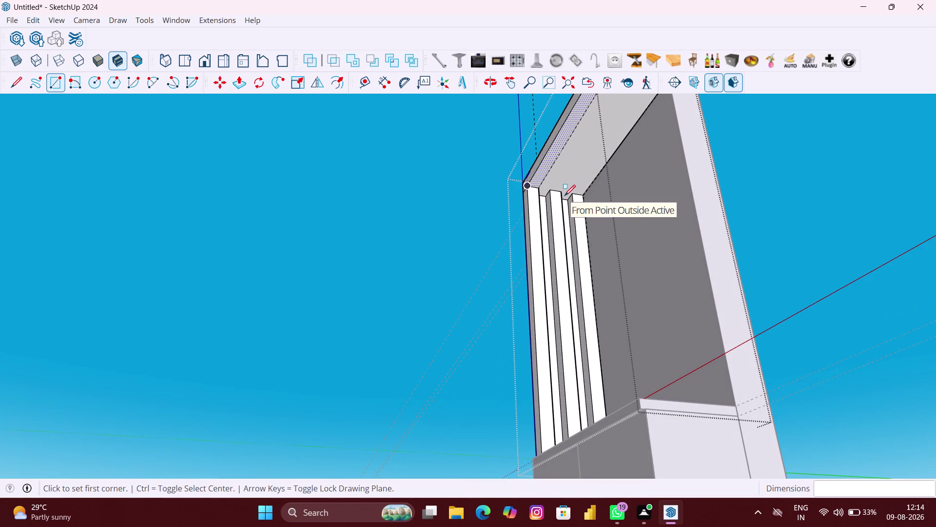
key(m)
scroll(up, 3)
scroll(up, 3)
scroll(up, 3)
scroll(up, 3)
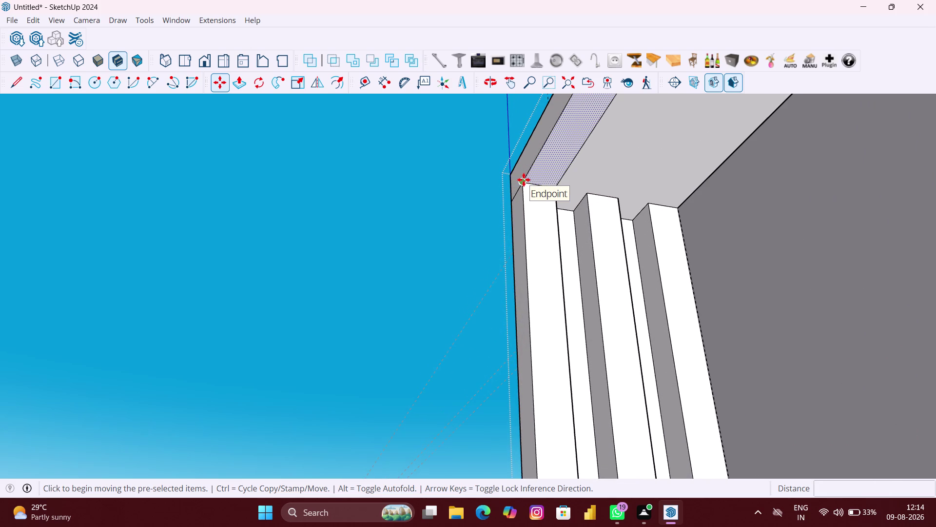
Copy the strip one strip-width back and array it into four evenly spaced copies (*4).
click(524, 179)
scroll(up, 3)
scroll(up, 3)
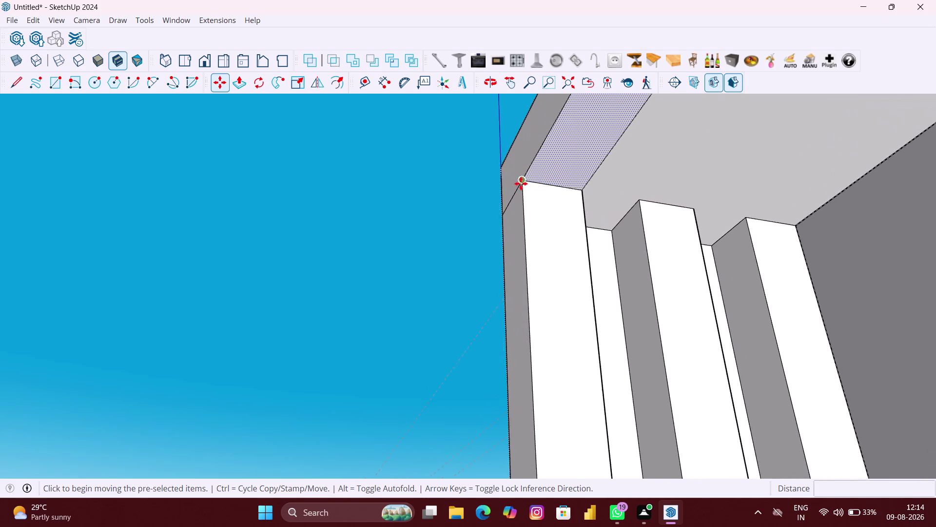
click(522, 178)
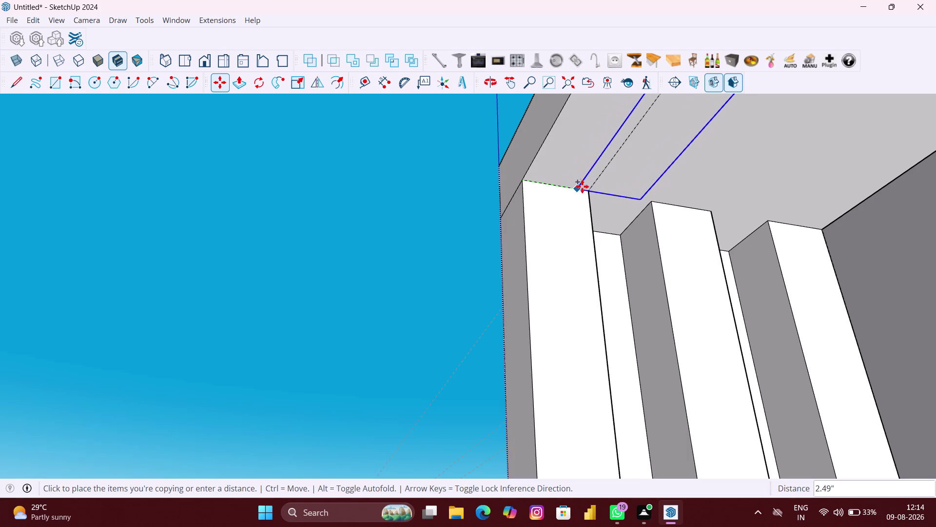
click(589, 190)
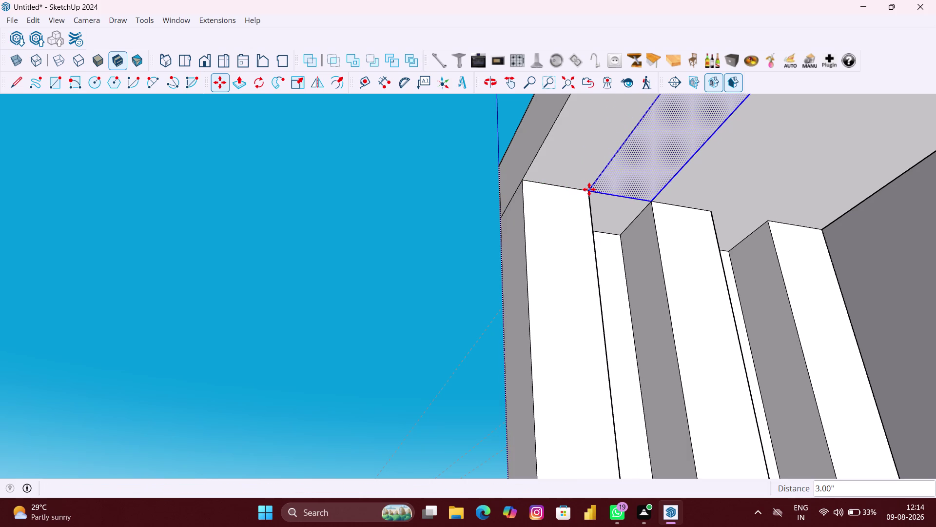
text(*4)
key(Return)
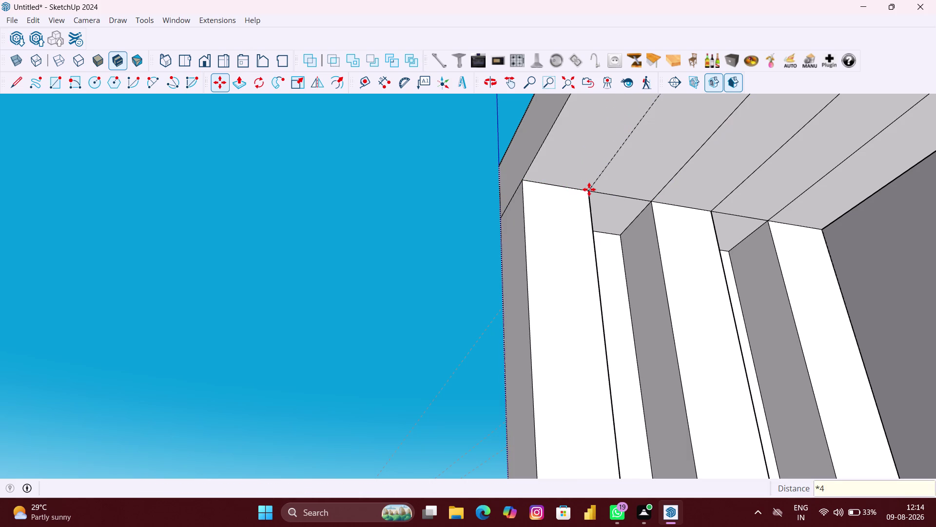
Recess the first strip face by 2.9 inches and repeat on another strip.
scroll(down, 3)
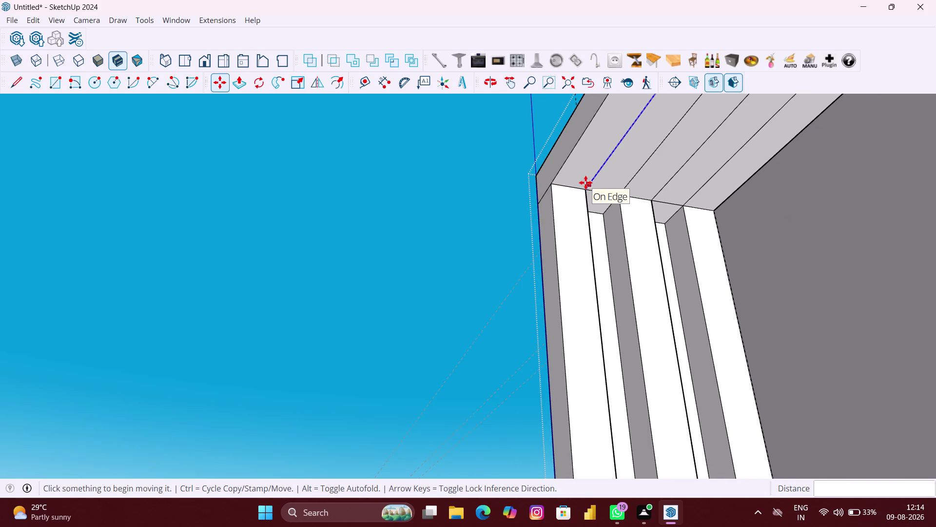
key(space)
text(P)
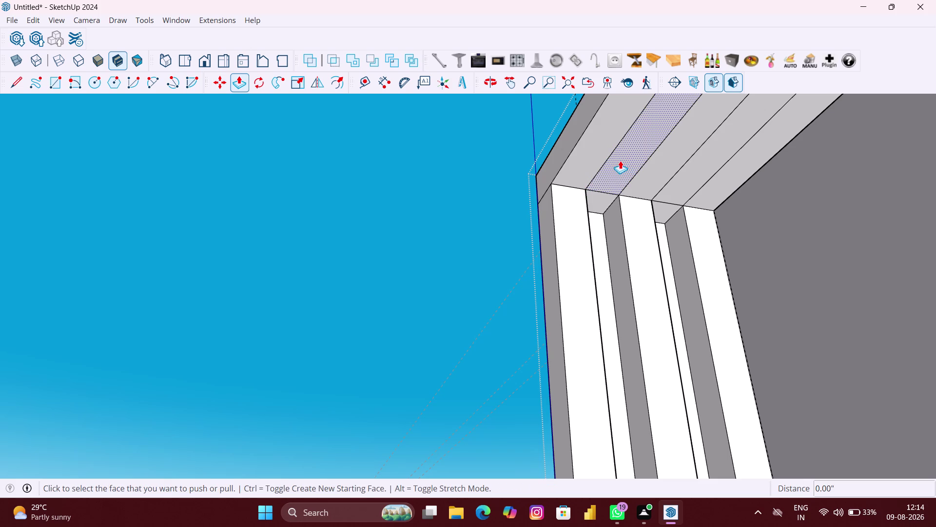
click(620, 161)
middle_click(612, 152)
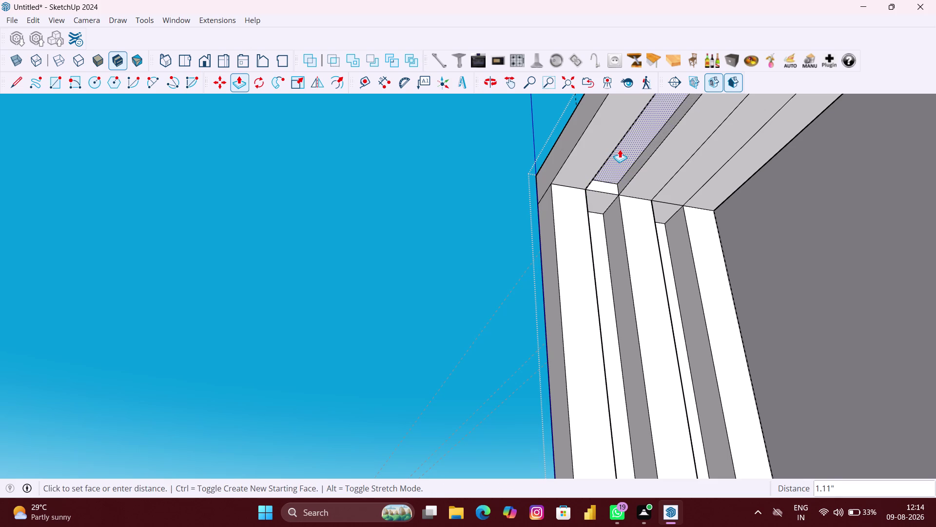
text(2.9")
key(Return)
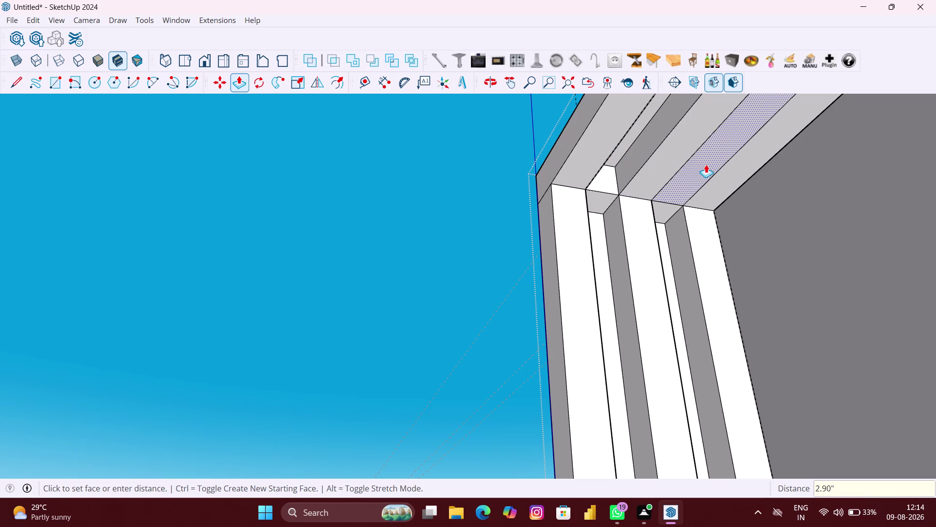
double_click(706, 165)
Inspect the recesses, then push/pull two more strip faces by the same distance.
scroll(down, 3)
scroll(up, 3)
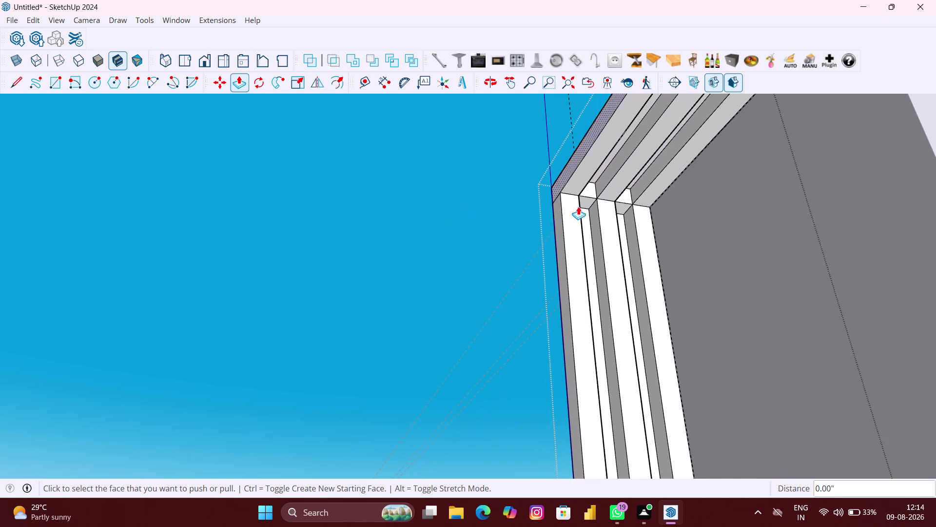
scroll(up, 3)
middle_drag(603, 194, 559, 200)
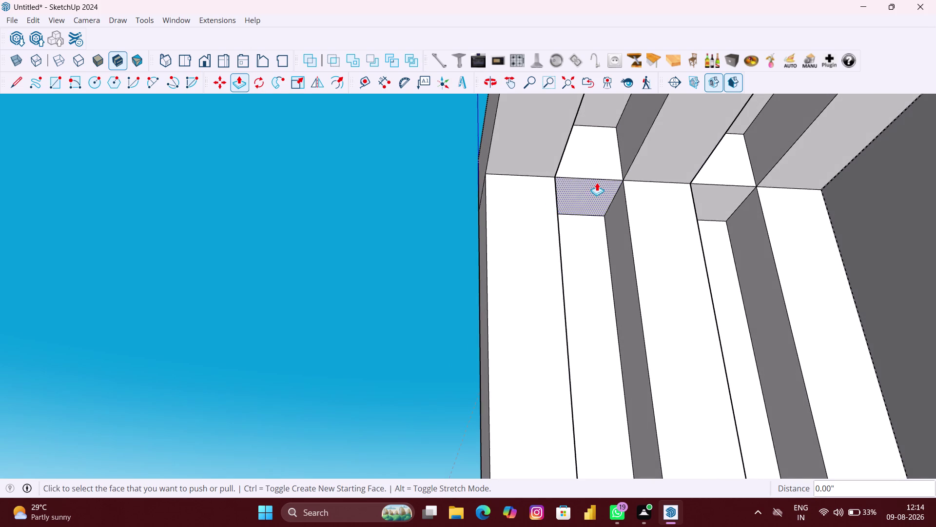
scroll(up, 3)
scroll(up, 3)
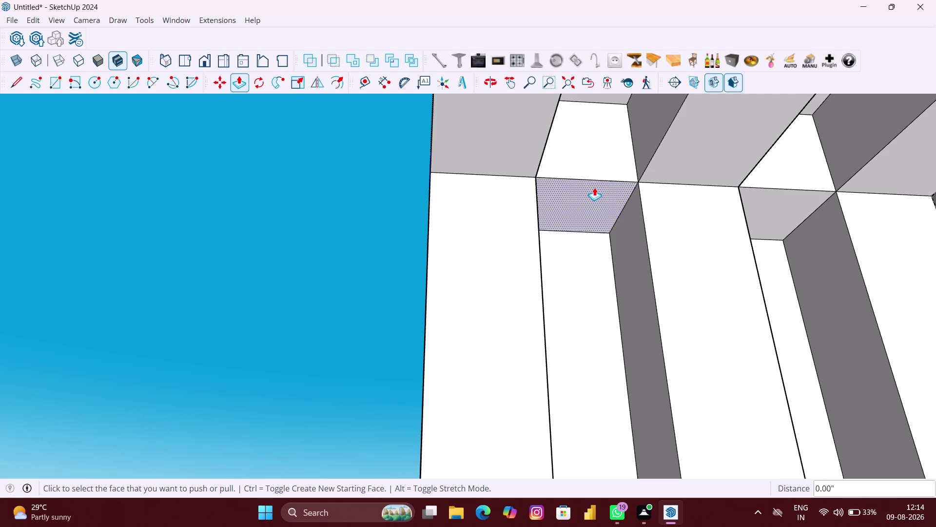
scroll(down, 3)
middle_drag(590, 178, 574, 196)
scroll(down, 3)
scroll(down, 3)
click(601, 170)
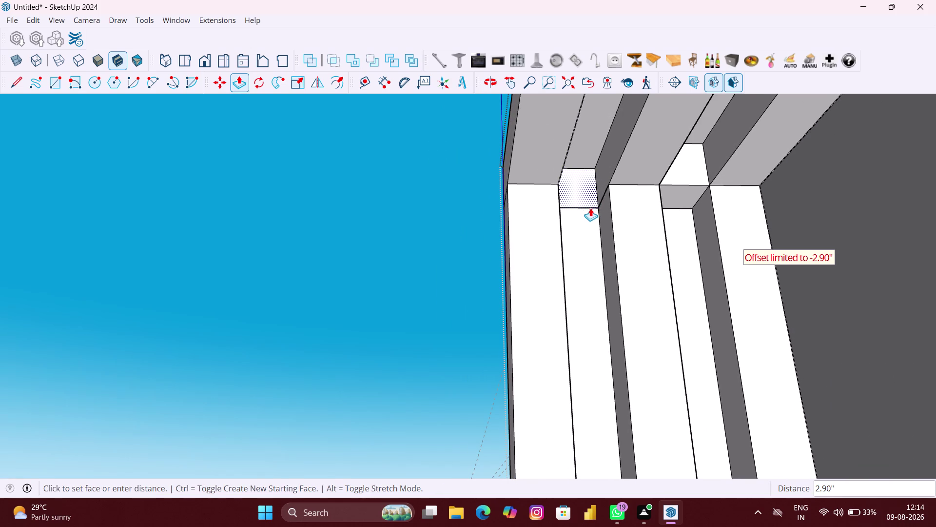
click(591, 211)
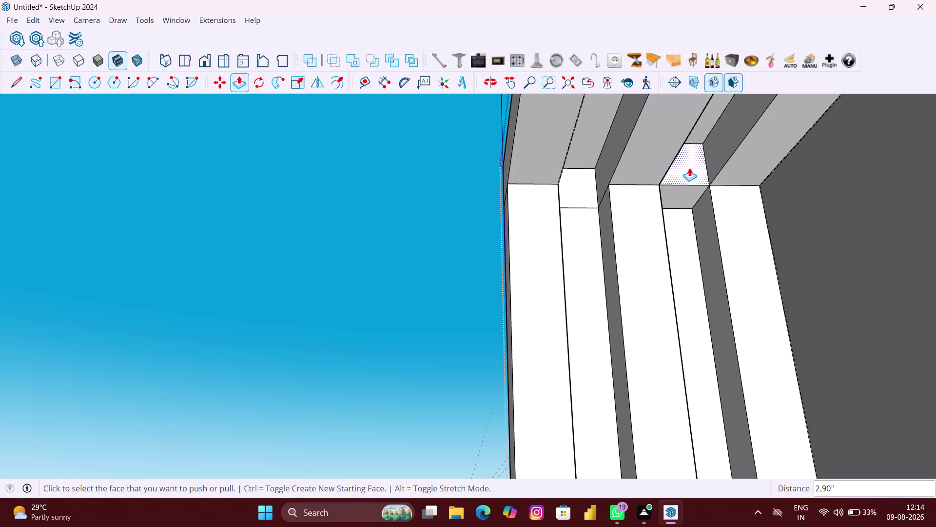
double_click(690, 168)
Extend one more trim strip face and orbit to view the finished trim.
scroll(down, 3)
click(472, 218)
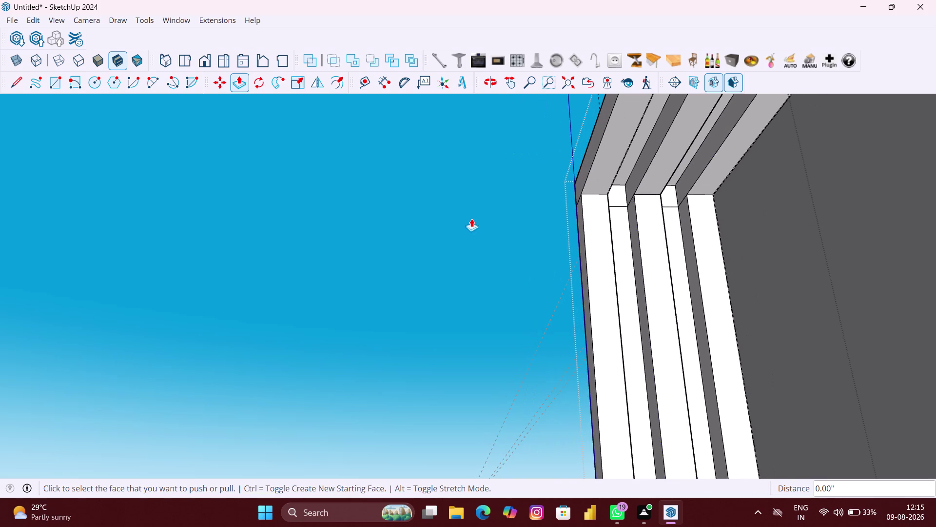
scroll(down, 3)
middle_drag(471, 216, 659, 273)
scroll(down, 3)
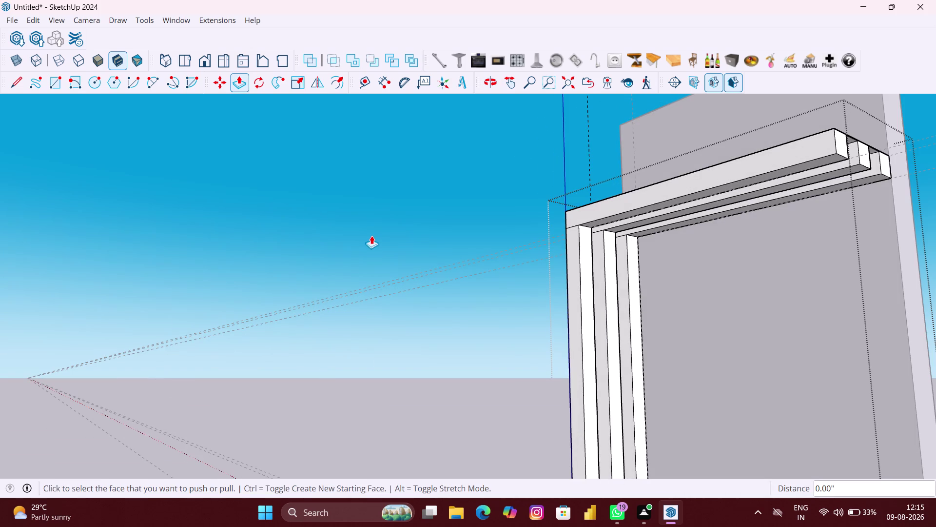
Swing to a front view of the wall unit and run Edit > Delete Guides.
key(space)
click(372, 235)
scroll(down, 3)
scroll(up, 3)
middle_drag(379, 249, 555, 312)
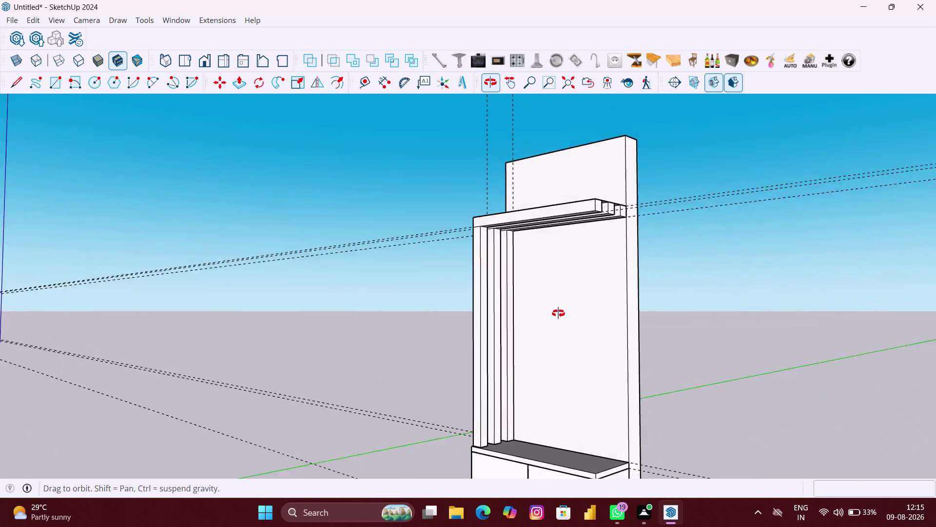
middle_drag(555, 312, 583, 319)
scroll(down, 3)
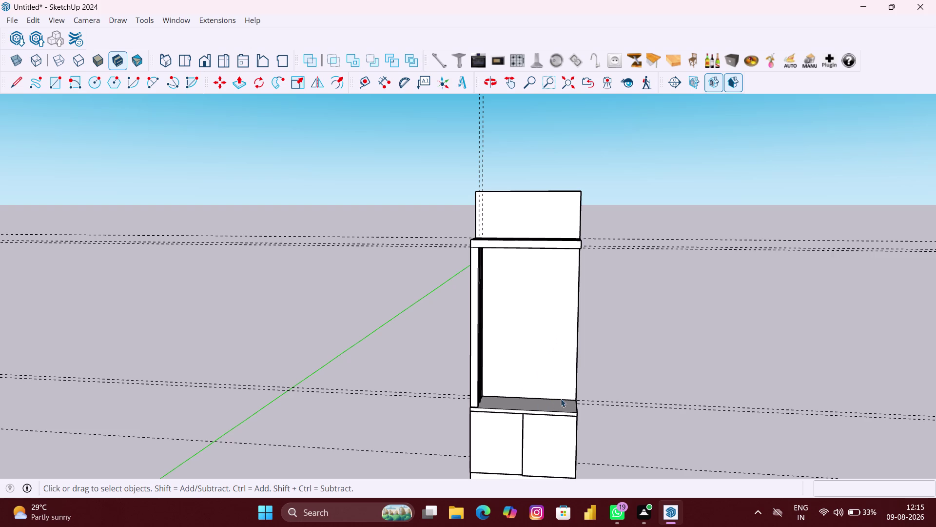
middle_drag(561, 397, 571, 330)
scroll(up, 3)
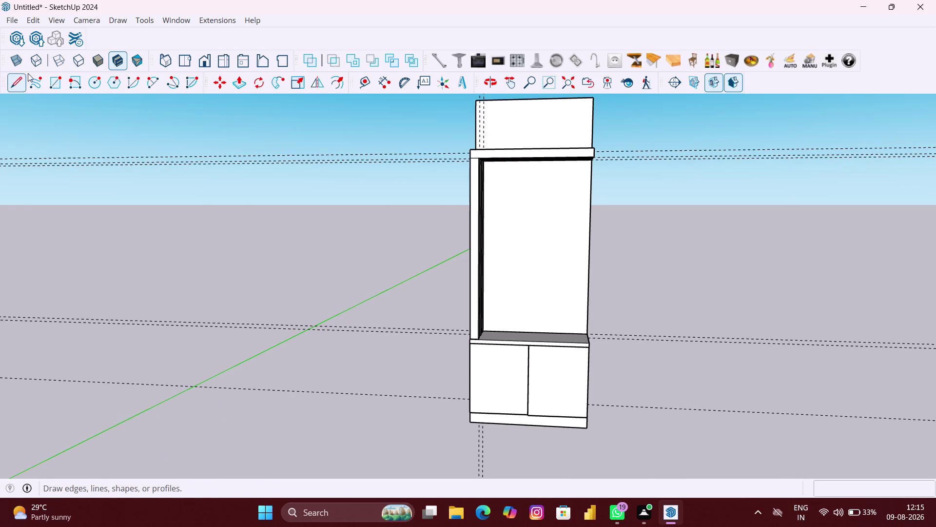
click(33, 21)
click(76, 142)
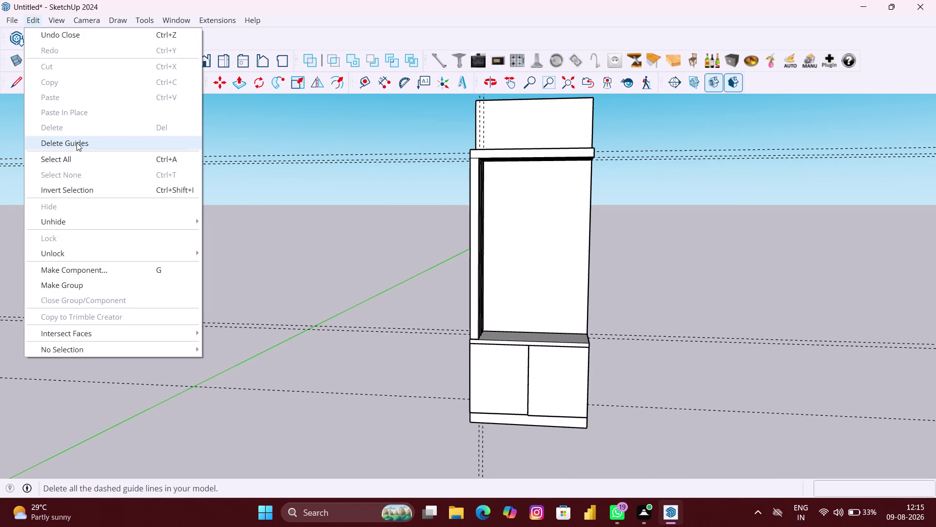
Open the wall unit group for editing and select its back panel face.
middle_drag(527, 393, 527, 410)
scroll(up, 3)
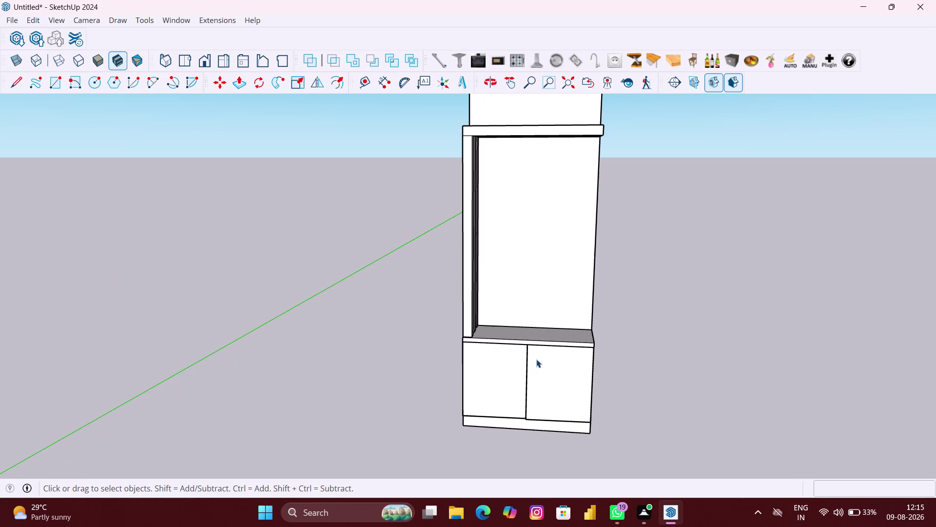
middle_click(535, 357)
scroll(up, 3)
scroll(down, 3)
click(530, 227)
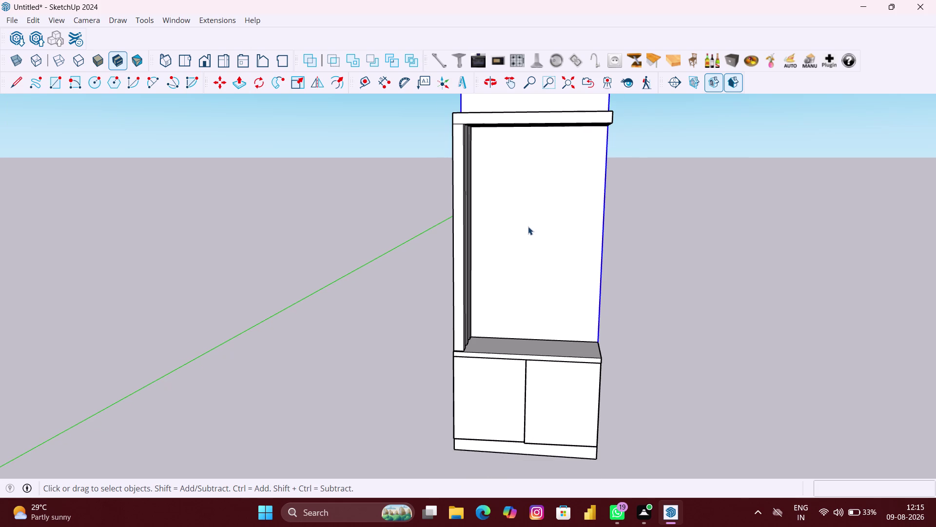
scroll(down, 3)
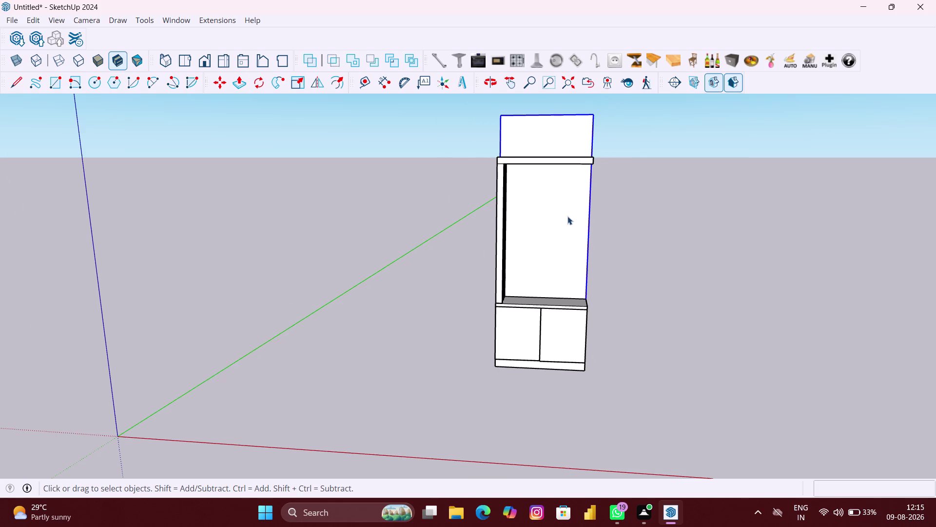
scroll(up, 3)
double_click(575, 198)
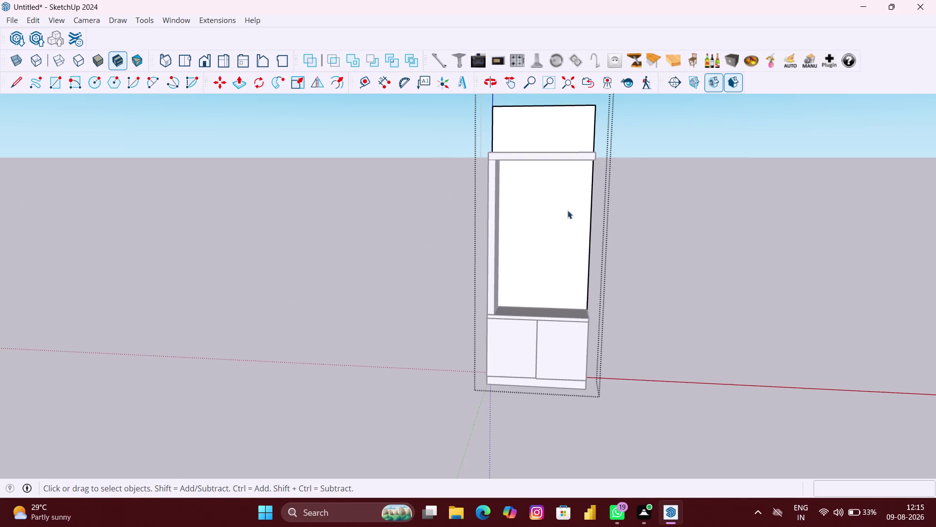
scroll(up, 3)
click(557, 230)
Close the group from the right-click menu, reopen it, and reselect the back panel face.
middle_drag(551, 229, 542, 227)
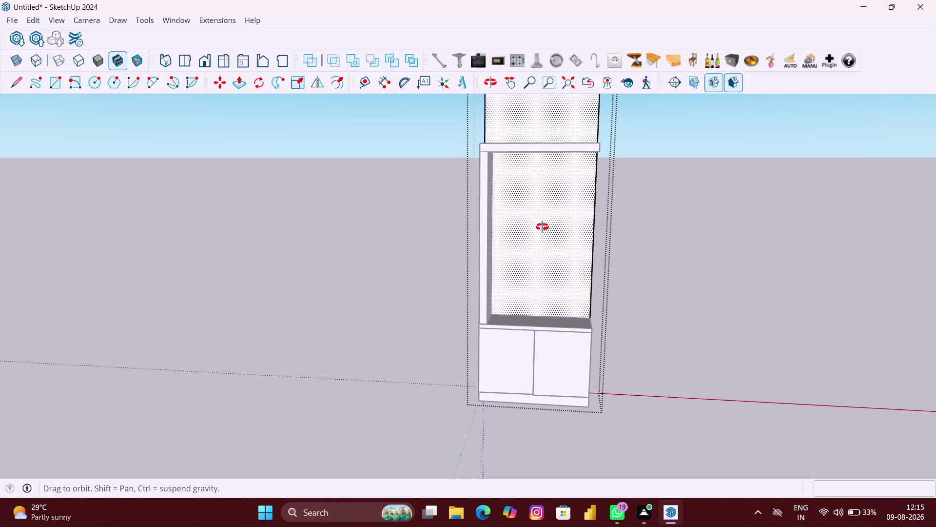
middle_drag(542, 226, 500, 204)
scroll(up, 3)
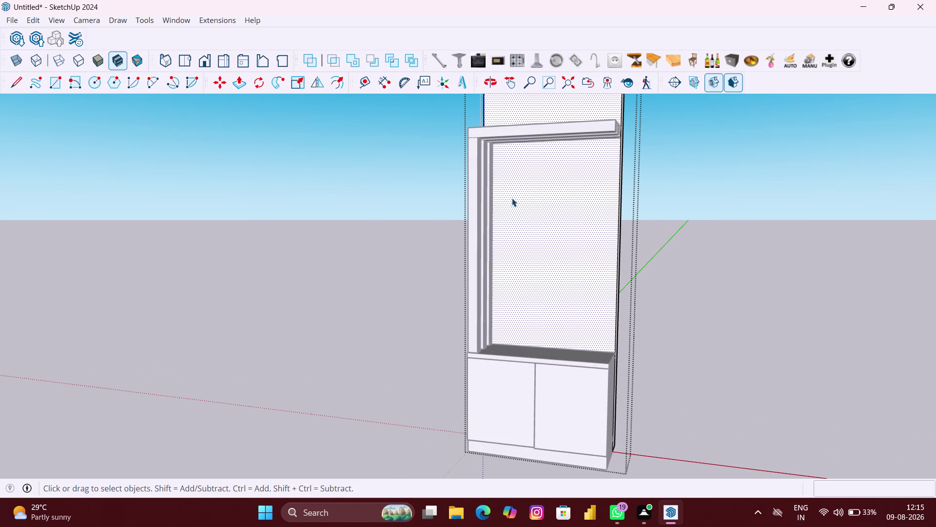
right_click(707, 216)
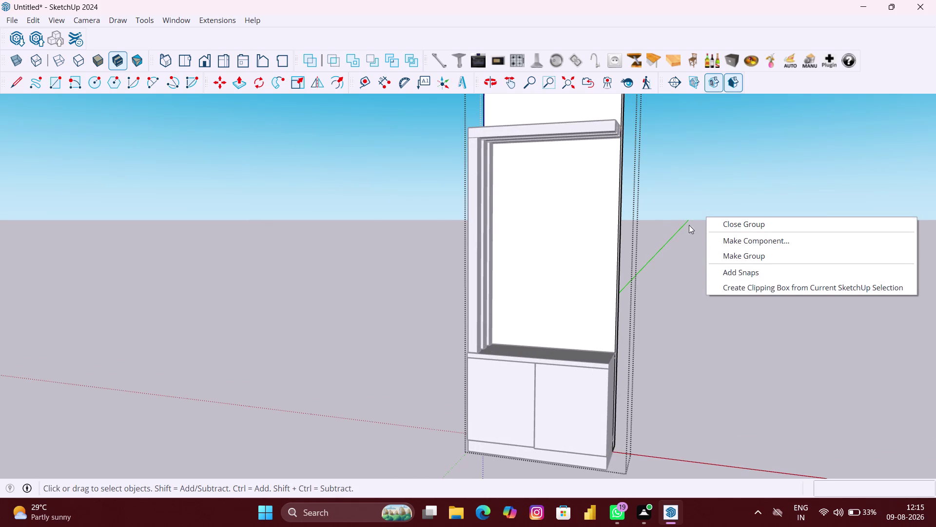
click(704, 184)
click(559, 226)
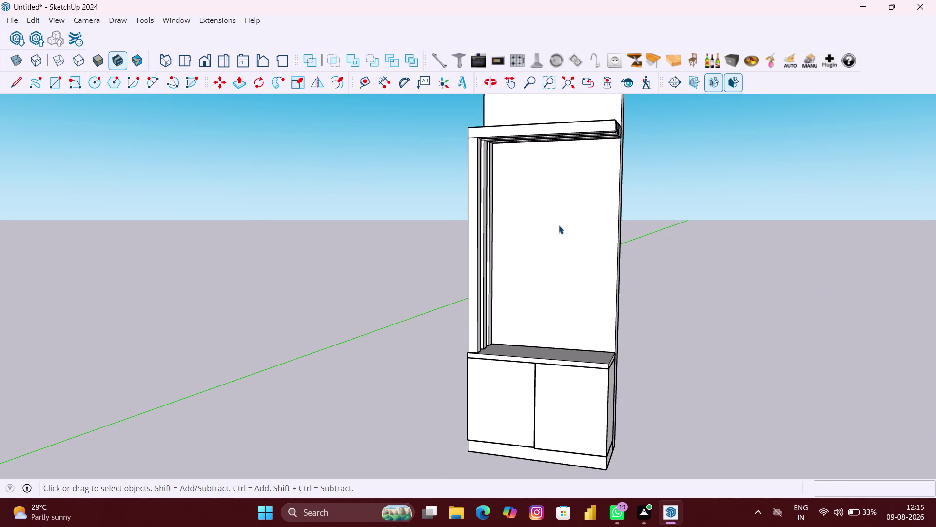
double_click(558, 225)
click(553, 217)
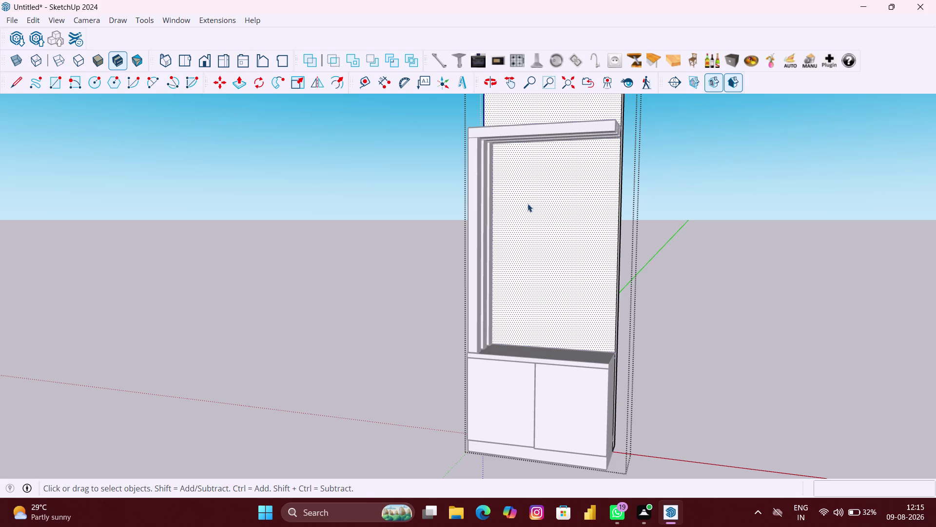
key(r)
scroll(up, 3)
Draw a 65.66 by 40.28 inch rectangle on the back panel, from below the top trim to the countertop.
middle_drag(507, 172, 486, 171)
scroll(up, 3)
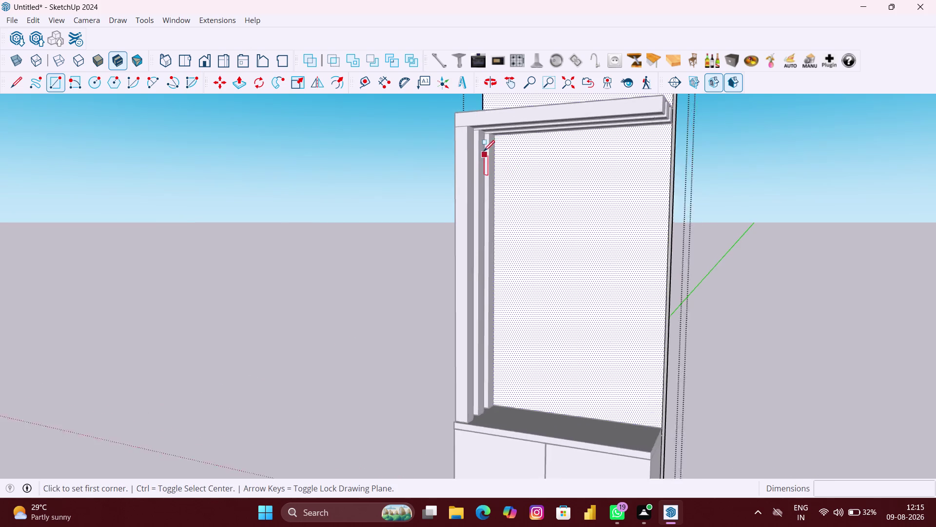
scroll(up, 3)
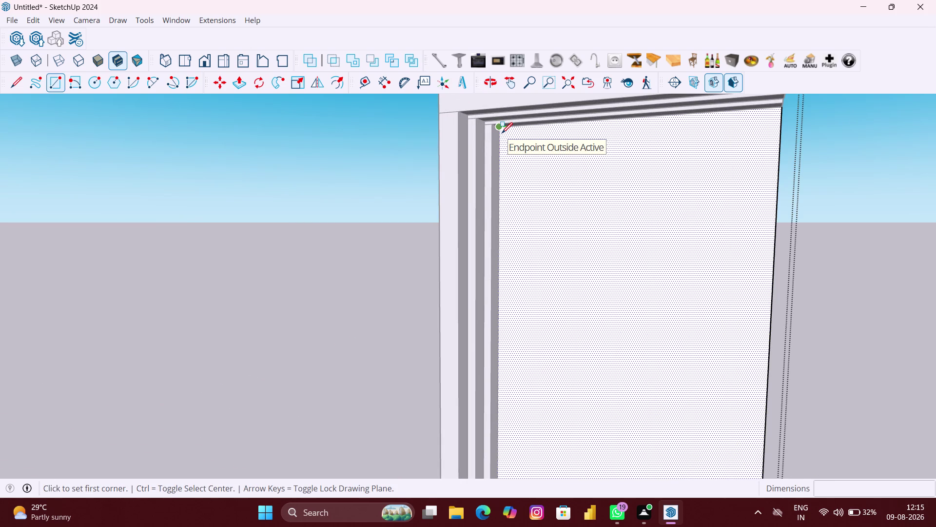
click(502, 133)
scroll(down, 3)
scroll(down, 3)
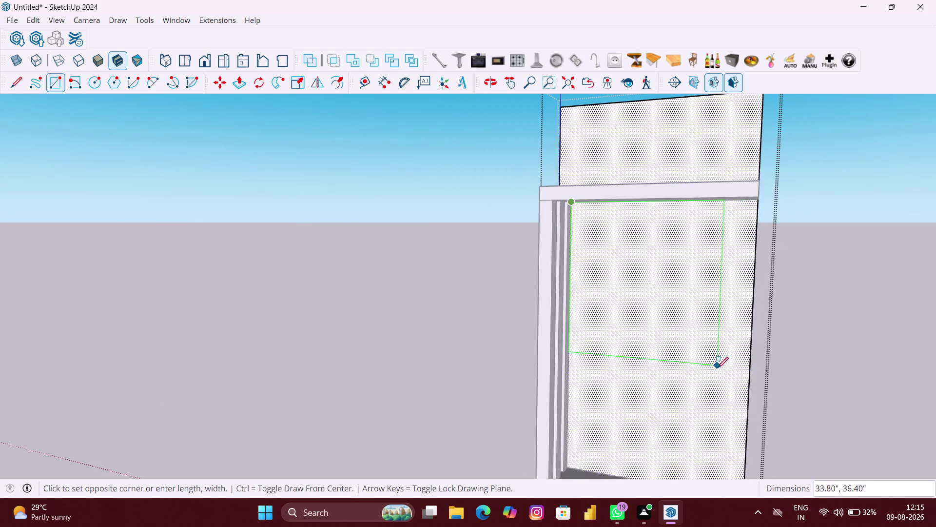
scroll(down, 3)
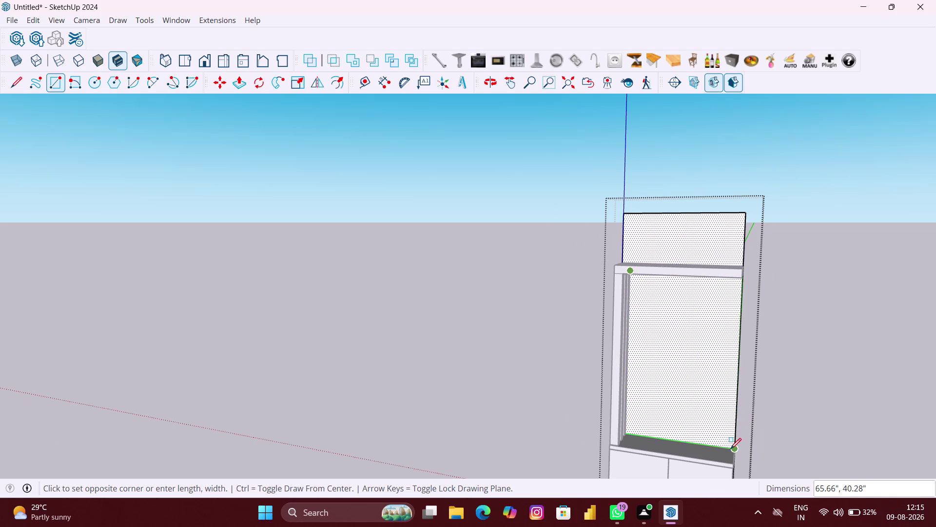
scroll(up, 3)
scroll(up, 3)
scroll(up, 3)
click(735, 450)
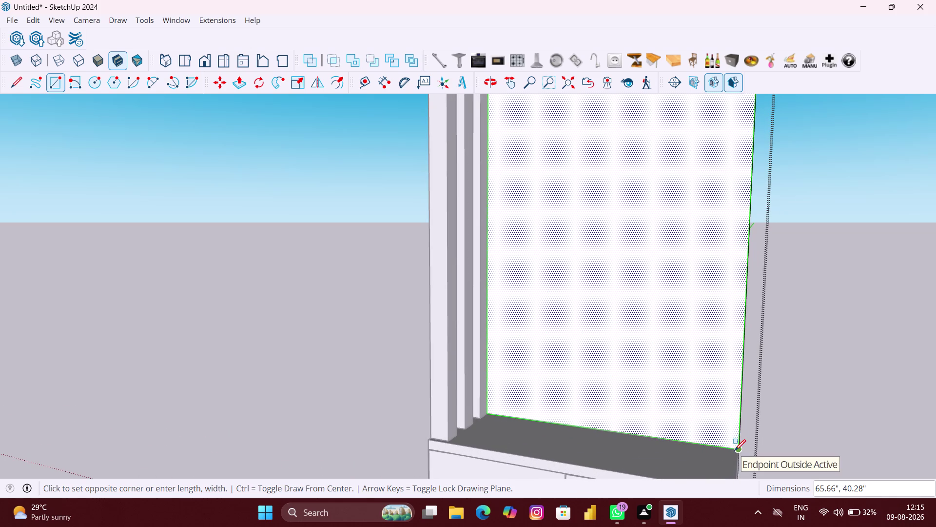
scroll(down, 3)
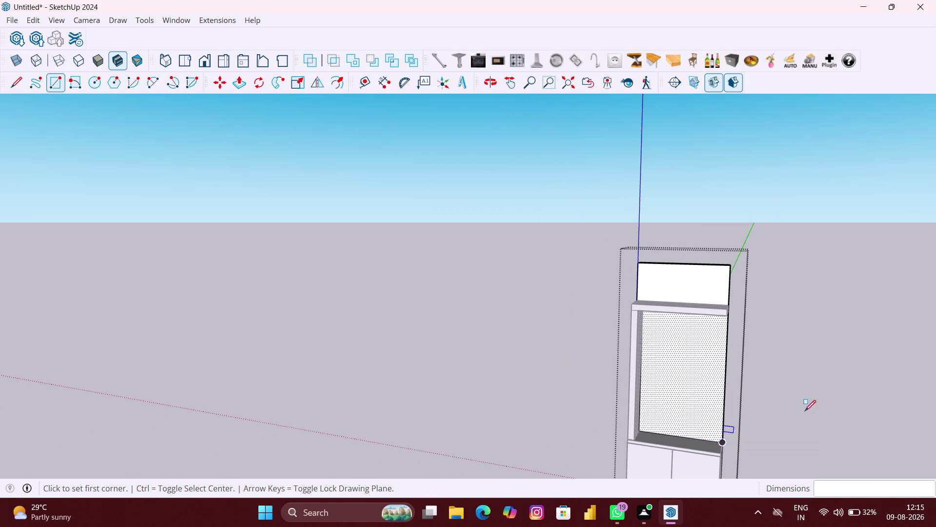
Exit the group, clear the selection and reopen the wall unit group.
key(space)
click(873, 380)
click(715, 289)
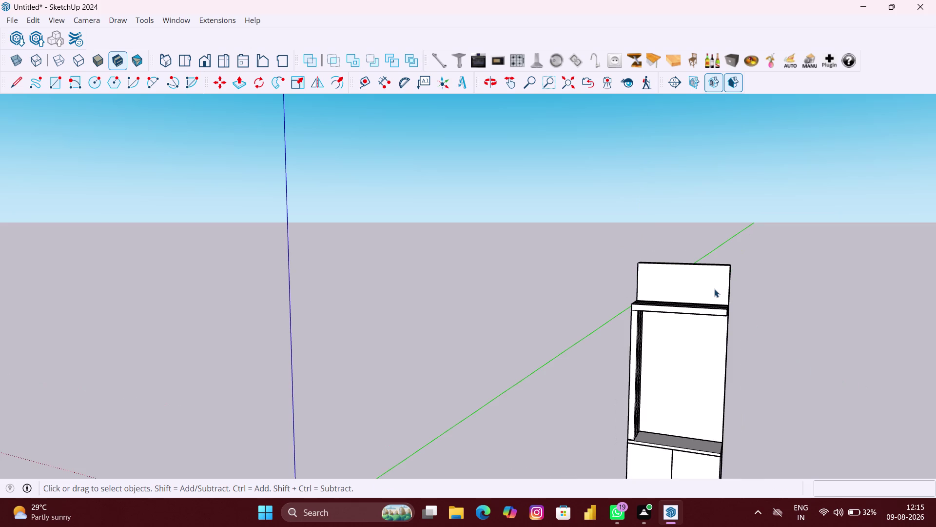
scroll(up, 3)
double_click(714, 289)
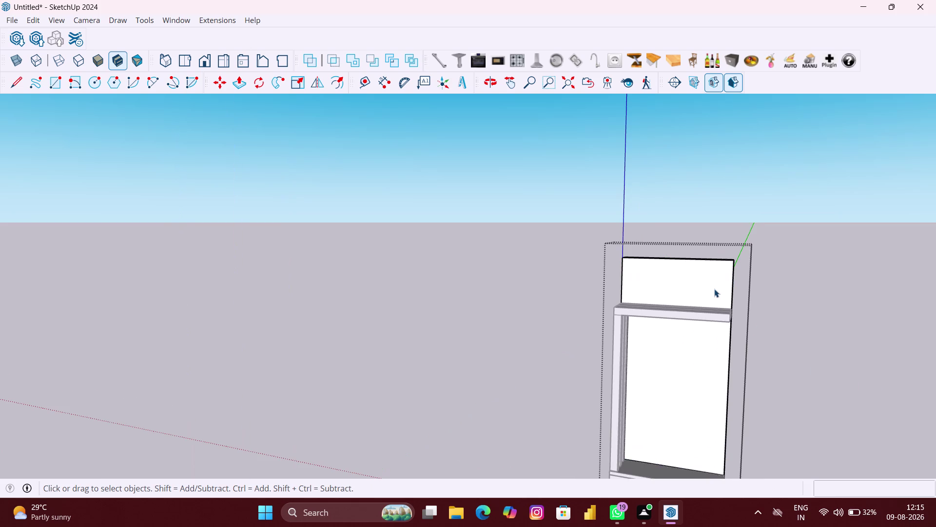
click(714, 286)
click(695, 370)
Orbit around the wall unit to an angled side view.
middle_drag(565, 375, 668, 399)
key(space)
click(794, 374)
scroll(up, 3)
middle_drag(741, 391, 738, 390)
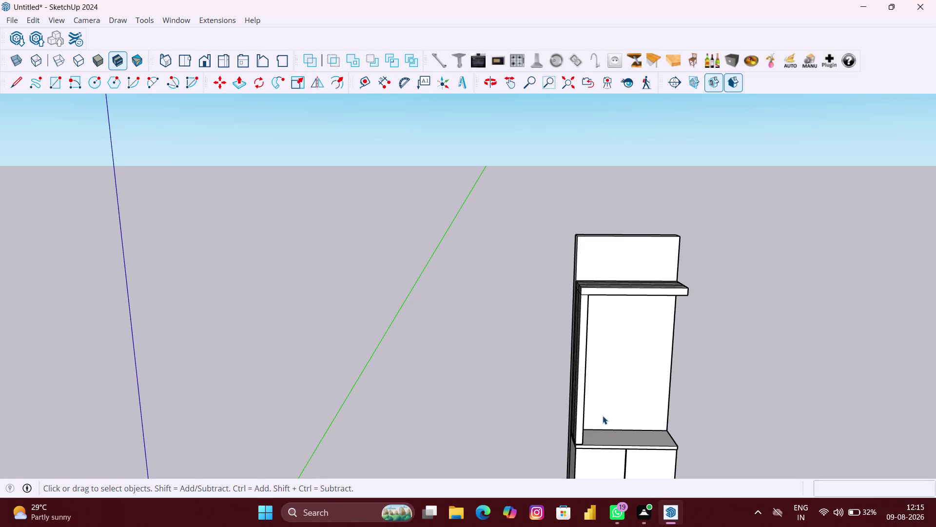
middle_drag(656, 392, 621, 311)
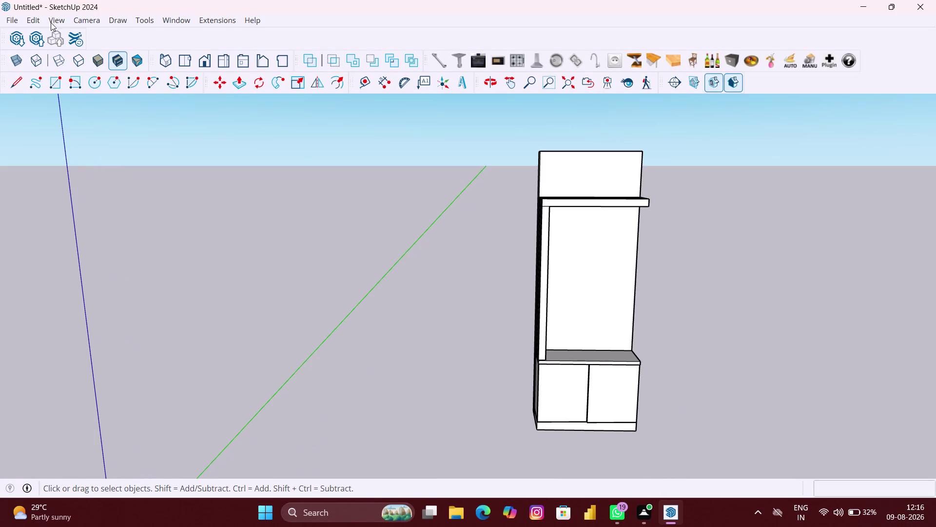
click(20, 37)
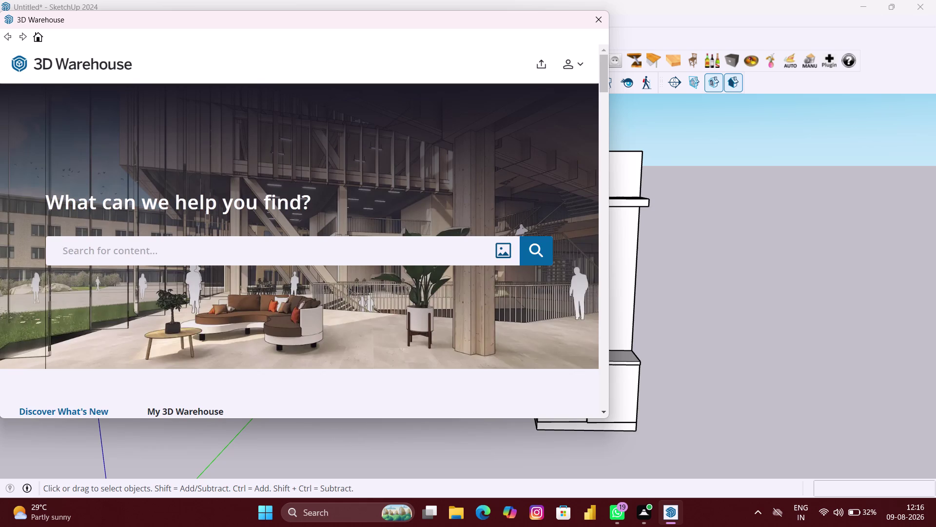
Search the 3D Warehouse for 'WASH BASIN' models.
click(152, 261)
text(W)
text(AS)
text(H)
key(space)
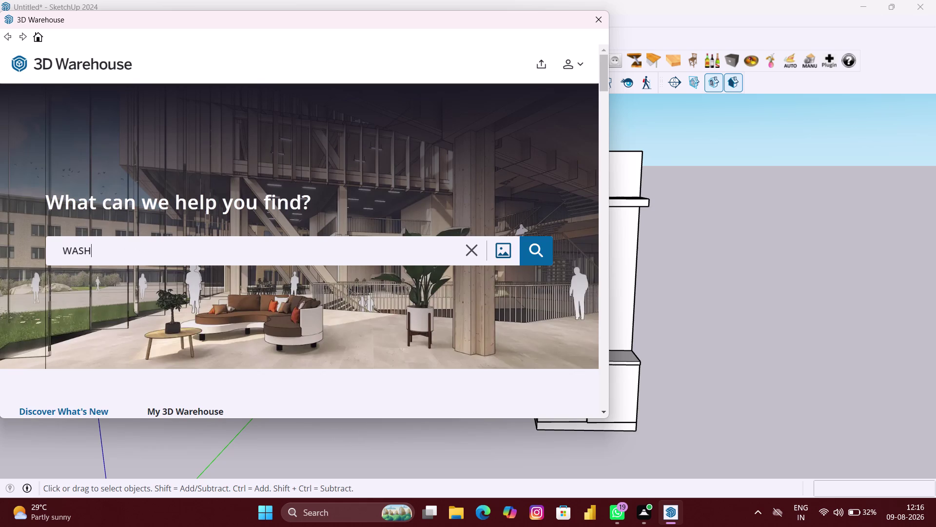
text(BASIN)
key(Return)
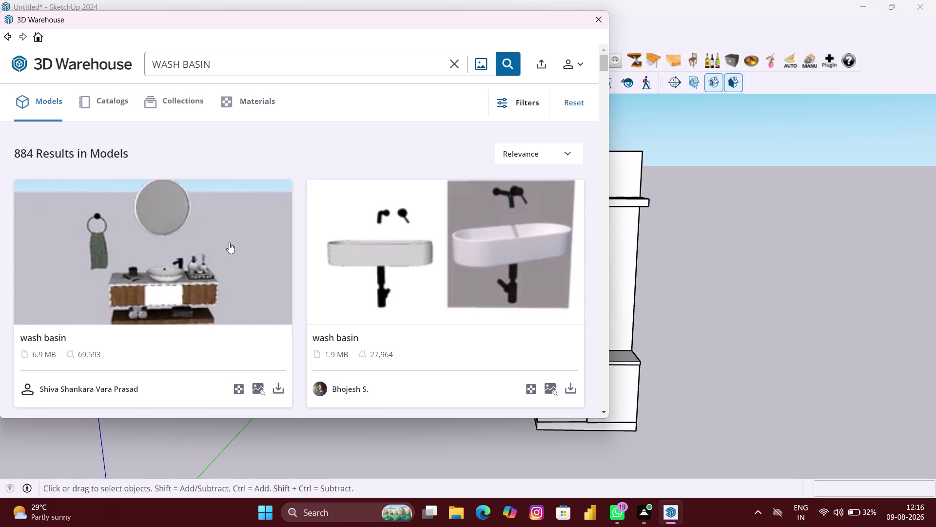
Scroll through the 884 wash basin results looking for a round basin.
scroll(down, 3)
scroll(down, 3)
scroll(down, 3)
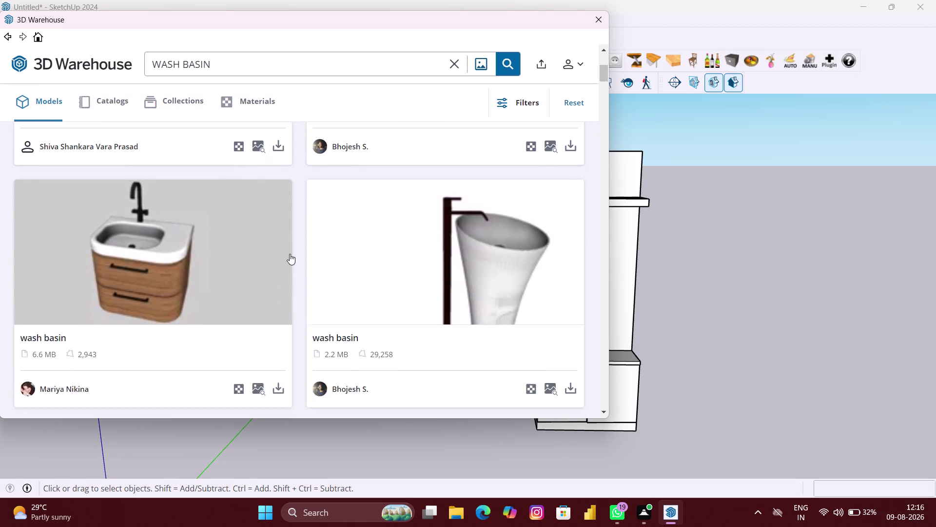
scroll(down, 3)
scroll(down, 3)
scroll(down, 3)
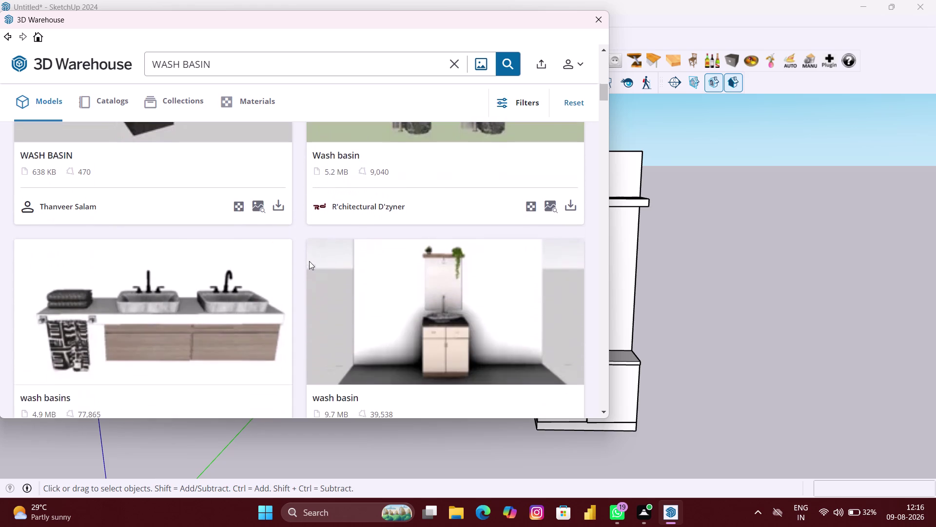
scroll(down, 3)
scroll(down, 3)
scroll(down, 3)
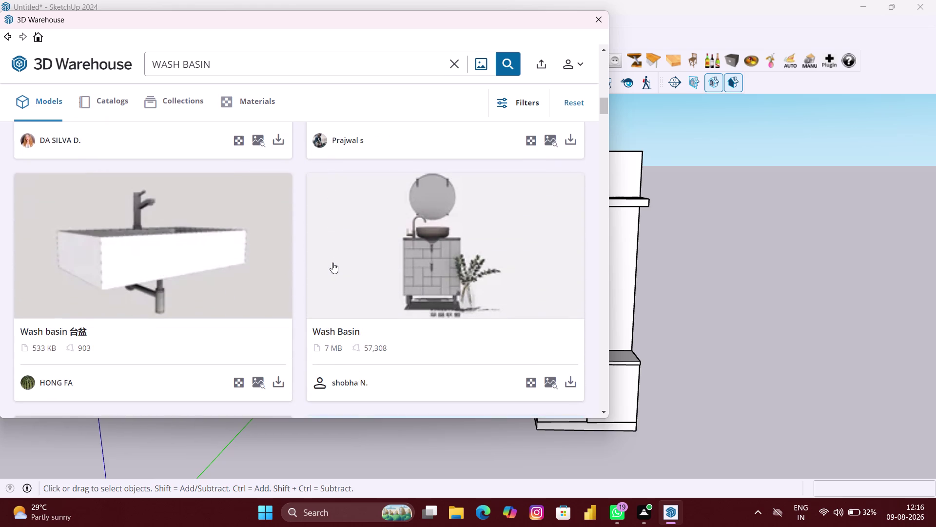
scroll(down, 3)
scroll(down, 3)
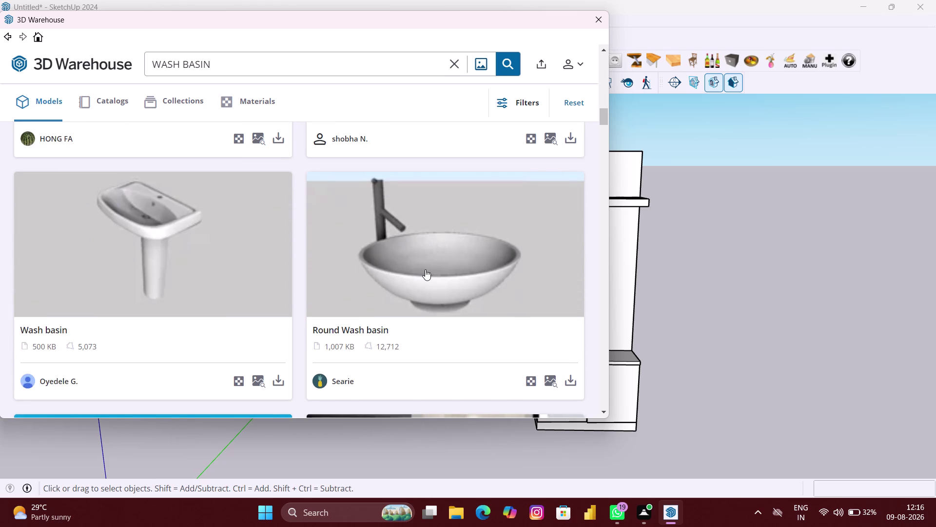
scroll(down, 3)
scroll(down, 3)
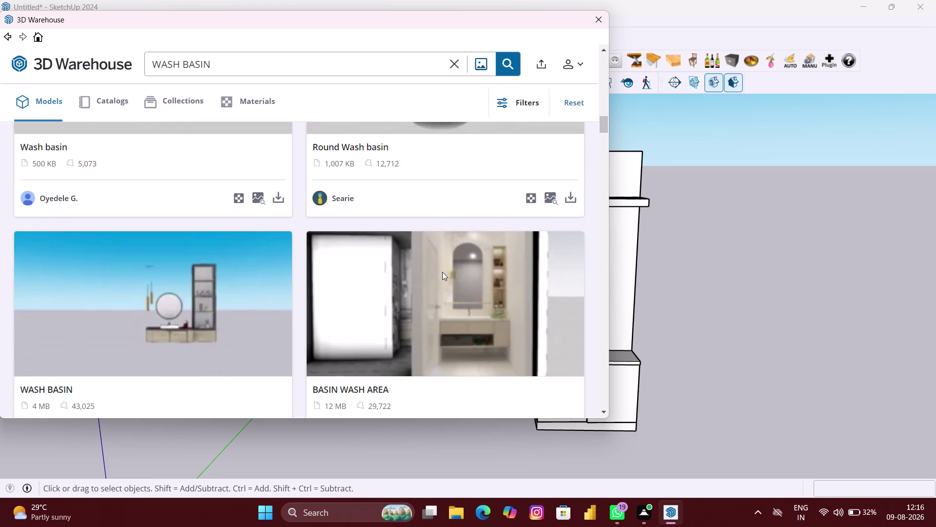
Refine the 3D Warehouse search to 'ROUND WASH BASIN'.
click(229, 63)
key(Left)
key(Left)
key(Left)
text(ROUN)
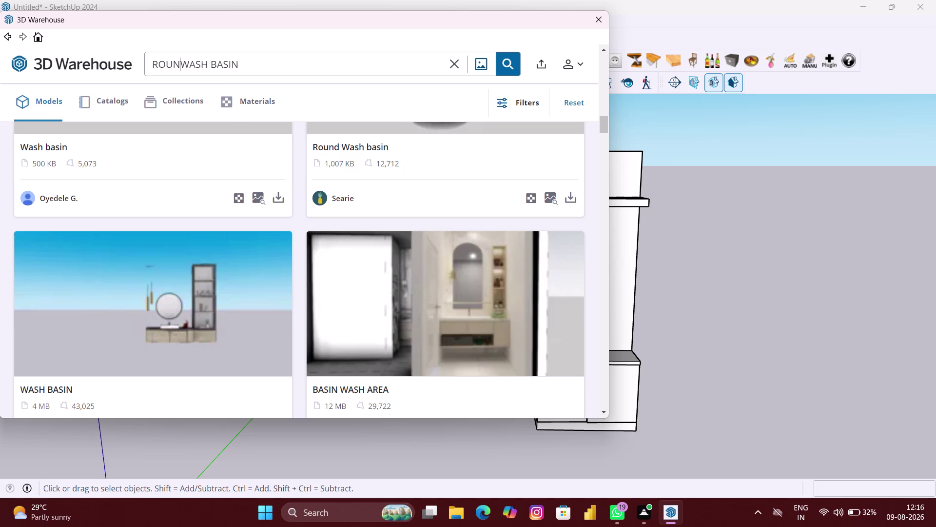
text(D)
key(space)
key(Return)
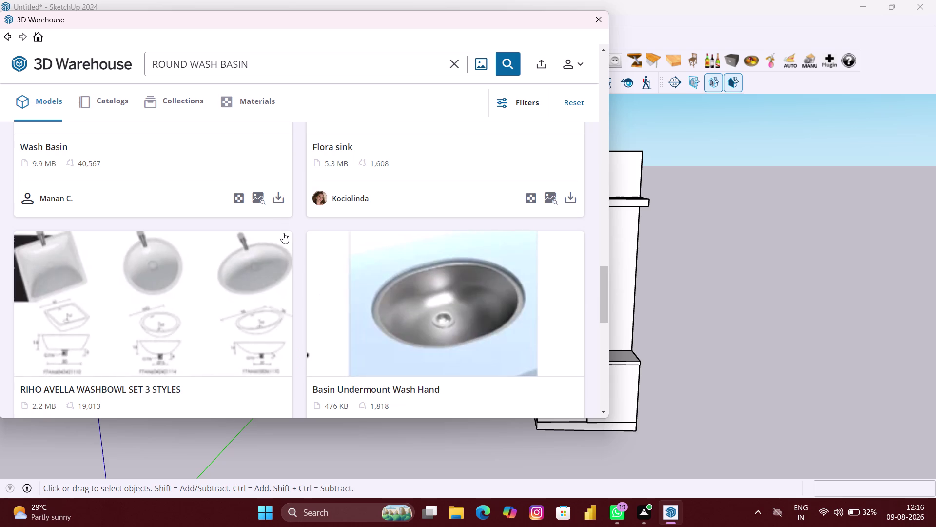
Browse the 18 results and download the 1,007 KB Round Wash basin model.
scroll(up, 3)
scroll(up, 3)
scroll(up, 3)
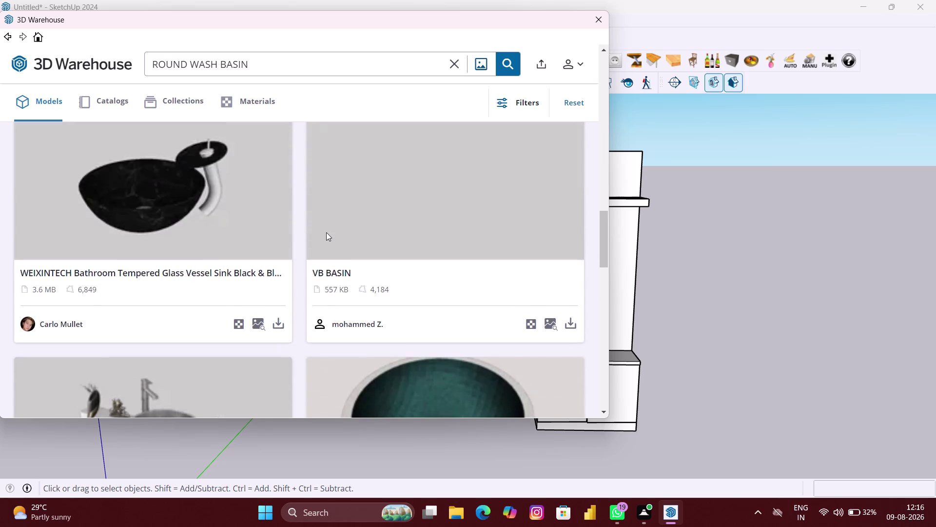
scroll(up, 3)
scroll(down, 3)
scroll(down, 3)
scroll(up, 3)
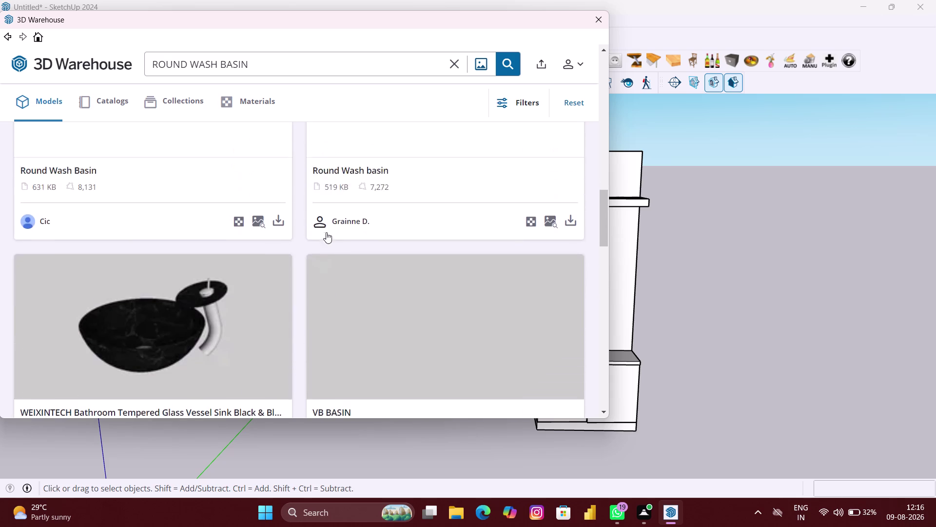
scroll(up, 3)
scroll(up, 3)
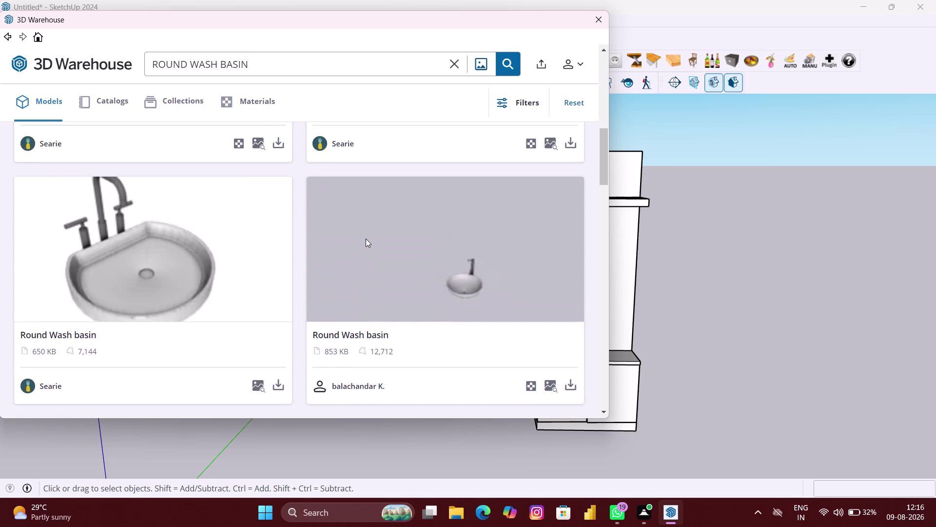
scroll(up, 3)
scroll(up, 3)
scroll(up, 3)
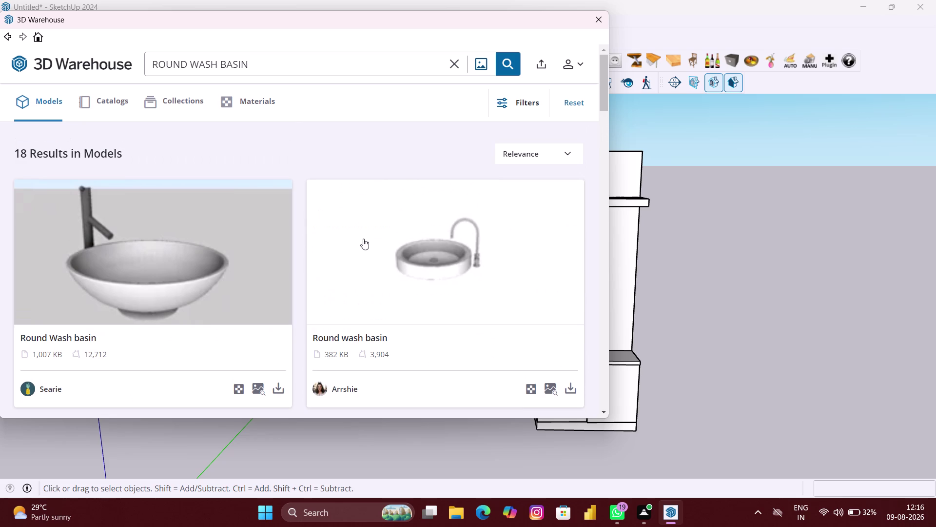
scroll(down, 3)
scroll(down, 3)
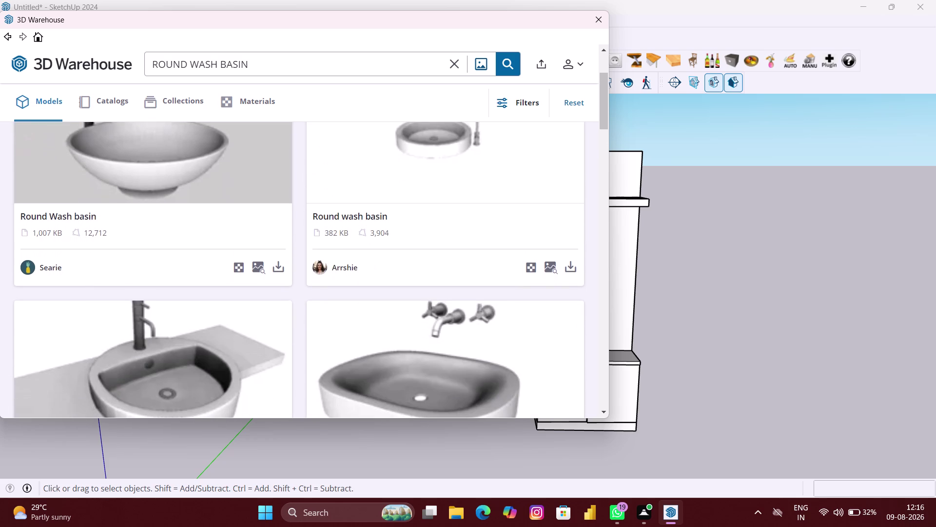
click(276, 272)
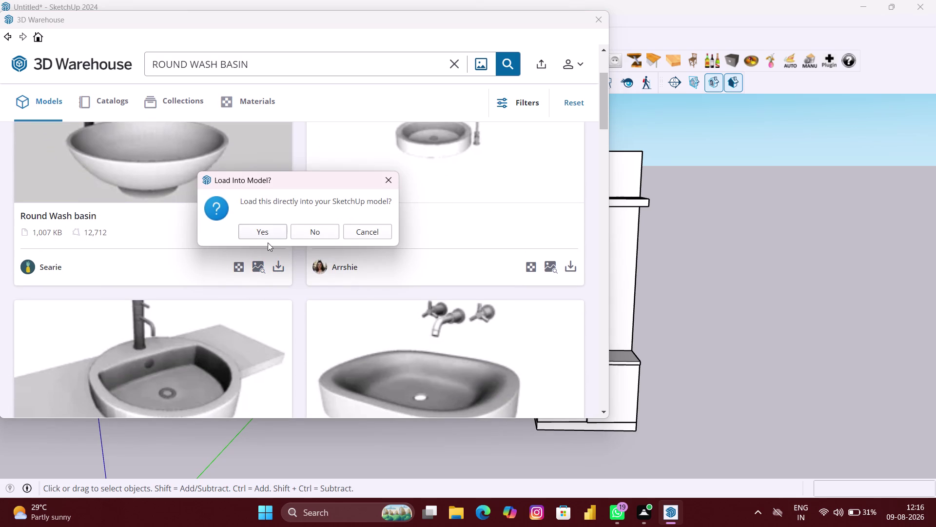
Load the round basin with its tall tap into the model, zooming while it follows the cursor.
click(268, 236)
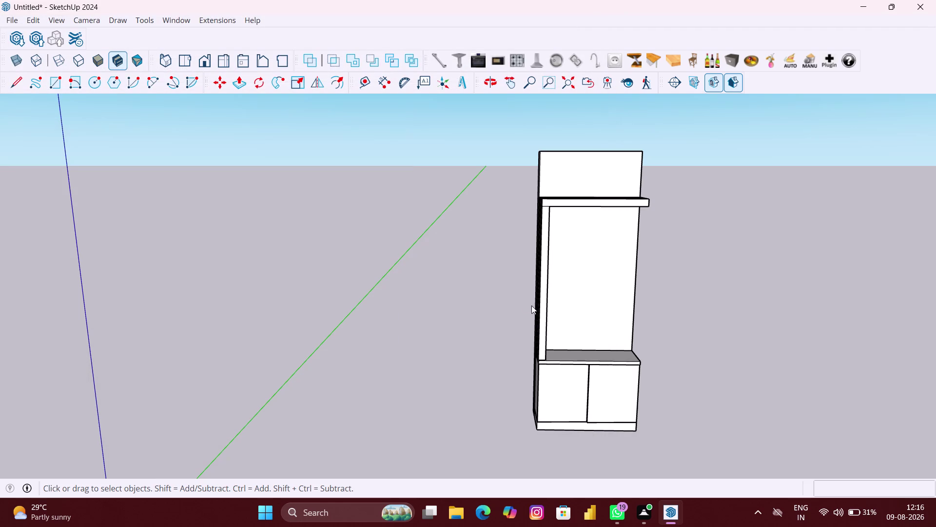
scroll(down, 3)
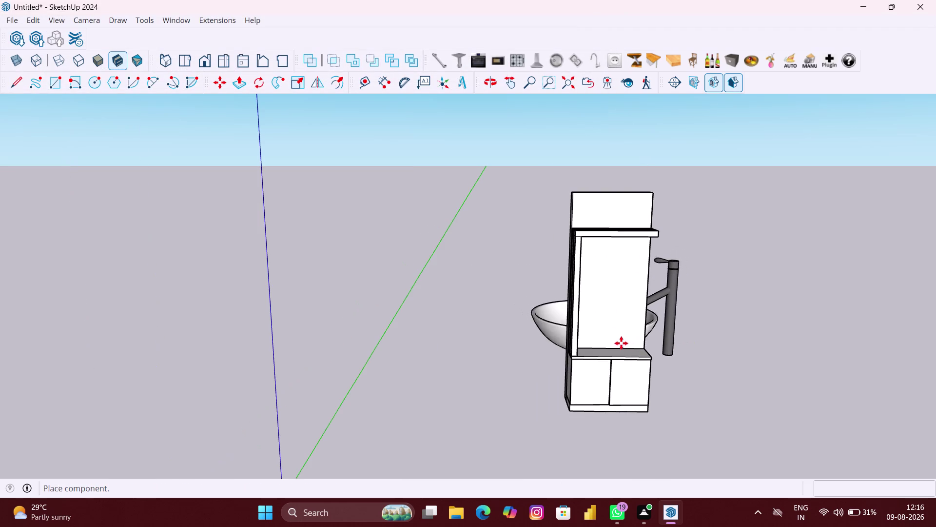
scroll(up, 3)
scroll(up, 3)
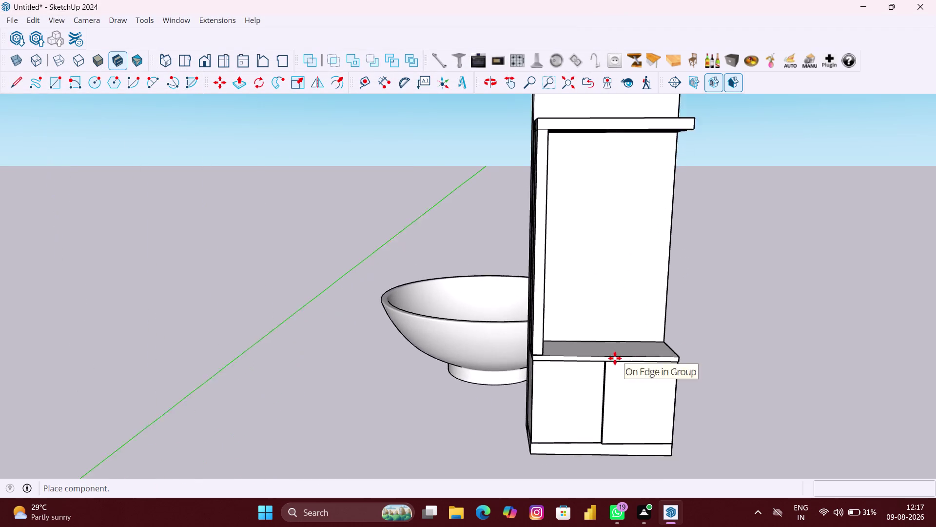
scroll(down, 3)
scroll(down, 3)
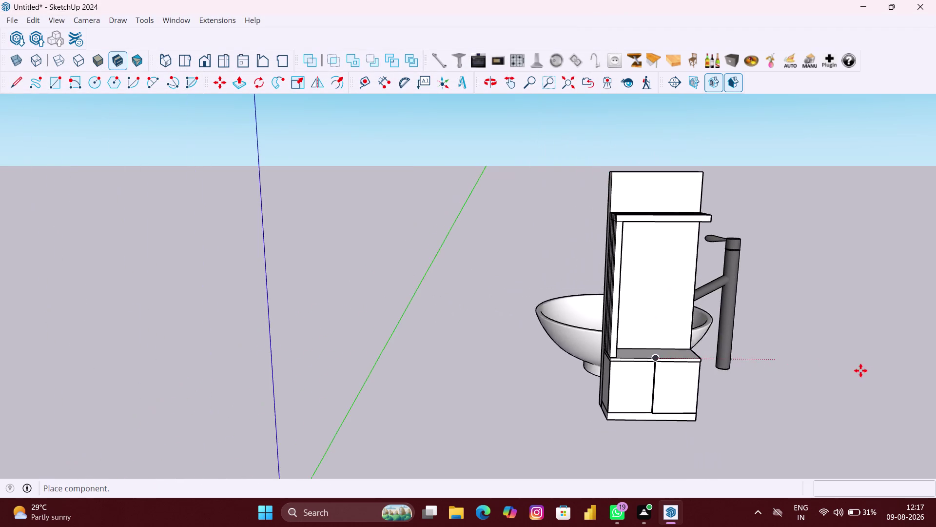
scroll(down, 3)
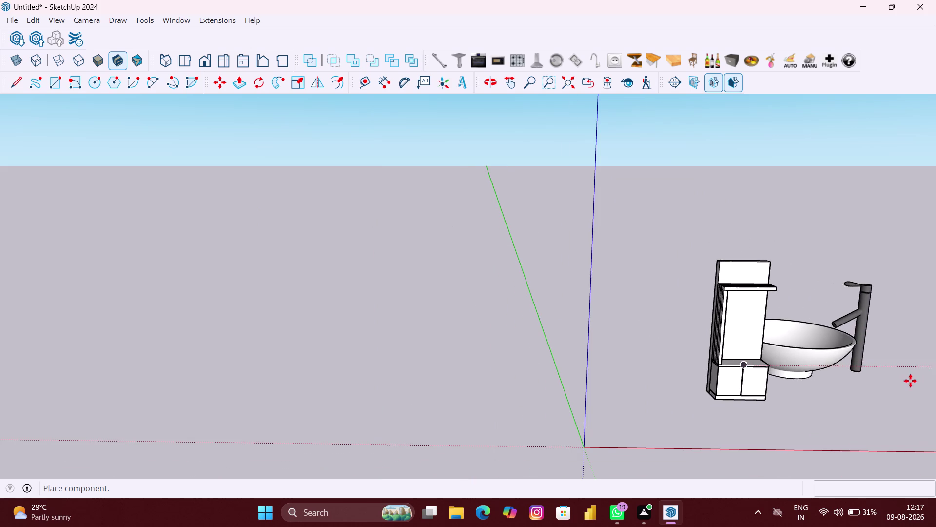
scroll(down, 3)
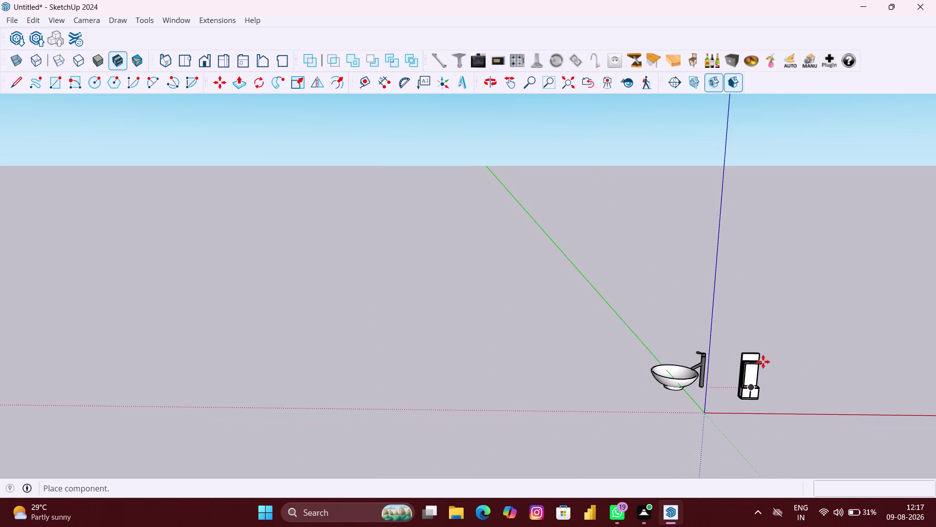
Drop the basin into the scene and orbit to see it with the wall unit.
click(849, 334)
scroll(up, 3)
scroll(up, 3)
middle_drag(837, 355, 835, 355)
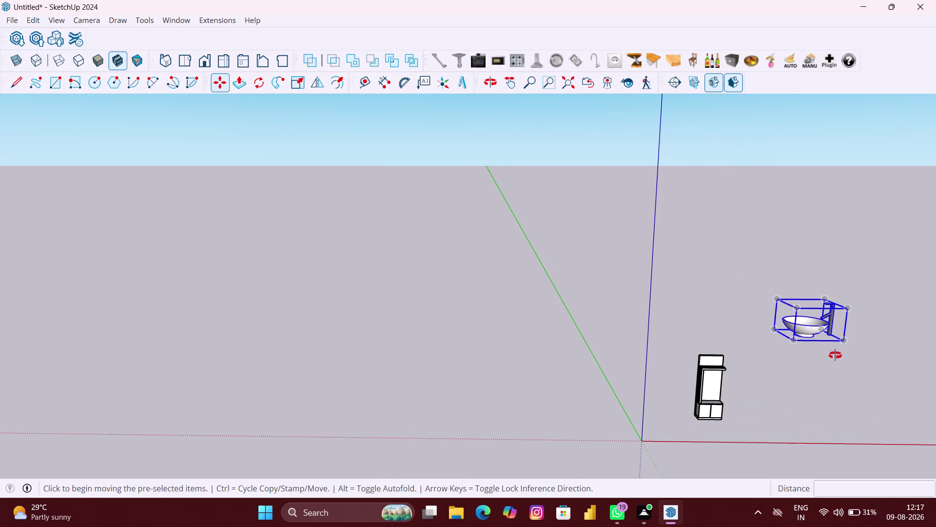
middle_drag(836, 355, 769, 364)
Move the basin to sit beside the wall unit.
click(902, 367)
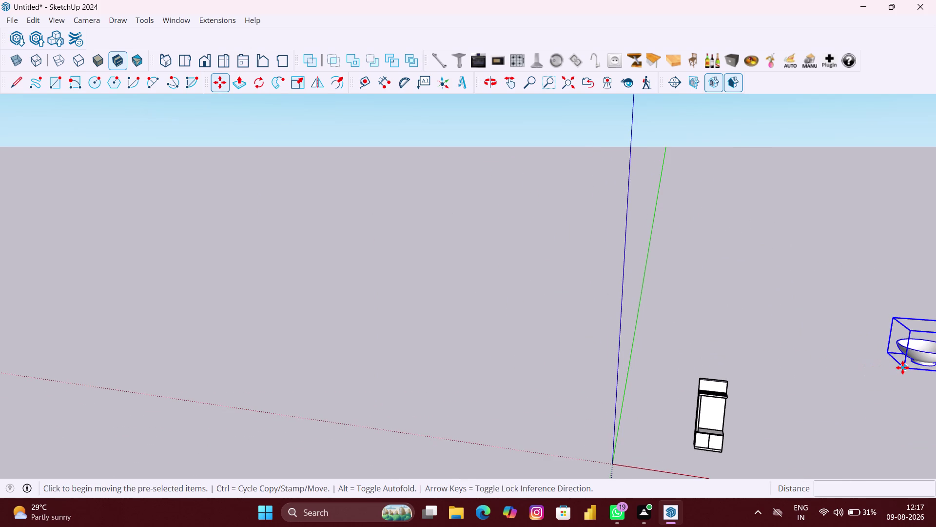
scroll(up, 3)
scroll(up, 3)
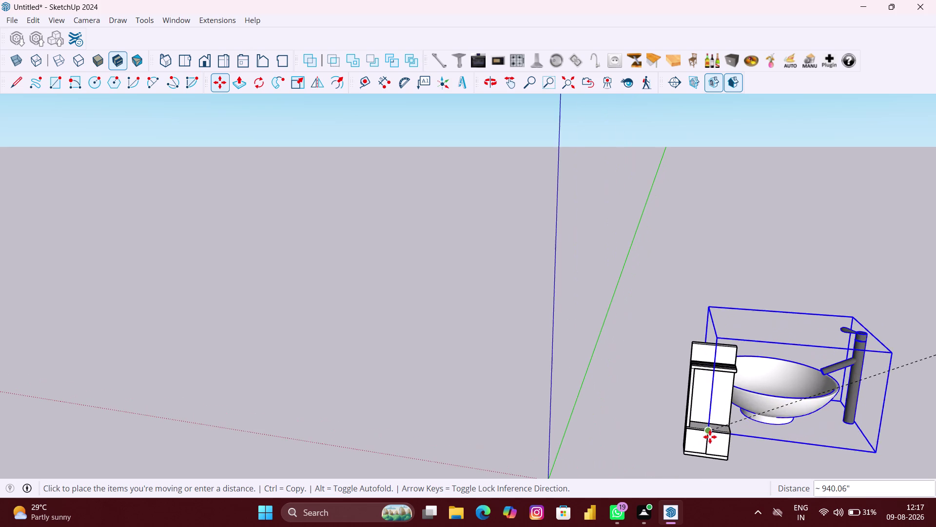
click(797, 413)
scroll(down, 3)
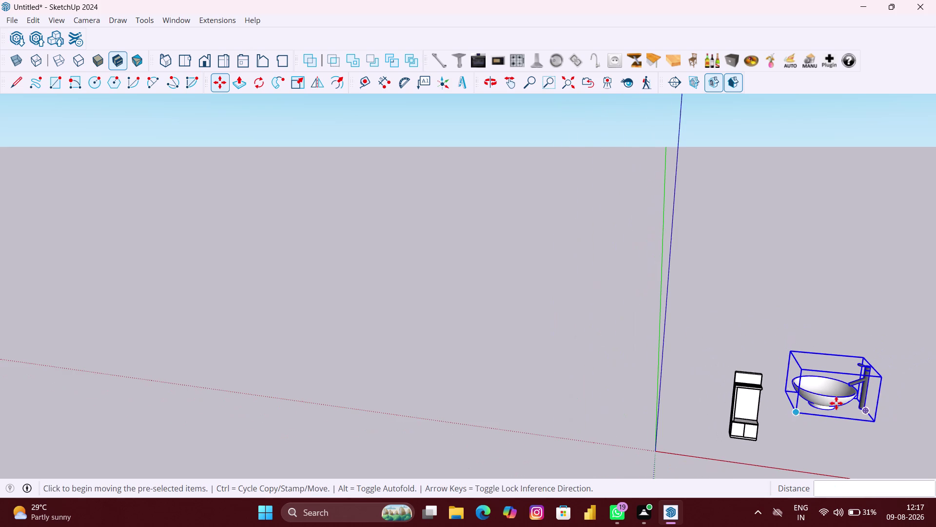
click(293, 83)
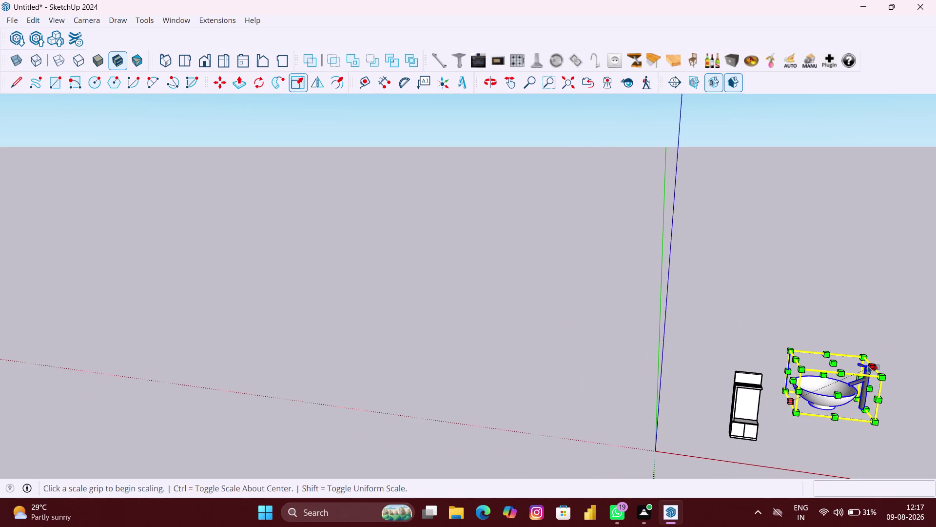
Scale the basin down from a corner grip to about half size.
click(875, 364)
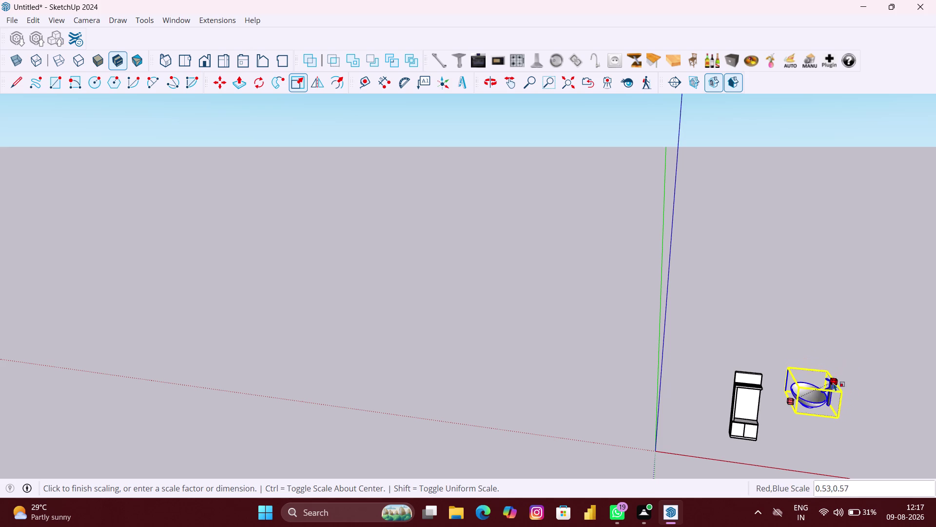
click(828, 384)
middle_drag(849, 404, 830, 370)
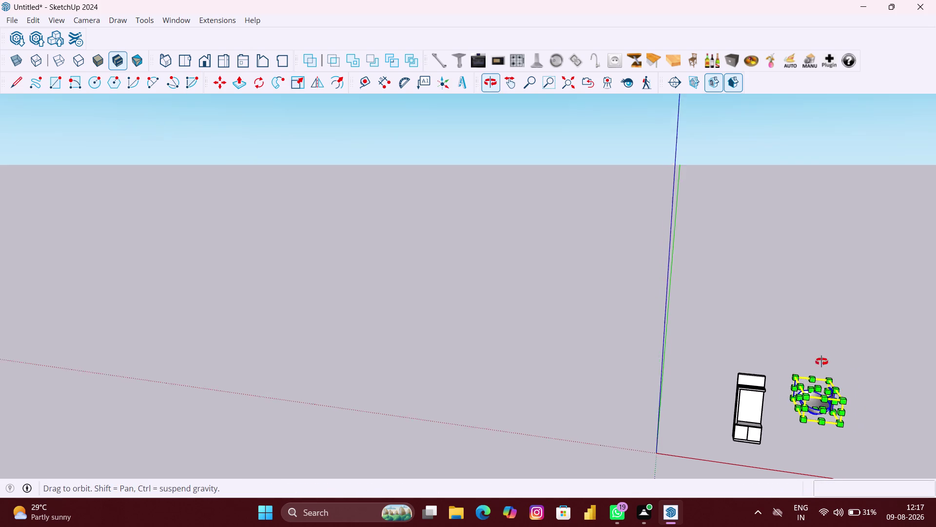
middle_drag(829, 371, 803, 348)
scroll(up, 3)
middle_drag(872, 422, 872, 421)
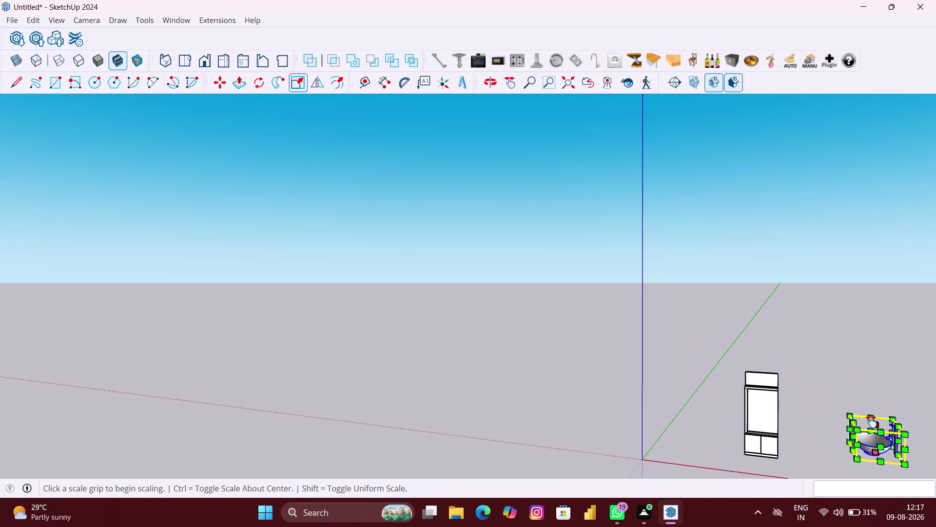
middle_drag(872, 422, 621, 309)
scroll(up, 3)
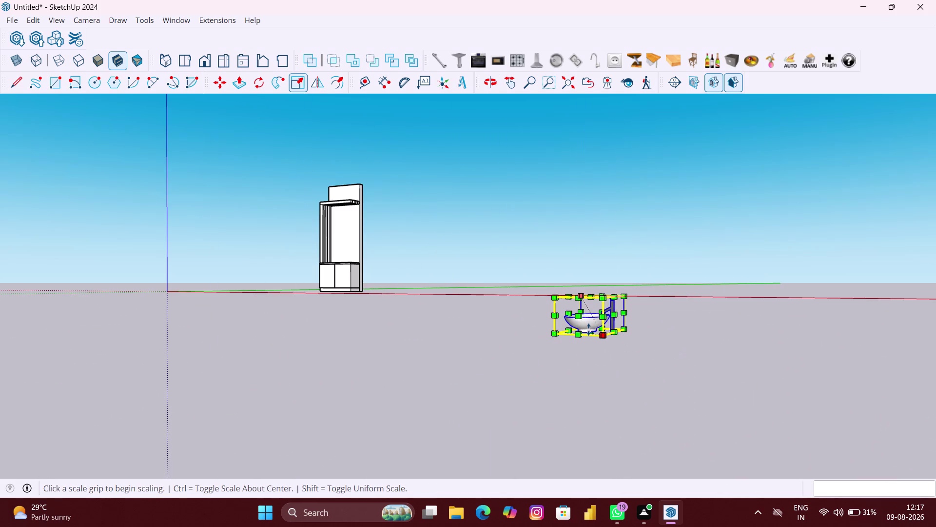
scroll(up, 3)
scroll(up, 3)
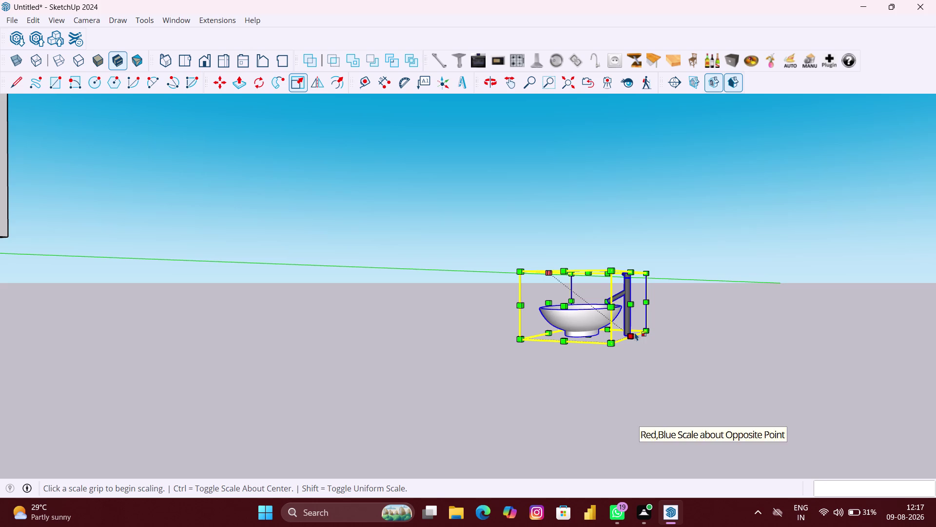
Shrink the basin further to about 0.59 by 0.79, then select the basin and tap.
click(635, 332)
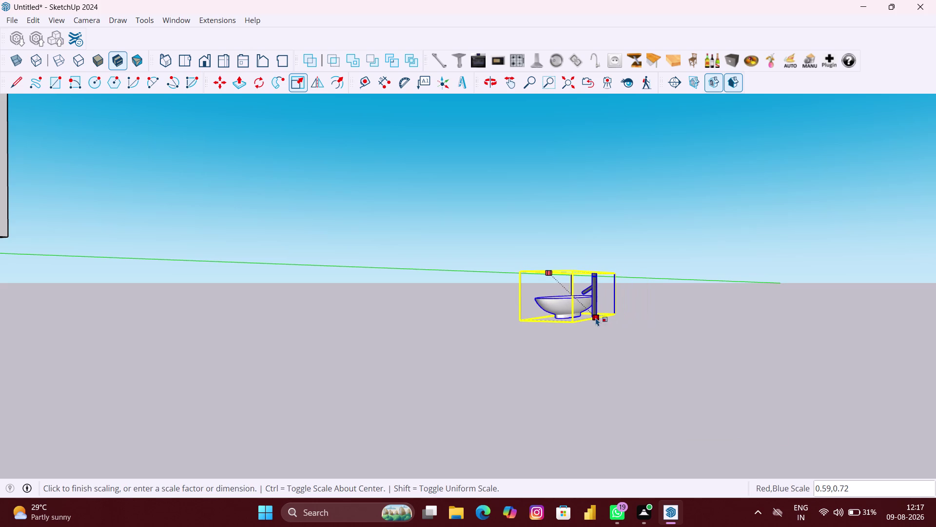
click(596, 323)
click(550, 357)
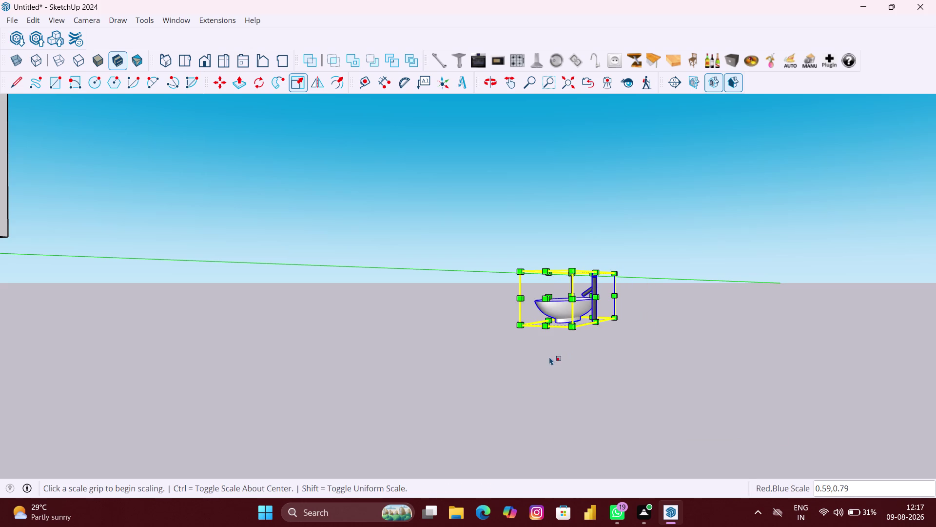
middle_drag(518, 345, 570, 356)
key(space)
click(570, 358)
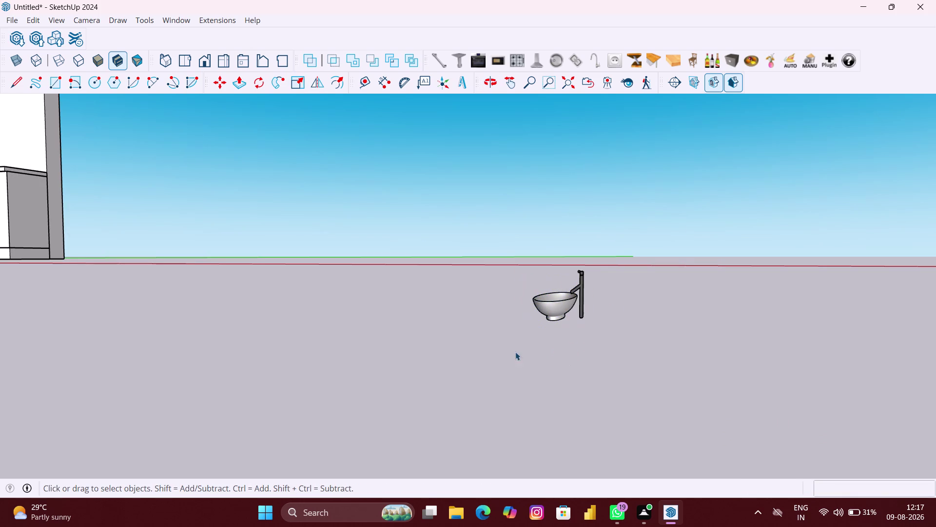
middle_drag(516, 340, 611, 343)
drag(566, 336, 355, 242)
click(254, 79)
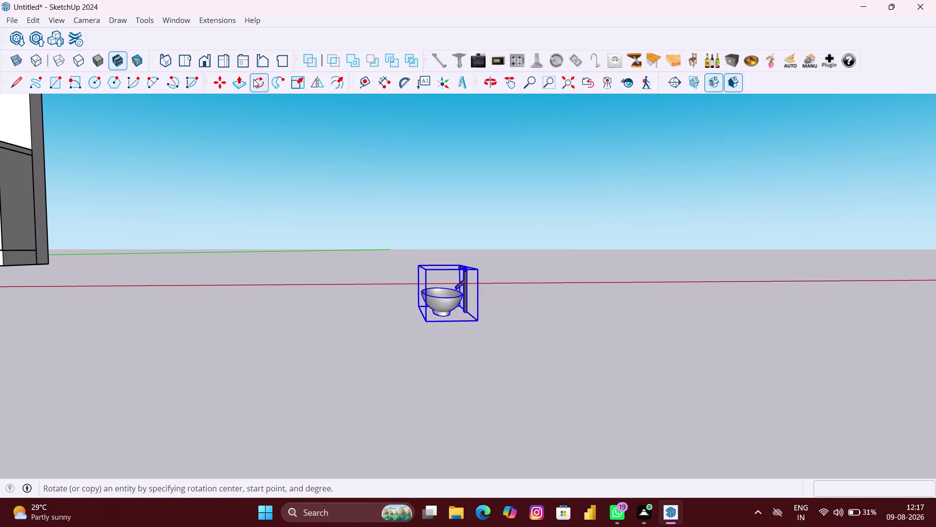
Rotate the basin 90° about its corner pivot.
scroll(up, 3)
scroll(up, 3)
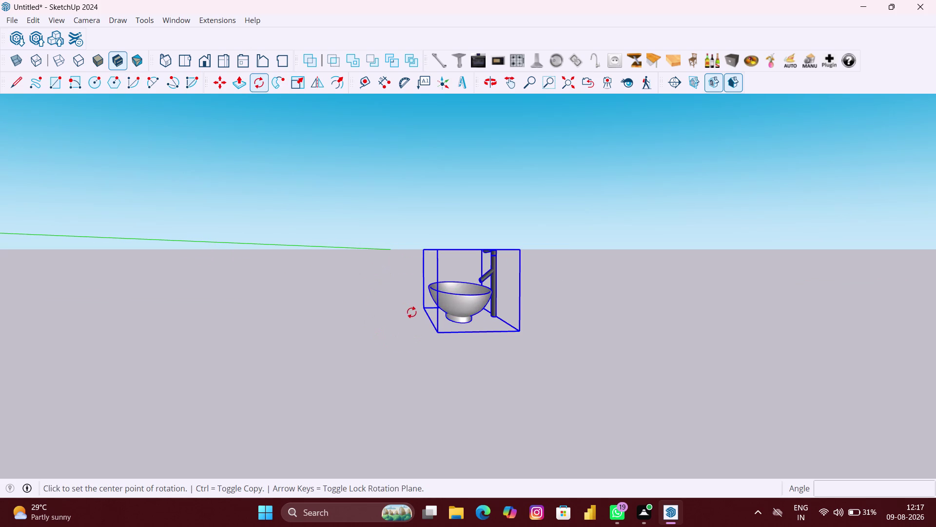
middle_drag(423, 310, 472, 320)
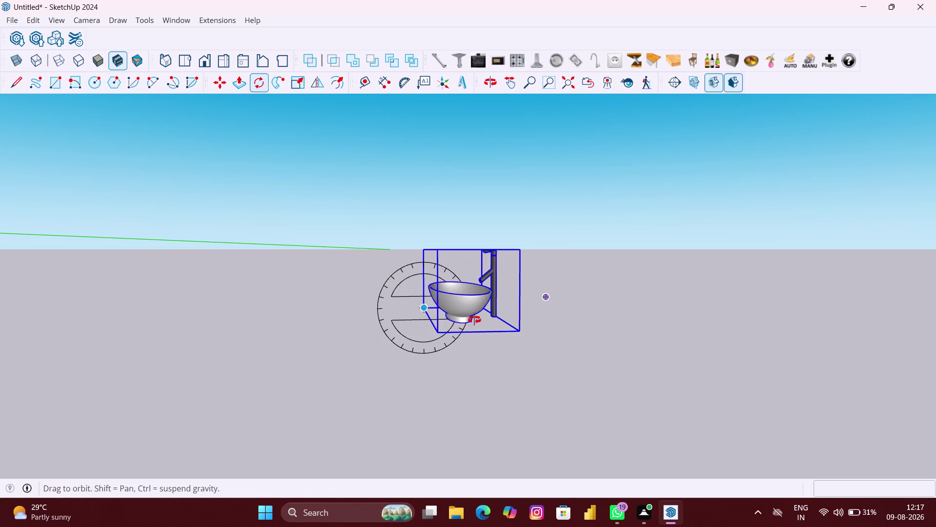
middle_drag(472, 320, 577, 328)
scroll(down, 3)
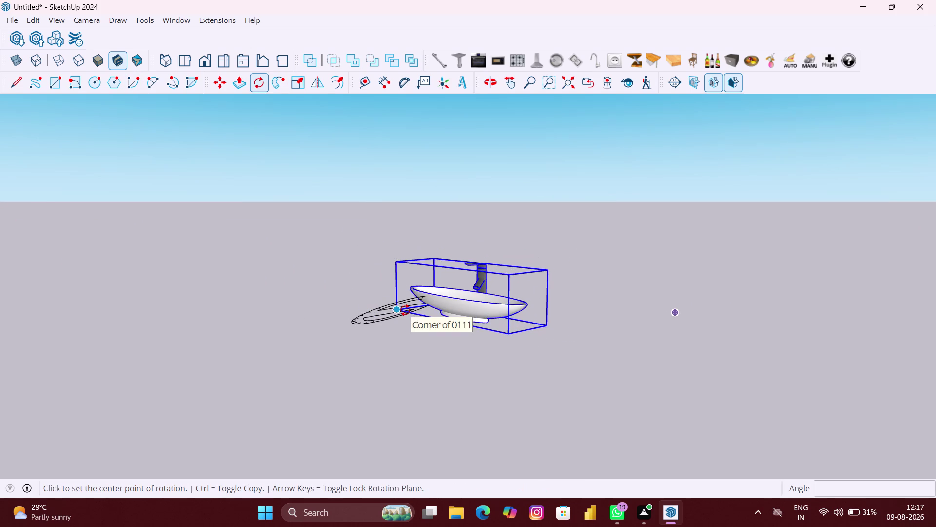
key(Up)
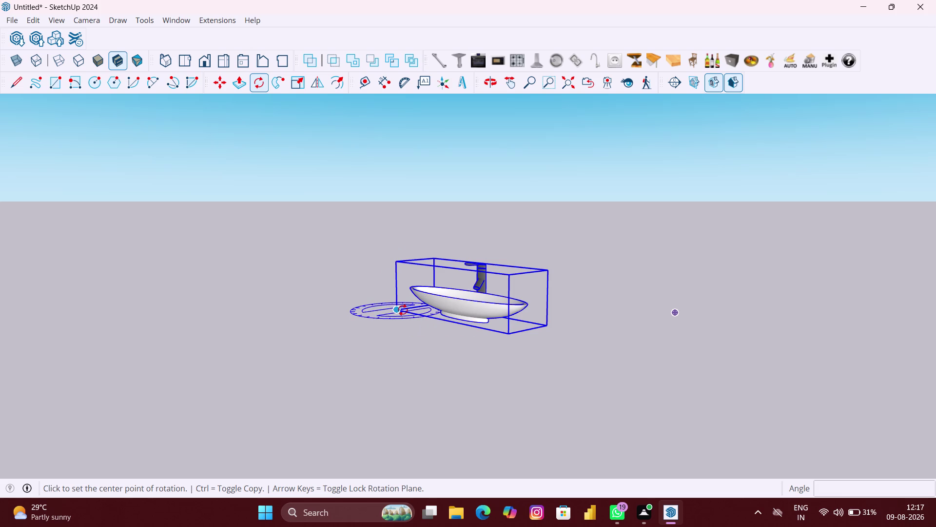
click(400, 311)
click(509, 332)
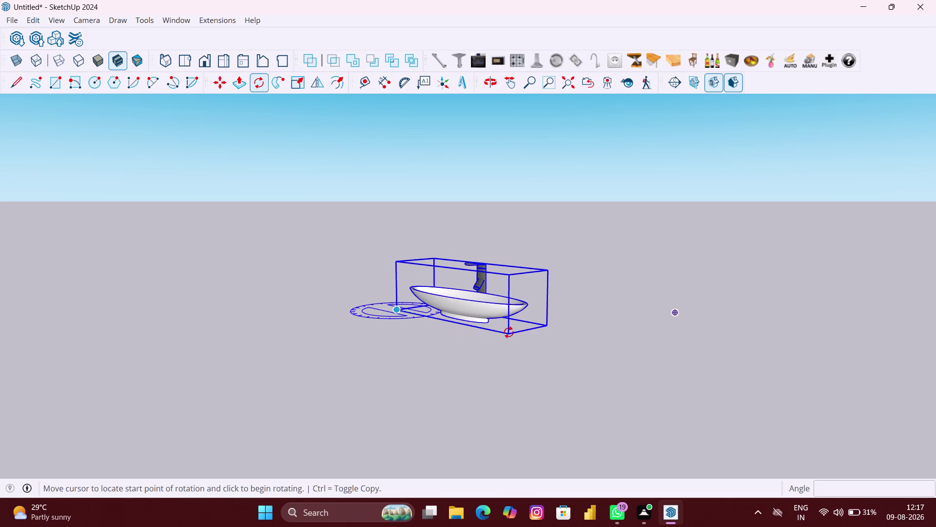
scroll(down, 3)
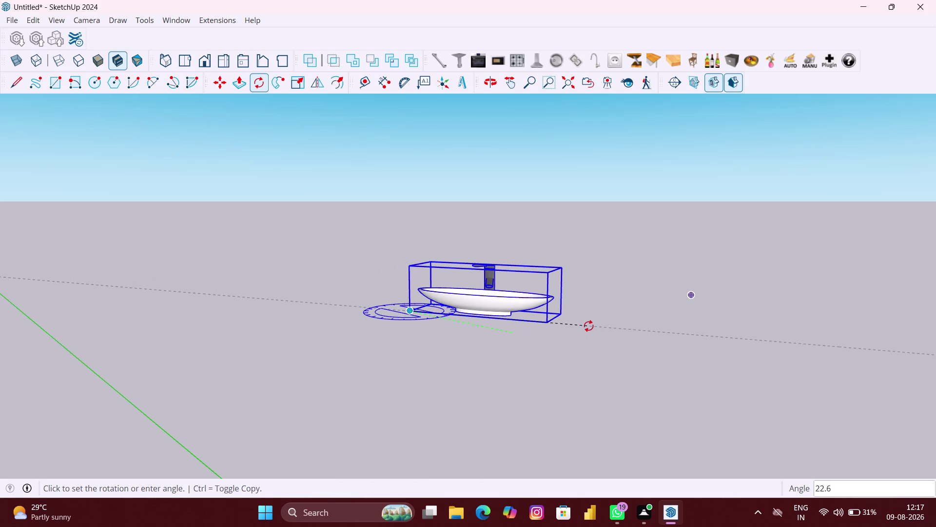
text(90)
key(Return)
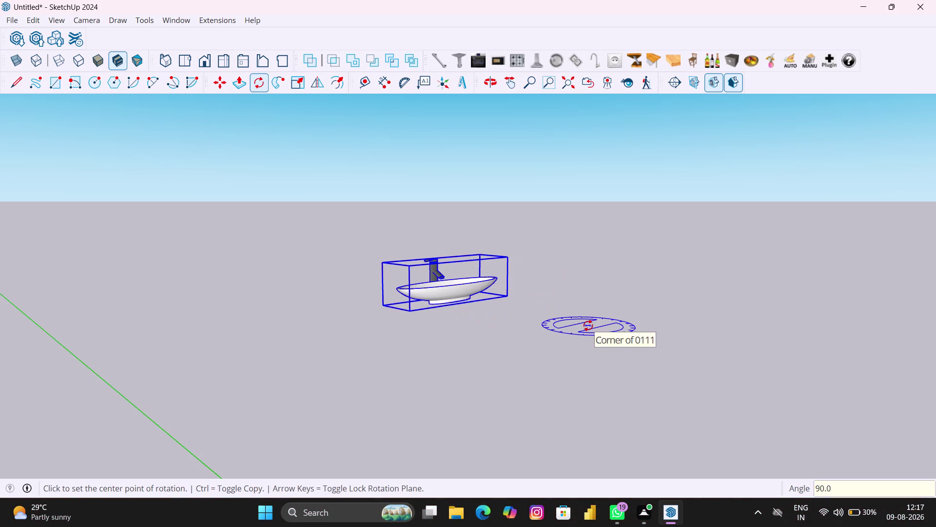
scroll(down, 3)
scroll(down, 3)
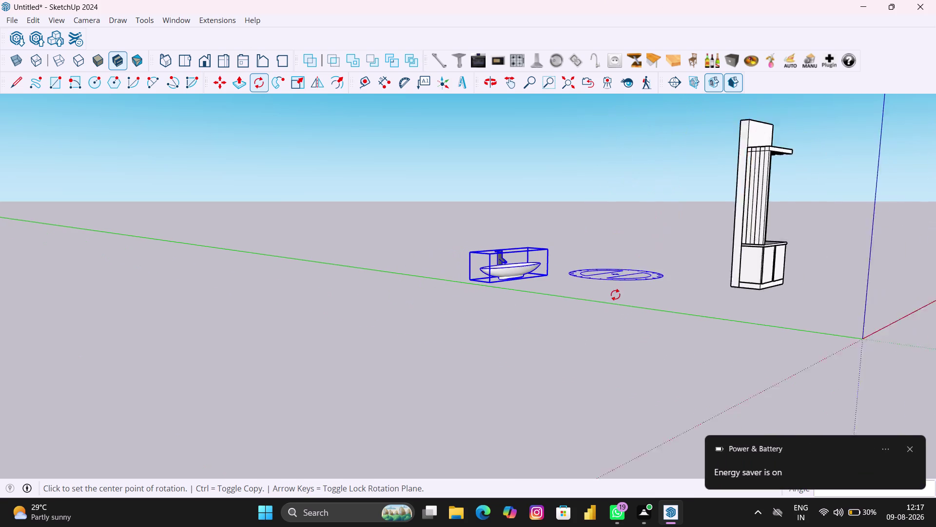
middle_drag(614, 296, 541, 309)
key(space)
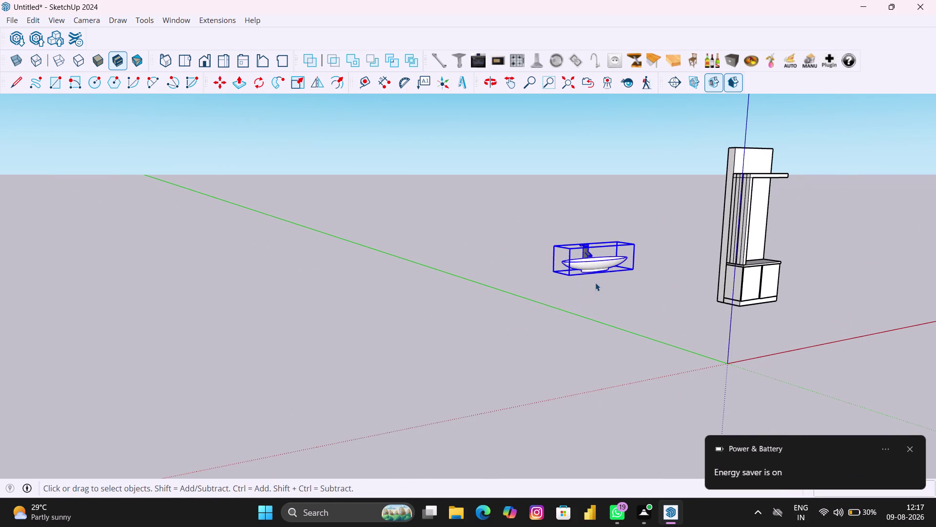
click(301, 83)
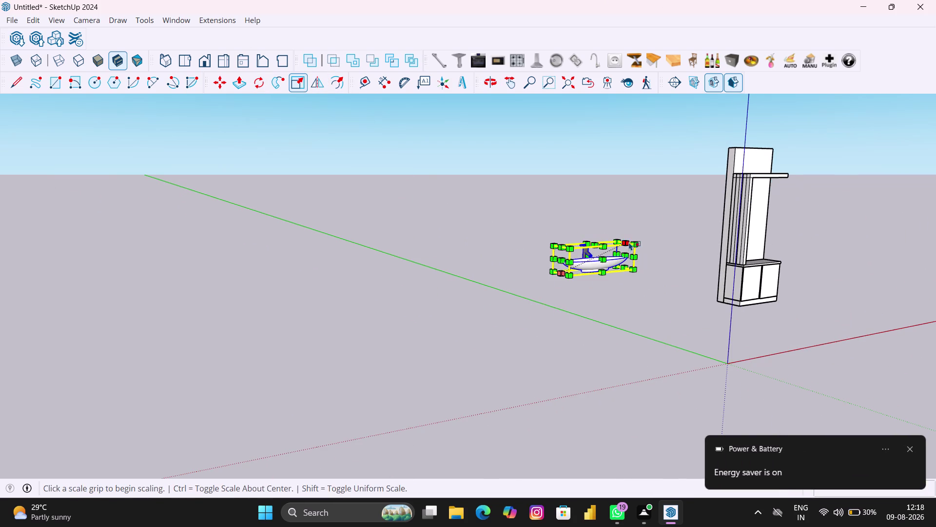
Pull a basin corner grip upward to stretch it into a taller, deeper bowl.
middle_drag(627, 241, 556, 263)
scroll(down, 3)
middle_drag(813, 256, 783, 257)
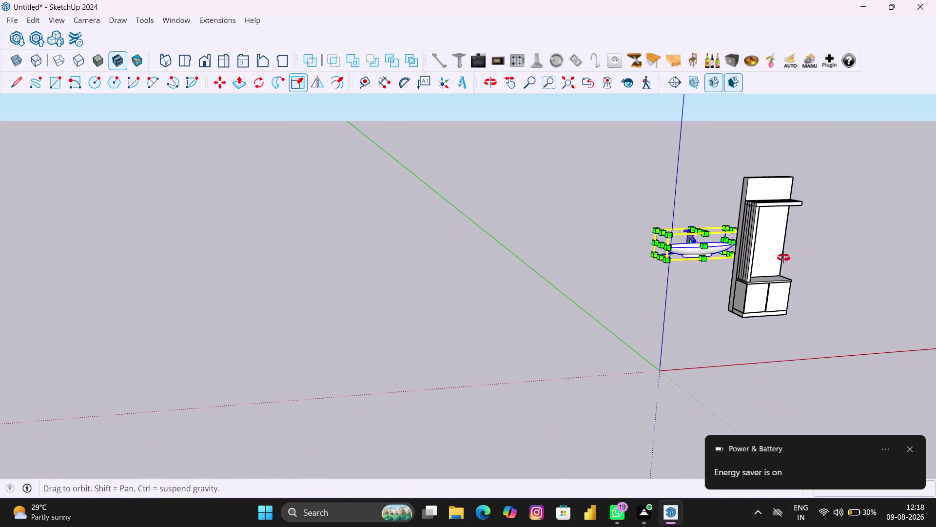
middle_drag(782, 257, 653, 257)
scroll(down, 3)
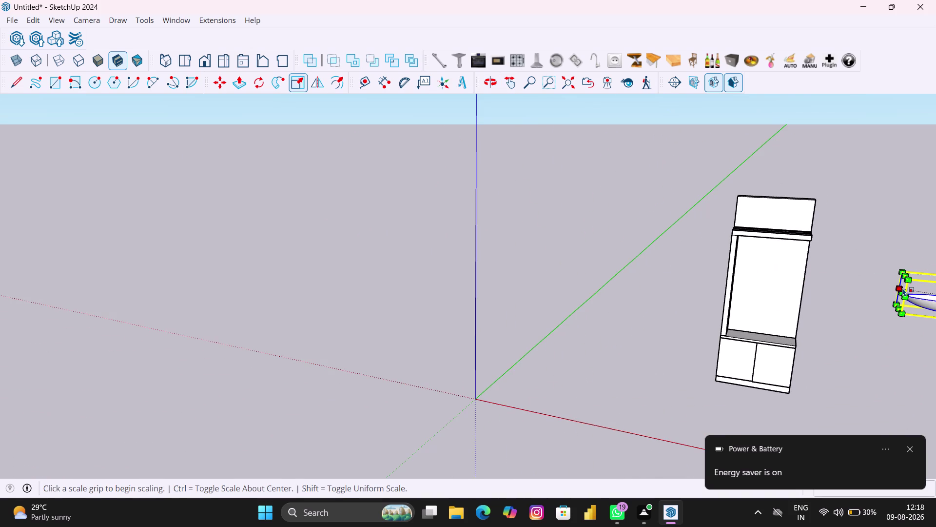
middle_drag(909, 285, 578, 213)
scroll(up, 3)
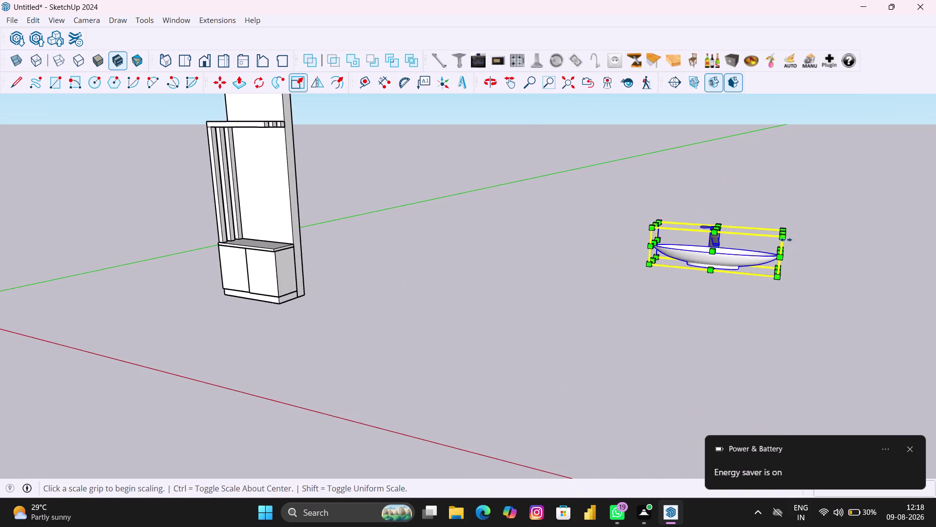
scroll(up, 3)
click(785, 231)
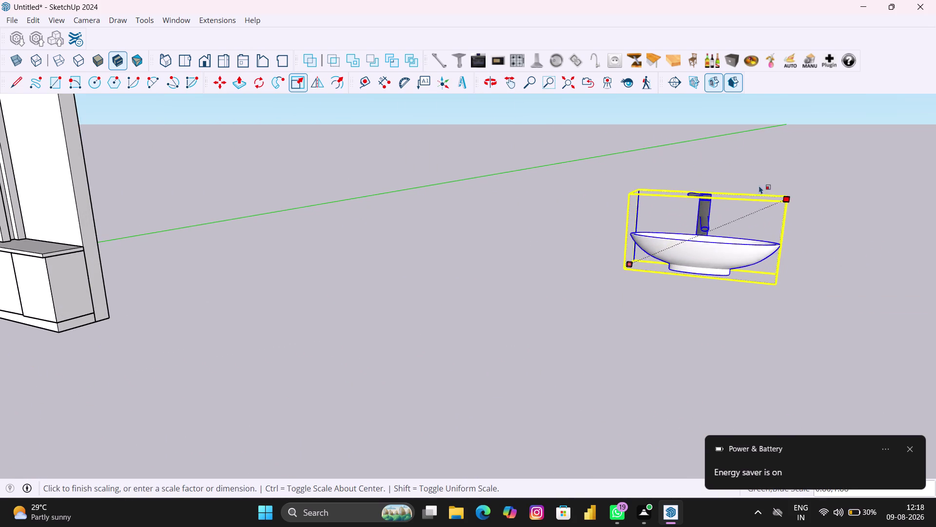
click(733, 164)
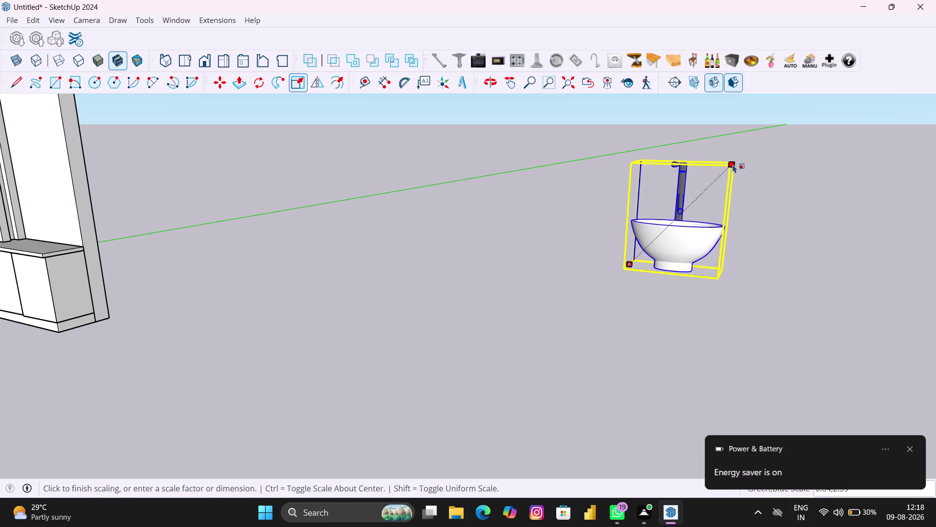
scroll(down, 3)
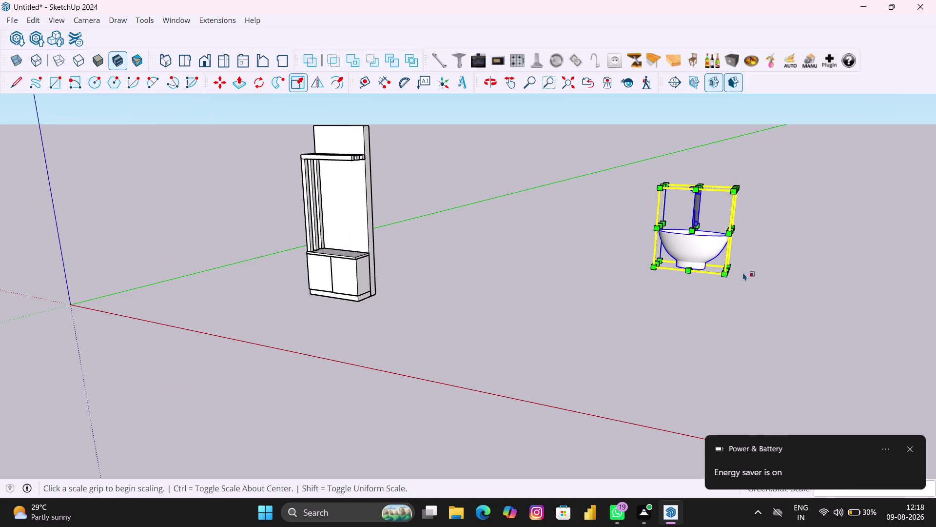
Move the vessel basin to a spot in front of the wall unit.
key(m)
click(728, 276)
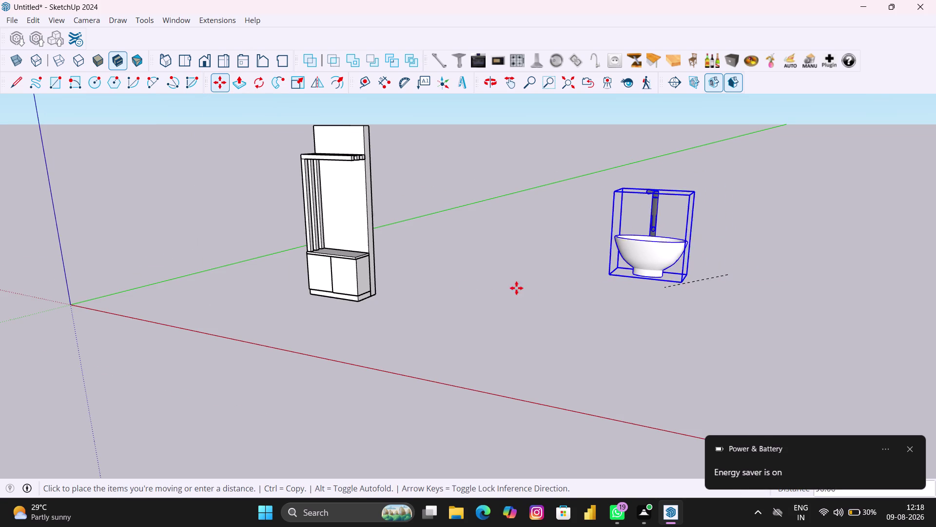
middle_drag(348, 248, 473, 238)
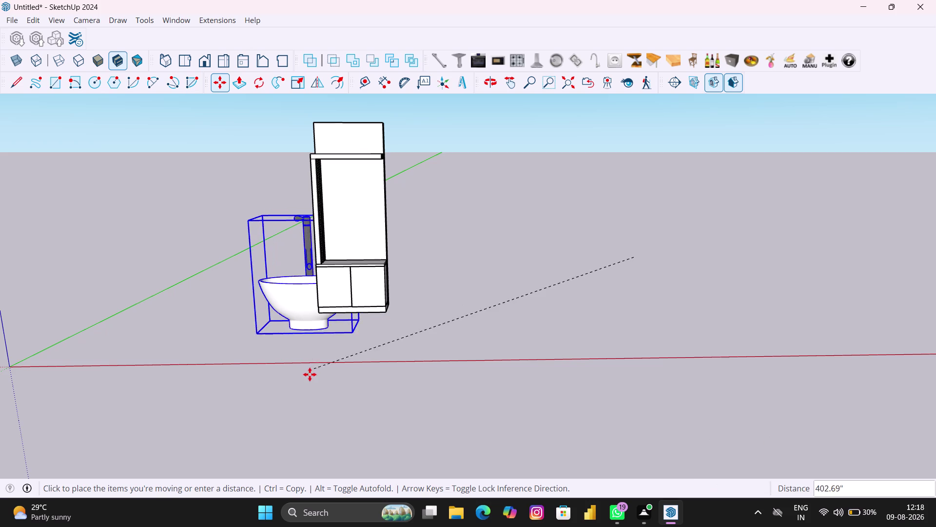
click(199, 443)
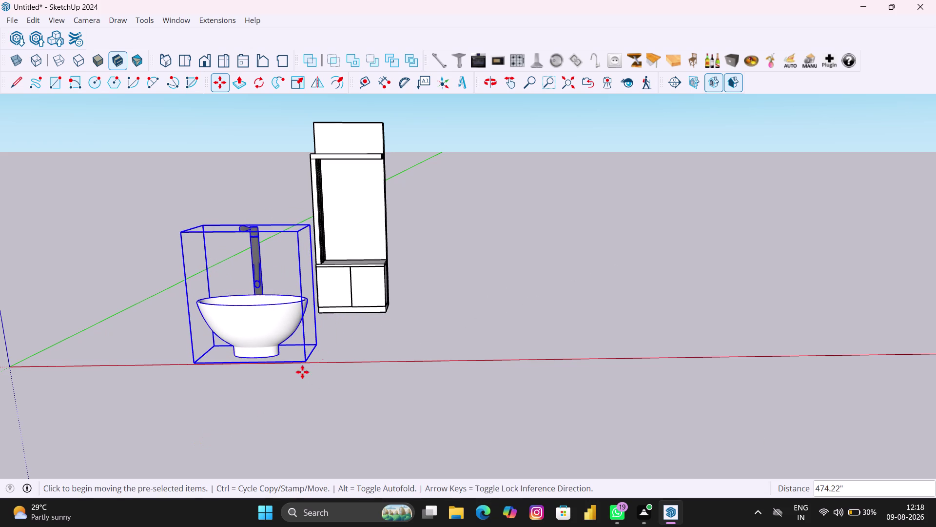
scroll(down, 3)
middle_drag(318, 351, 334, 328)
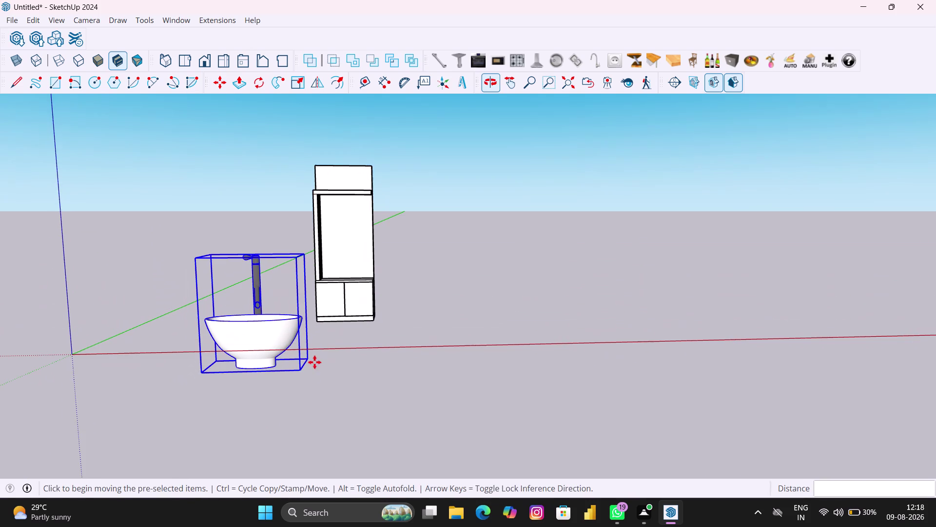
Shift the basin along the vertical axis to line it up with the unit's base.
click(294, 371)
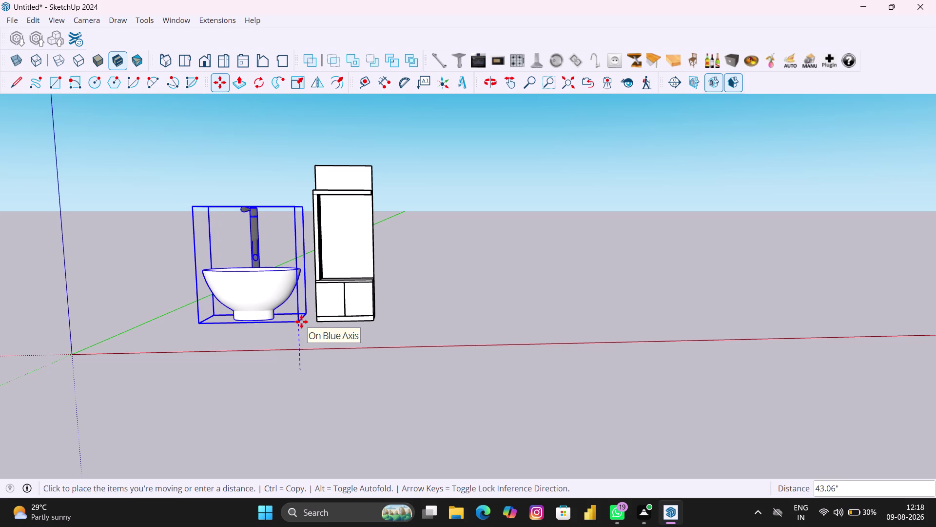
key(Up)
scroll(down, 3)
middle_drag(309, 295, 311, 296)
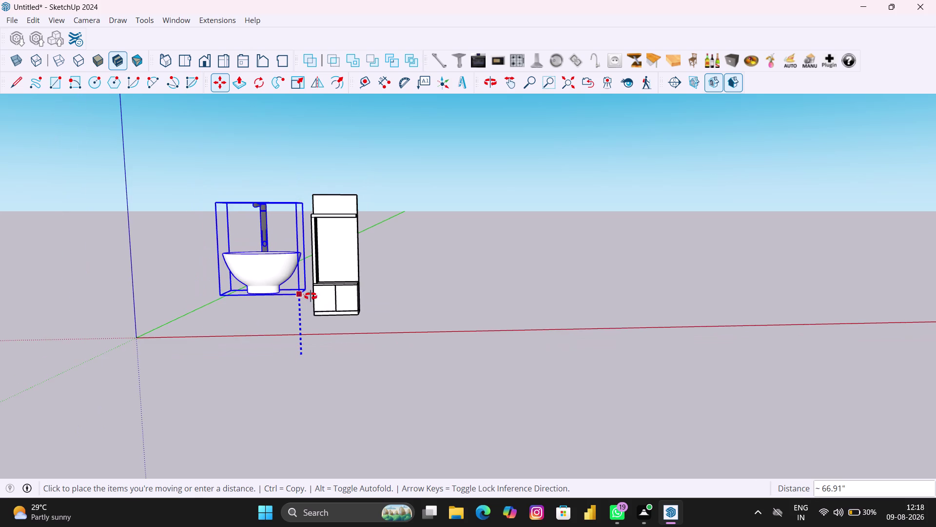
middle_drag(311, 296, 380, 305)
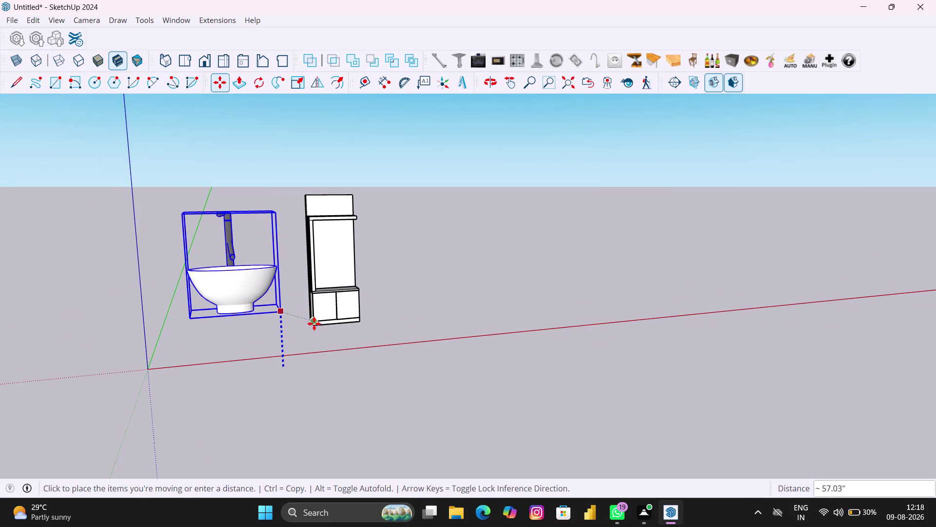
click(314, 324)
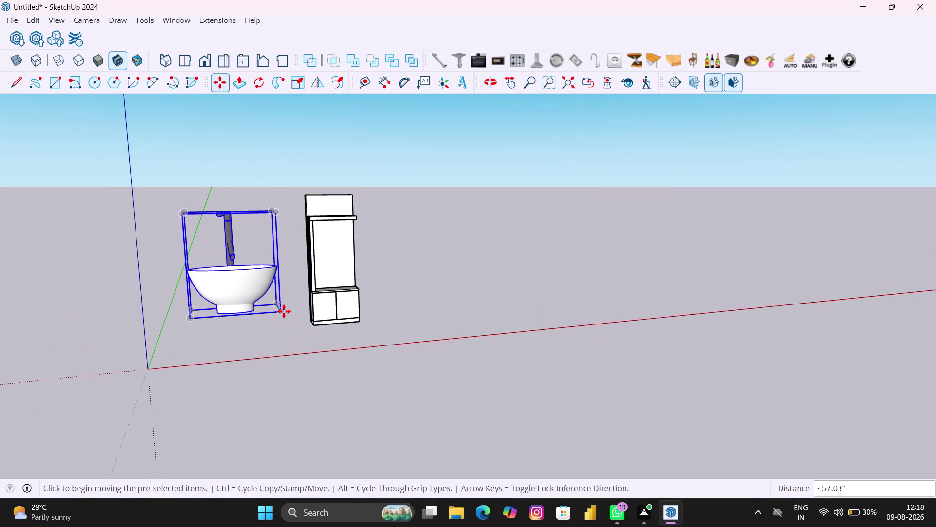
Nudge the basin into place right beside the wall unit's lower cabinet.
click(282, 312)
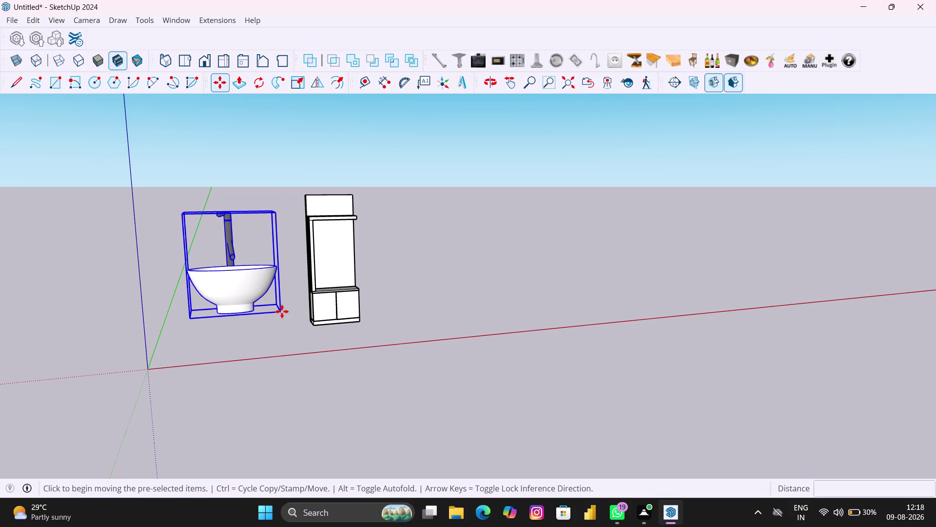
key(Right)
key(Left)
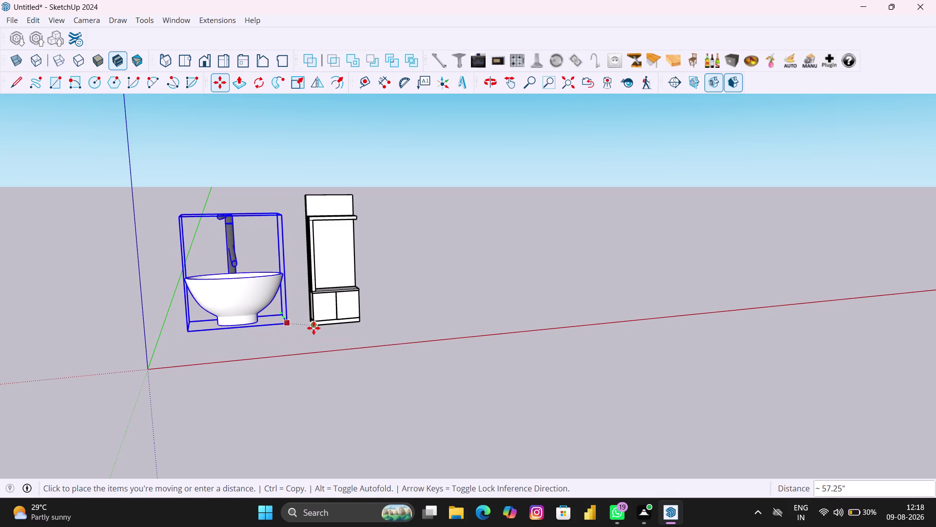
scroll(up, 3)
scroll(up, 3)
middle_drag(314, 328, 271, 339)
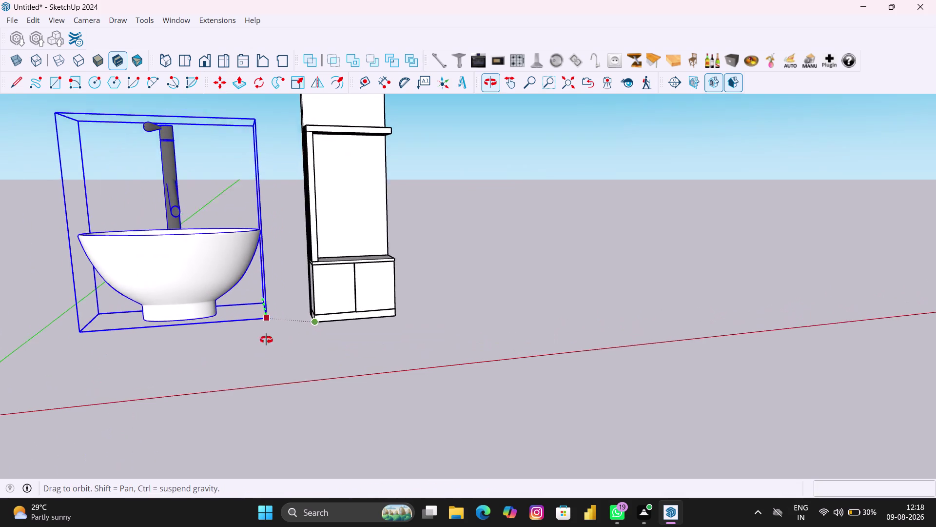
middle_drag(270, 339, 213, 343)
scroll(up, 3)
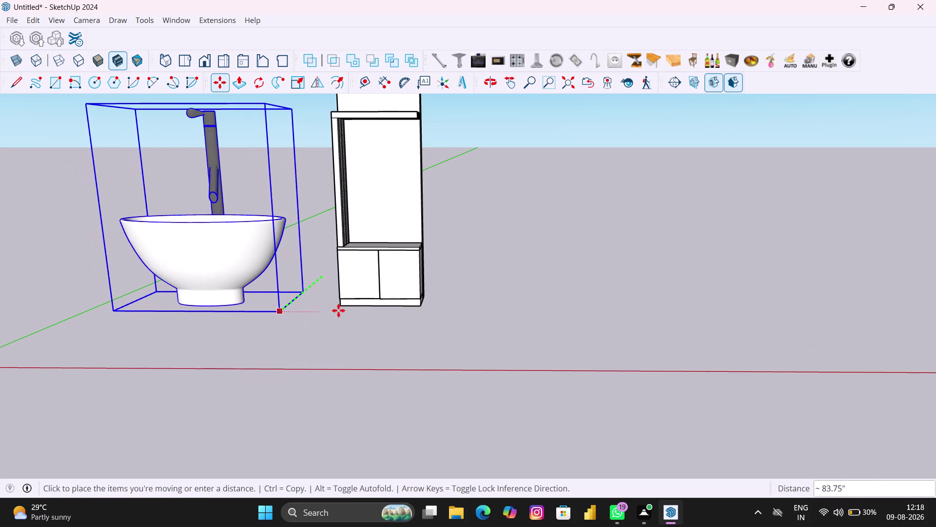
click(451, 308)
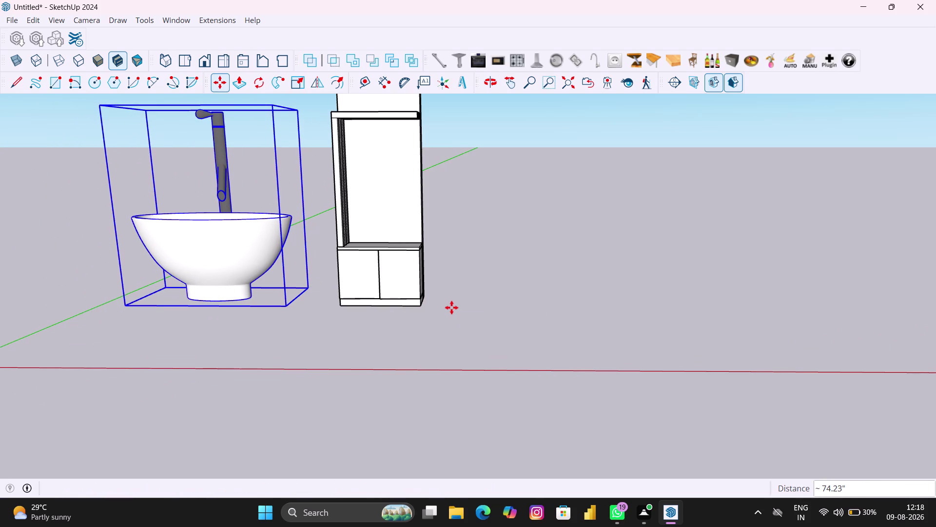
scroll(down, 3)
scroll(down, 3)
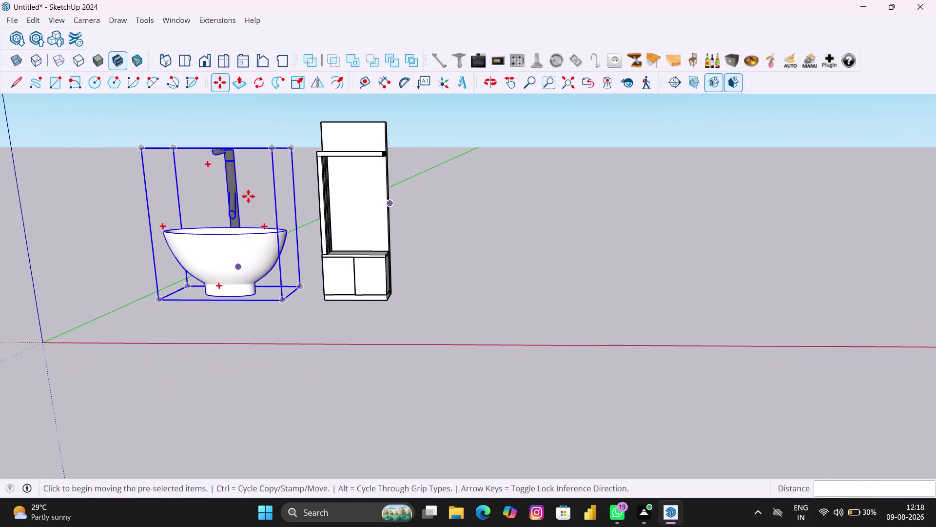
click(297, 86)
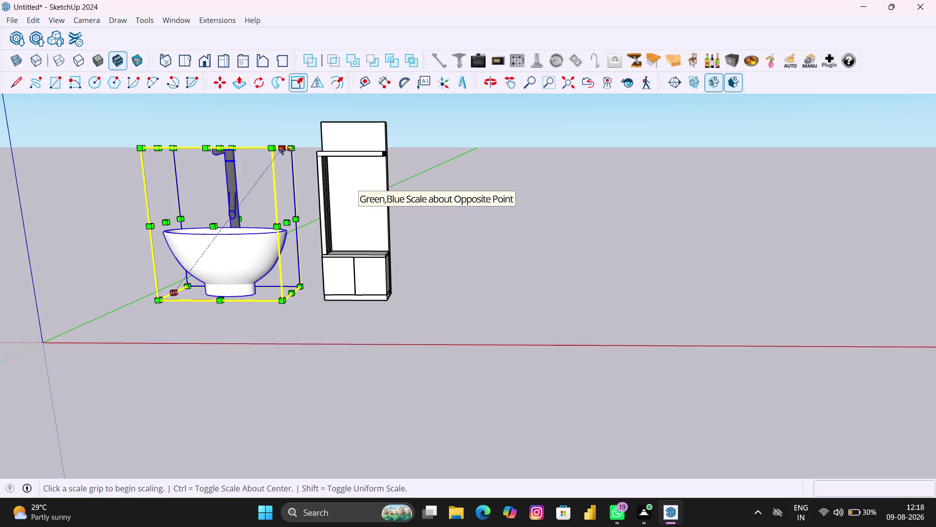
Scale the basin down to 0.32 on the green and blue axes from a corner grip.
click(280, 147)
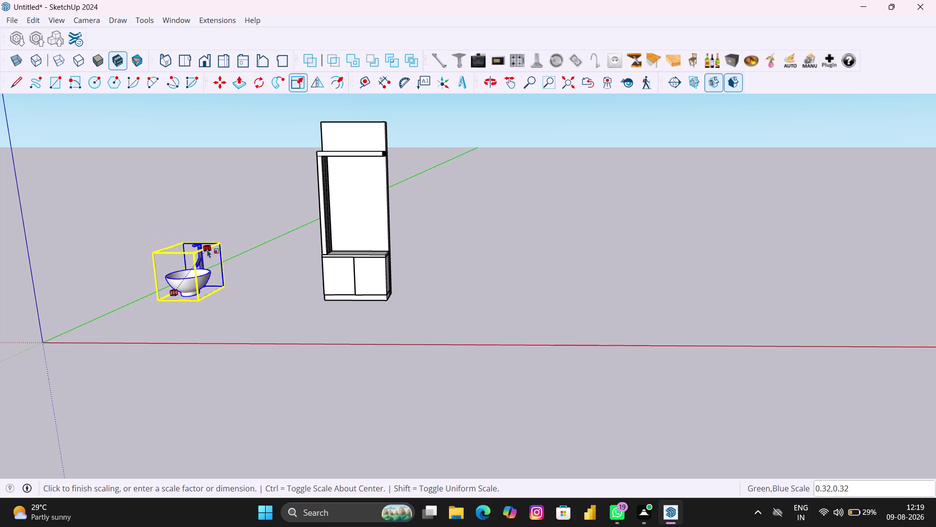
click(208, 250)
scroll(down, 3)
scroll(down, 3)
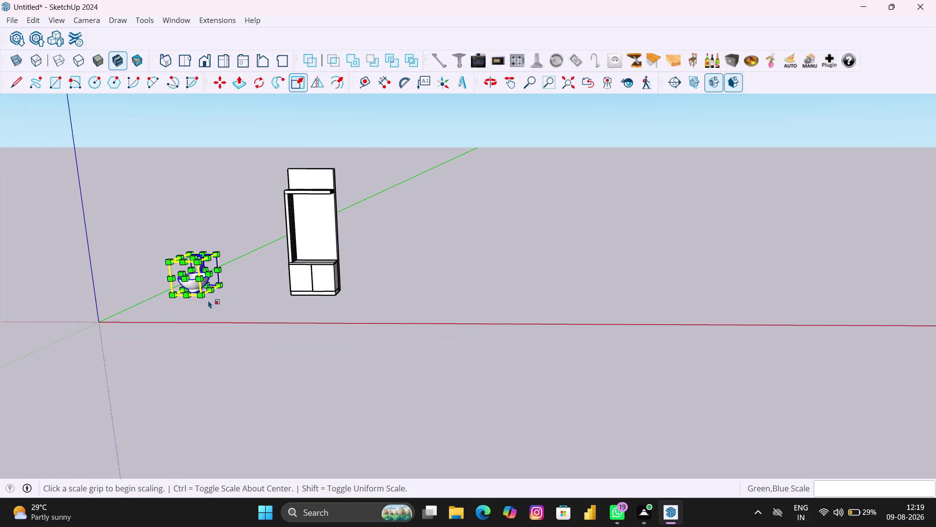
Set the shrunken basin down on the wall unit's countertop edge.
key(m)
click(201, 296)
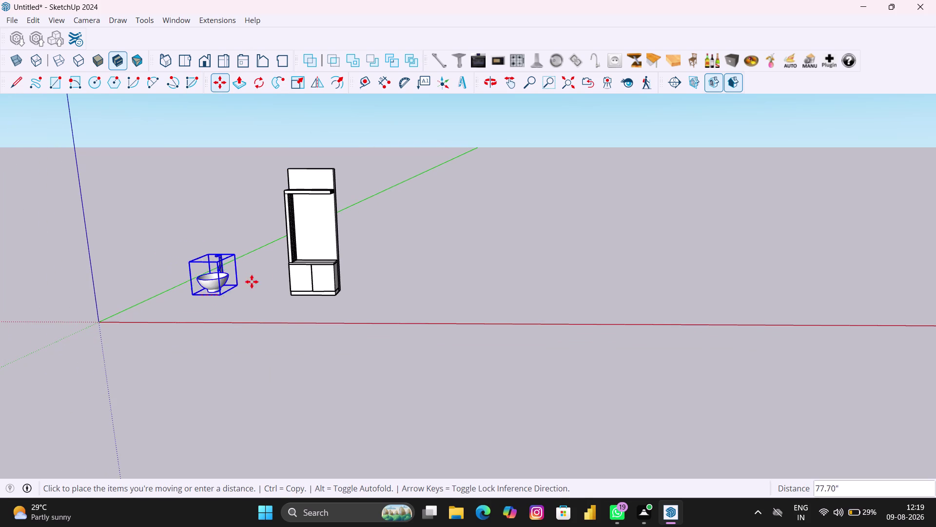
scroll(up, 3)
scroll(up, 3)
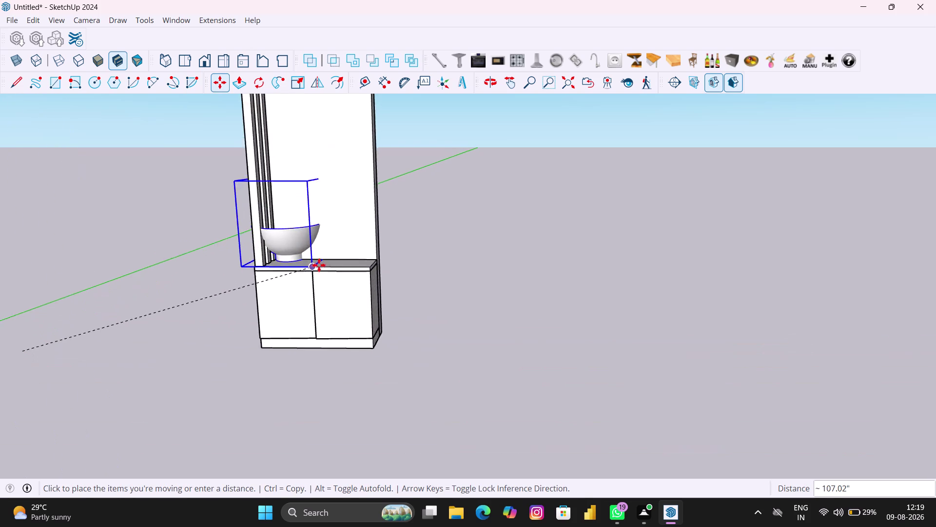
scroll(up, 3)
scroll(up, 3)
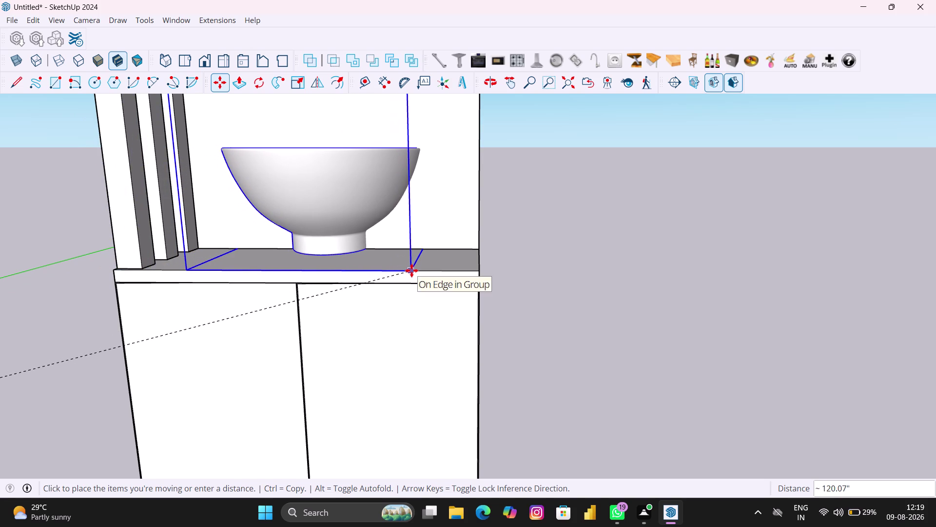
click(411, 271)
scroll(down, 3)
scroll(down, 3)
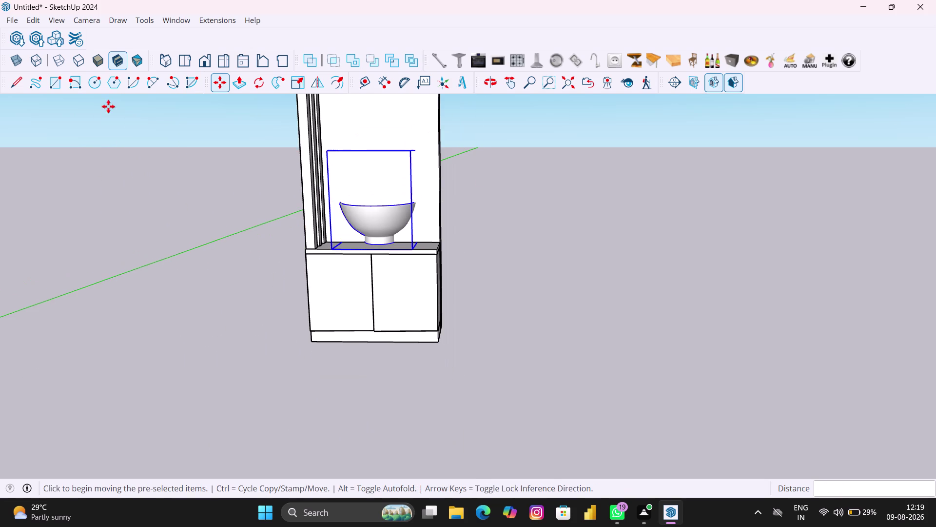
Orbit around the wall unit to check the basin's placement from the side.
click(13, 57)
middle_drag(470, 149, 403, 165)
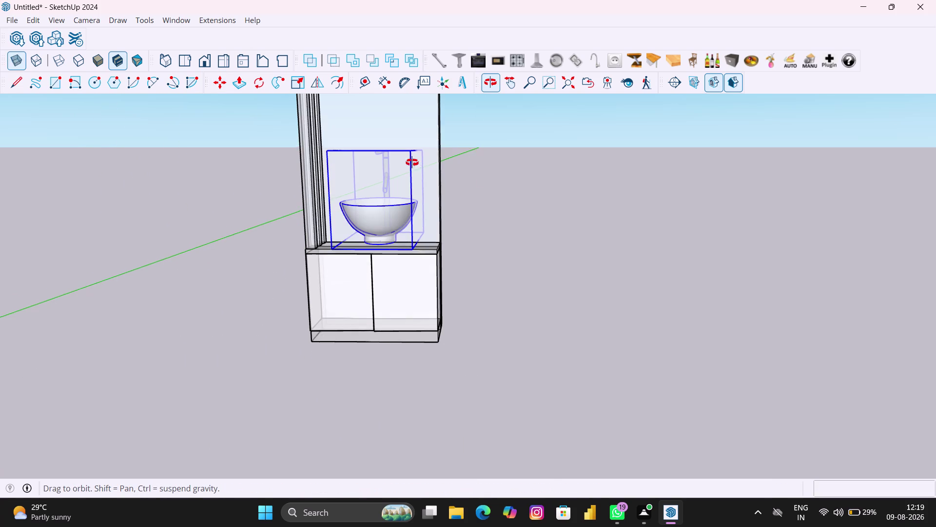
middle_drag(403, 165, 219, 191)
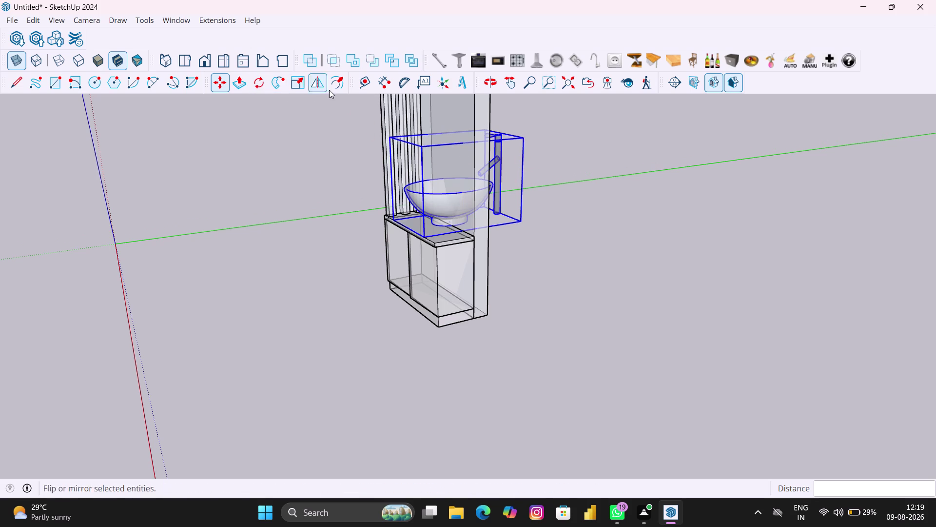
click(296, 86)
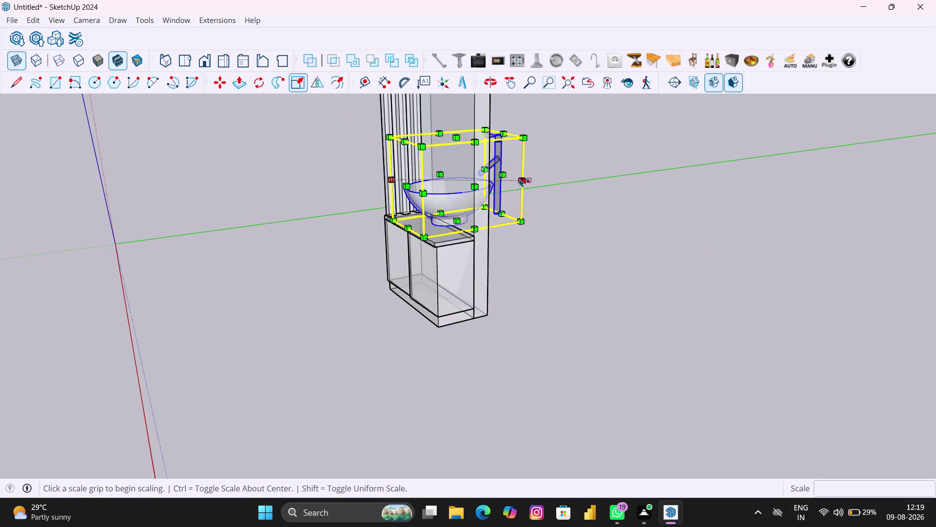
Narrow the basin to about 0.38 using a side scale grip.
click(504, 173)
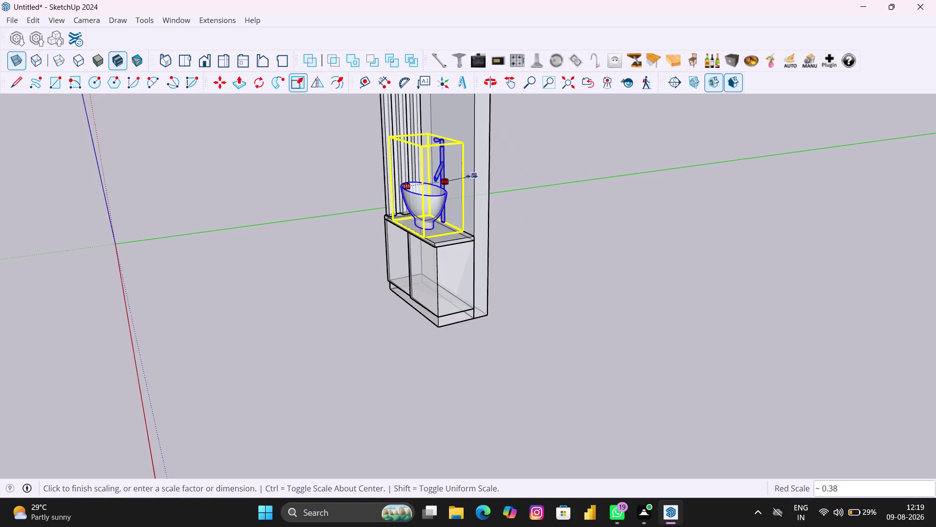
click(475, 176)
middle_drag(468, 201, 466, 201)
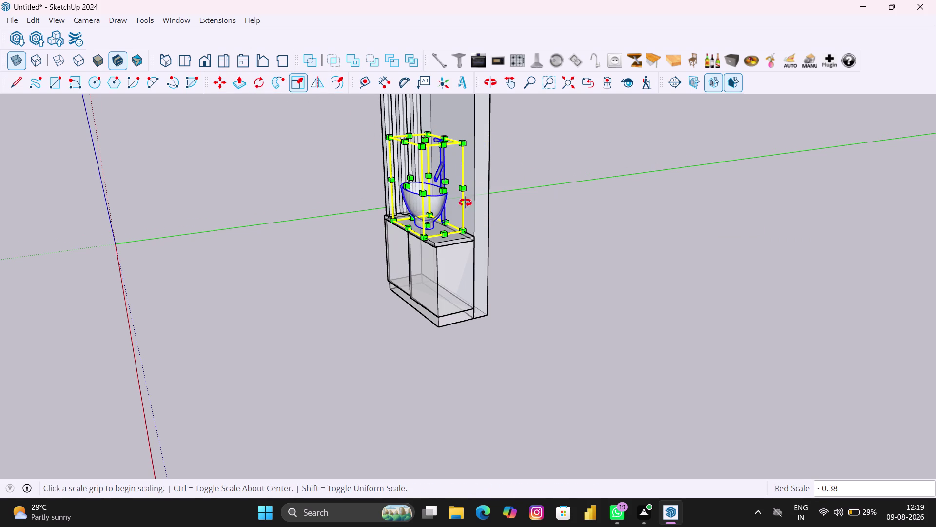
middle_drag(467, 202, 360, 214)
scroll(up, 3)
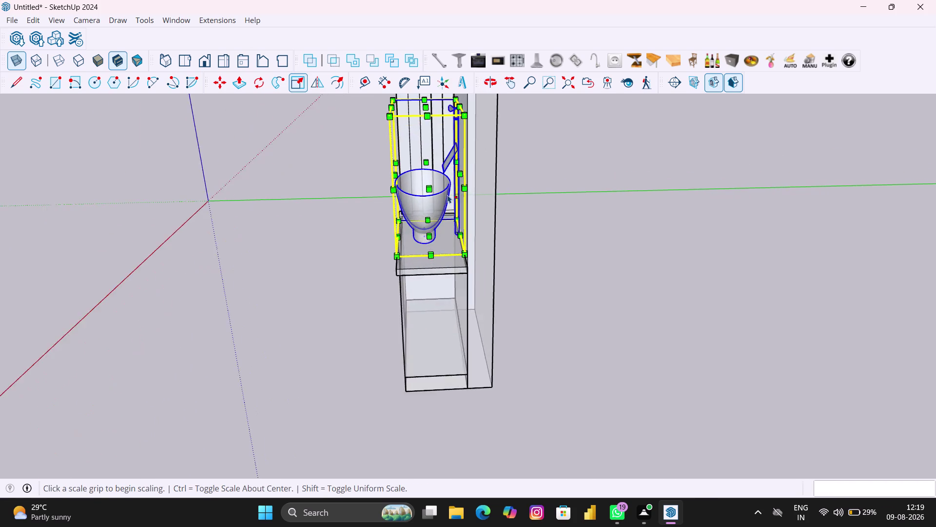
scroll(up, 3)
middle_drag(440, 204, 551, 210)
scroll(down, 3)
middle_drag(404, 210, 518, 210)
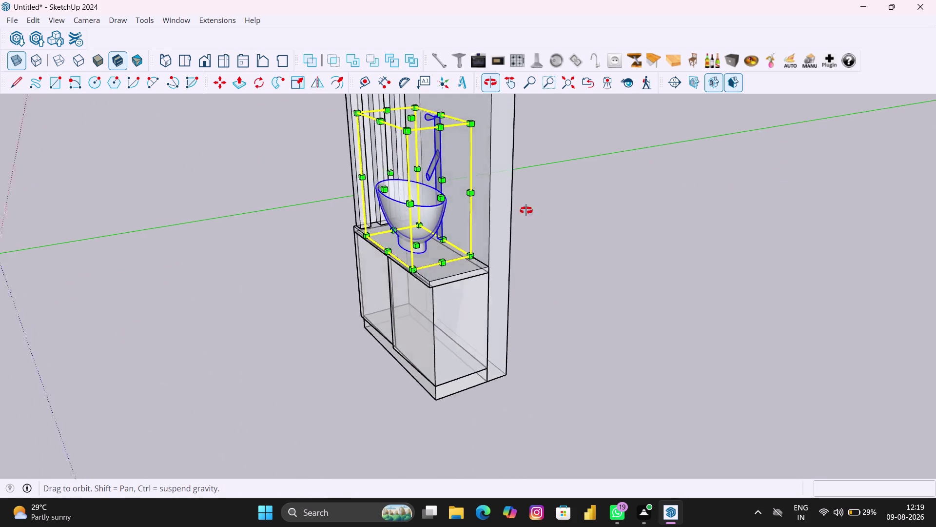
middle_drag(518, 210, 596, 209)
Scale the basin's depth and height to about 0.56 and 0.55 from a corner grip.
click(488, 125)
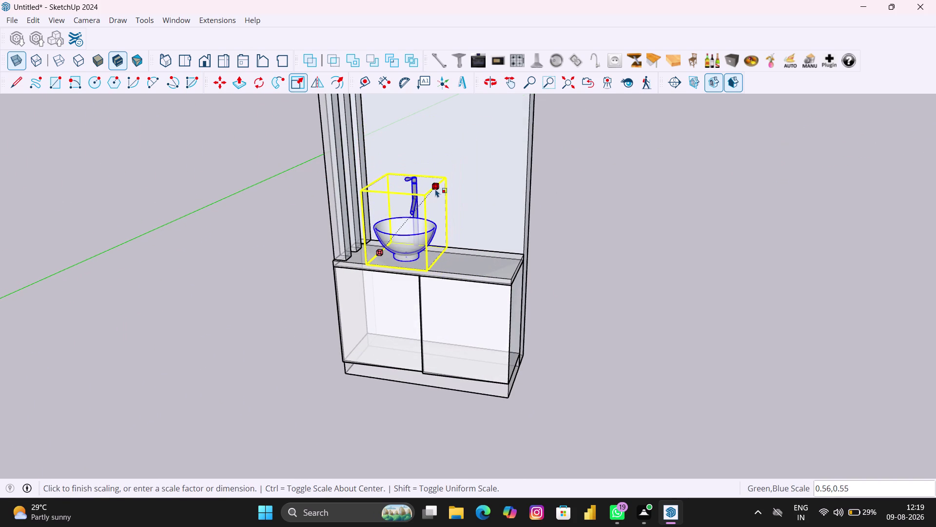
click(435, 189)
middle_drag(422, 225, 465, 213)
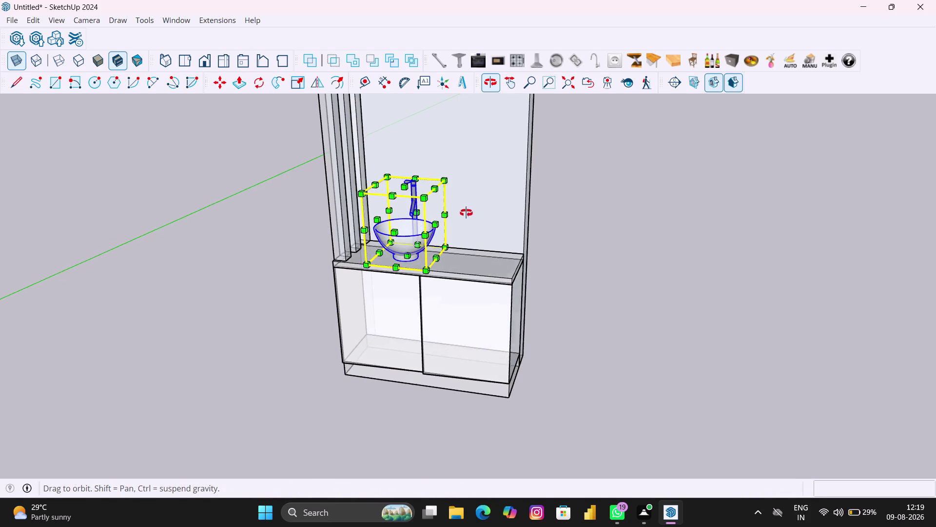
middle_drag(466, 213, 549, 192)
scroll(up, 3)
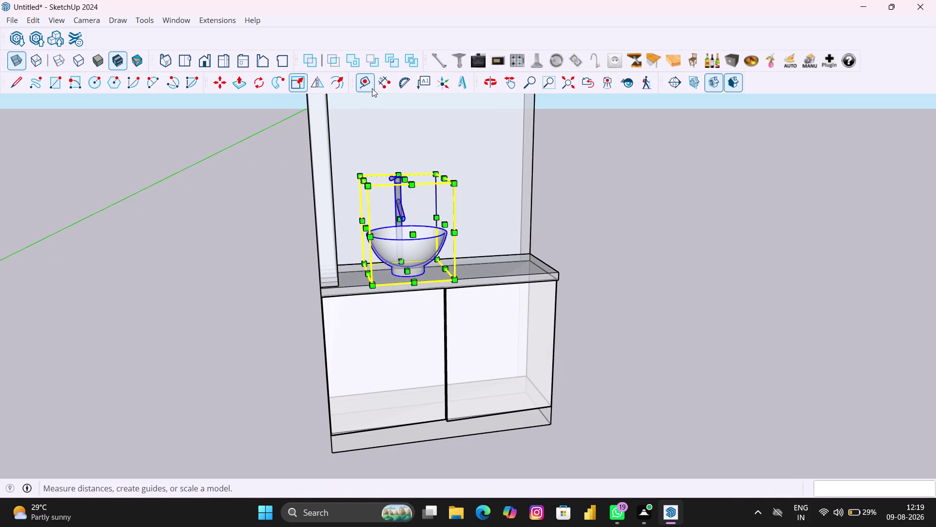
Slide the basin along the red axis toward the centre of the countertop.
key(m)
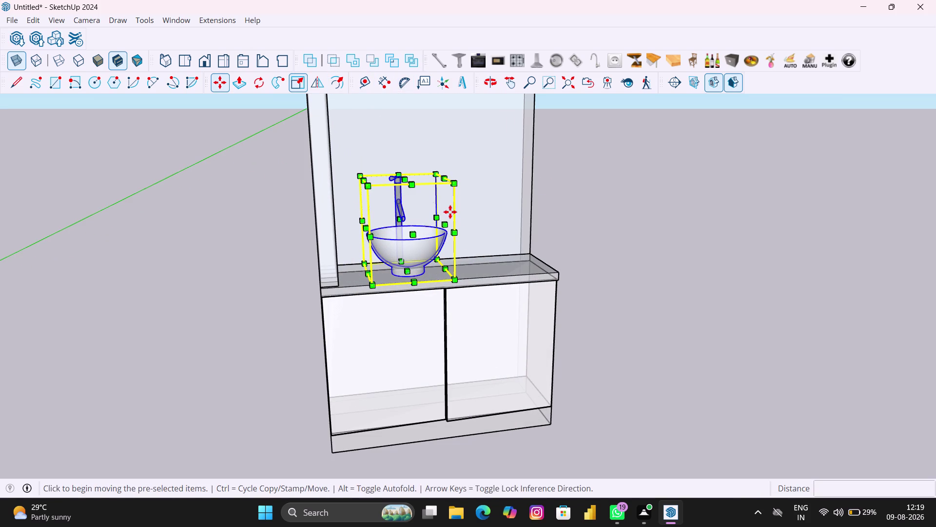
middle_drag(449, 247, 197, 286)
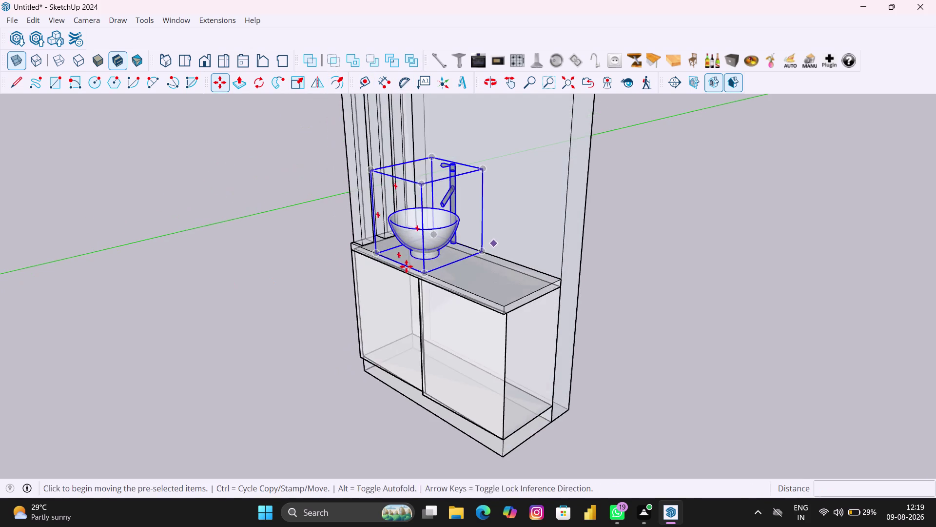
scroll(up, 3)
middle_drag(475, 248, 418, 230)
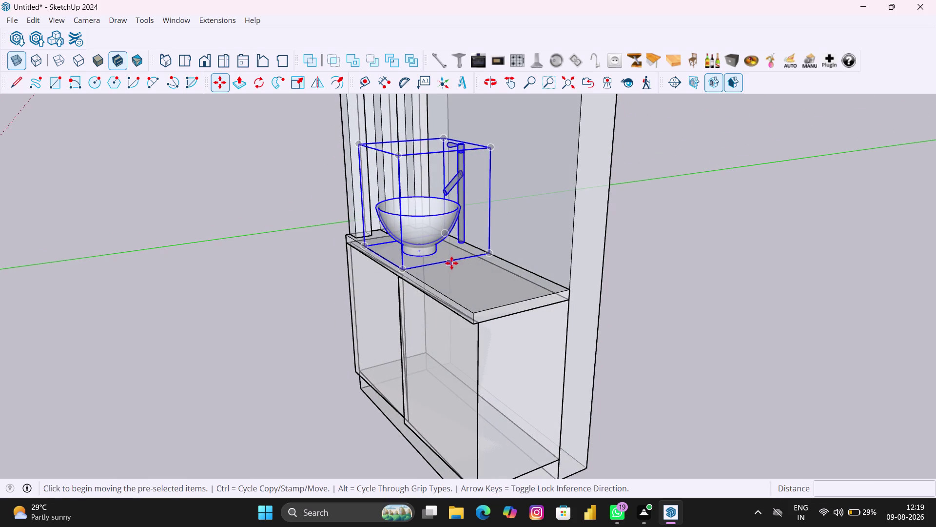
click(452, 262)
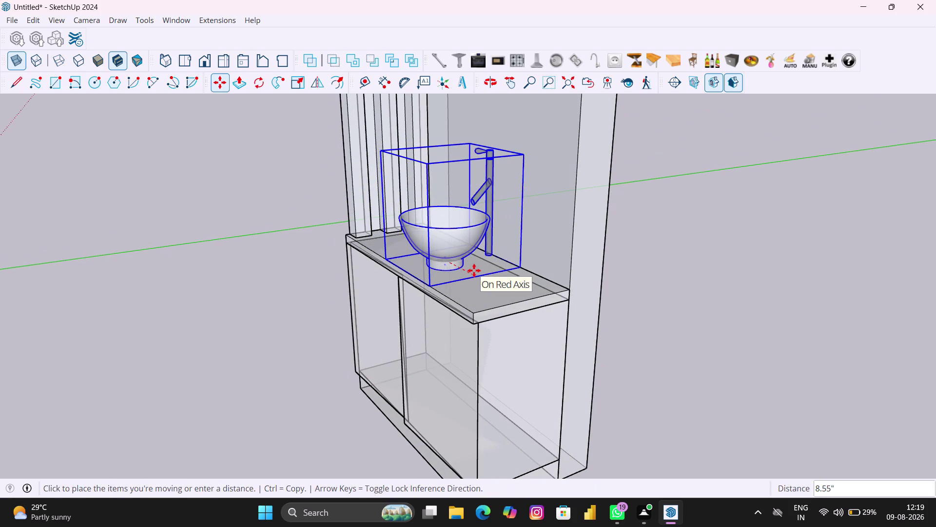
click(474, 270)
scroll(down, 3)
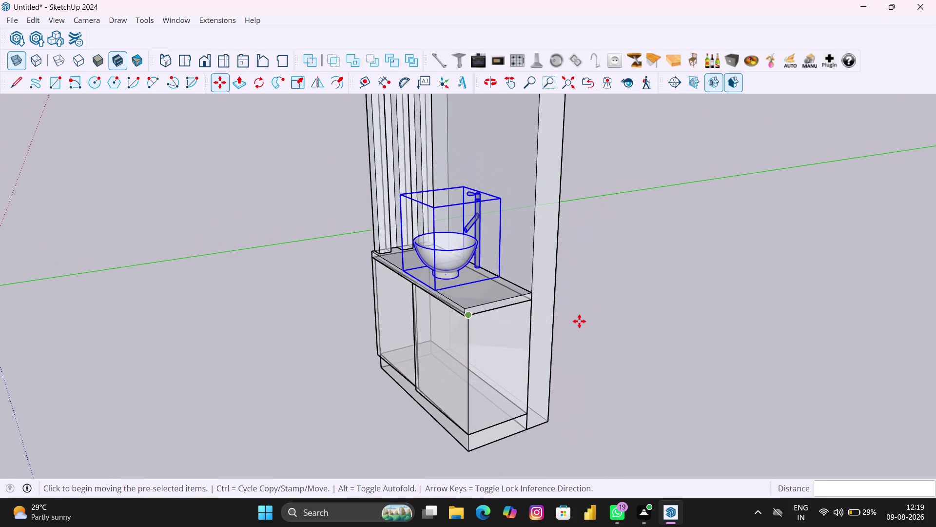
Deselect the basin and orbit back to a view of the whole unit.
key(space)
click(579, 319)
middle_drag(519, 331, 812, 306)
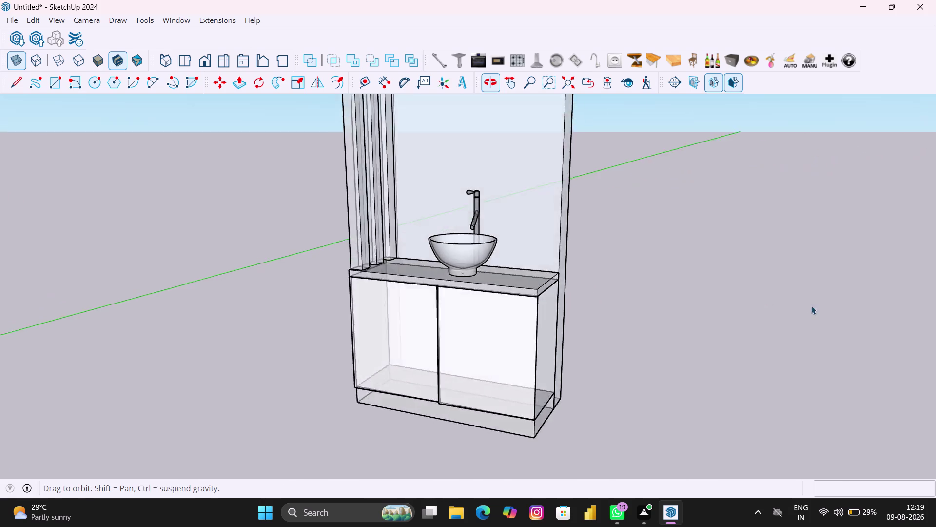
scroll(down, 3)
middle_drag(550, 306, 532, 292)
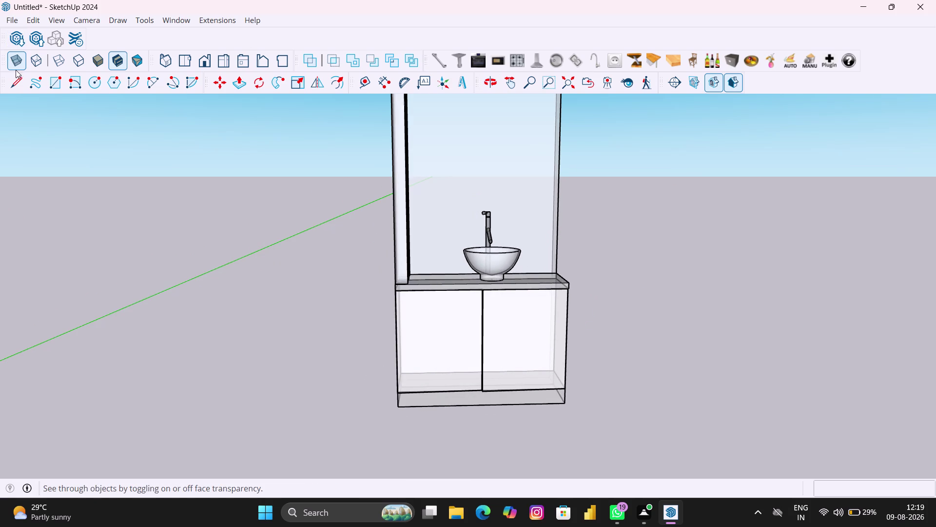
Turn off X-ray and orbit to view the unit as solid surfaces.
click(15, 69)
middle_drag(627, 212, 590, 185)
scroll(up, 3)
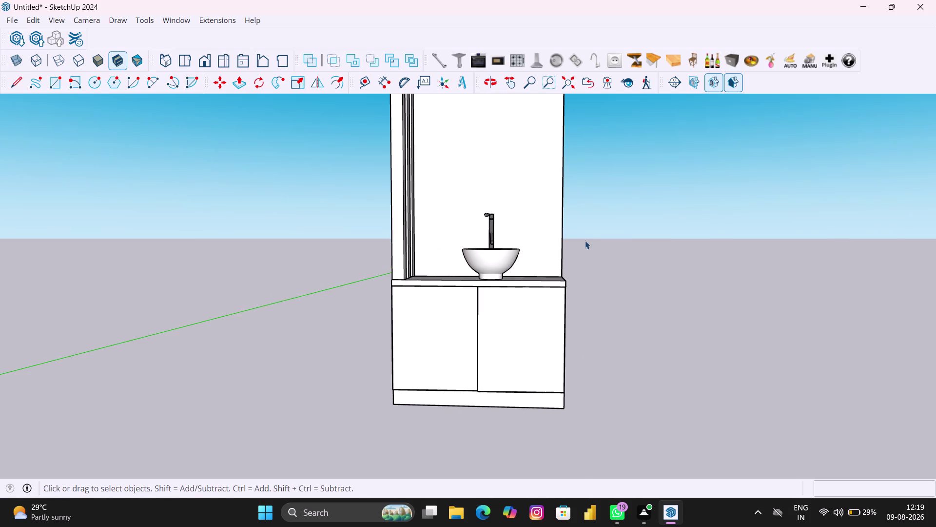
scroll(up, 3)
middle_drag(537, 270, 414, 361)
scroll(up, 3)
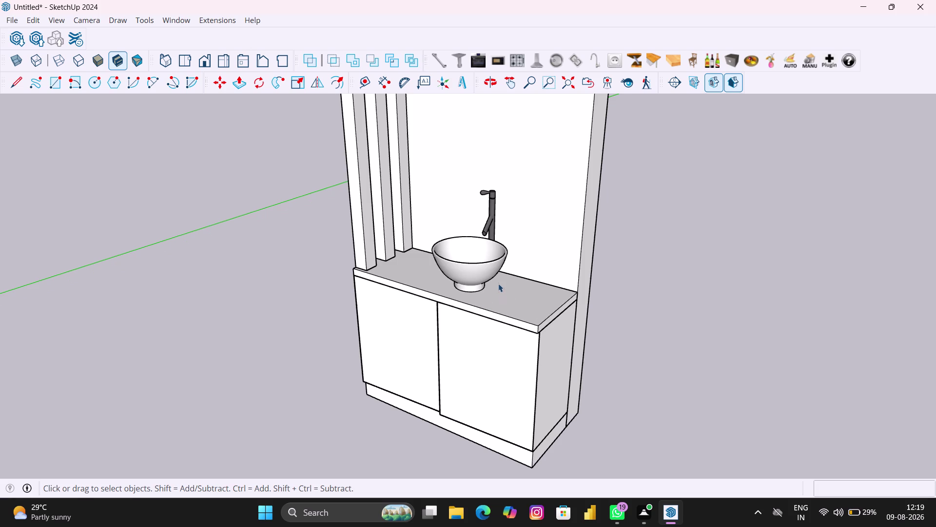
scroll(up, 3)
Select the basin, inspect it on the countertop, and press Delete.
click(485, 272)
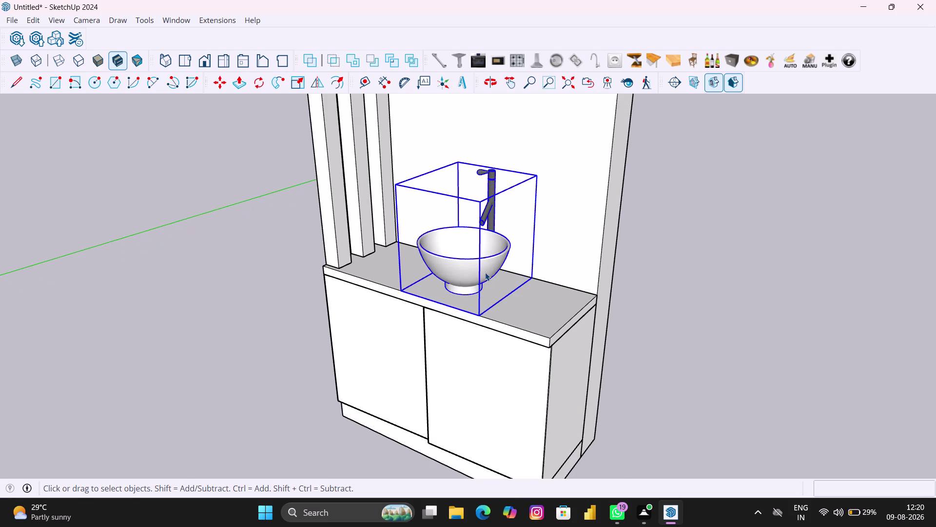
scroll(down, 3)
middle_drag(509, 293, 593, 282)
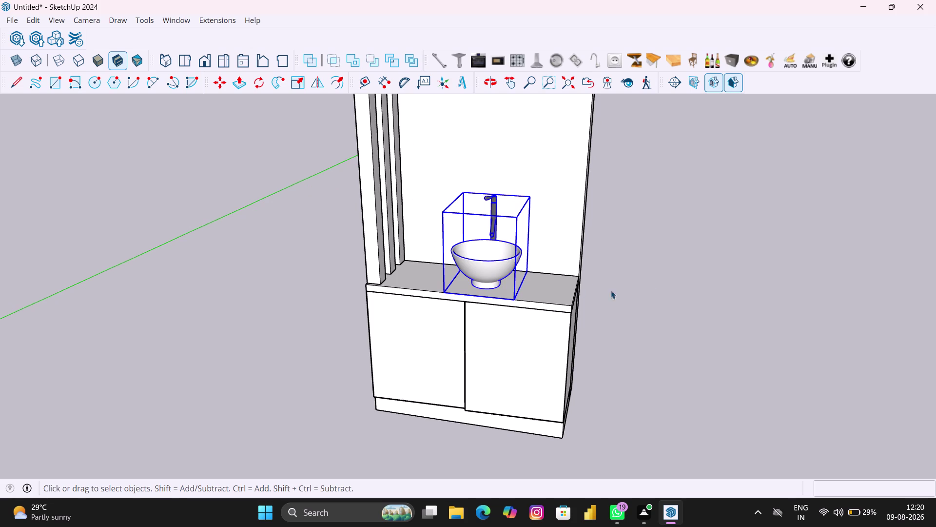
key(Delete)
Open 3D Warehouse and scroll down the ROUND WASH BASIN model results.
click(23, 32)
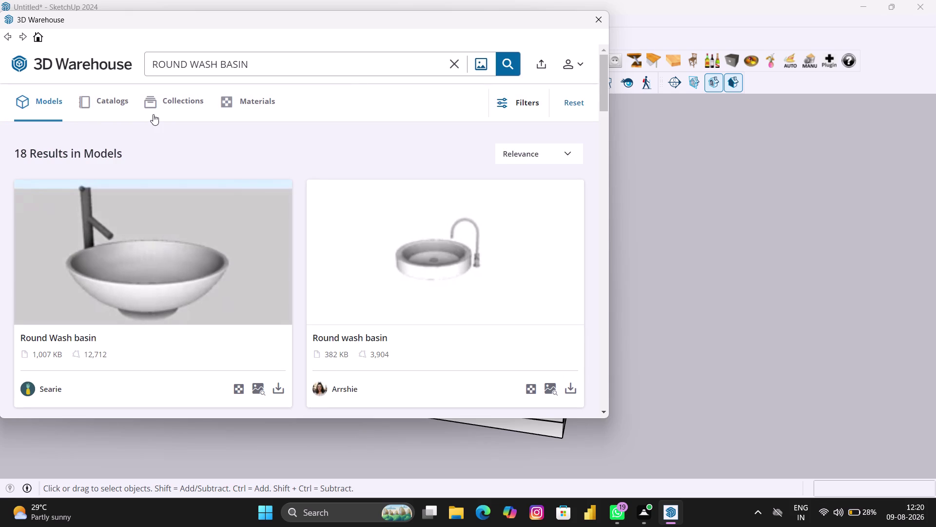
scroll(down, 3)
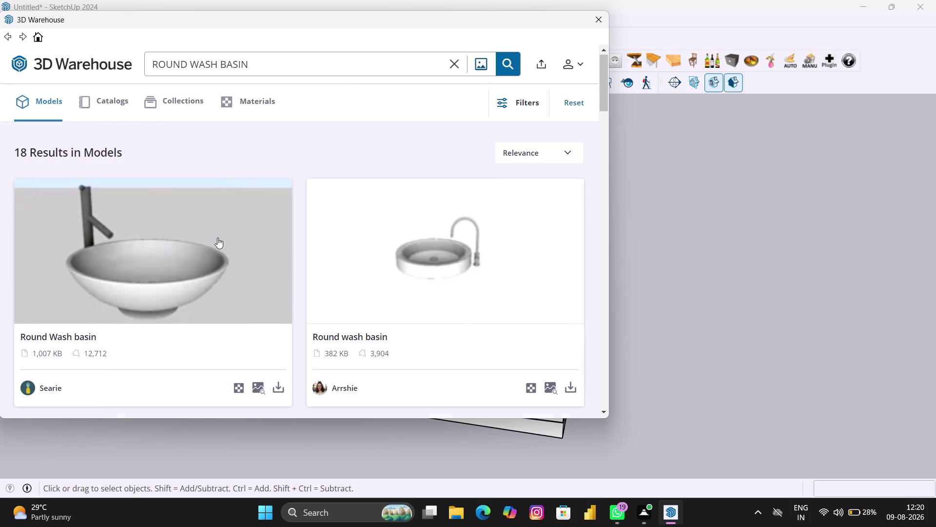
scroll(down, 3)
scroll(down, 3)
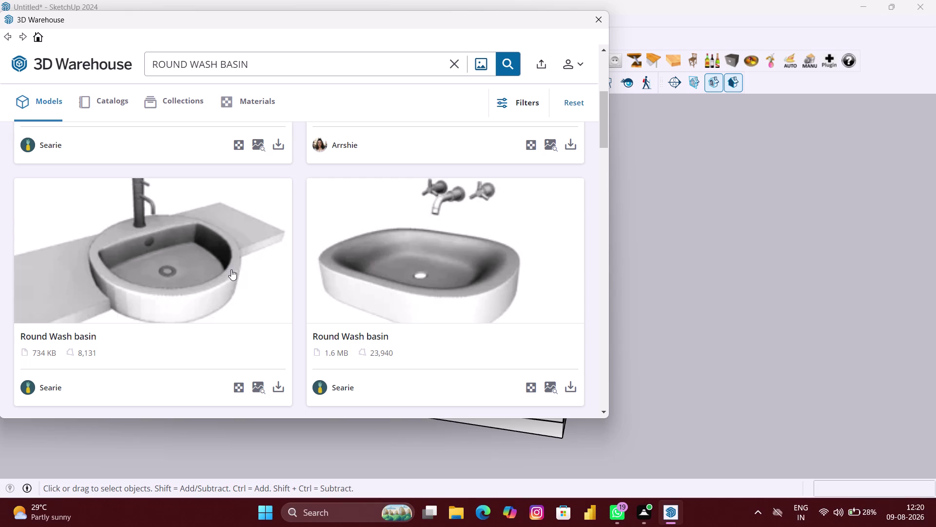
Browse up and down through the round wash basin model results.
scroll(down, 3)
scroll(down, 3)
scroll(down, 3)
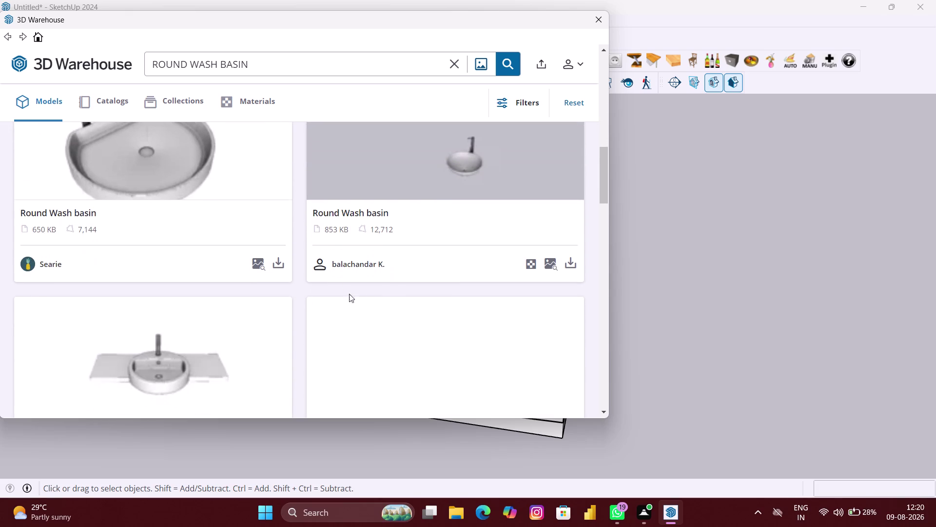
scroll(down, 3)
scroll(down, 3)
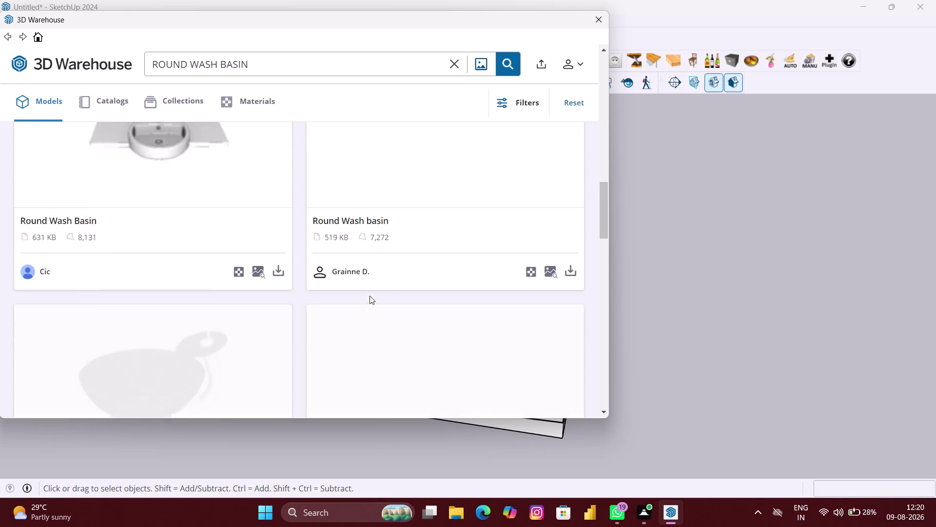
scroll(down, 3)
scroll(down, 3)
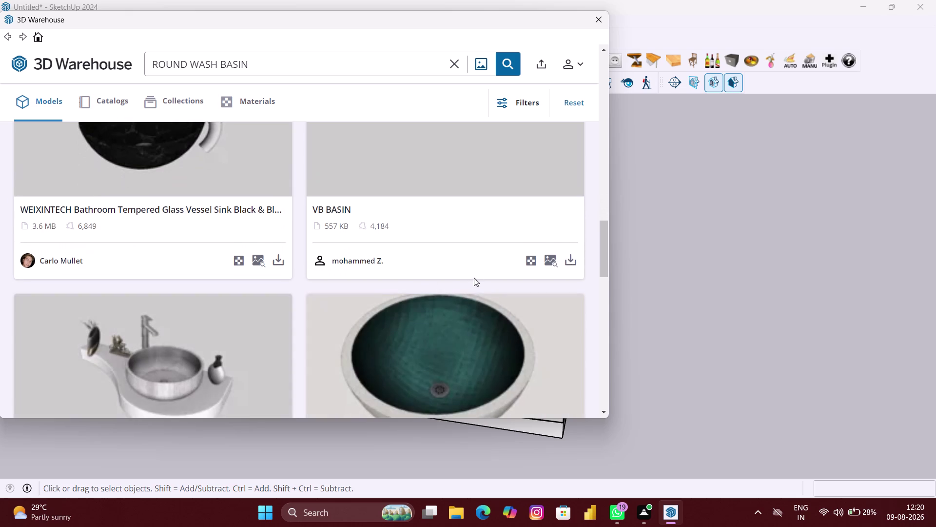
scroll(down, 3)
scroll(down, 3)
scroll(down, 3)
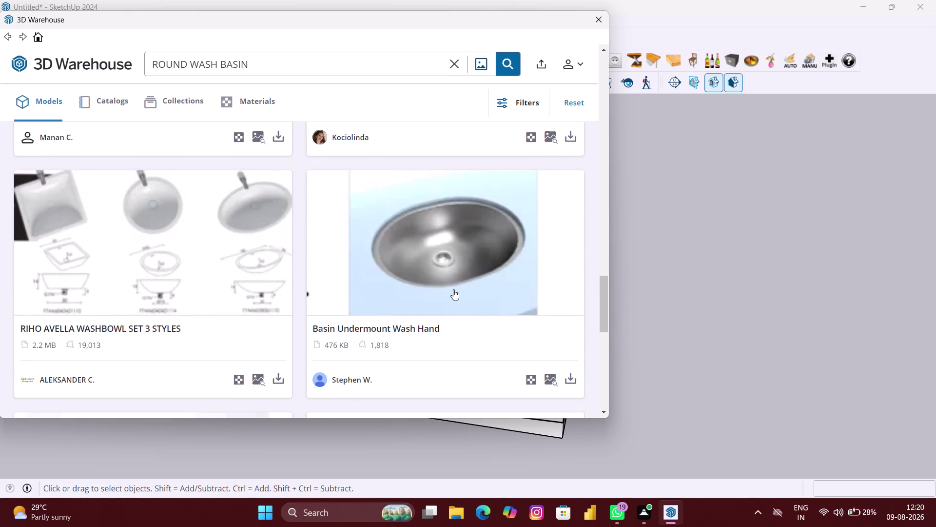
scroll(down, 3)
scroll(down, 3)
scroll(down, 3)
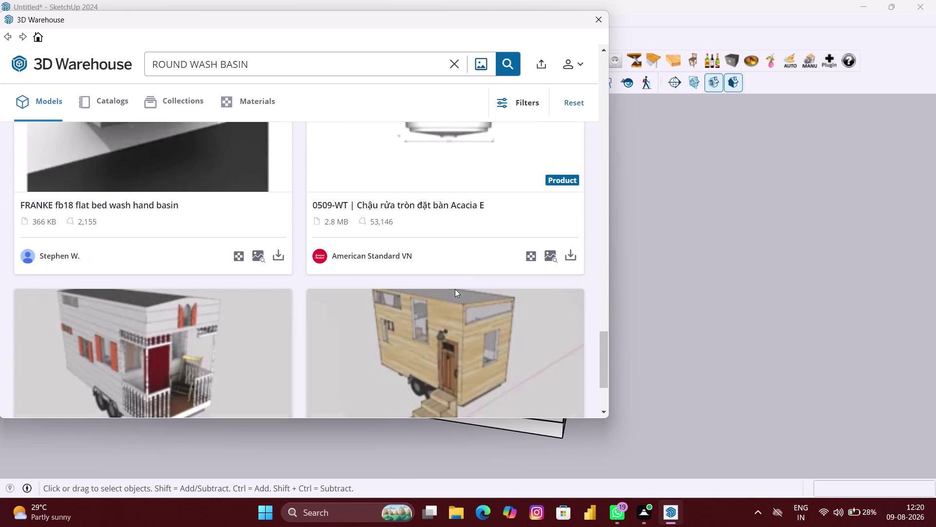
scroll(down, 3)
scroll(down, 3)
scroll(down, 3)
scroll(down, 3)
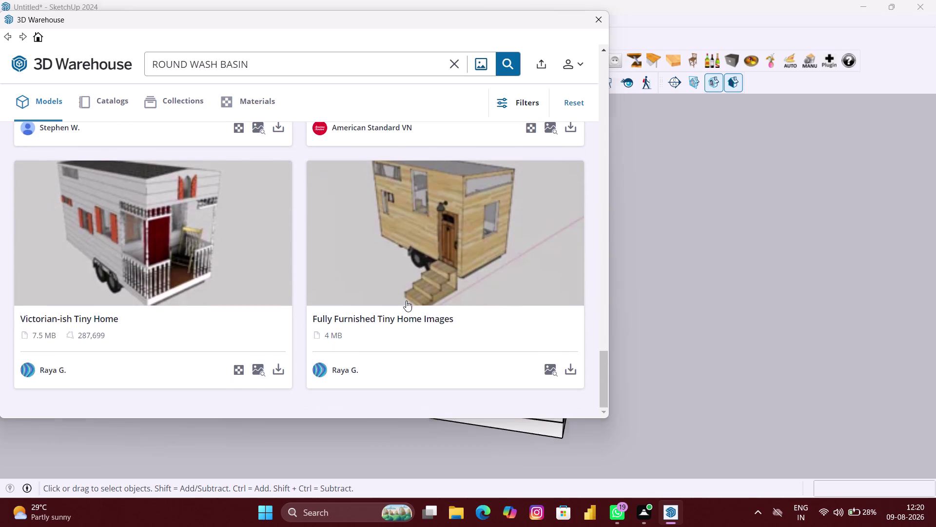
scroll(down, 3)
scroll(up, 3)
scroll(up, 3)
scroll(up, 3)
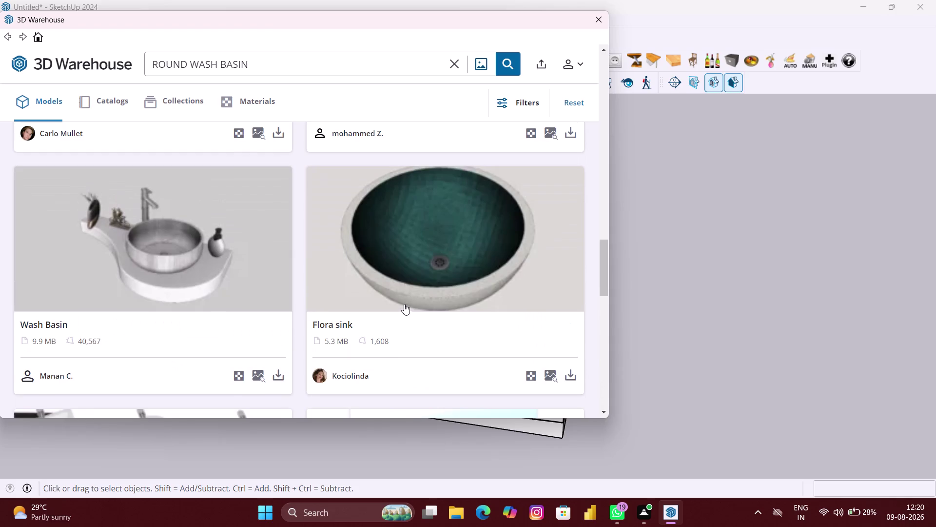
scroll(up, 3)
scroll(up, 3)
scroll(up, 3)
scroll(up, 3)
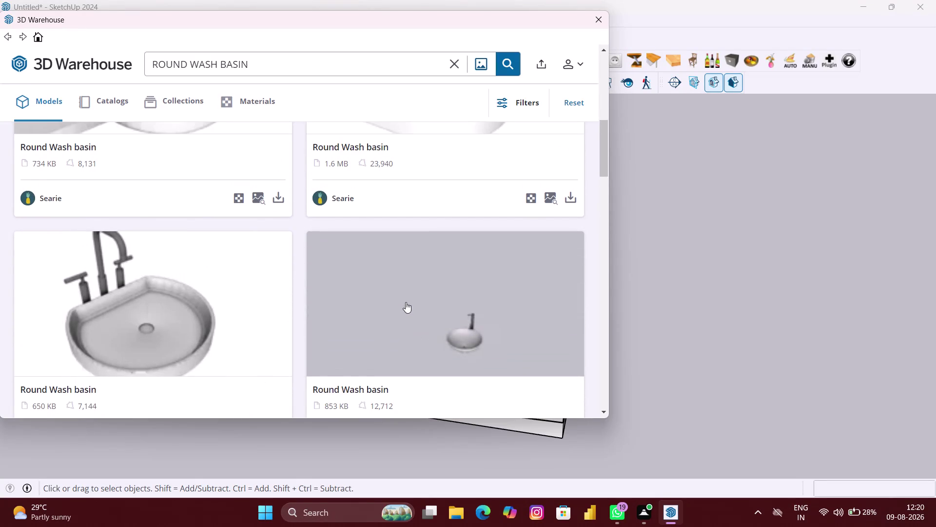
scroll(down, 3)
scroll(up, 3)
scroll(up, 3)
scroll(up, 3)
scroll(up, 3)
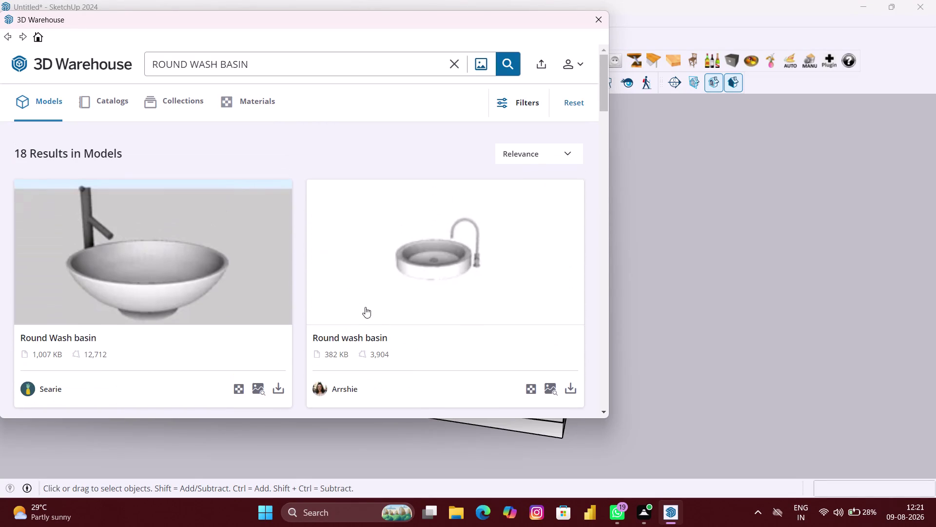
scroll(up, 3)
scroll(down, 3)
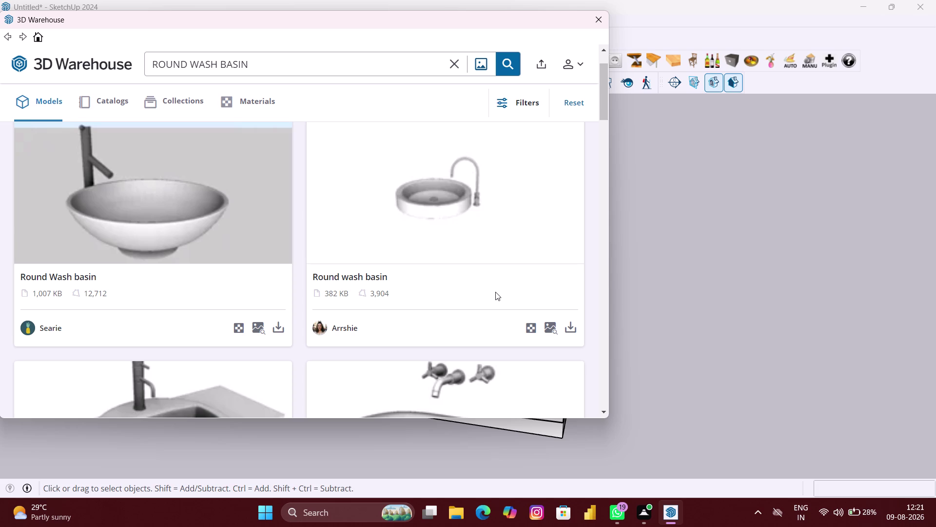
scroll(down, 3)
scroll(down, 3)
scroll(down, 3)
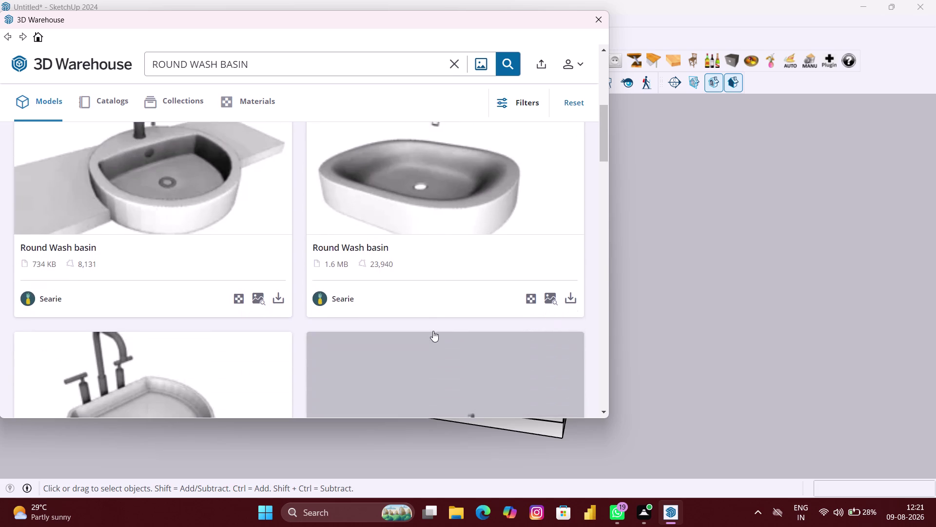
scroll(down, 3)
scroll(down, 3)
scroll(down, 3)
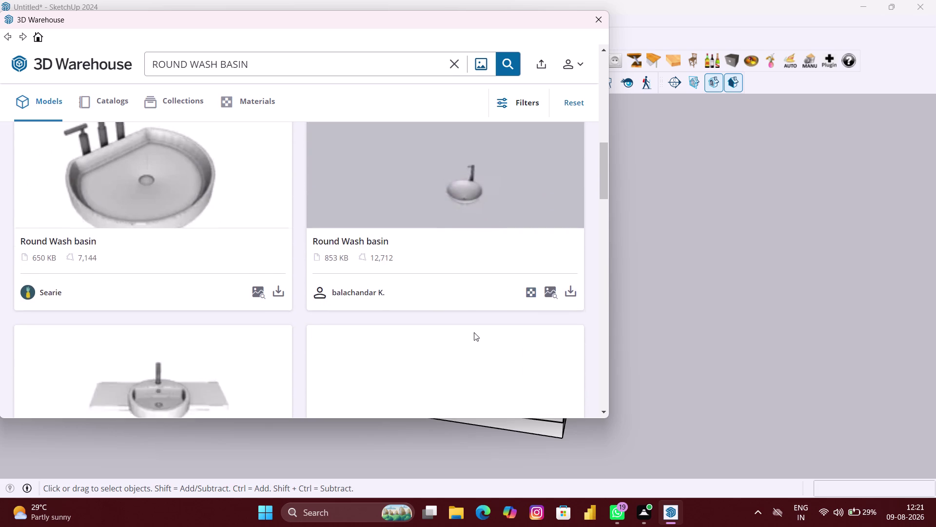
scroll(down, 3)
scroll(down, 3)
scroll(down, 3)
scroll(down, 3)
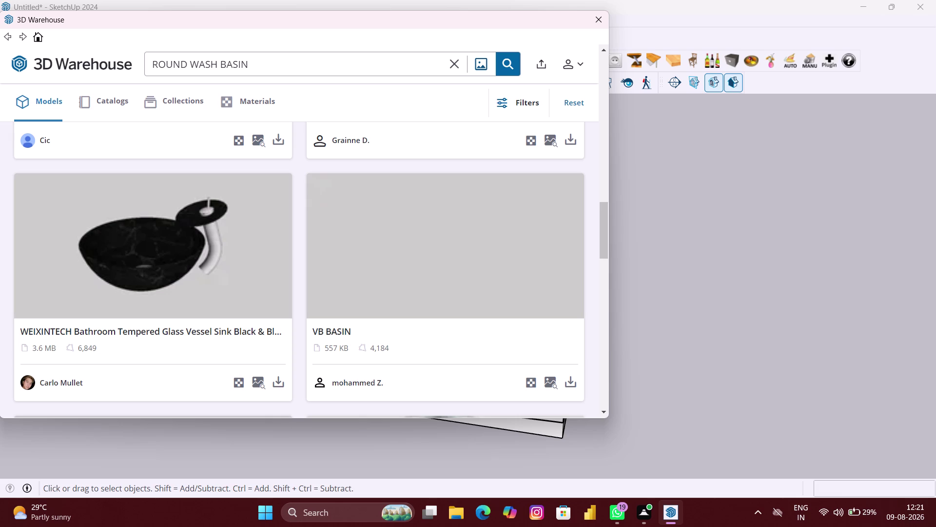
Remove 'ROUND' from the query and search for 'wash basin' models.
drag(189, 65, 157, 64)
key(BackSpace)
key(BackSpace)
key(BackSpace)
key(BackSpace)
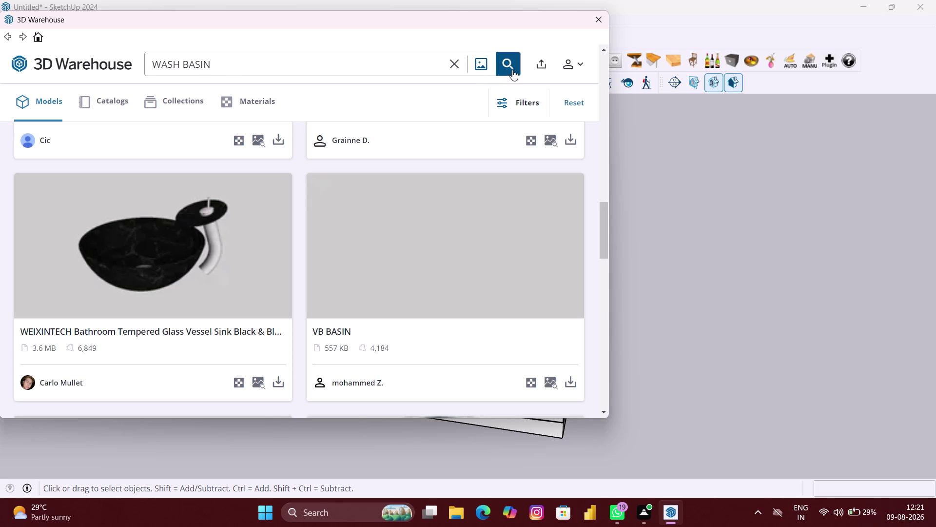
click(512, 70)
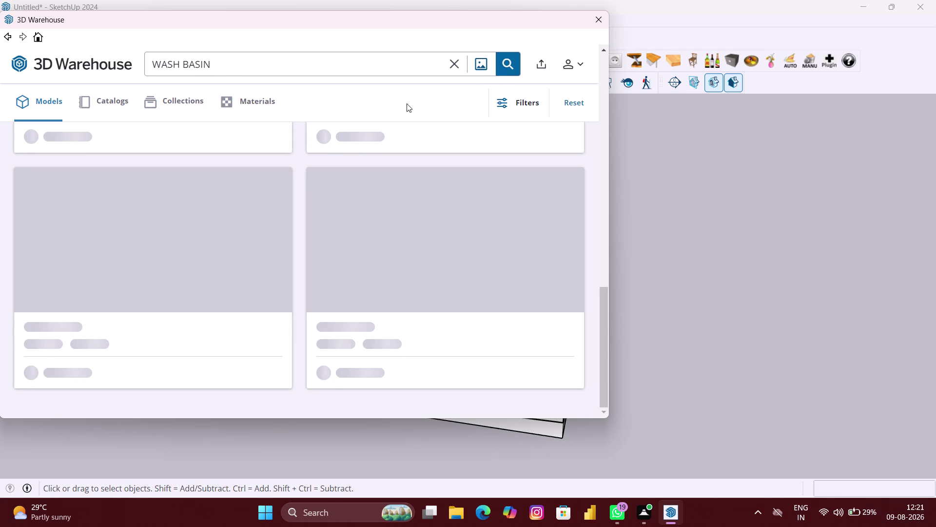
Browse the wash basin results and download the vessel 'Wash basin' with the tall faucet.
scroll(down, 3)
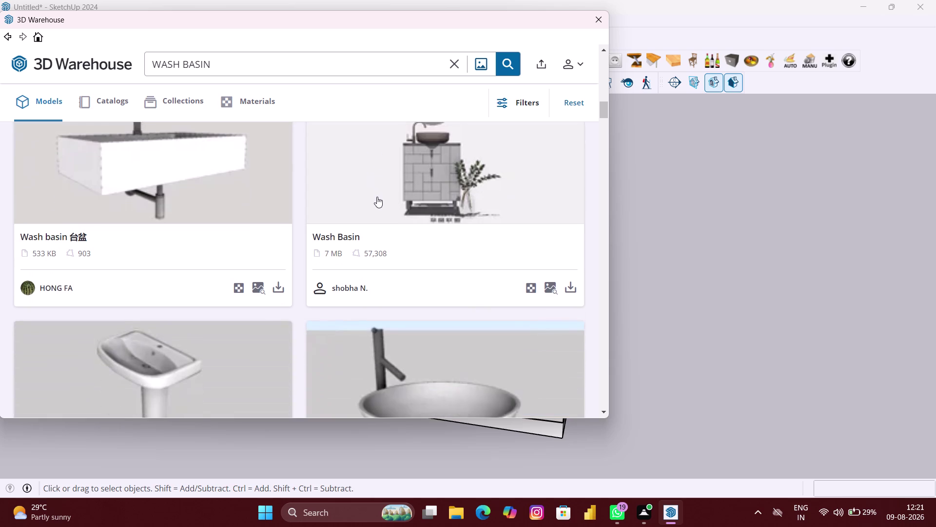
scroll(down, 3)
scroll(down, 3)
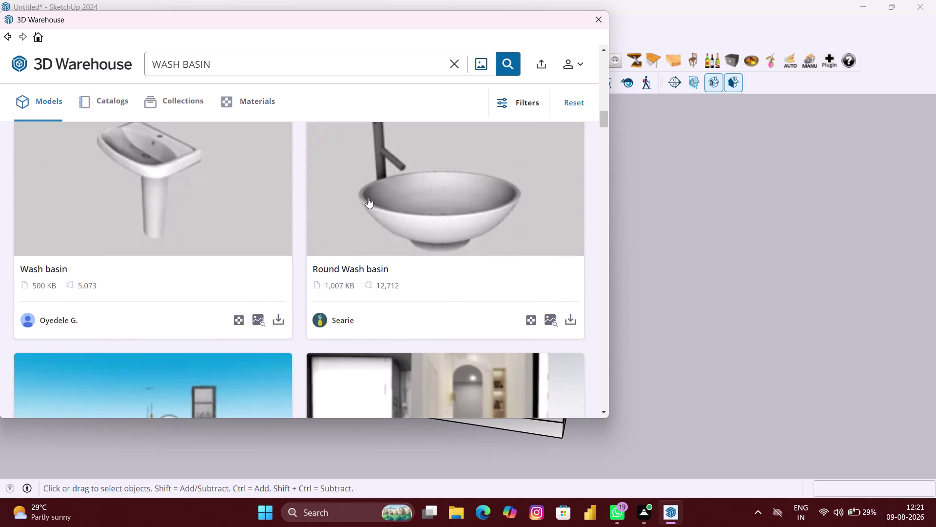
scroll(down, 3)
scroll(down, 3)
scroll(down, 3)
scroll(down, 3)
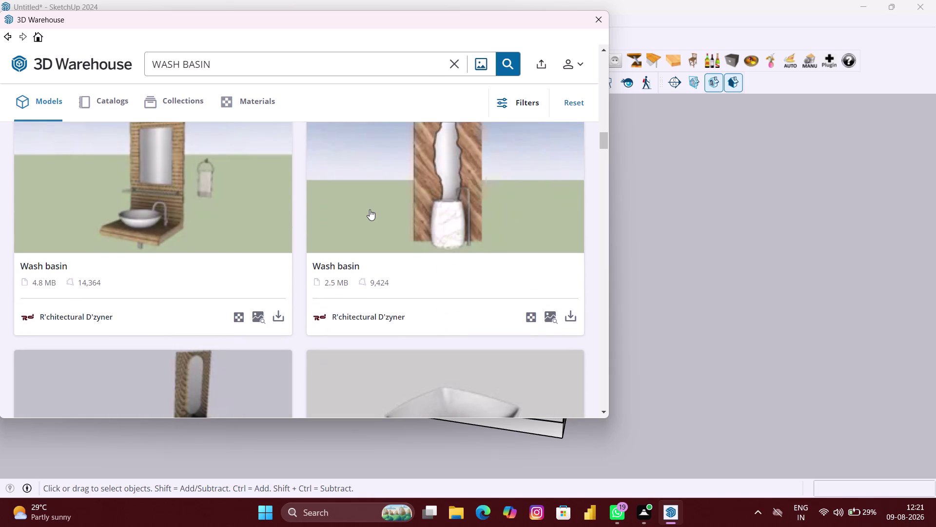
scroll(down, 3)
scroll(down, 3)
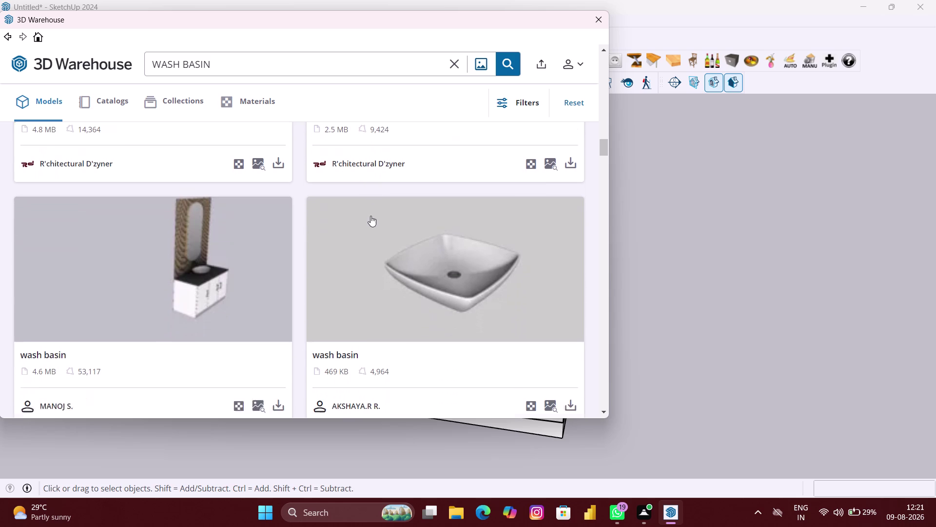
scroll(down, 3)
scroll(down, 3)
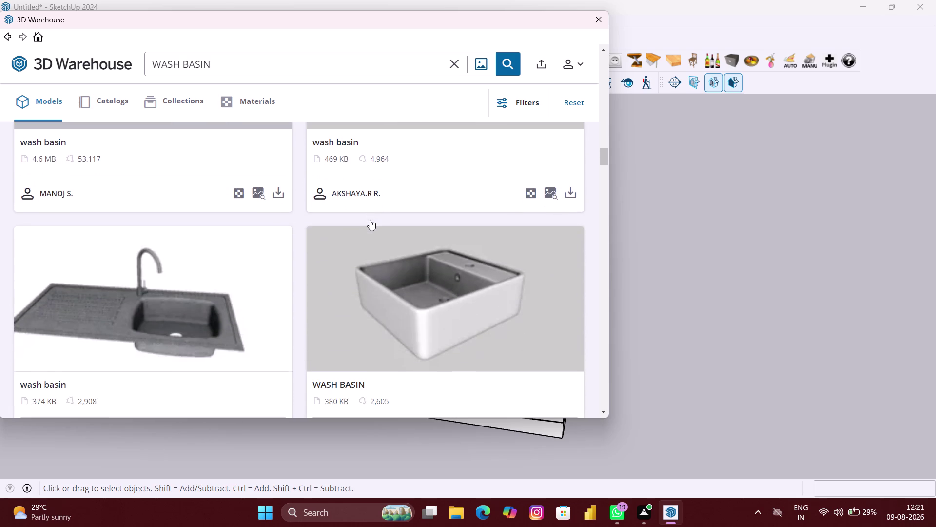
scroll(down, 3)
scroll(down, 3)
scroll(down, 3)
scroll(down, 3)
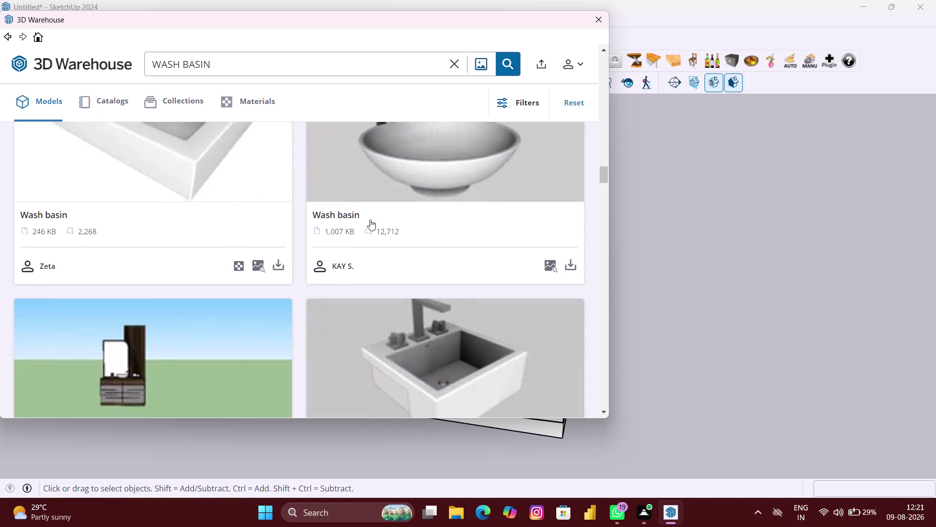
scroll(down, 3)
scroll(down, 3)
scroll(down, 3)
scroll(down, 3)
scroll(down, 3)
scroll(down, 3)
scroll(down, 3)
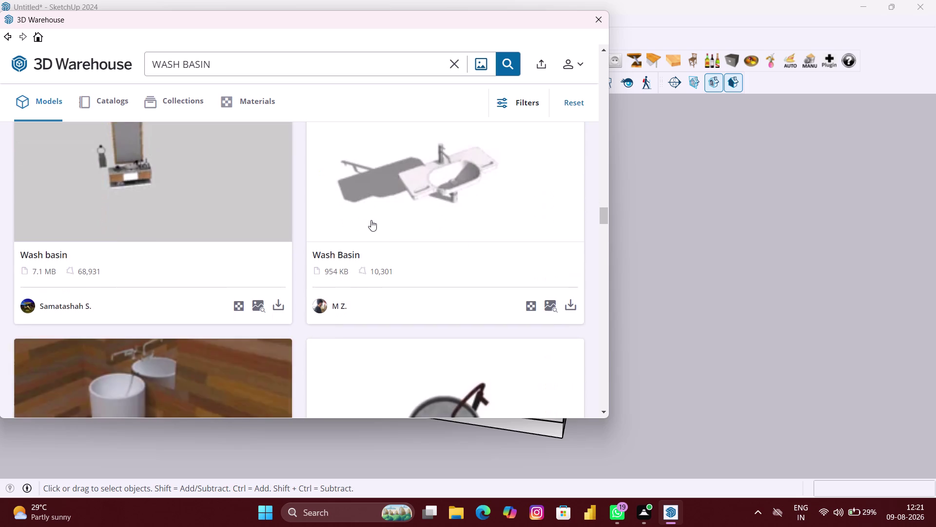
scroll(down, 3)
scroll(down, 3)
scroll(down, 3)
scroll(down, 3)
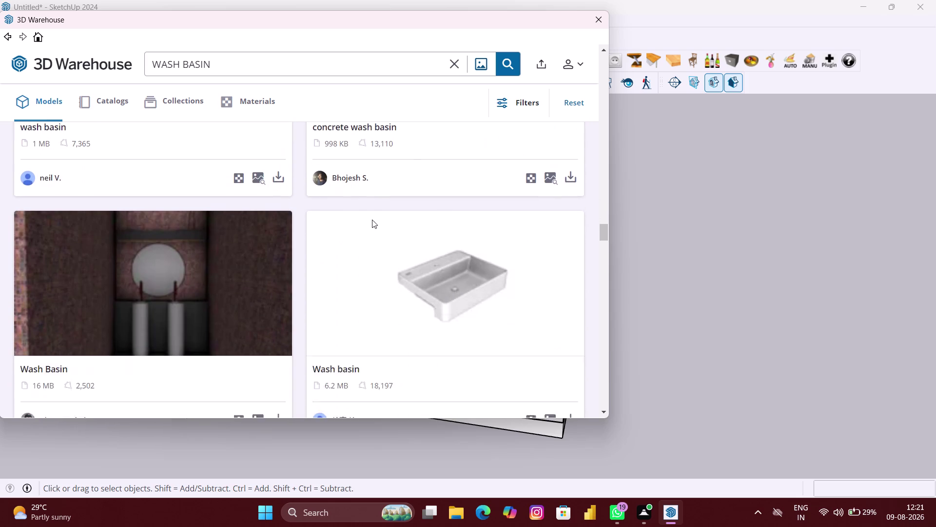
scroll(down, 3)
scroll(down, 3)
scroll(down, 3)
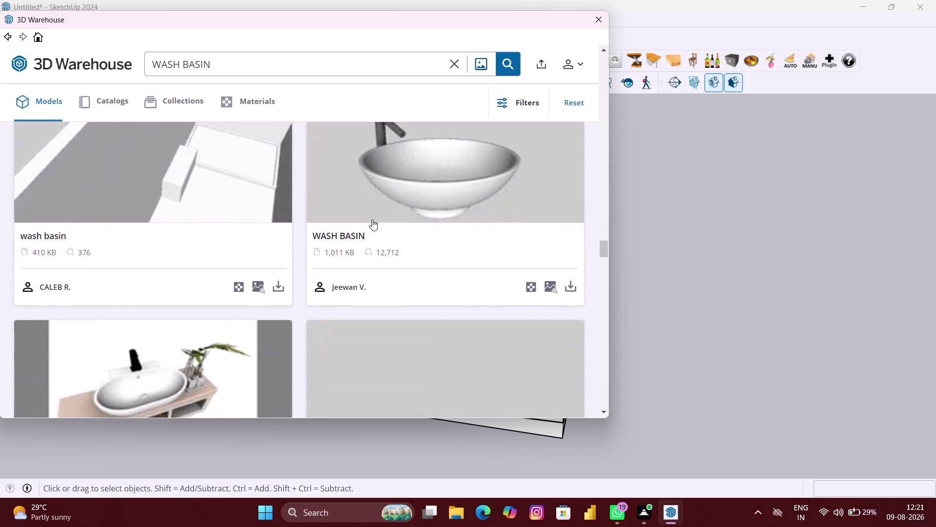
scroll(down, 3)
scroll(down, 3)
scroll(down, 3)
scroll(down, 3)
scroll(down, 3)
scroll(down, 3)
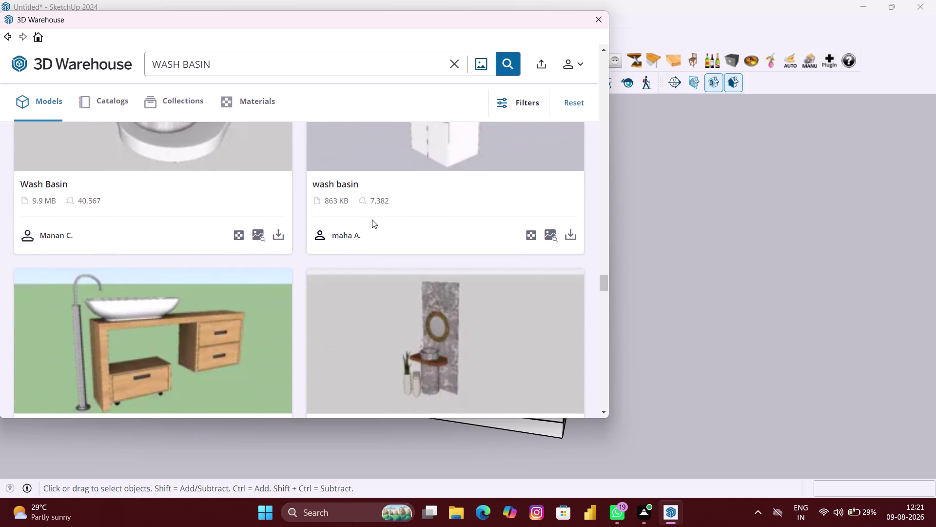
scroll(down, 3)
scroll(down, 3)
scroll(down, 3)
scroll(down, 3)
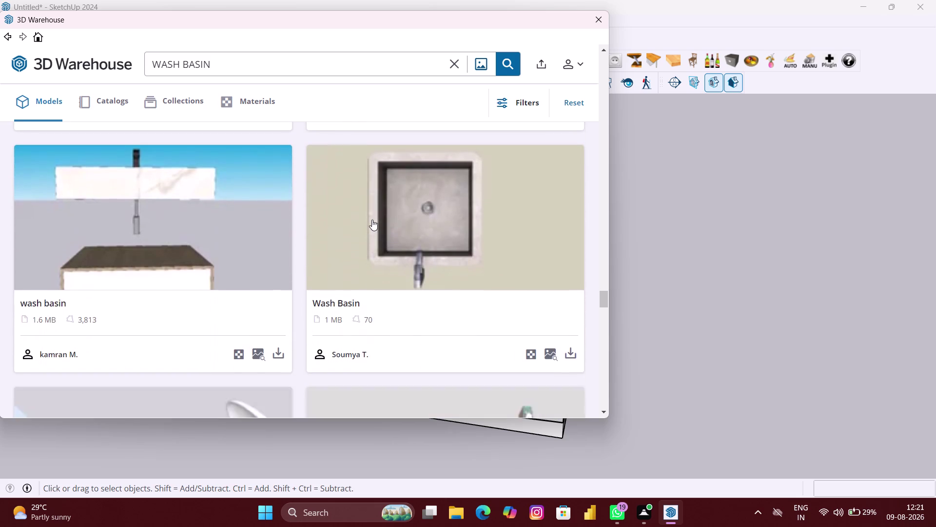
scroll(down, 3)
scroll(down, 3)
scroll(down, 3)
scroll(down, 3)
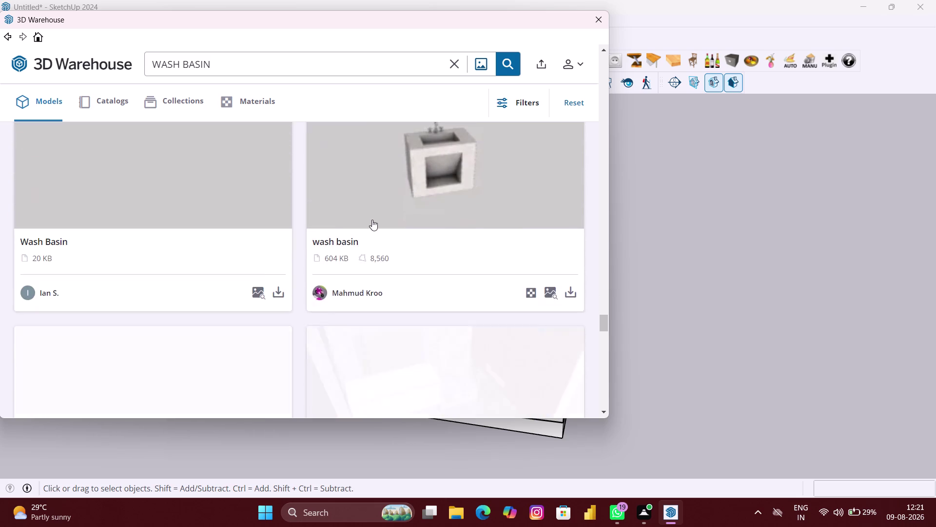
scroll(down, 3)
scroll(down, 3)
scroll(up, 3)
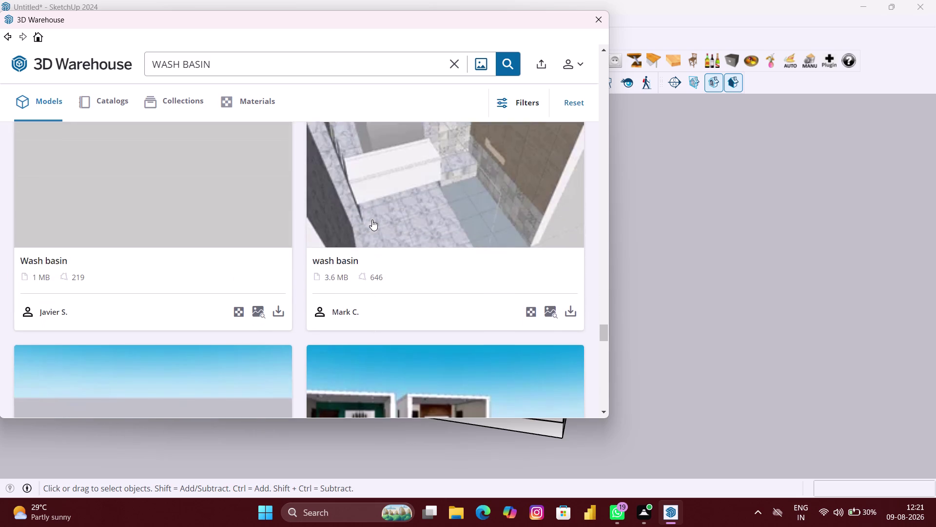
scroll(up, 3)
scroll(up, 3)
scroll(up, 3)
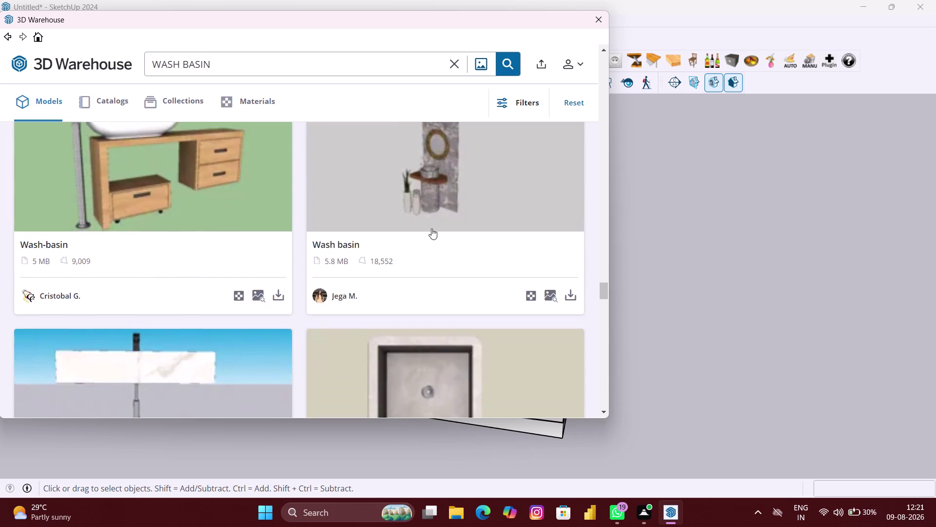
scroll(up, 3)
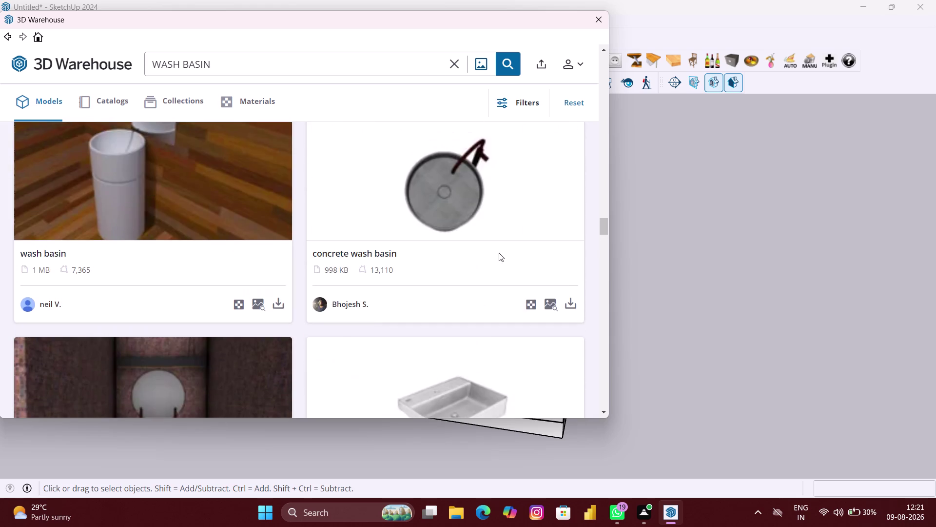
scroll(down, 3)
scroll(down, 3)
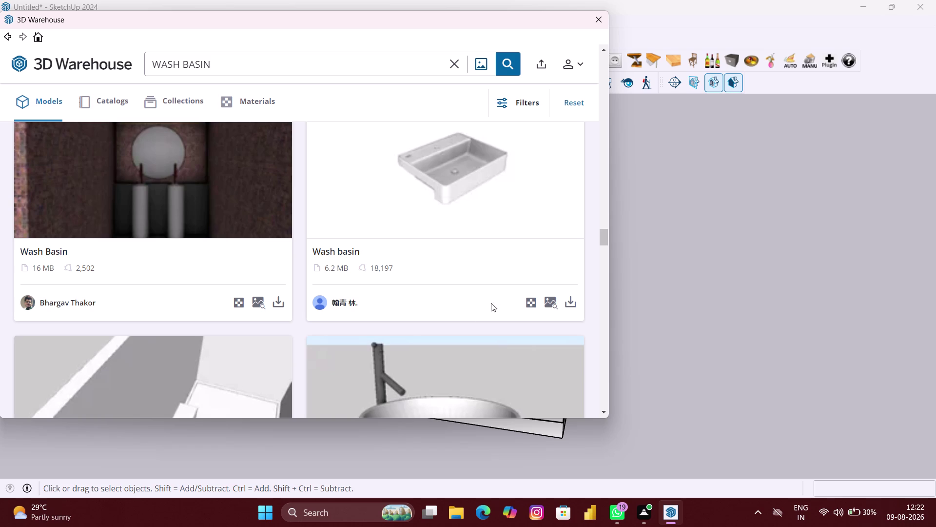
scroll(up, 3)
scroll(up, 3)
scroll(up, 3)
scroll(up, 3)
scroll(up, 3)
scroll(up, 3)
scroll(down, 3)
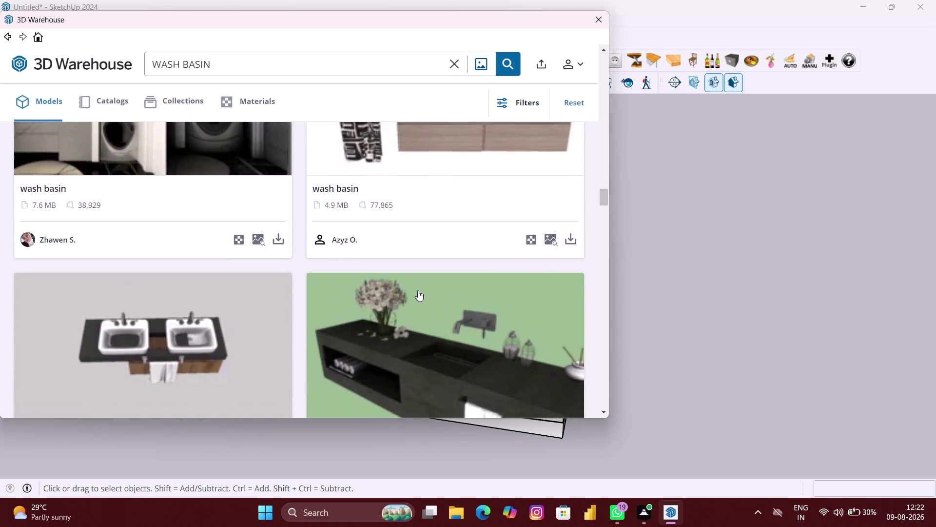
scroll(down, 3)
scroll(up, 3)
scroll(up, 3)
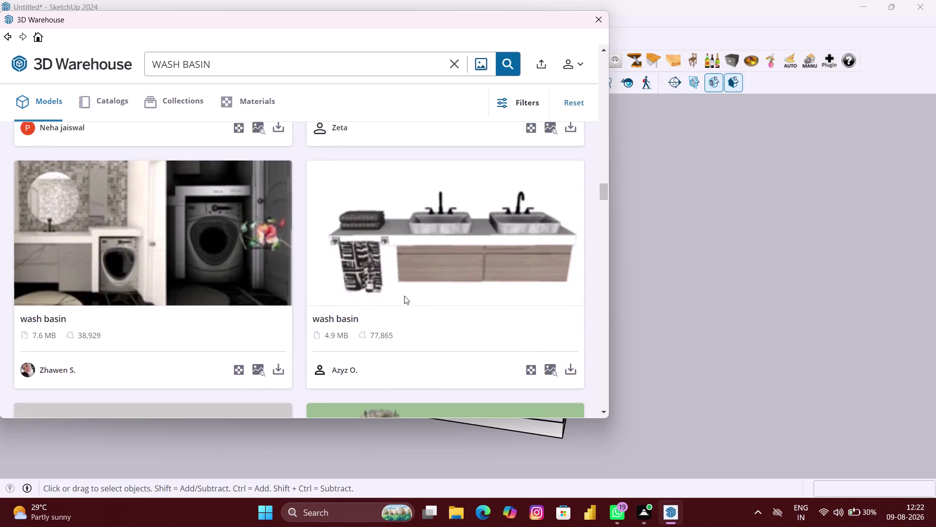
scroll(down, 3)
scroll(up, 3)
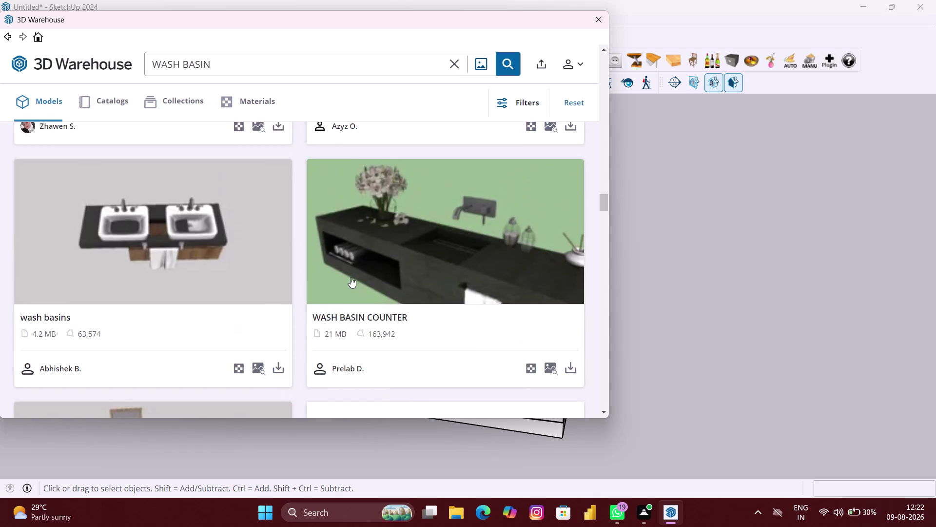
scroll(up, 3)
scroll(up, 3)
scroll(up, 3)
scroll(up, 3)
scroll(up, 3)
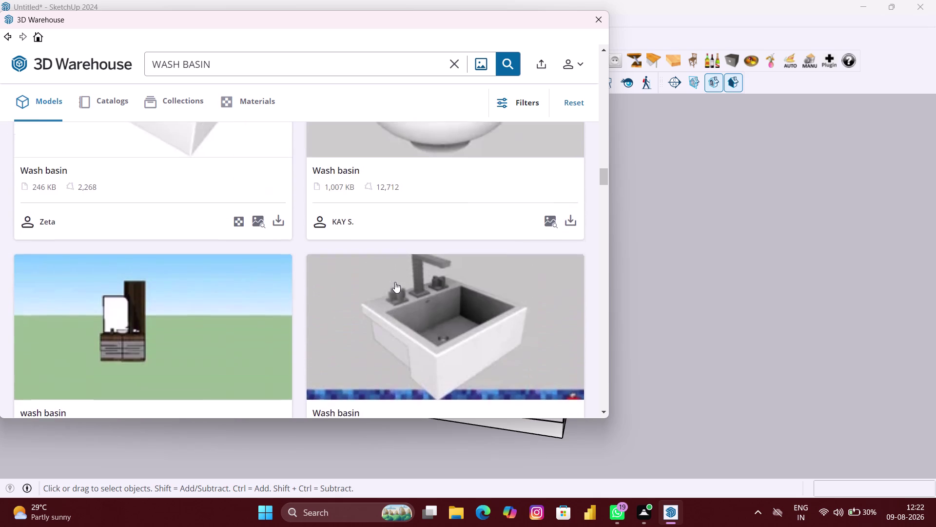
scroll(up, 3)
scroll(up, 3)
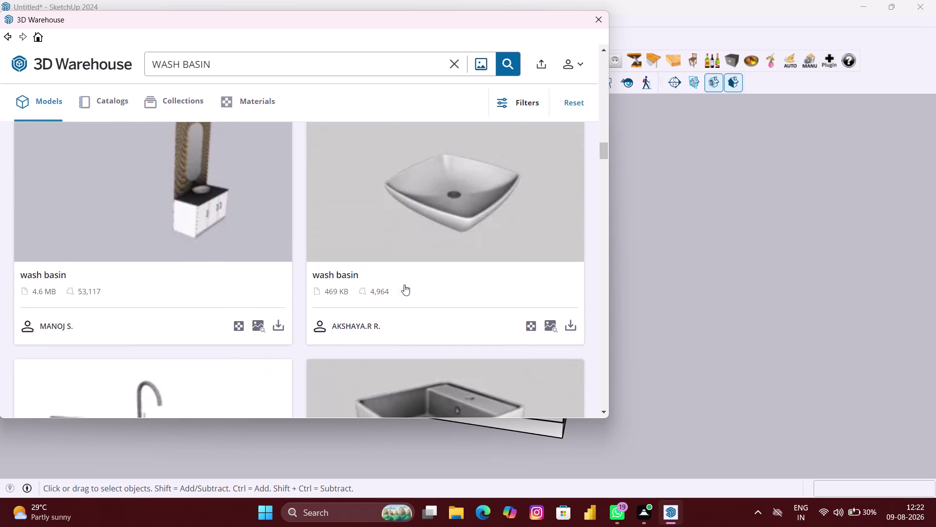
scroll(up, 3)
scroll(up, 3)
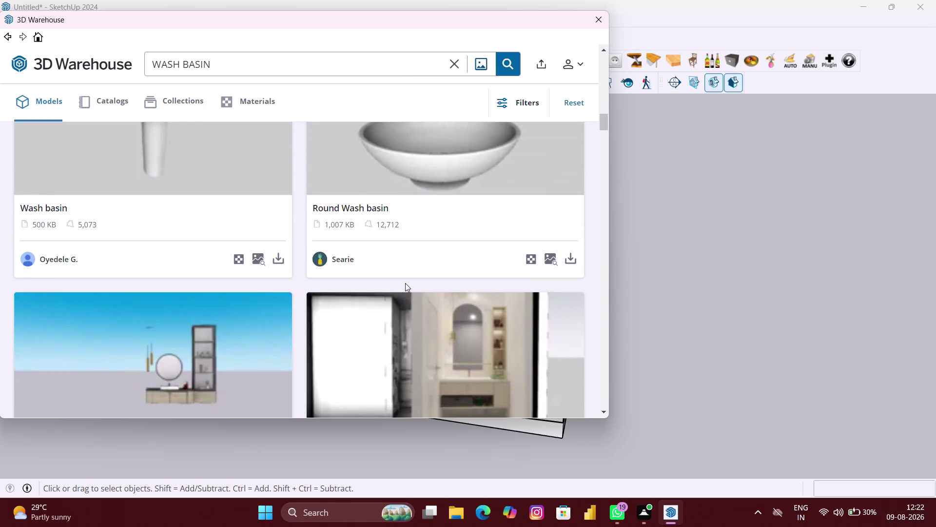
scroll(up, 3)
scroll(up, 3)
scroll(up, 3)
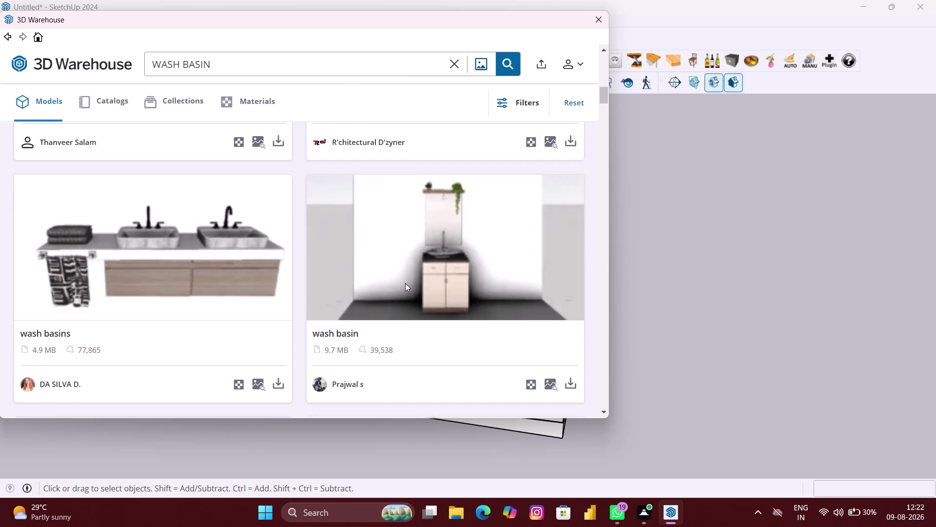
scroll(up, 3)
scroll(up, 3)
scroll(up, 3)
scroll(up, 3)
scroll(up, 3)
scroll(down, 3)
scroll(down, 3)
scroll(down, 3)
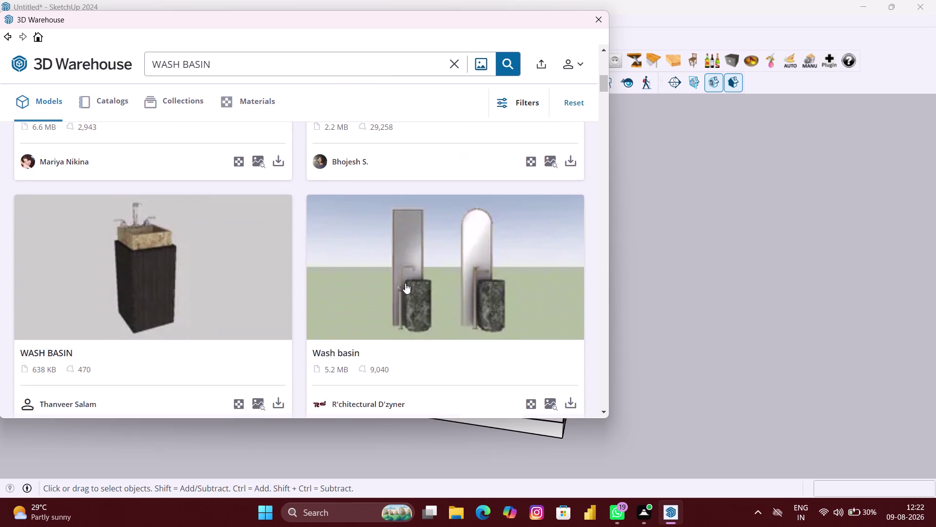
scroll(down, 3)
scroll(down, 3)
scroll(down, 3)
scroll(down, 3)
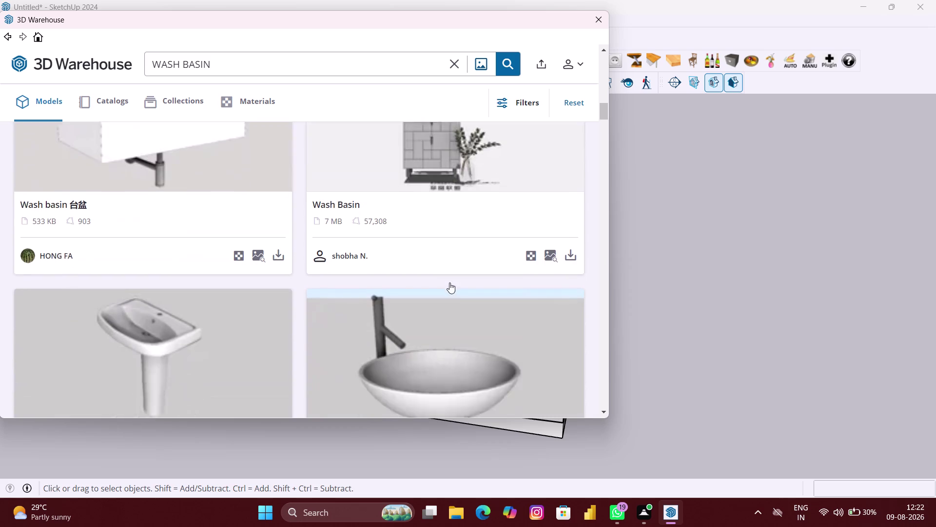
scroll(down, 3)
scroll(down, 3)
scroll(down, 3)
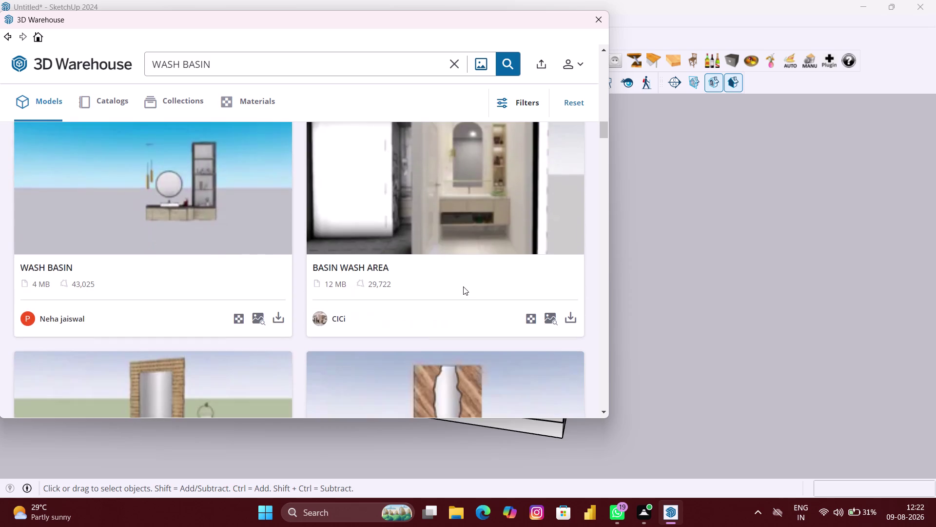
scroll(down, 3)
scroll(down, 3)
scroll(down, 3)
scroll(down, 3)
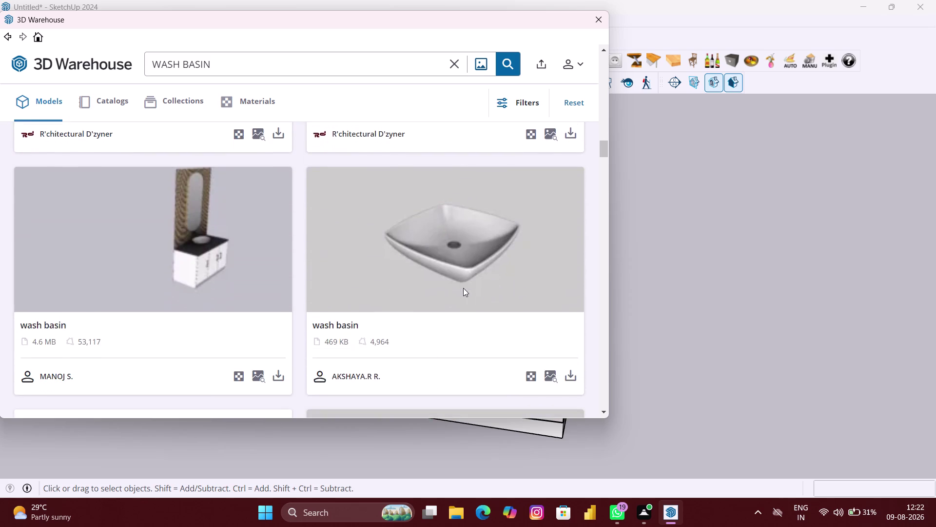
scroll(up, 3)
scroll(down, 3)
scroll(down, 3)
scroll(down, 3)
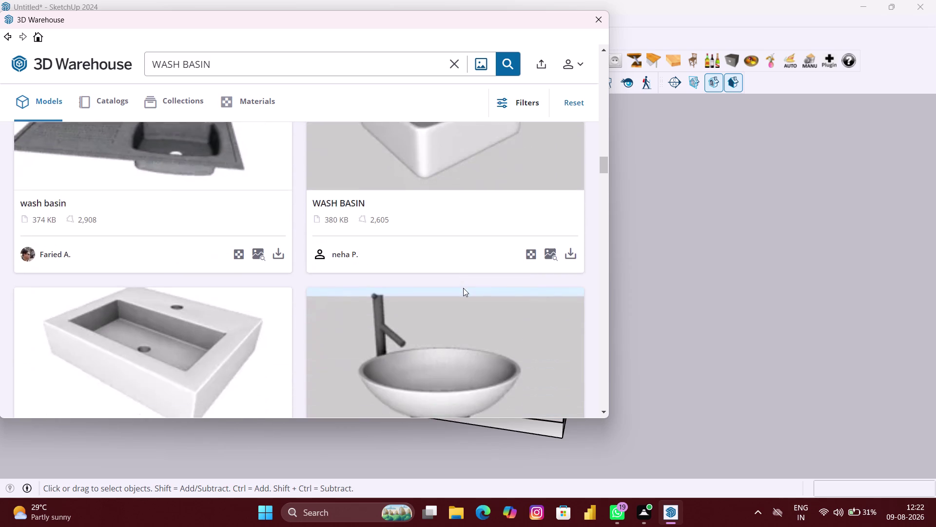
scroll(down, 3)
scroll(down, 3)
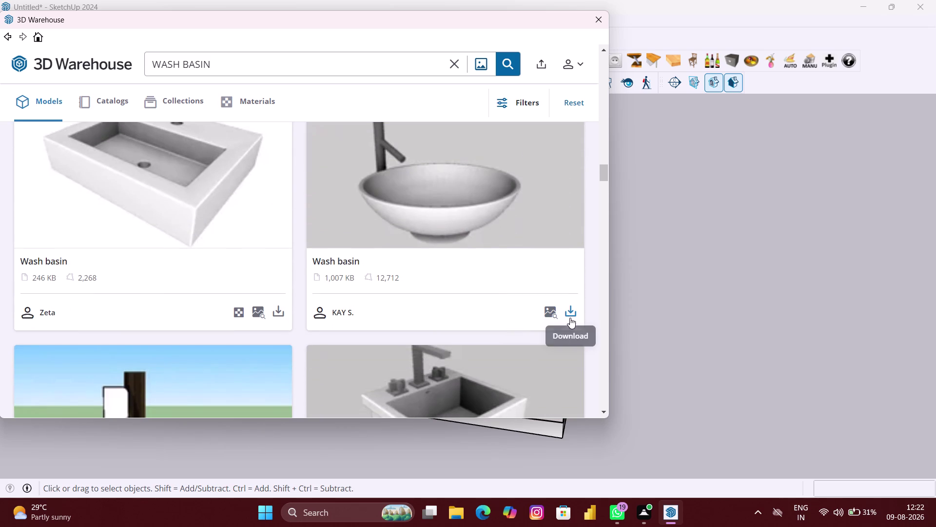
click(570, 316)
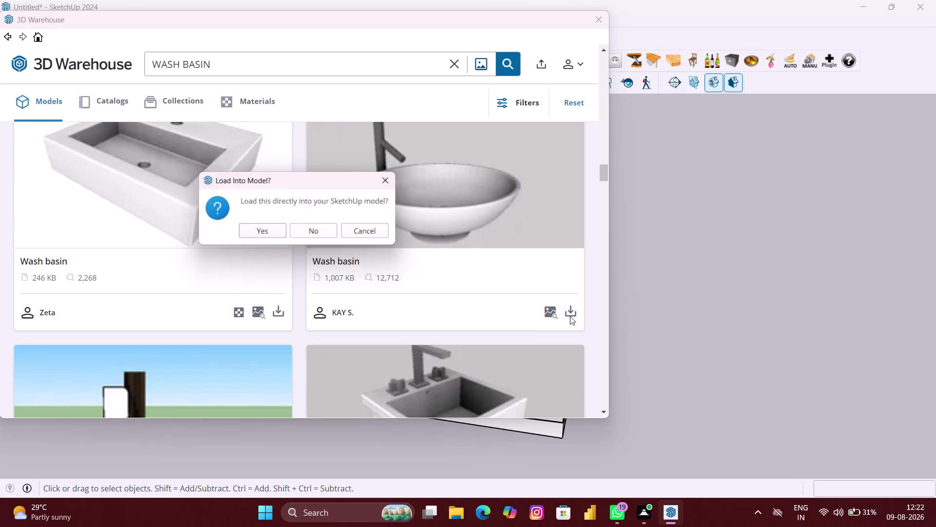
Accept the Load Into Model prompt and place the vessel basin next to the wall unit.
click(273, 230)
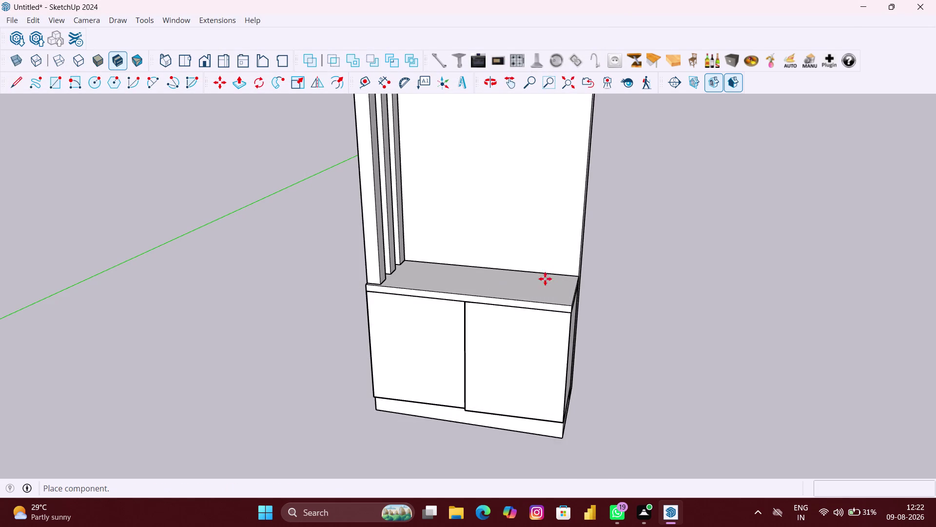
scroll(down, 3)
scroll(down, 3)
scroll(down, 3)
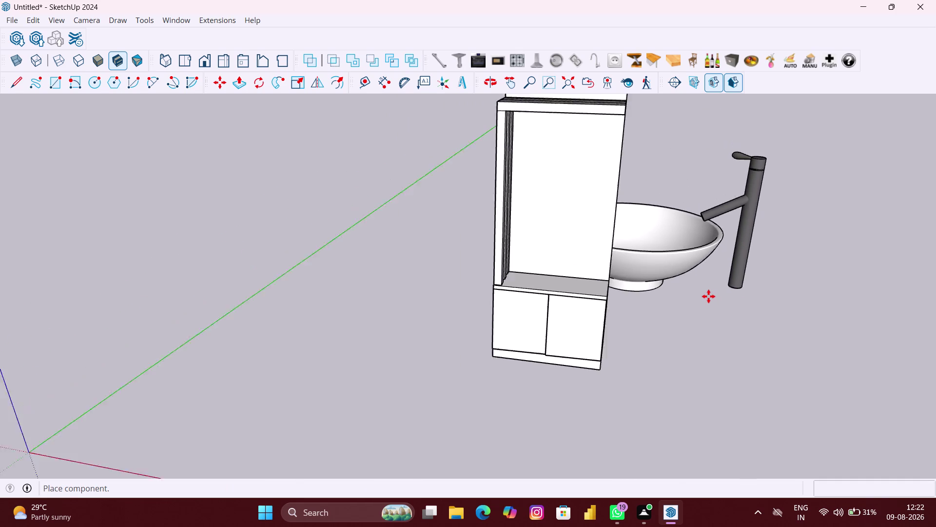
scroll(down, 3)
scroll(down, 3)
scroll(down, 3)
scroll(down, 3)
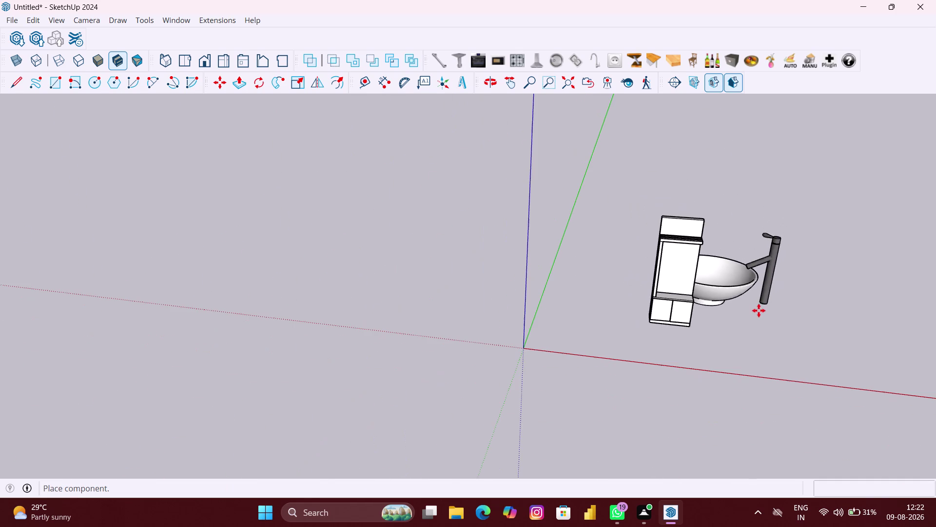
click(811, 309)
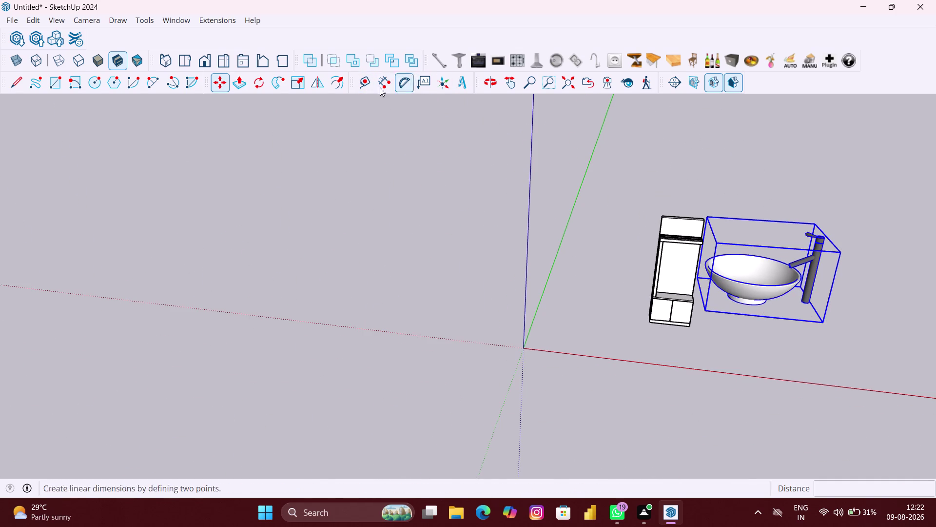
Rotate the vessel basin 90 degrees about the blue axis, pivoting at its corner.
click(265, 83)
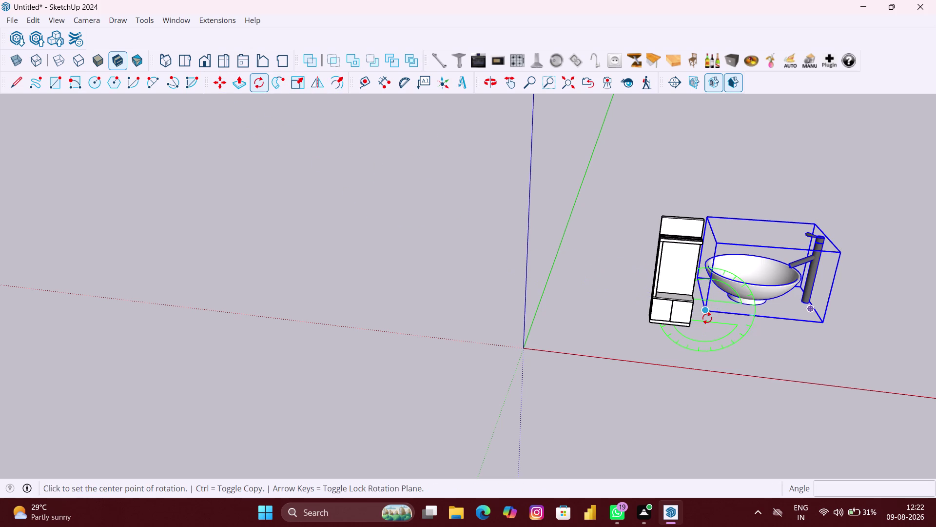
key(Up)
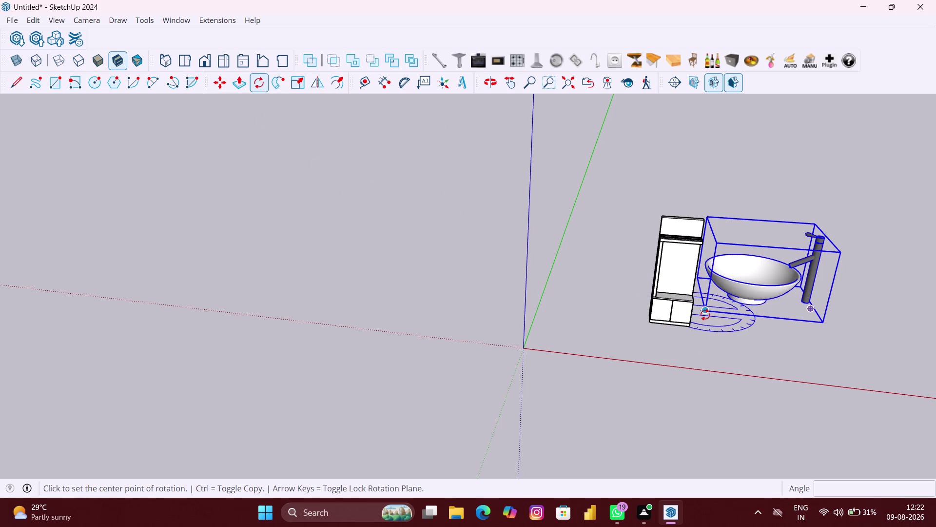
click(704, 313)
middle_drag(738, 292, 771, 289)
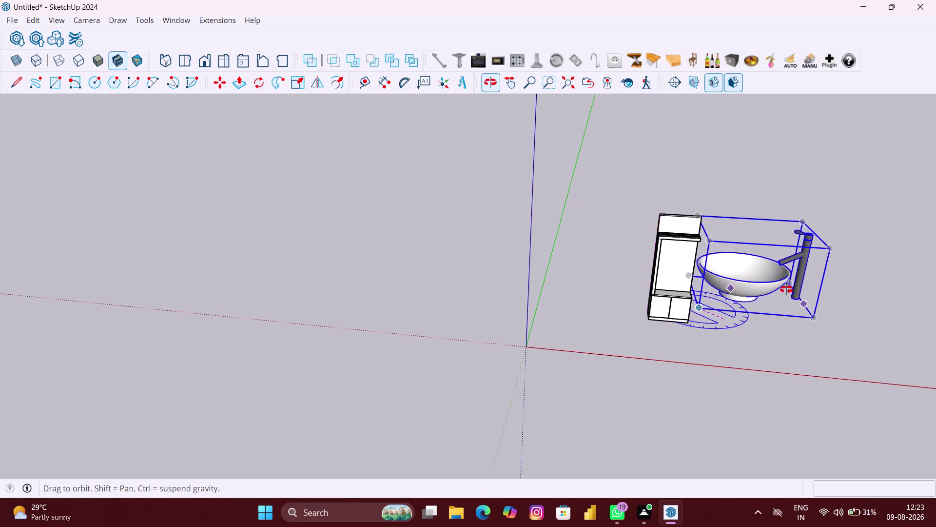
middle_drag(770, 290, 852, 276)
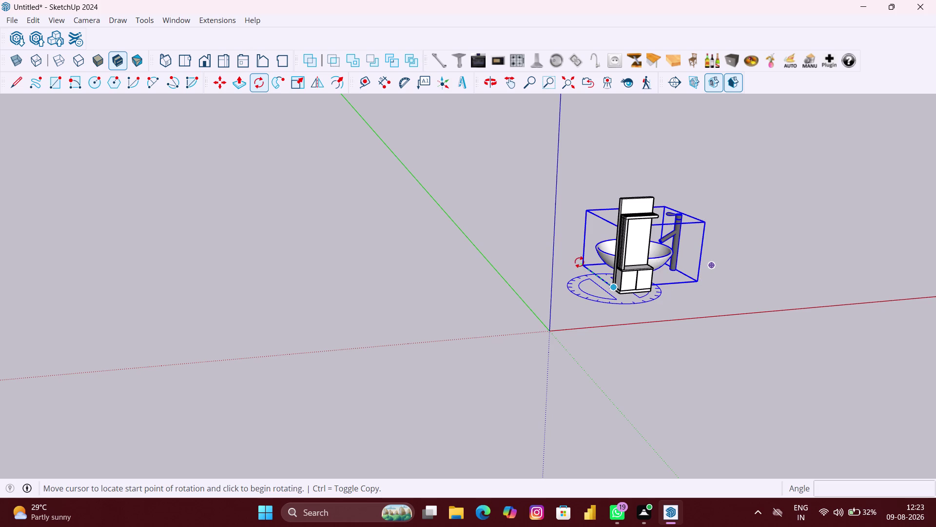
click(581, 264)
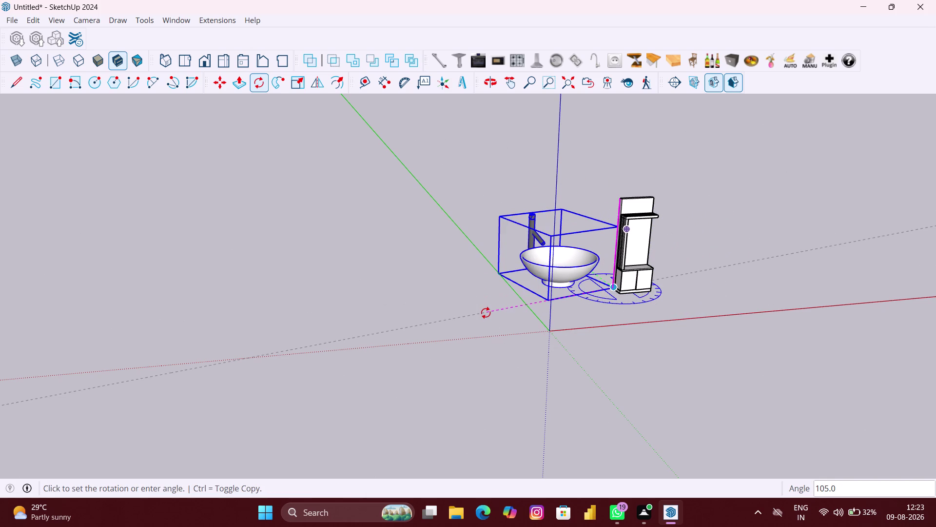
text(90)
key(Return)
key(space)
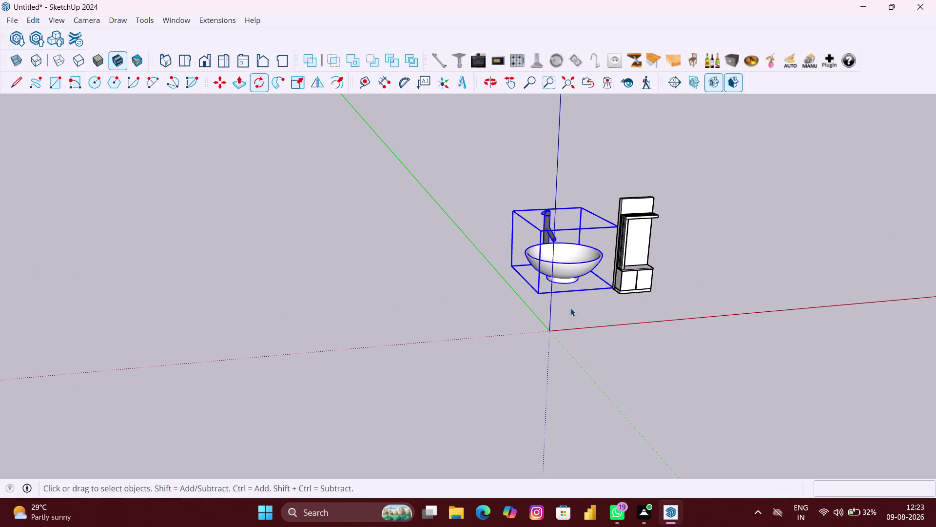
Move the vessel basin by its bottom corner to a ground spot near the cabinet.
scroll(down, 3)
middle_drag(576, 277, 519, 280)
scroll(down, 3)
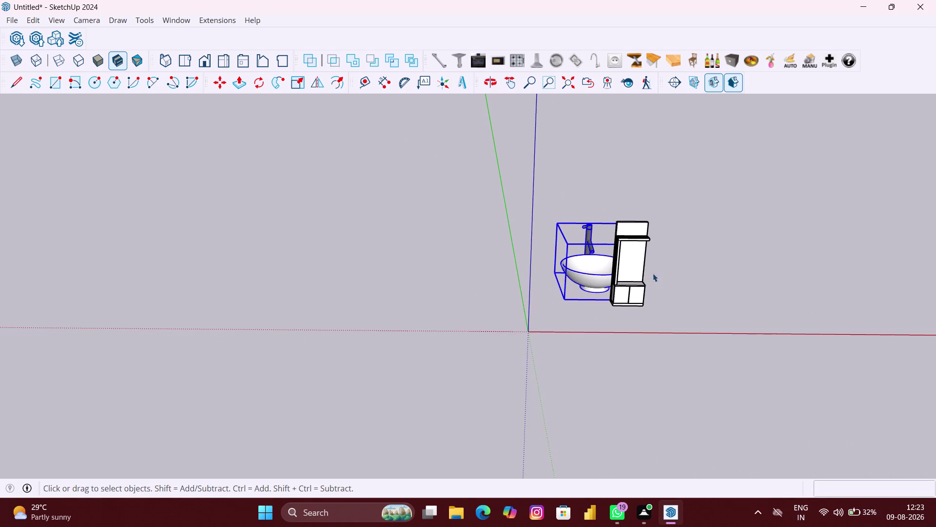
scroll(down, 3)
middle_drag(681, 274, 499, 289)
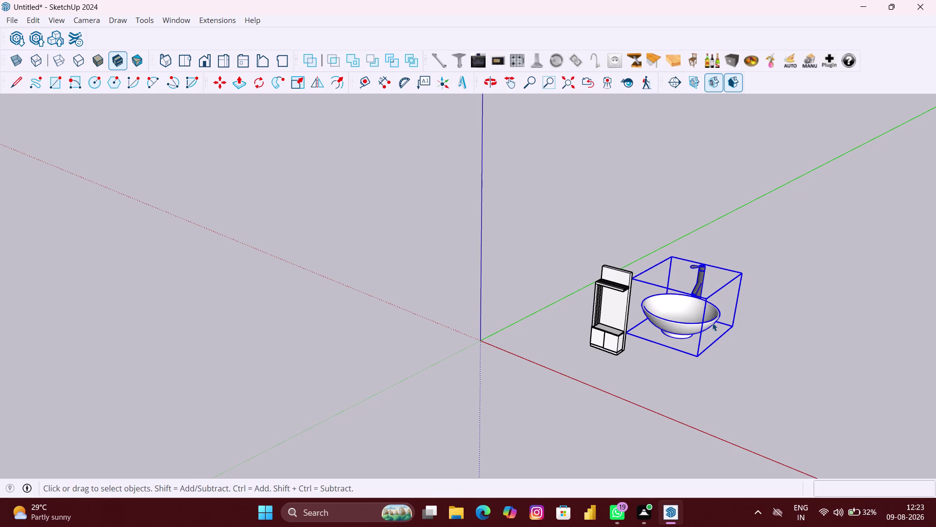
key(m)
click(697, 355)
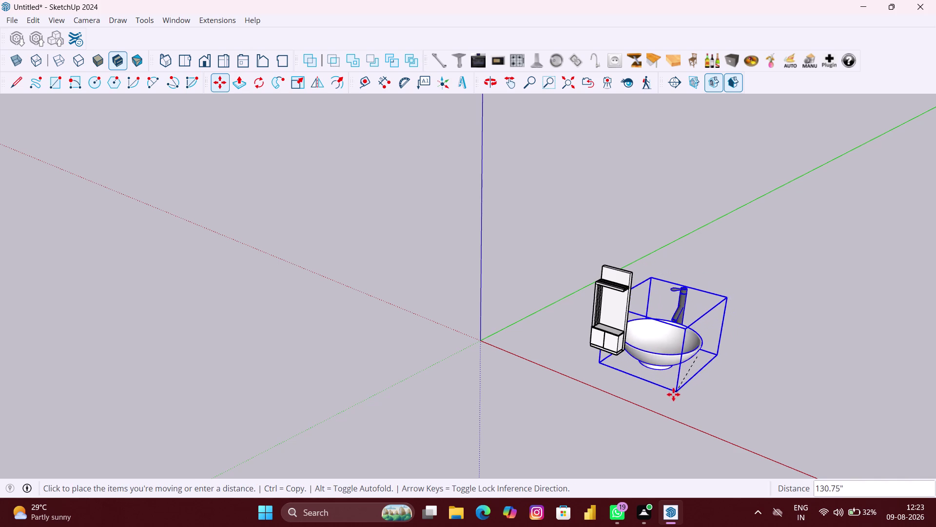
scroll(down, 3)
middle_drag(664, 378, 700, 320)
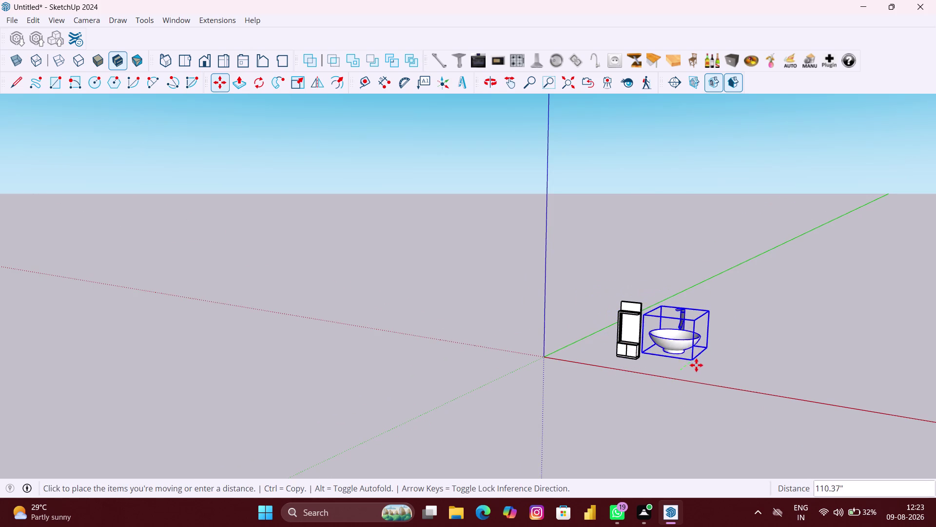
scroll(down, 3)
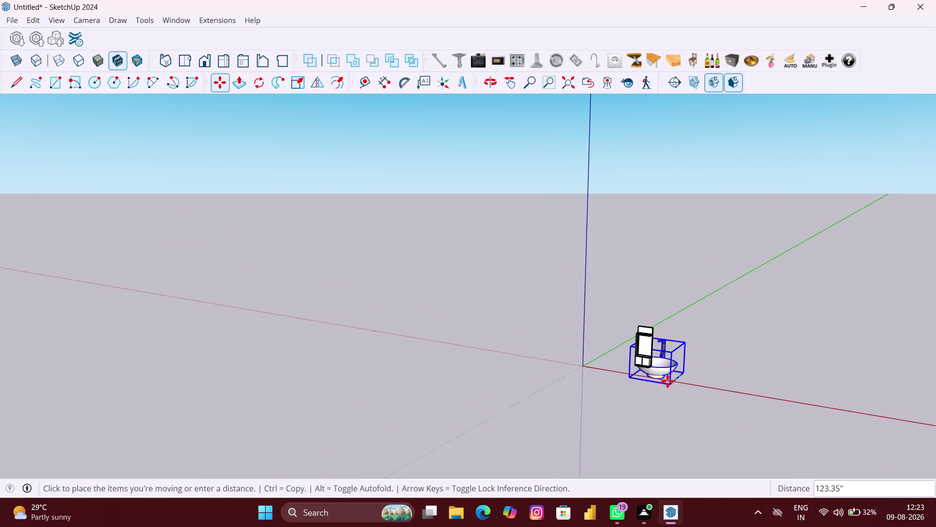
middle_drag(665, 381, 723, 345)
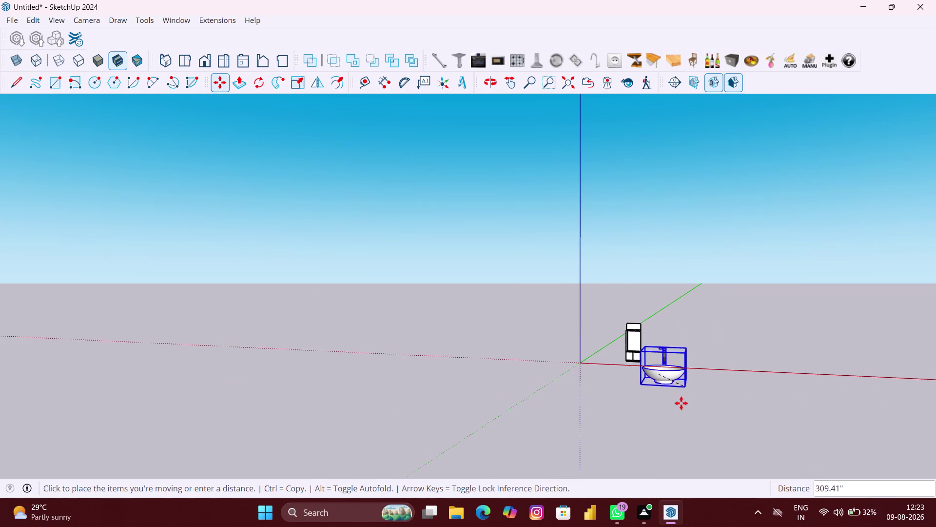
scroll(up, 3)
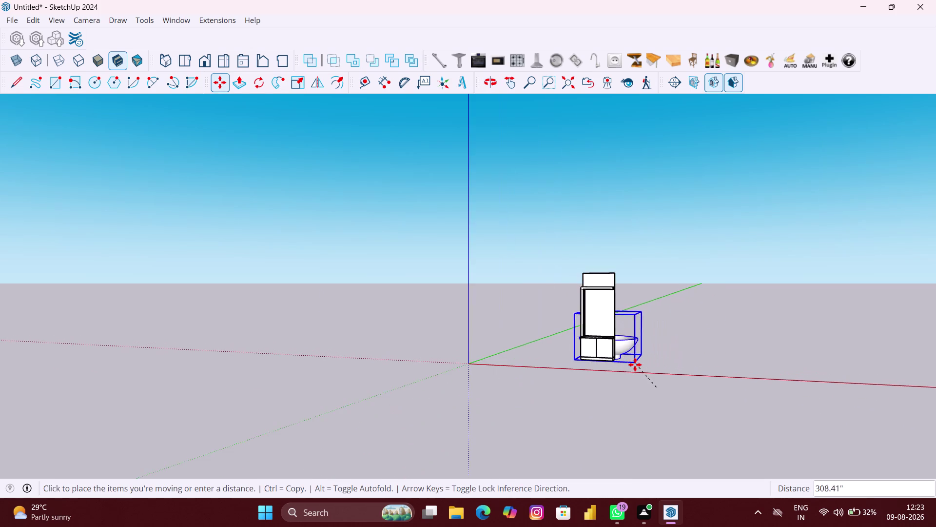
scroll(up, 3)
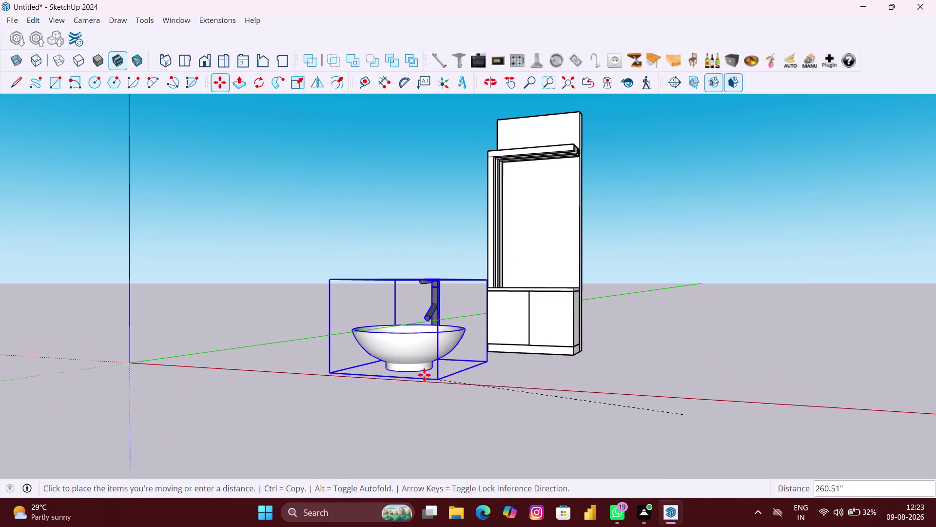
click(817, 425)
key(space)
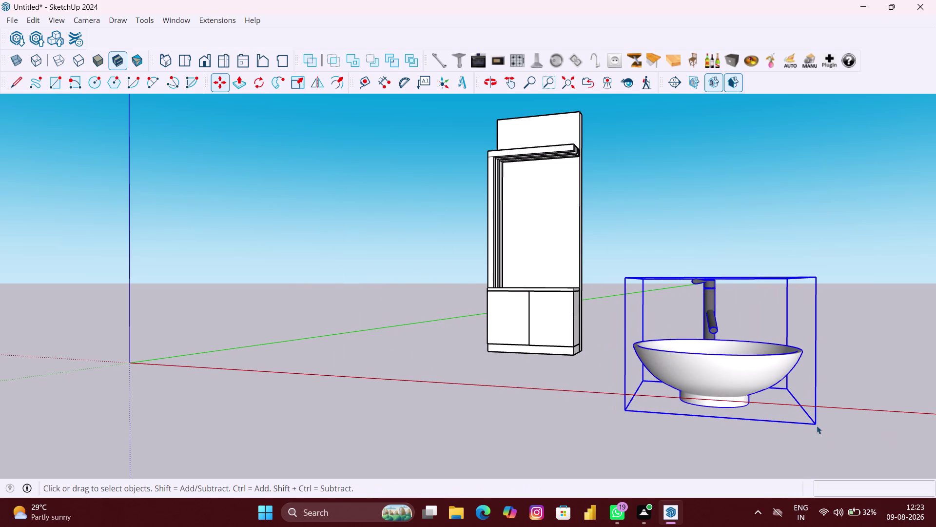
scroll(down, 3)
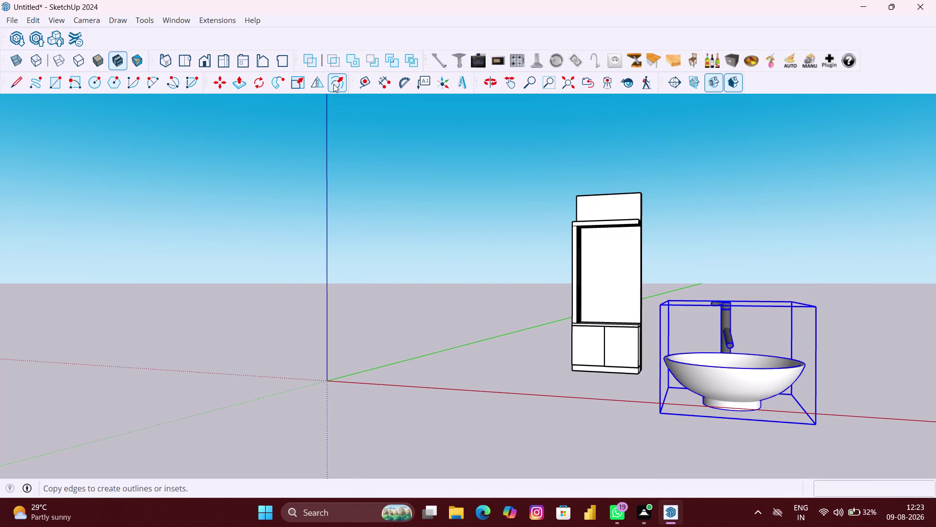
Shrink the selected vessel basin to about a third of its size.
click(301, 85)
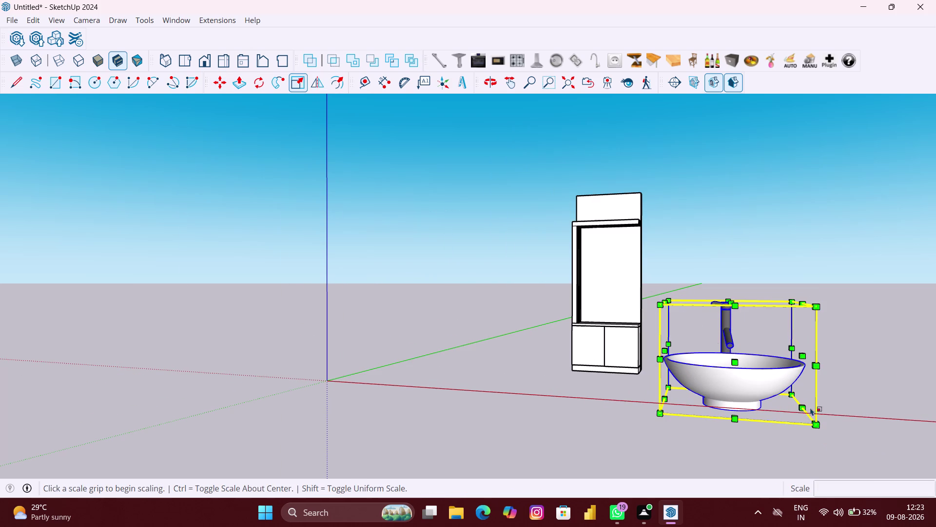
click(800, 407)
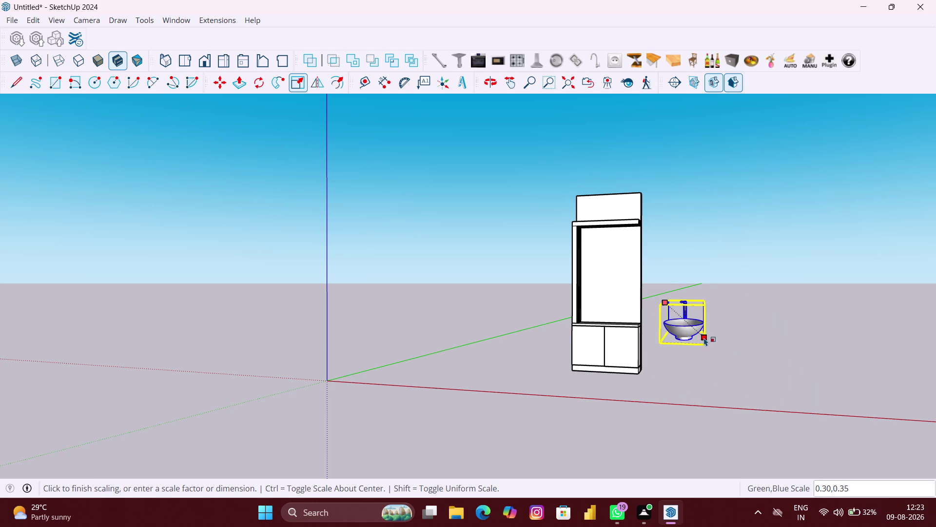
click(705, 337)
scroll(up, 3)
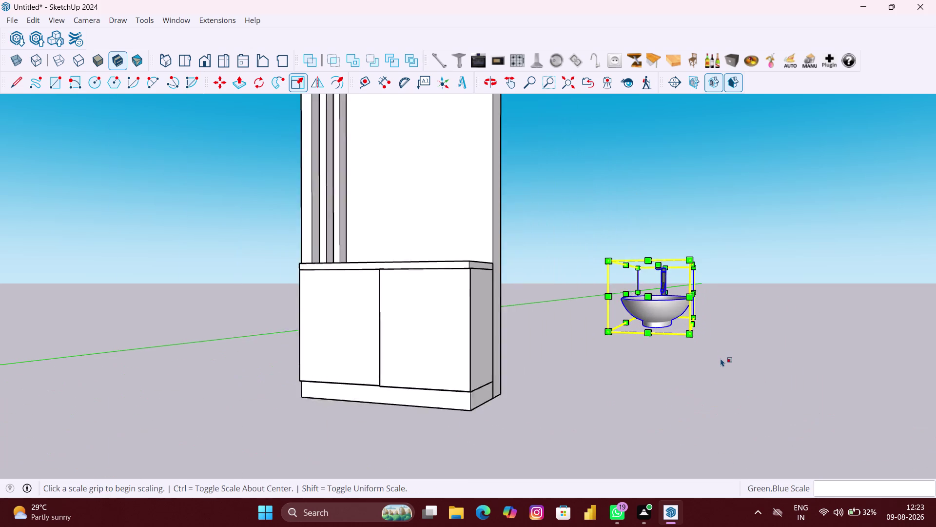
Carry the shrunken basin and tap from open ground to beside the wall unit.
key(m)
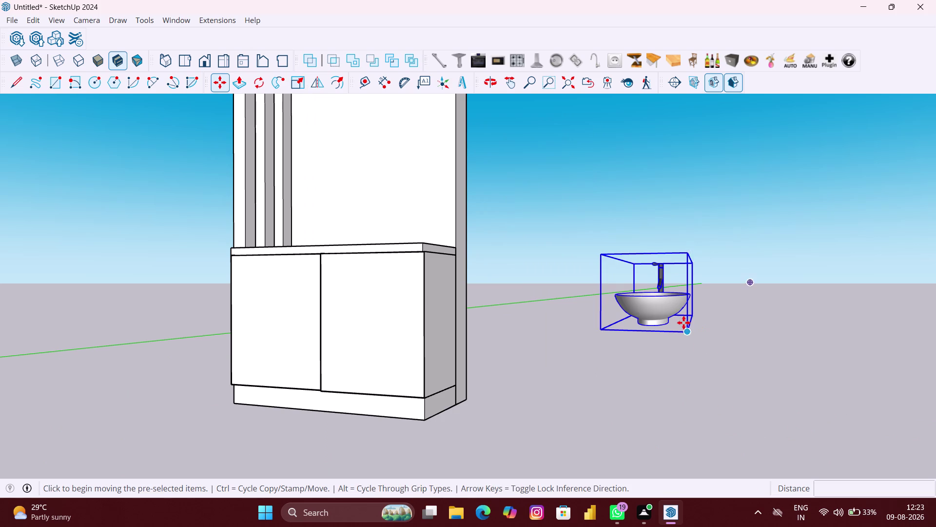
scroll(up, 3)
middle_drag(676, 316, 670, 317)
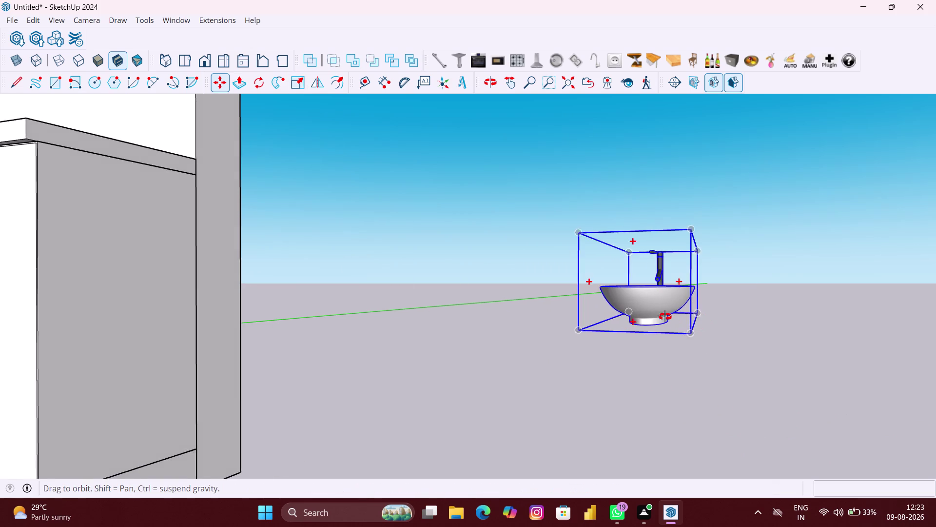
middle_drag(670, 316, 537, 342)
scroll(down, 3)
middle_click(857, 329)
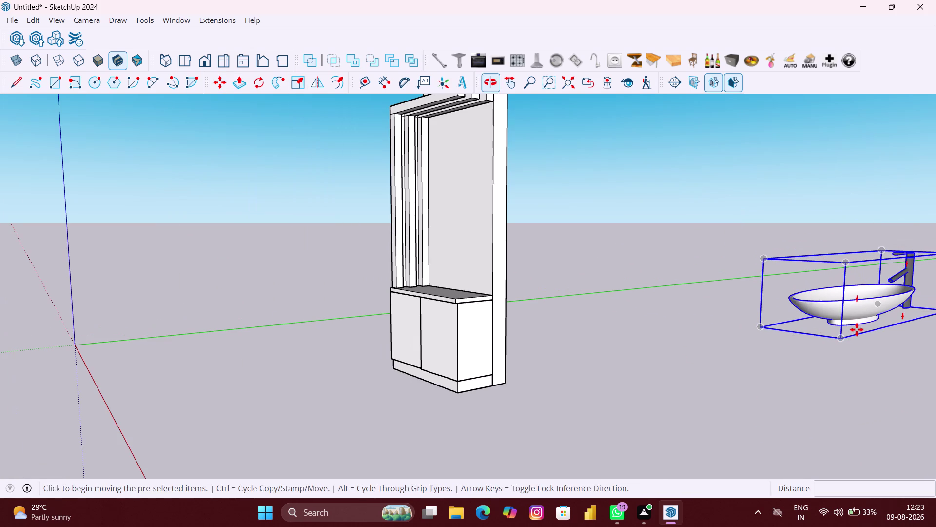
middle_drag(876, 328, 683, 320)
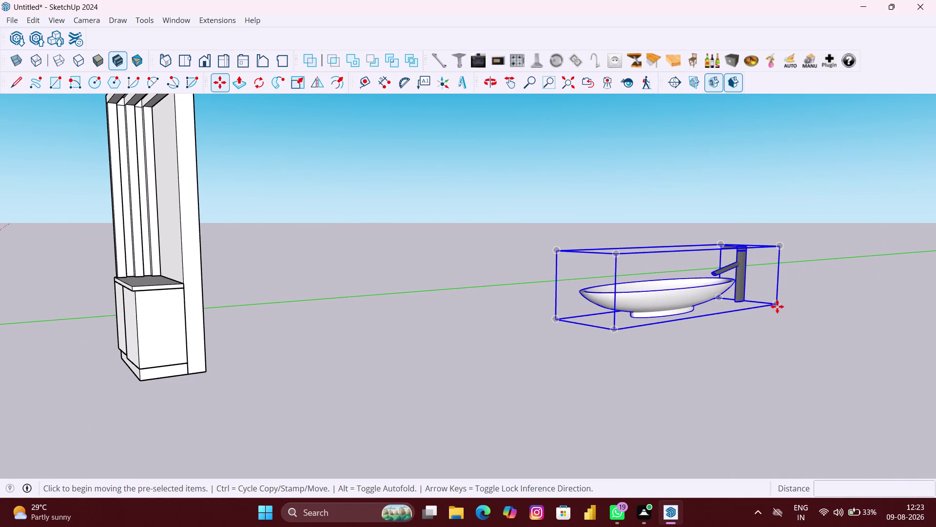
click(778, 303)
scroll(down, 3)
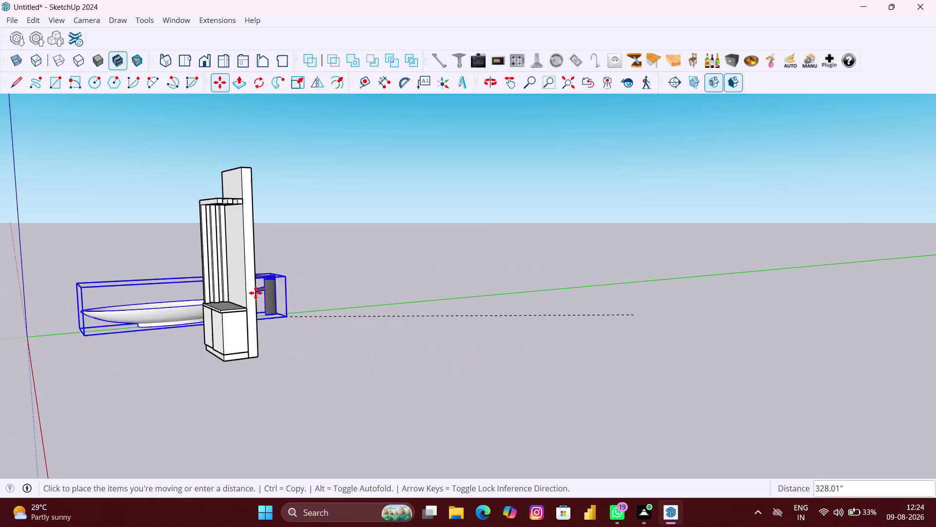
middle_drag(241, 291, 399, 309)
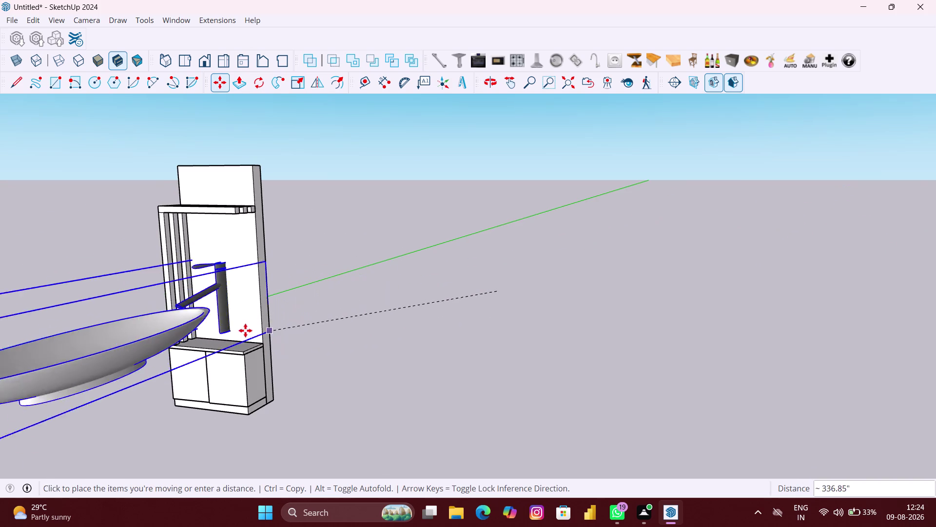
click(238, 339)
scroll(down, 3)
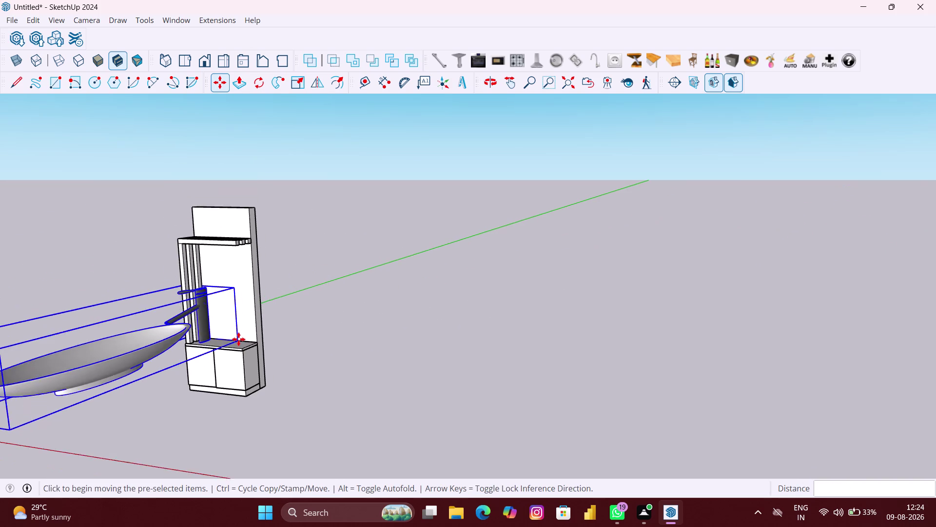
scroll(down, 3)
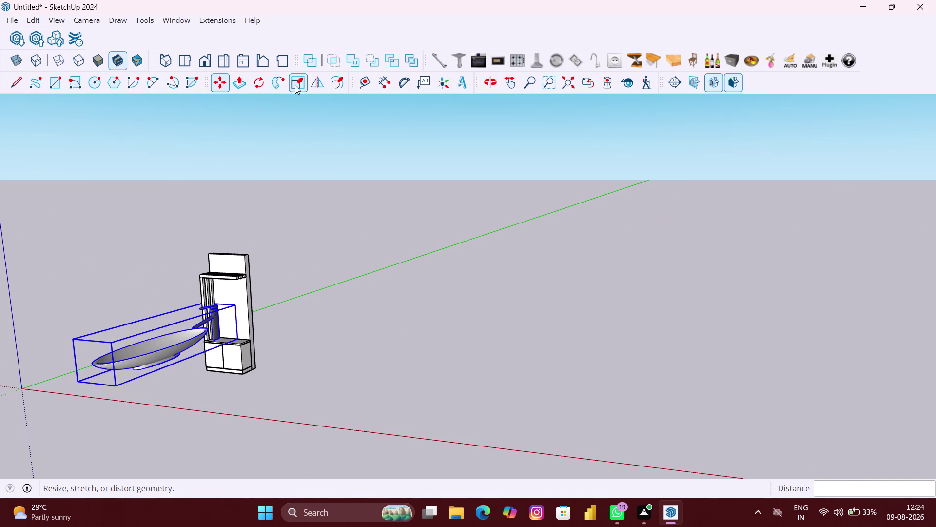
click(295, 85)
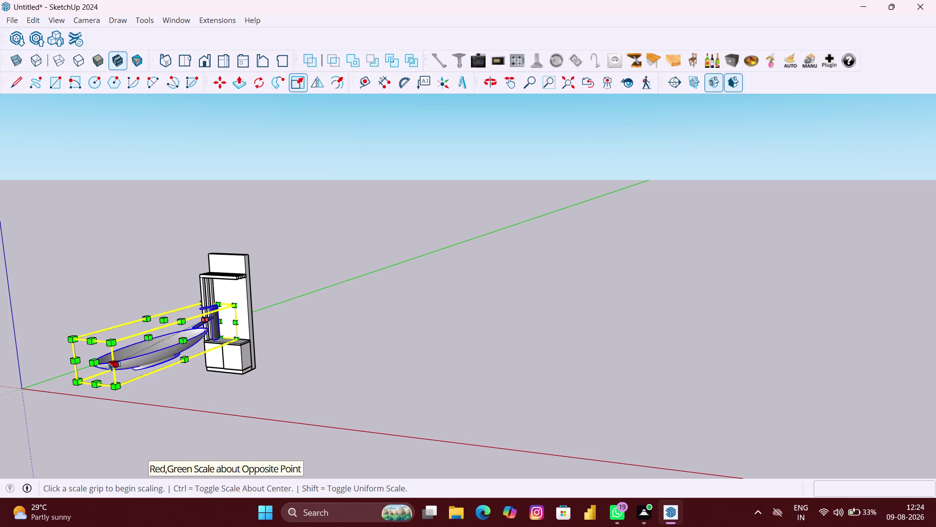
Narrow the basin's footprint, then reduce its height and width with the Scale grips.
click(109, 363)
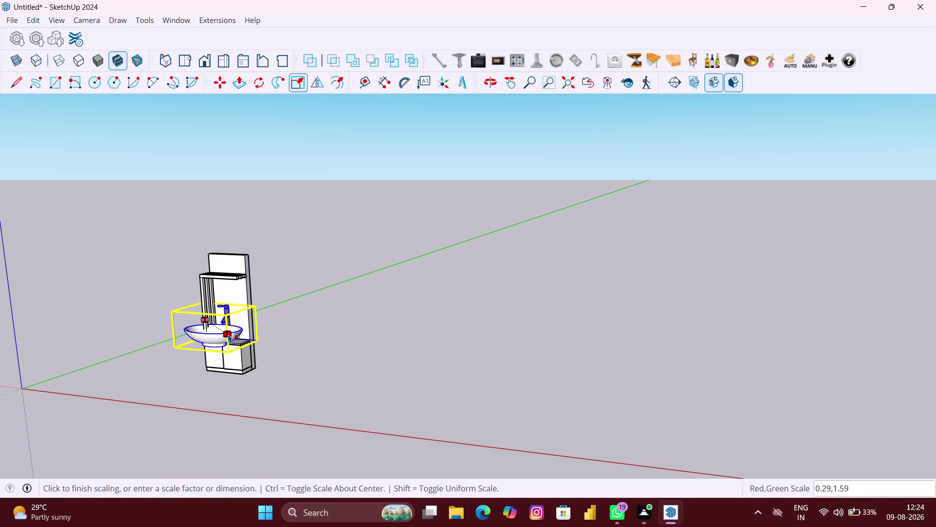
scroll(up, 3)
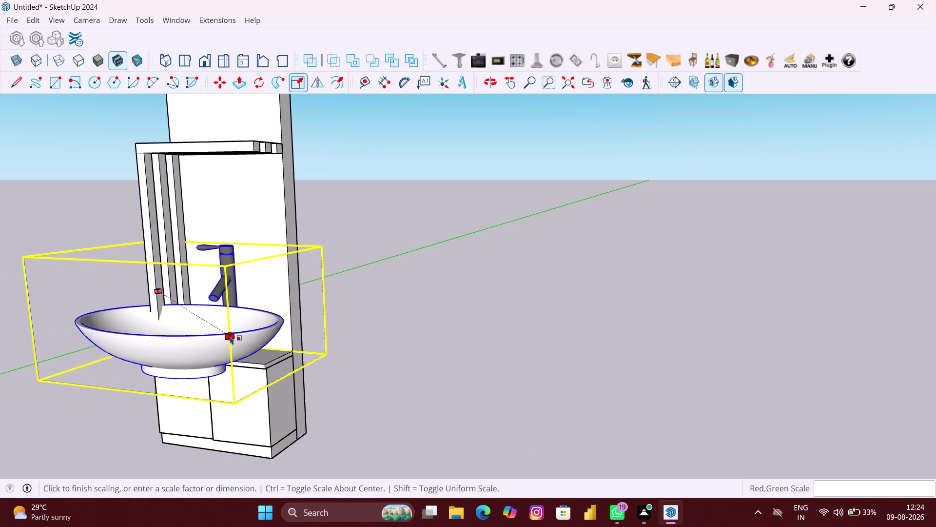
click(230, 336)
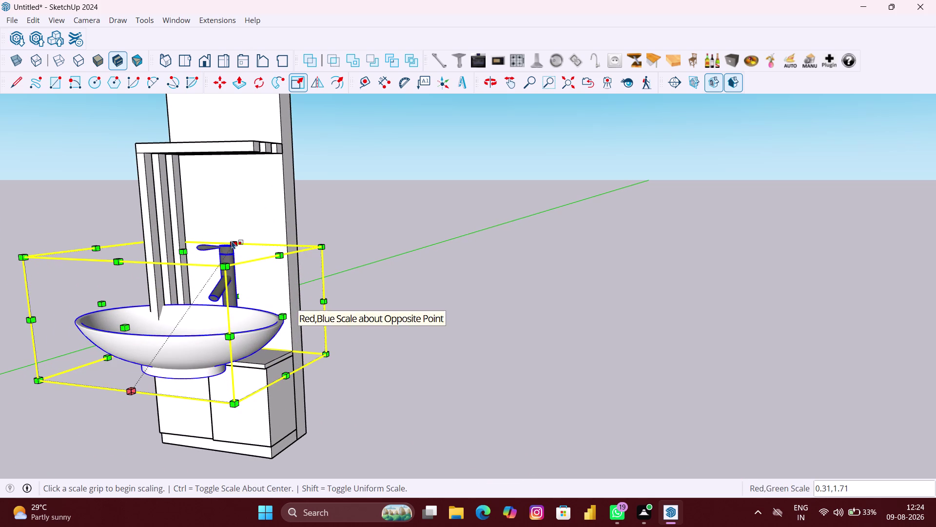
click(231, 241)
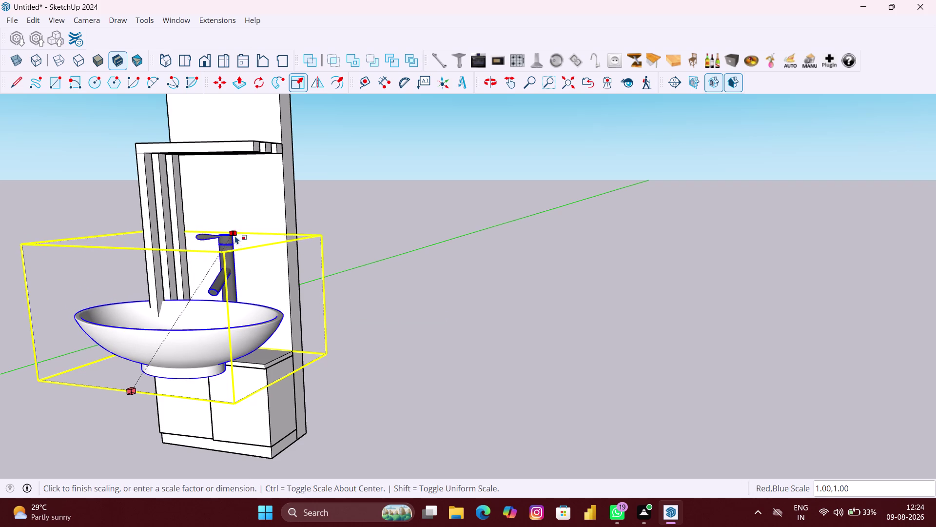
click(236, 238)
Scale the basin uniformly to about 0.36 so it fits above the countertop.
click(23, 258)
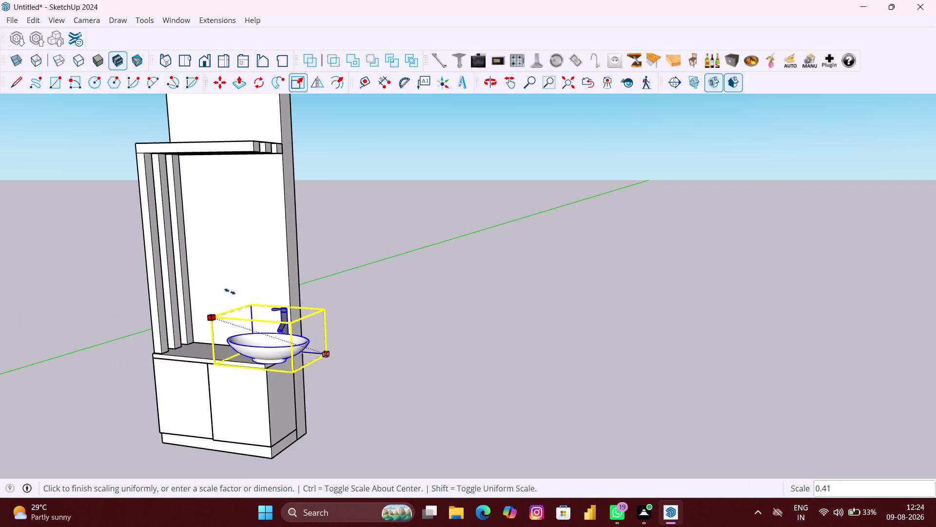
click(244, 299)
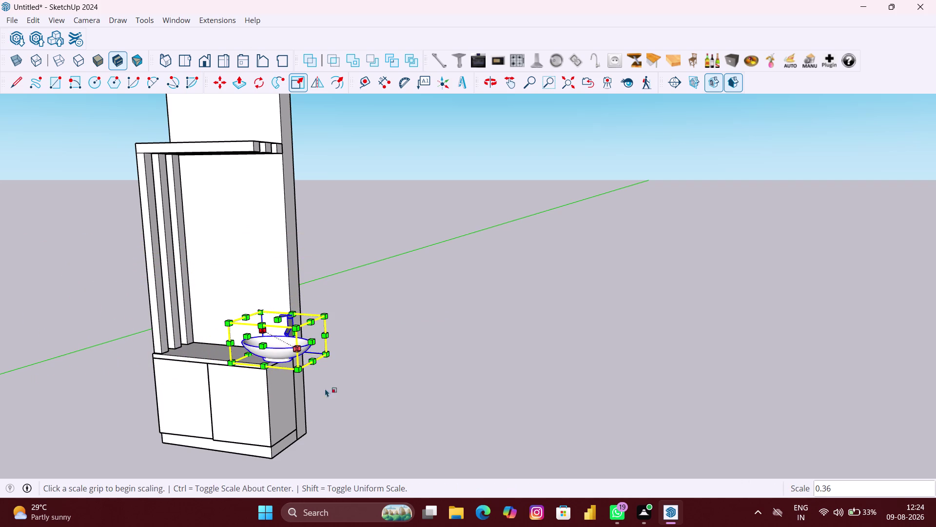
scroll(up, 3)
middle_drag(323, 394, 518, 379)
middle_drag(443, 398, 443, 398)
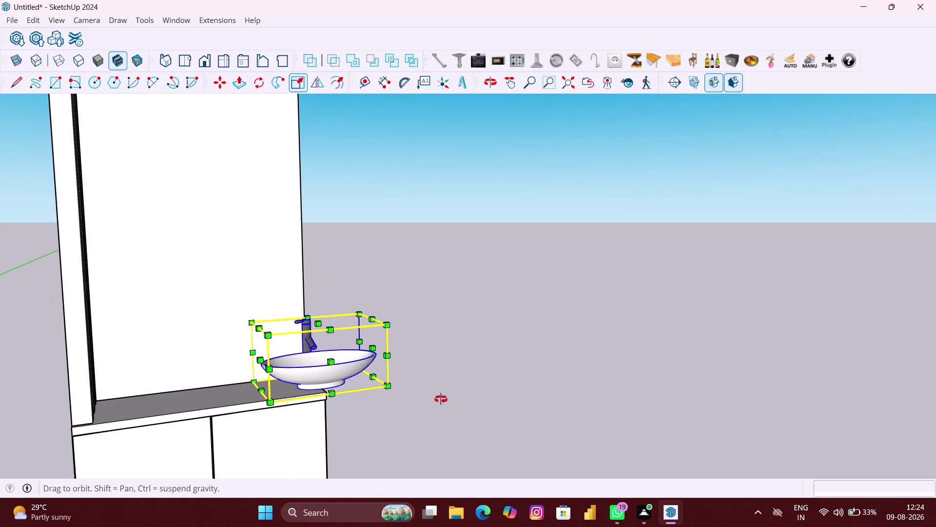
middle_drag(442, 398, 416, 405)
key(m)
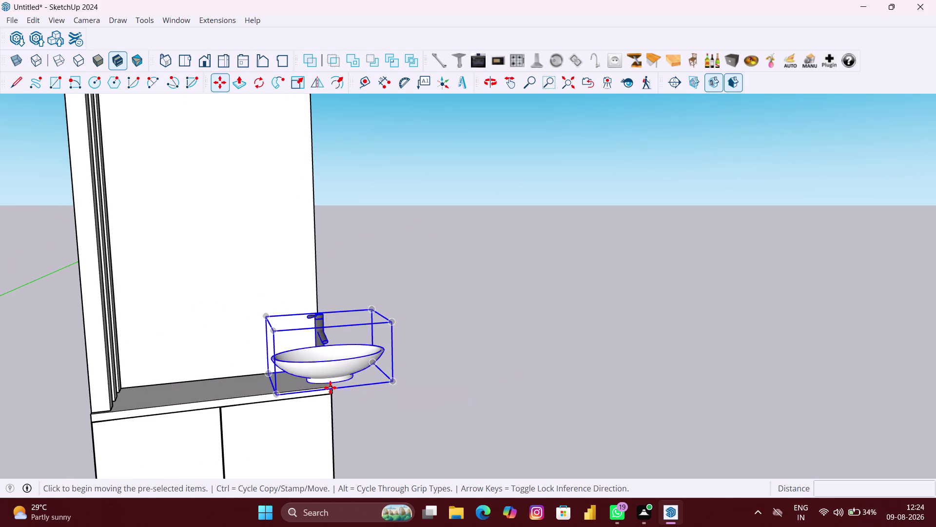
Set the resized basin down on the countertop surface.
click(331, 387)
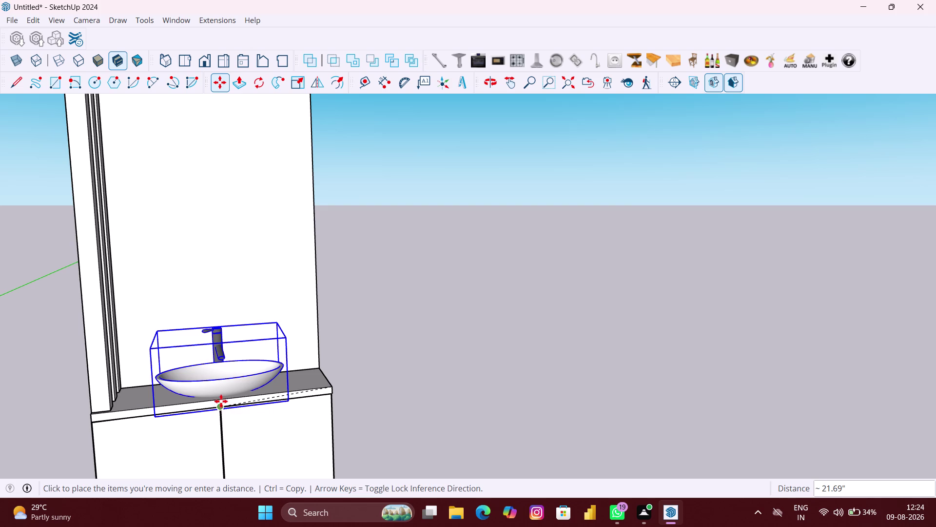
click(221, 400)
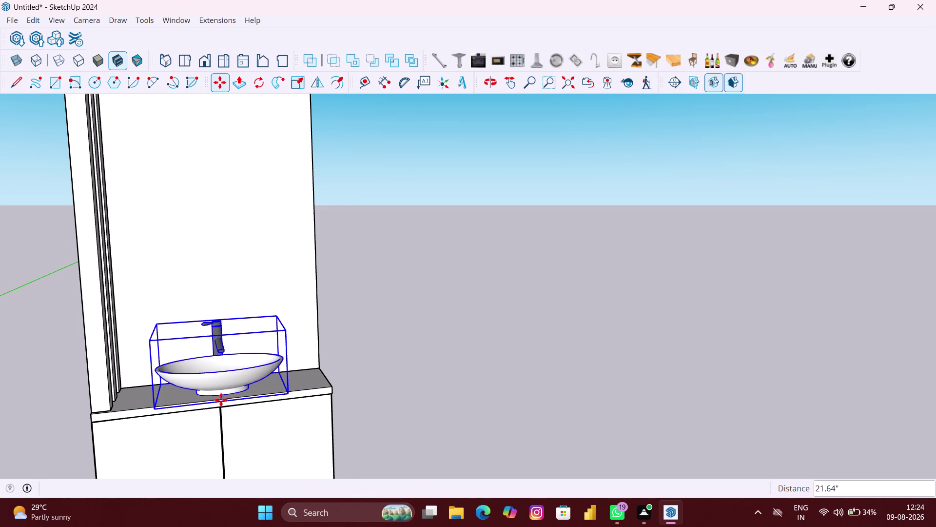
scroll(down, 3)
middle_drag(221, 399, 86, 432)
scroll(up, 3)
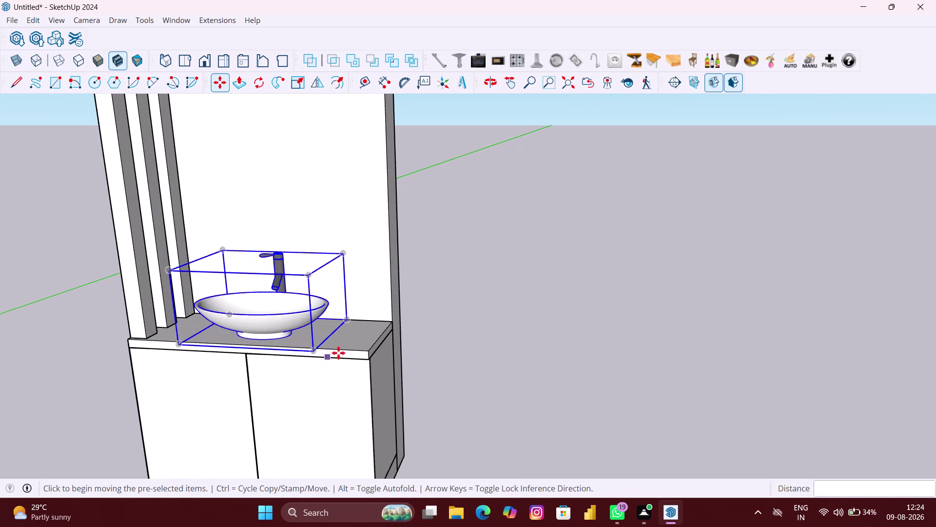
scroll(up, 3)
scroll(up, 3)
Clear the selection and orbit around the basin to check its placement.
key(space)
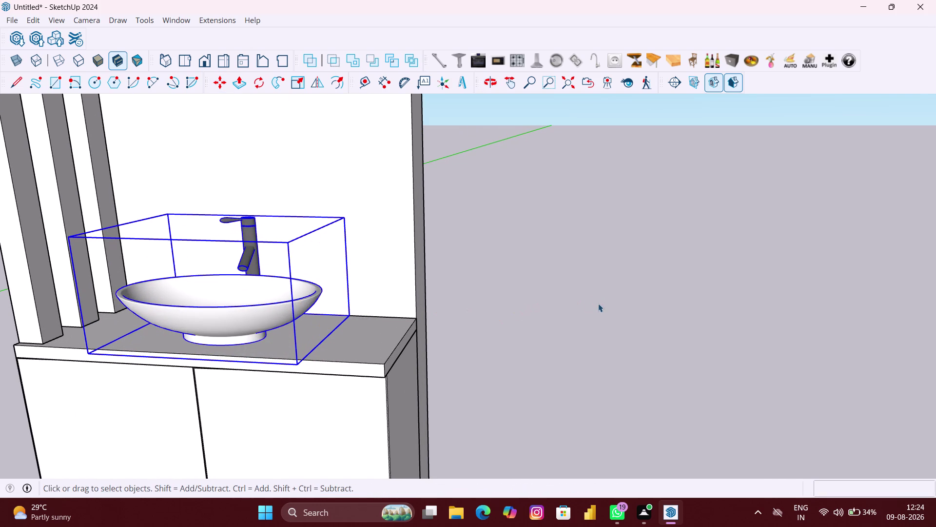
click(598, 304)
scroll(down, 3)
scroll(down, 3)
middle_drag(409, 347, 461, 312)
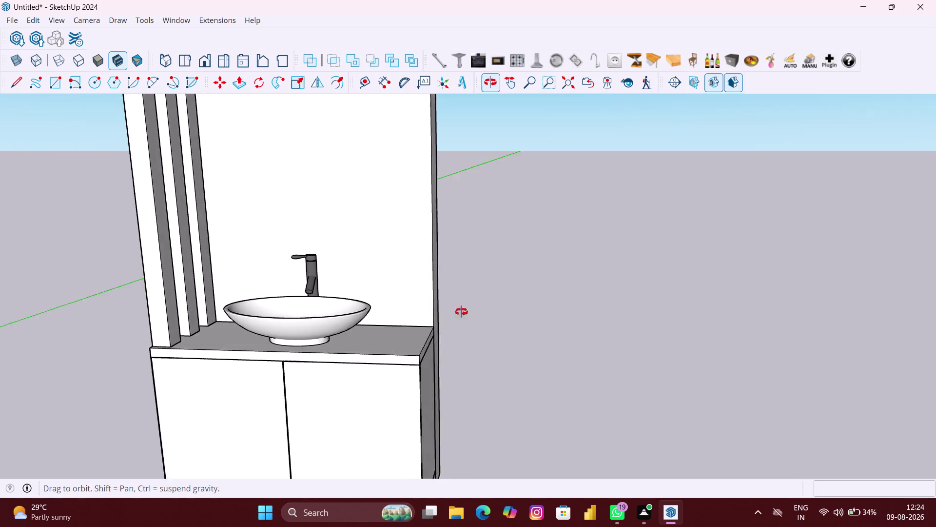
middle_drag(461, 312, 466, 308)
scroll(up, 3)
middle_drag(340, 332, 80, 355)
scroll(up, 3)
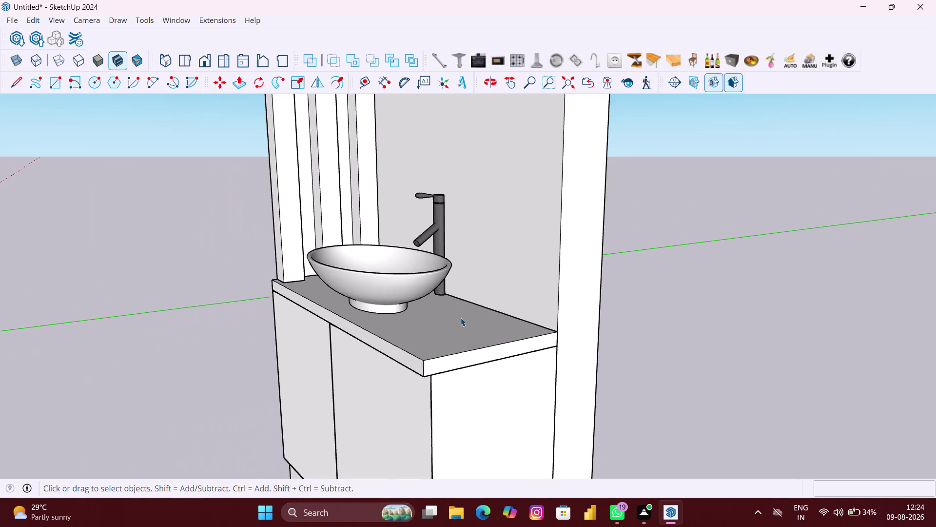
scroll(up, 3)
scroll(up, 3)
middle_drag(465, 301, 456, 300)
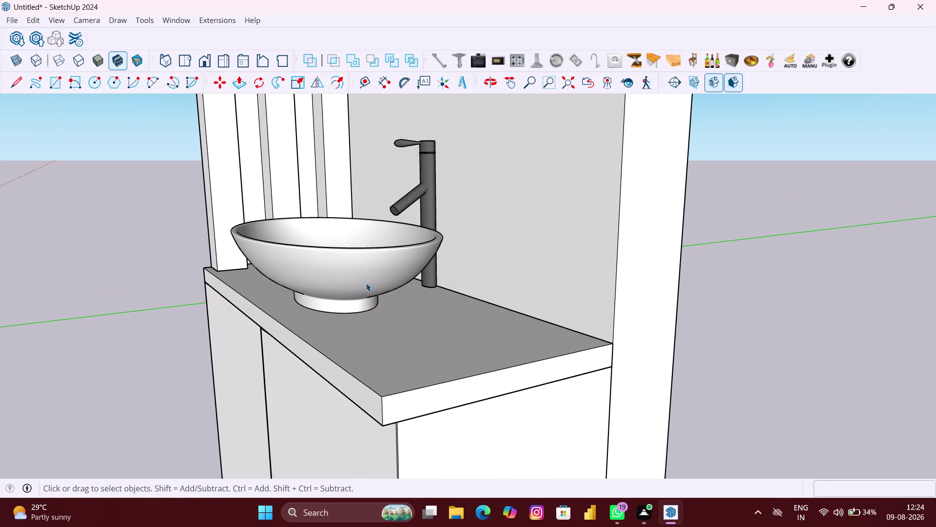
Select the basin and tap group again.
click(367, 283)
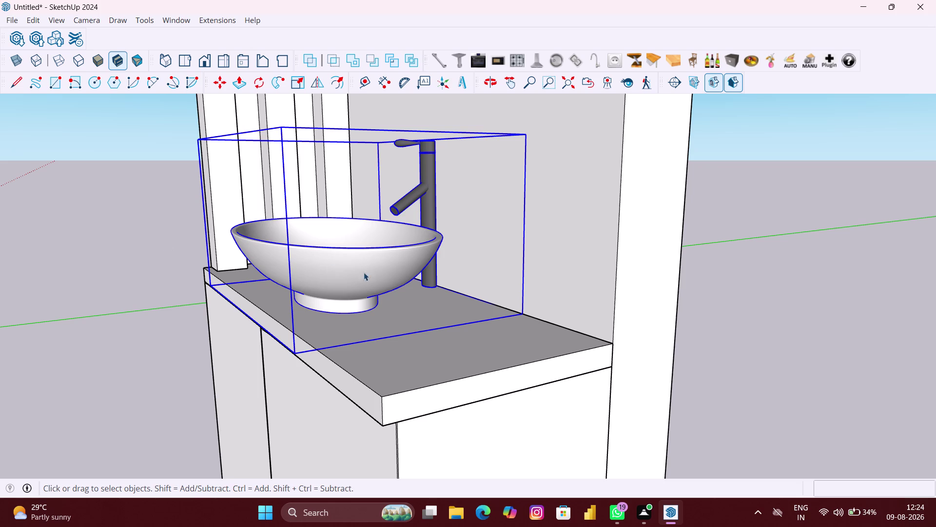
middle_drag(337, 277, 273, 300)
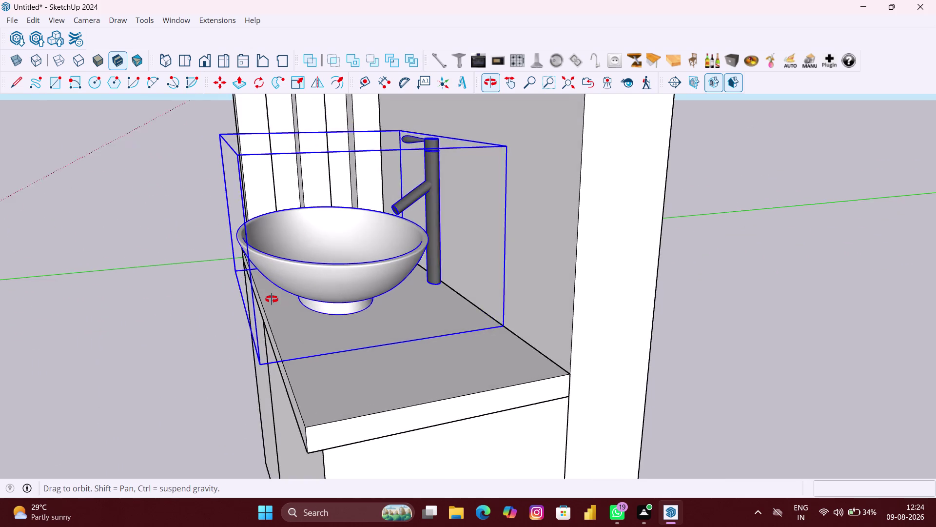
middle_drag(273, 300, 271, 299)
scroll(up, 3)
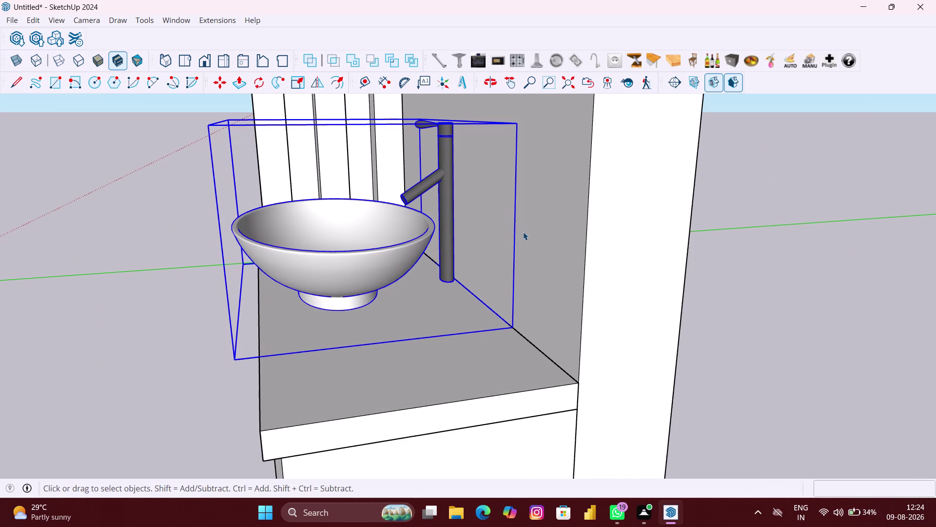
Push the basin back to the countertop's wall edge using an arrow-key axis lock.
key(m)
click(20, 57)
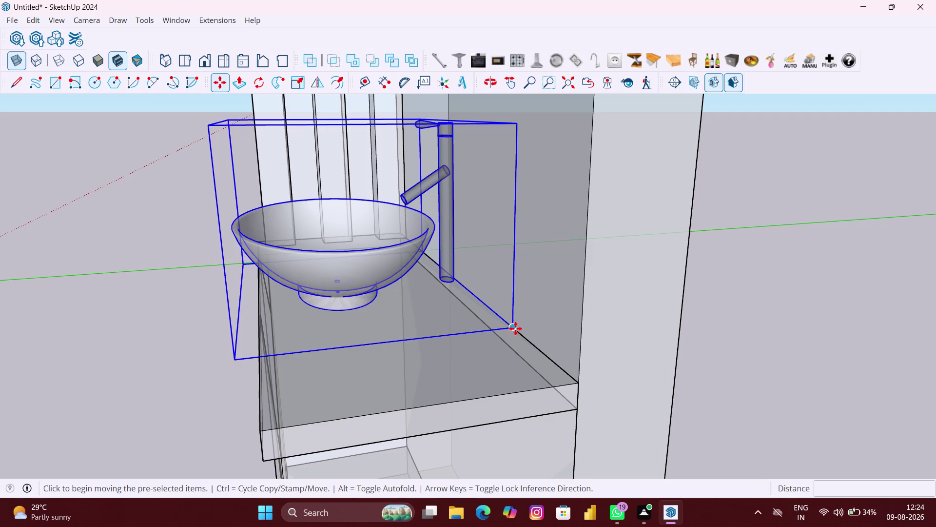
click(515, 328)
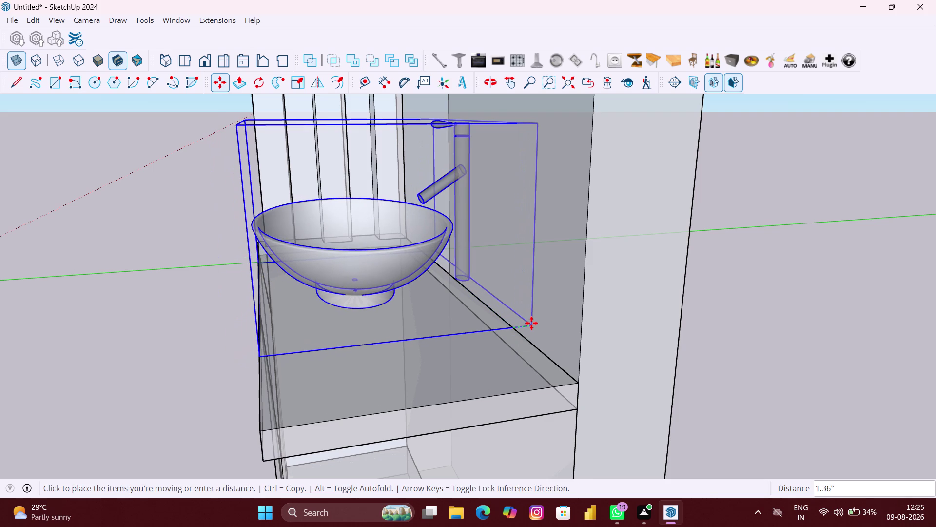
key(Right)
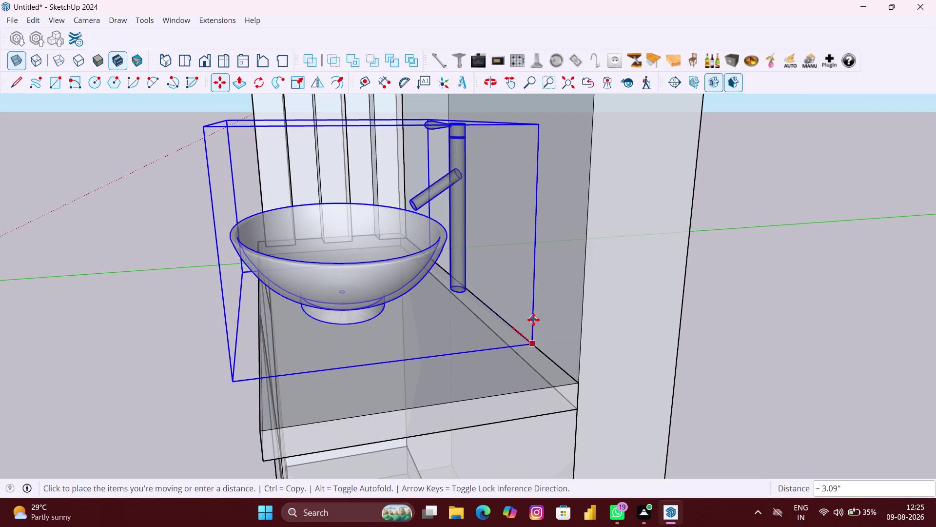
key(Up)
key(Left)
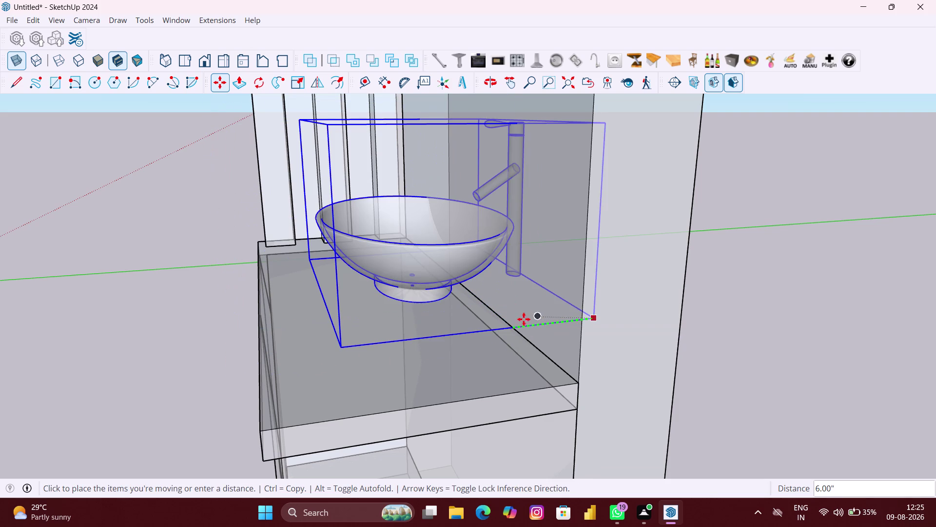
scroll(up, 3)
scroll(up, 3)
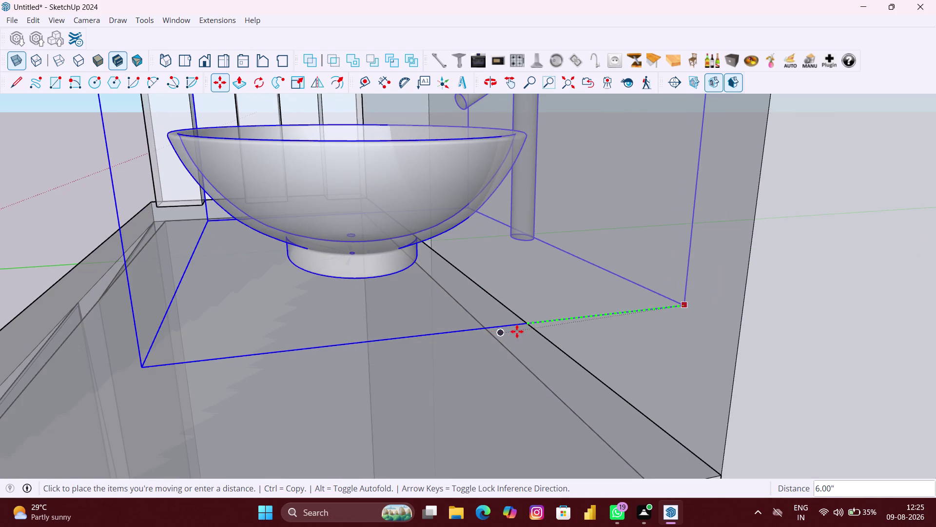
key(Left)
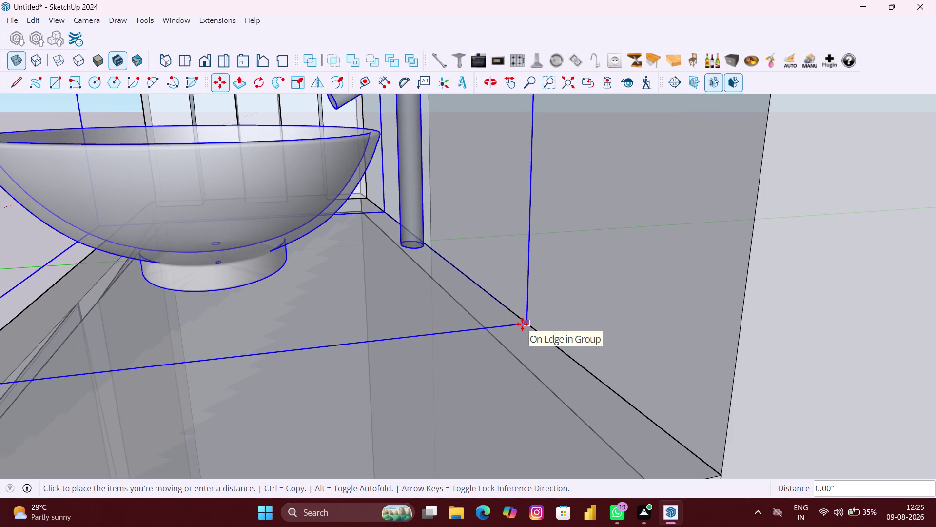
Pick up the basin and tap again to nudge them sideways along the red axis.
click(523, 323)
scroll(down, 3)
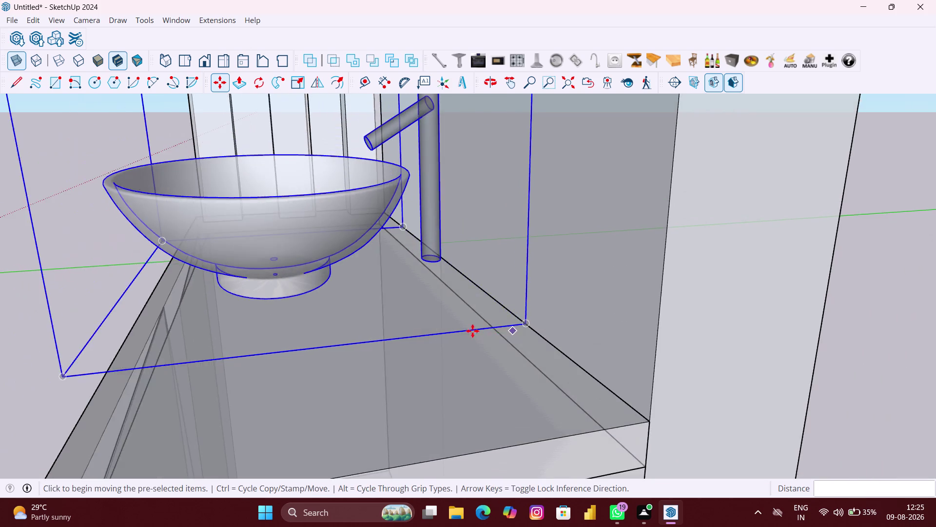
scroll(down, 3)
click(14, 61)
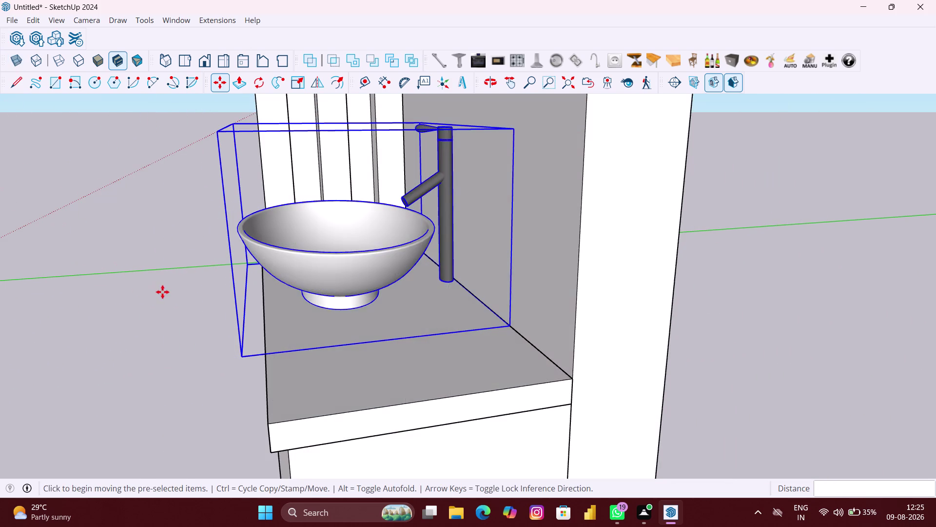
scroll(down, 3)
middle_drag(171, 306, 486, 327)
scroll(down, 3)
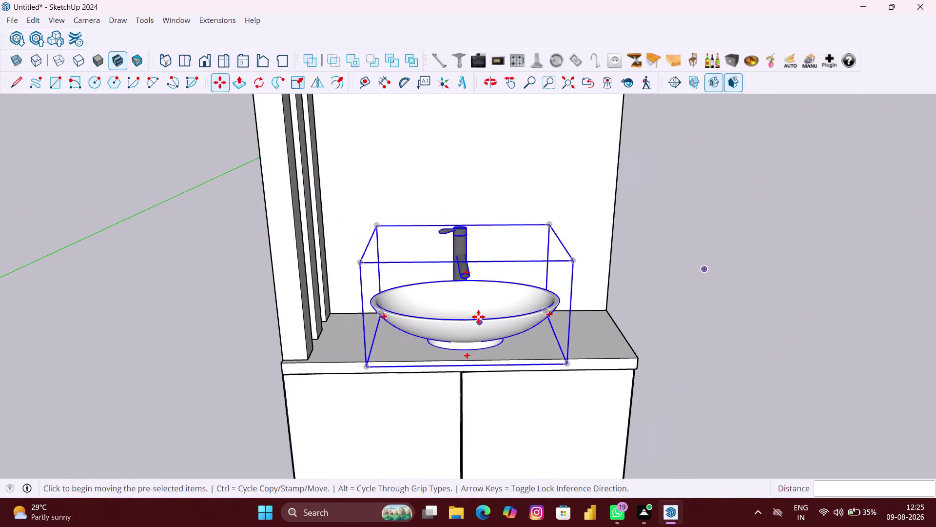
scroll(down, 3)
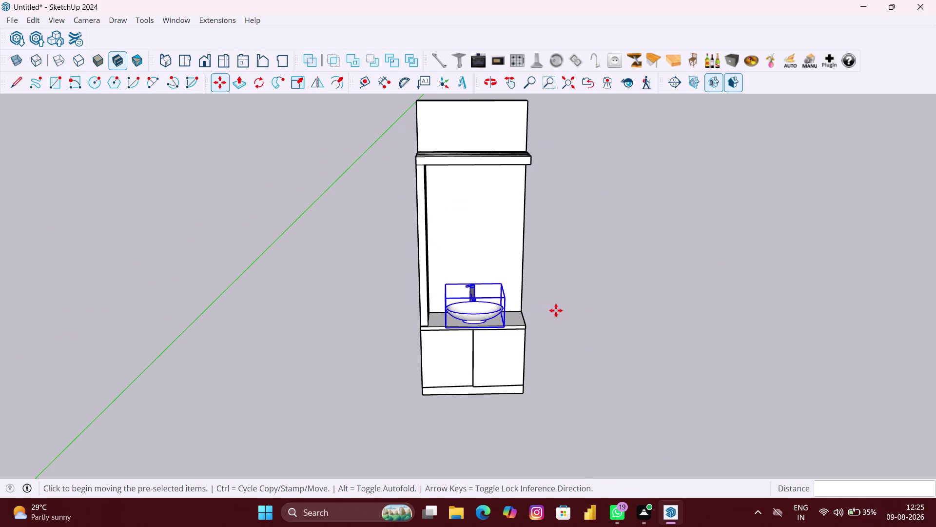
click(598, 307)
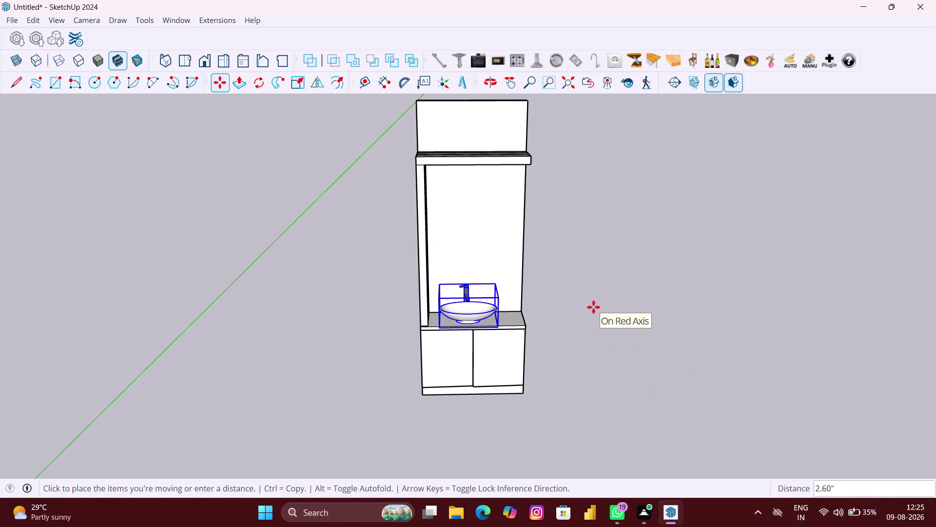
key(Escape)
key(space)
Drop the basin centred on the countertop.
click(594, 307)
scroll(up, 3)
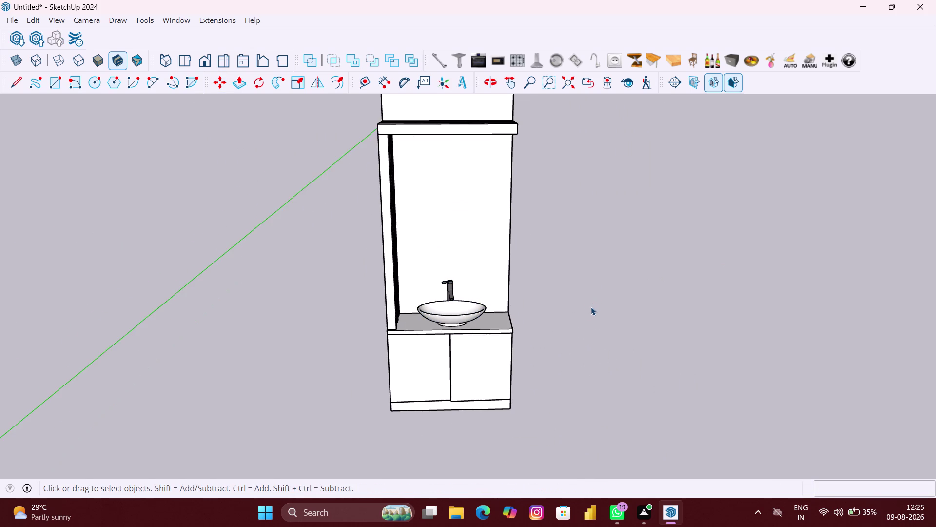
middle_drag(586, 308, 557, 289)
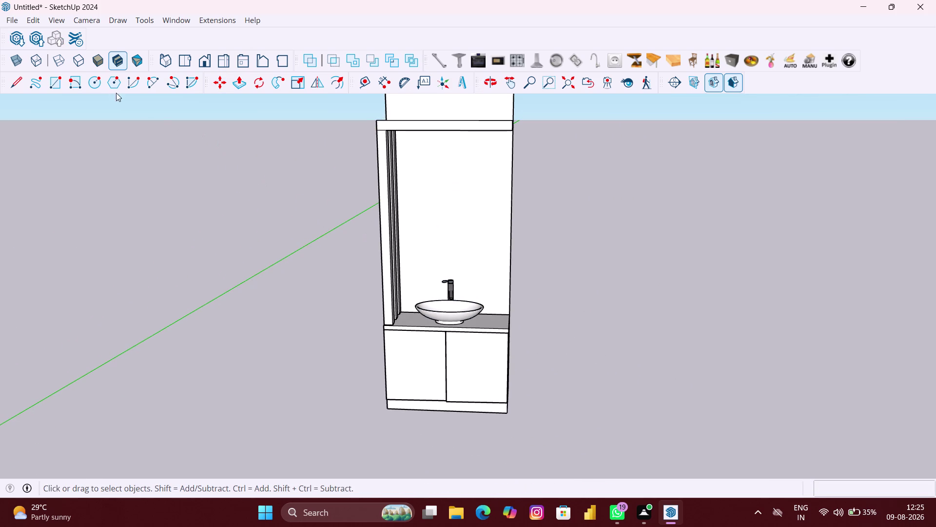
Search 3D Warehouse for 'MIRROR' in place of the old WASH BASIN query.
click(25, 43)
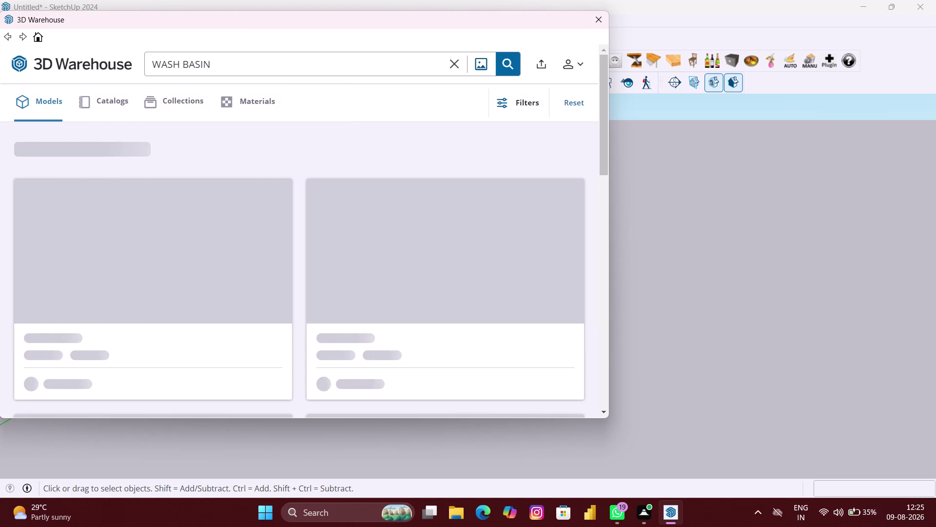
click(232, 70)
triple_click(259, 67)
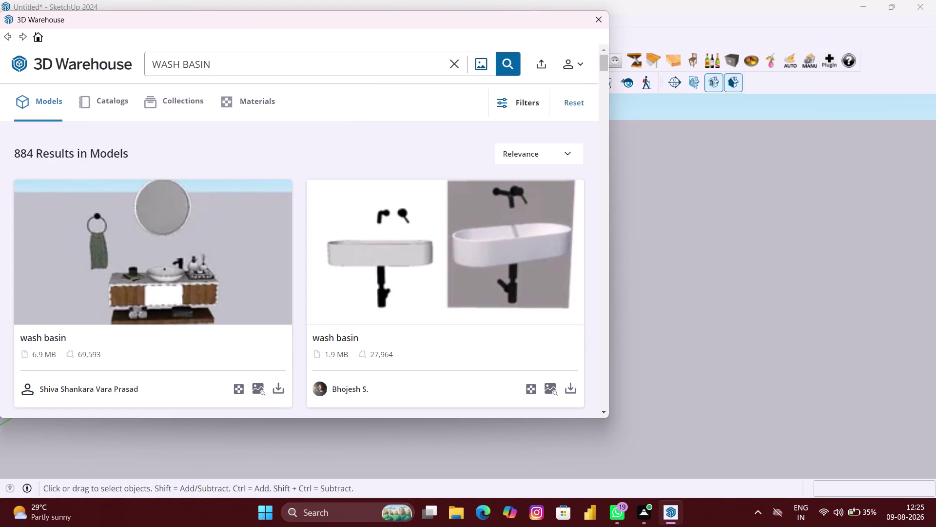
key(BackSpace)
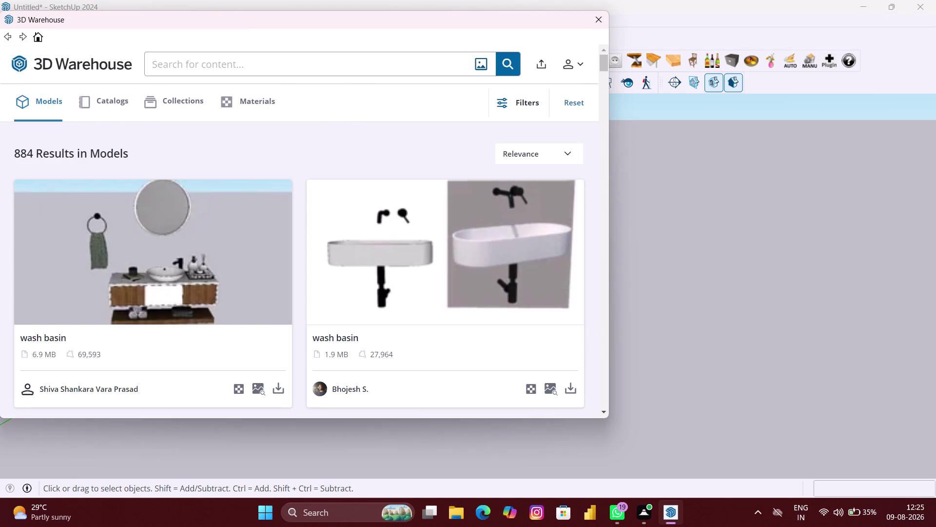
text(MIRRO)
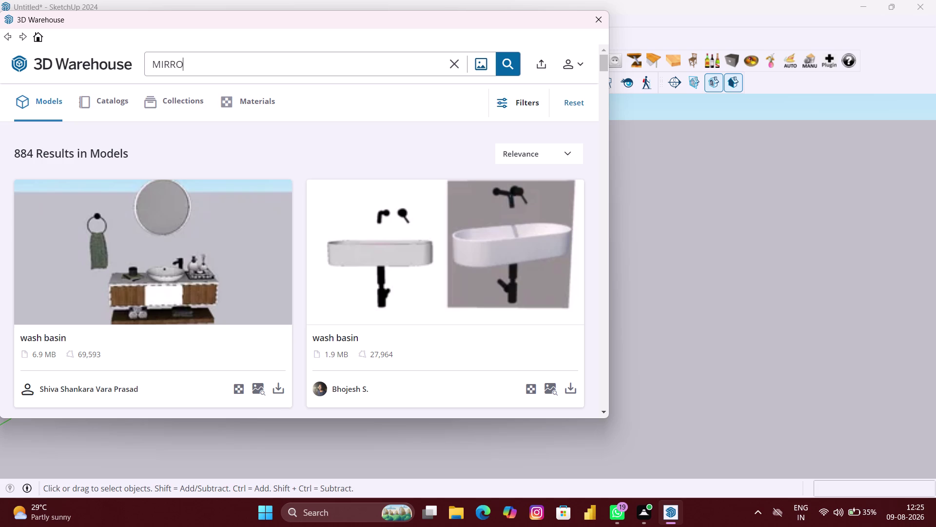
key(r)
key(Return)
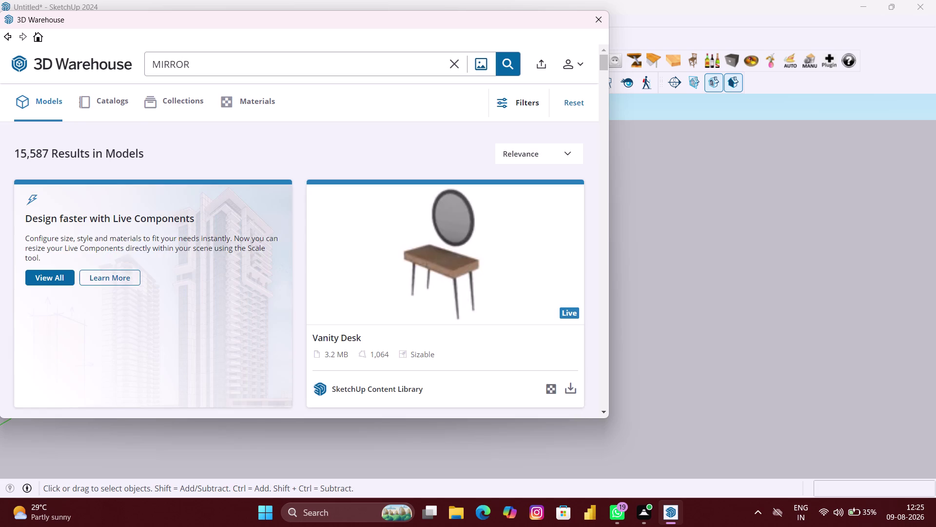
Download the ornate round Mirror model and load it directly into the model.
scroll(down, 3)
scroll(down, 3)
scroll(down, 3)
scroll(down, 3)
scroll(down, 3)
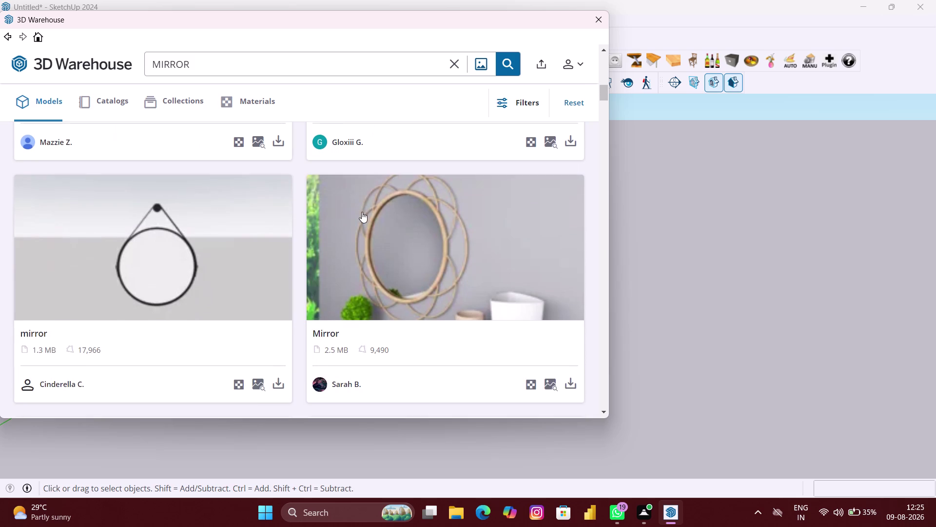
scroll(down, 3)
scroll(down, 3)
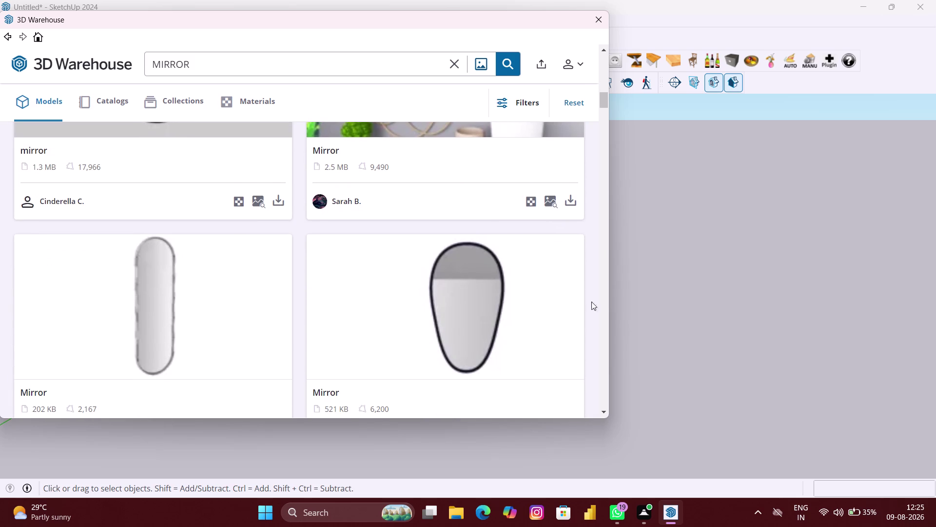
click(575, 204)
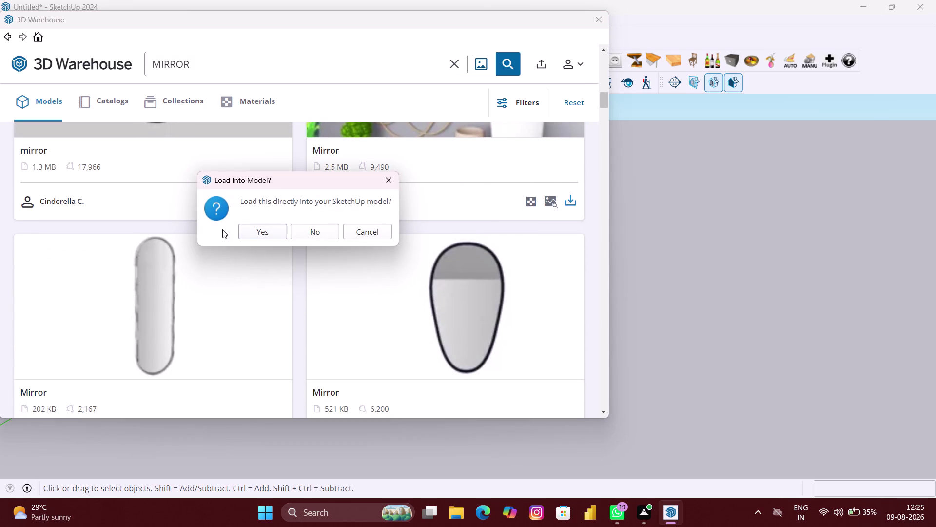
click(253, 232)
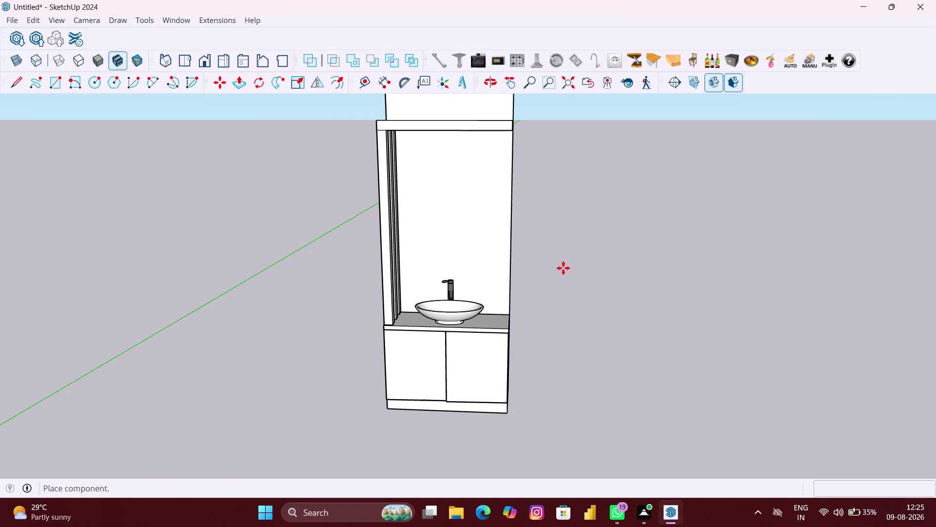
scroll(down, 3)
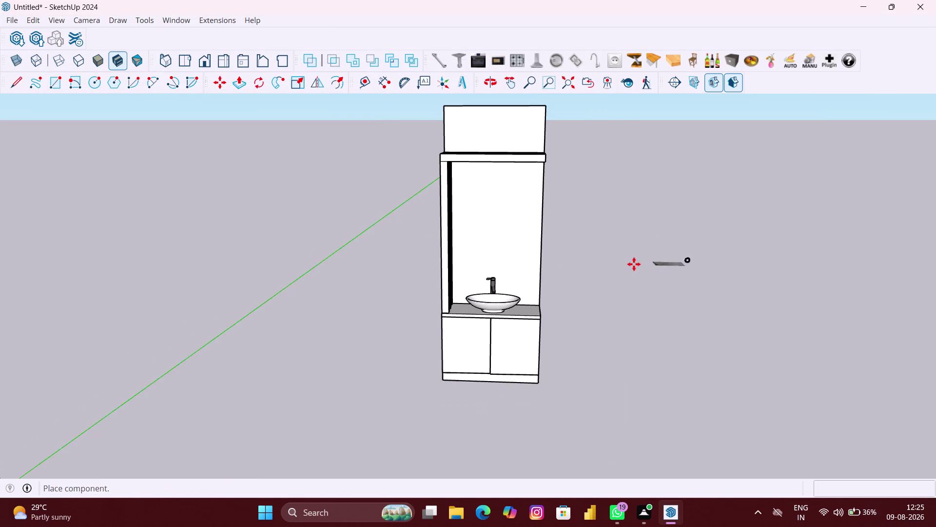
Place the mirror component in the empty space near the wall unit.
scroll(down, 3)
scroll(up, 3)
middle_drag(663, 306, 644, 318)
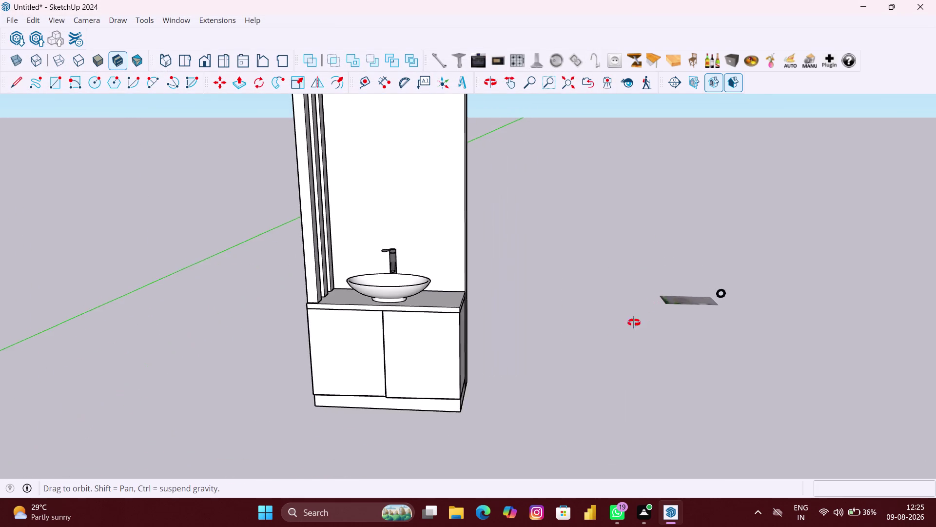
middle_drag(645, 318, 614, 339)
scroll(up, 3)
scroll(up, 3)
scroll(up, 3)
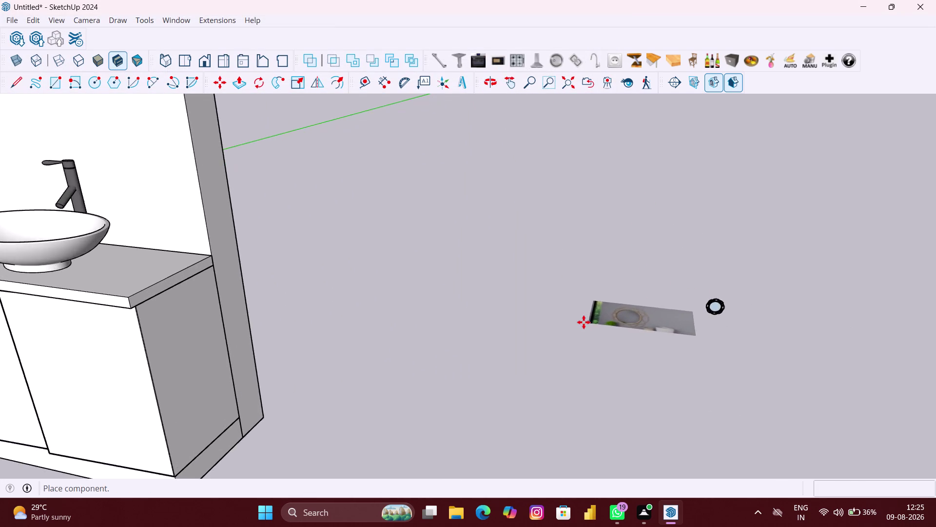
scroll(up, 3)
scroll(up, 3)
scroll(up, 3)
click(580, 320)
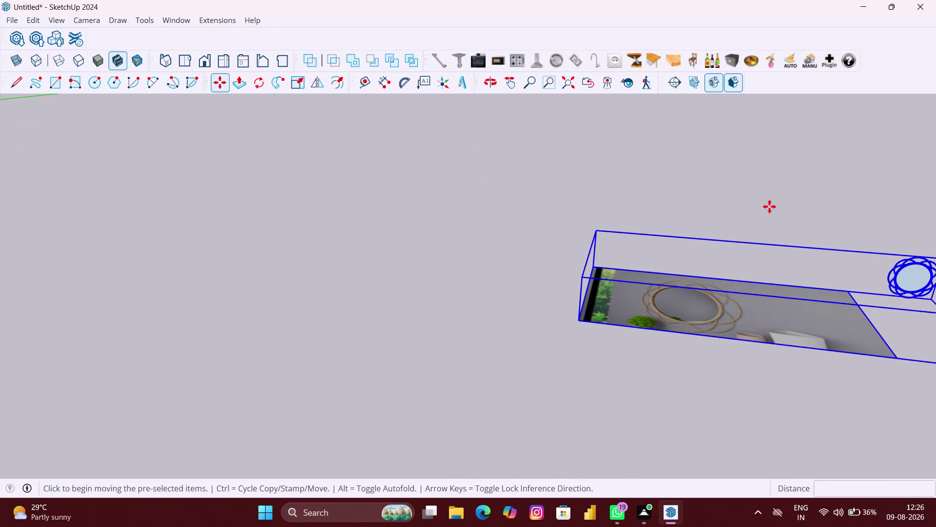
scroll(up, 3)
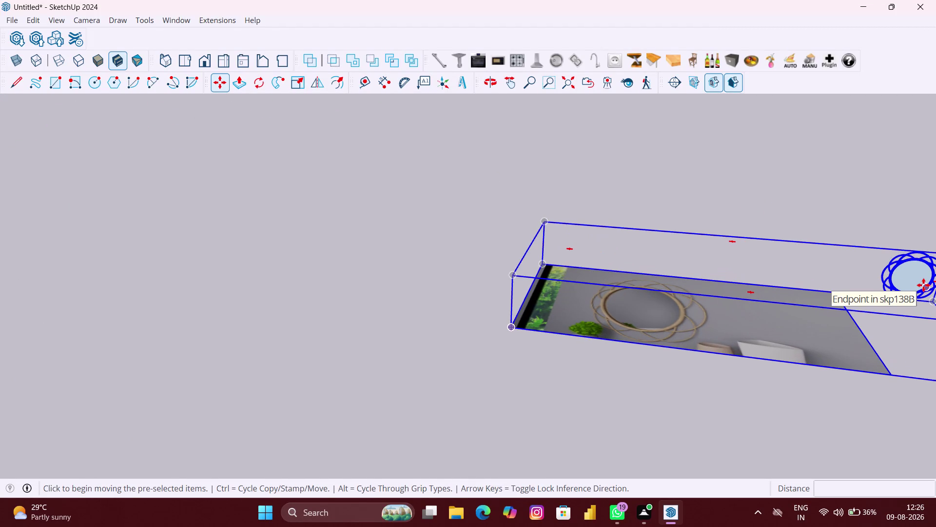
middle_drag(924, 284, 619, 251)
scroll(up, 3)
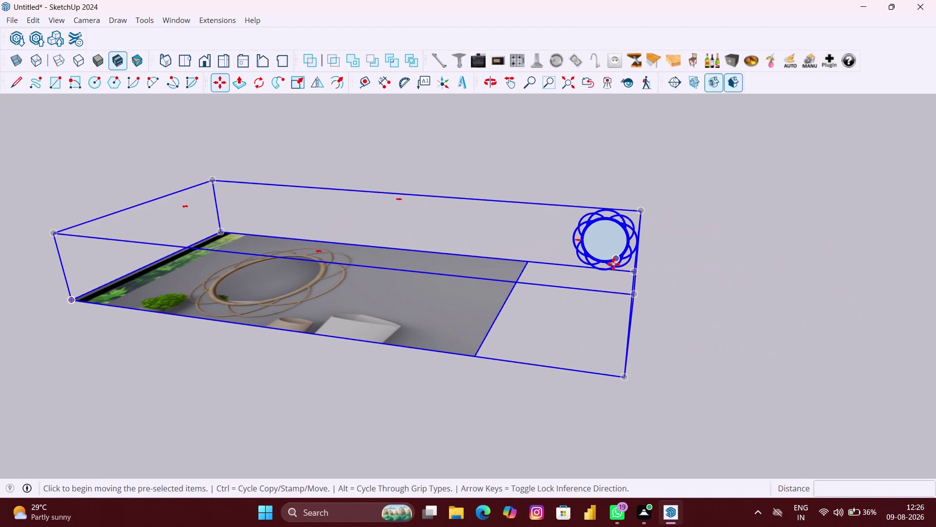
Open the mirror component and explode its backdrop photo into plain geometry.
key(space)
click(586, 317)
click(456, 311)
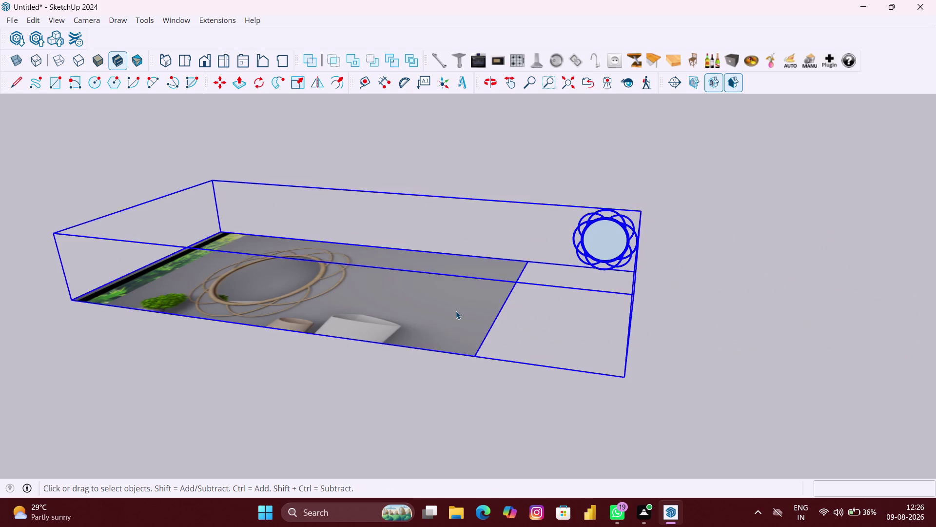
double_click(458, 310)
right_click(506, 291)
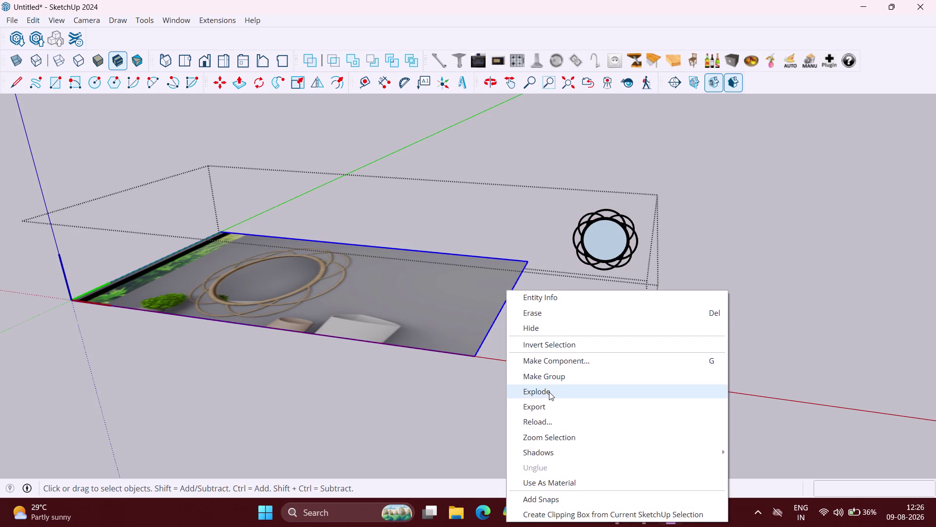
click(549, 391)
Delete the backdrop photo face and window-select only the round mirror.
click(453, 324)
double_click(453, 324)
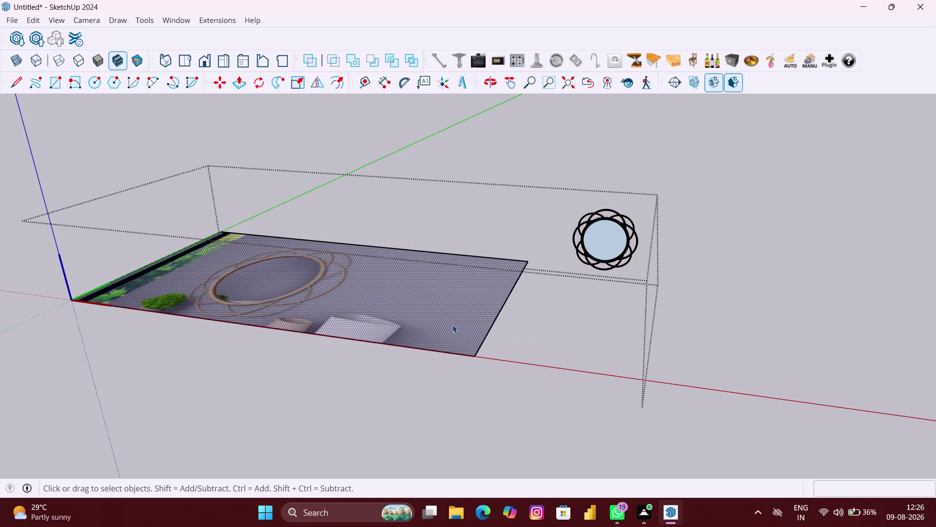
key(Delete)
scroll(up, 3)
scroll(down, 3)
click(452, 325)
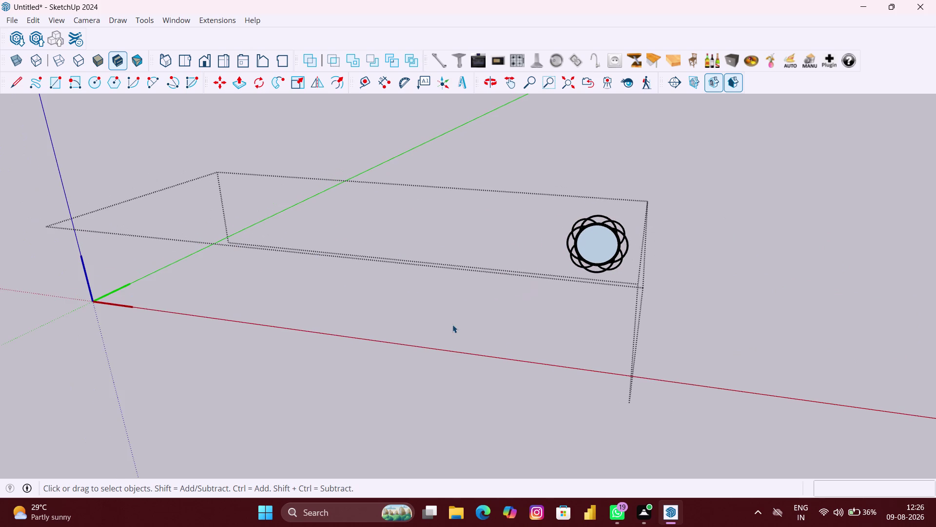
drag(625, 279, 541, 173)
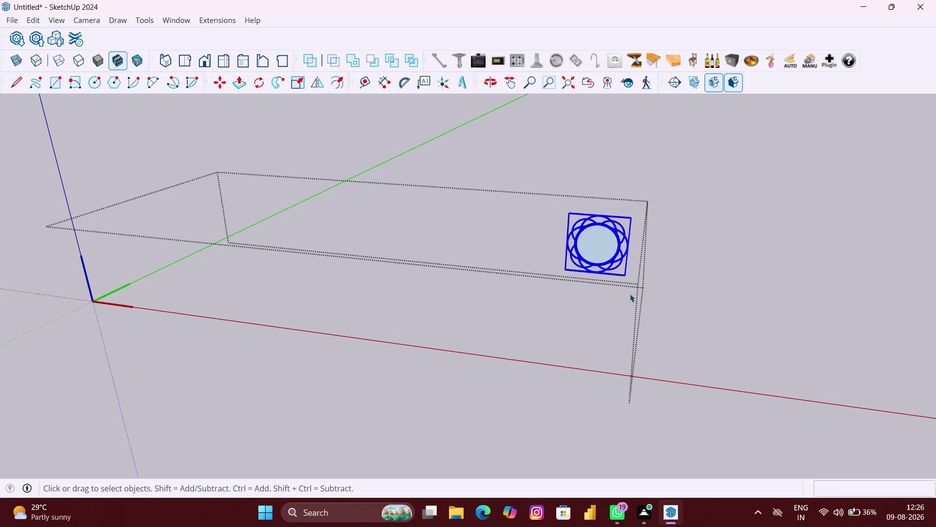
Move the round mirror to a first spot nearer the wall unit.
key(m)
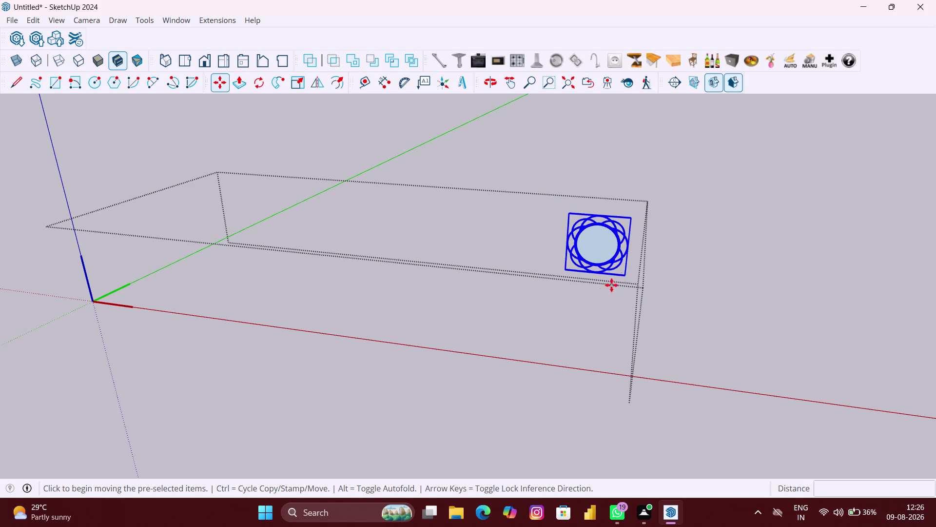
click(626, 276)
scroll(down, 3)
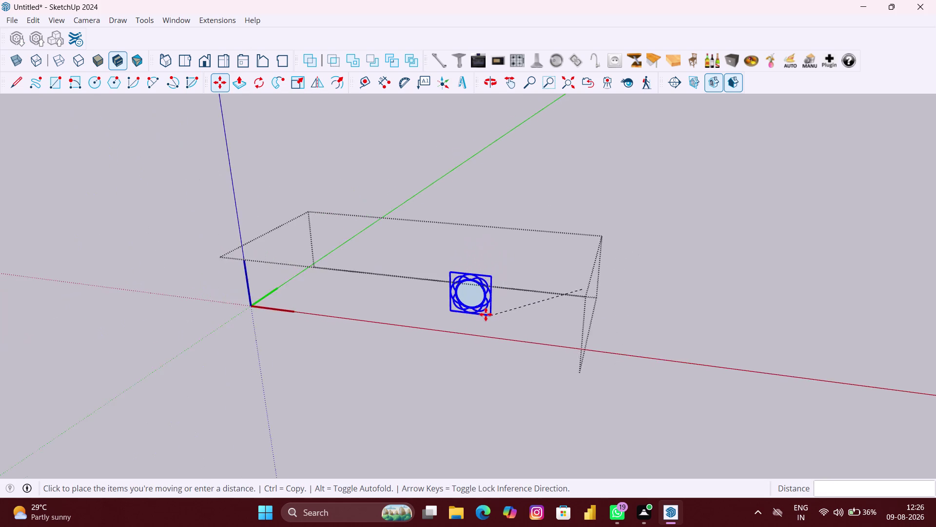
scroll(down, 3)
scroll(down, 3)
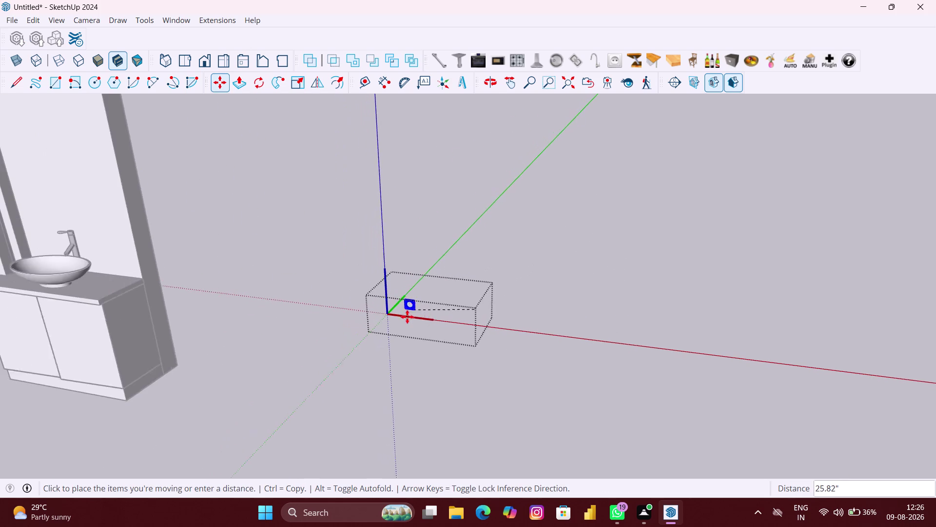
scroll(down, 3)
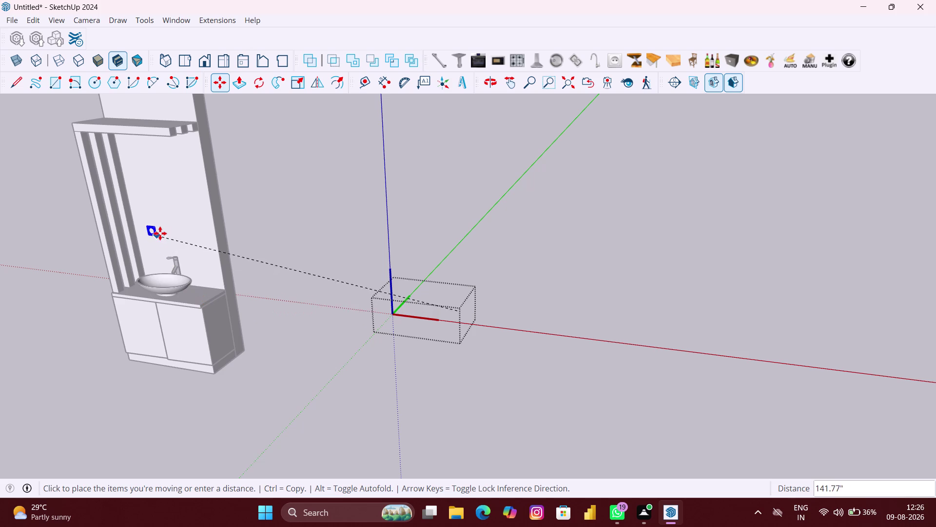
scroll(up, 3)
middle_drag(164, 234, 215, 232)
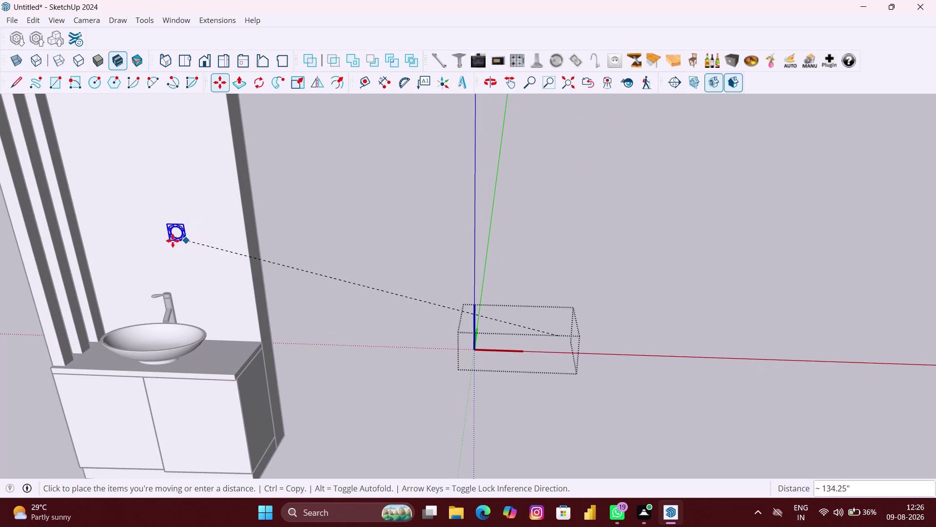
scroll(up, 3)
scroll(up, 3)
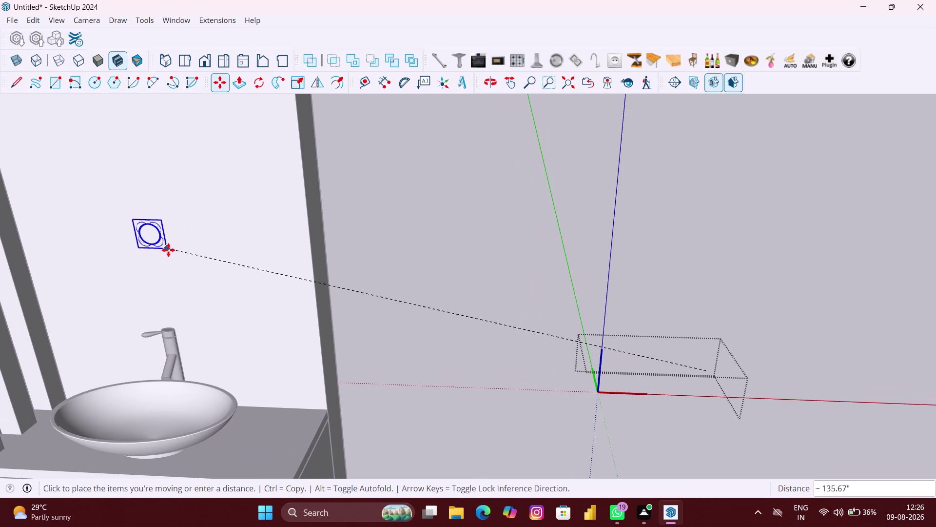
click(170, 251)
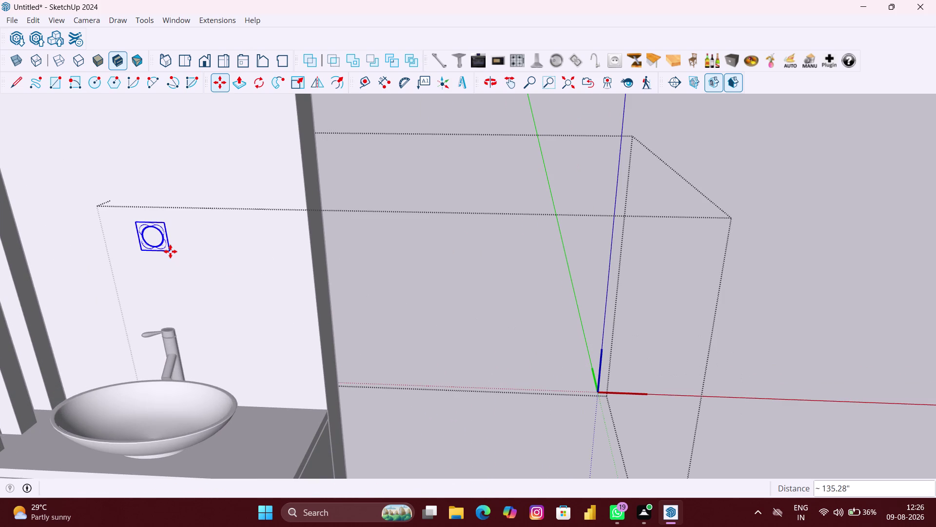
scroll(down, 3)
key(space)
Reselect the mirror and carry it by its corner toward the wall above the basin.
click(398, 299)
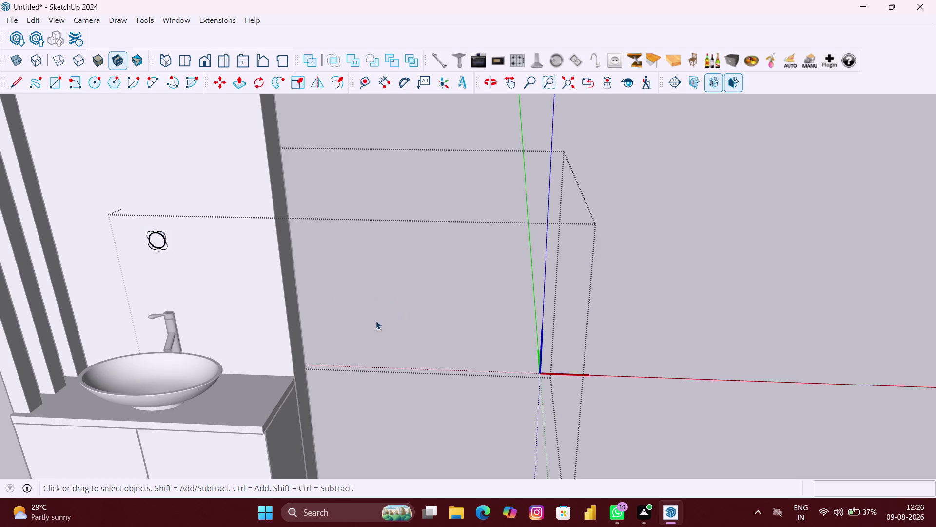
scroll(down, 3)
middle_drag(373, 303, 449, 274)
scroll(up, 3)
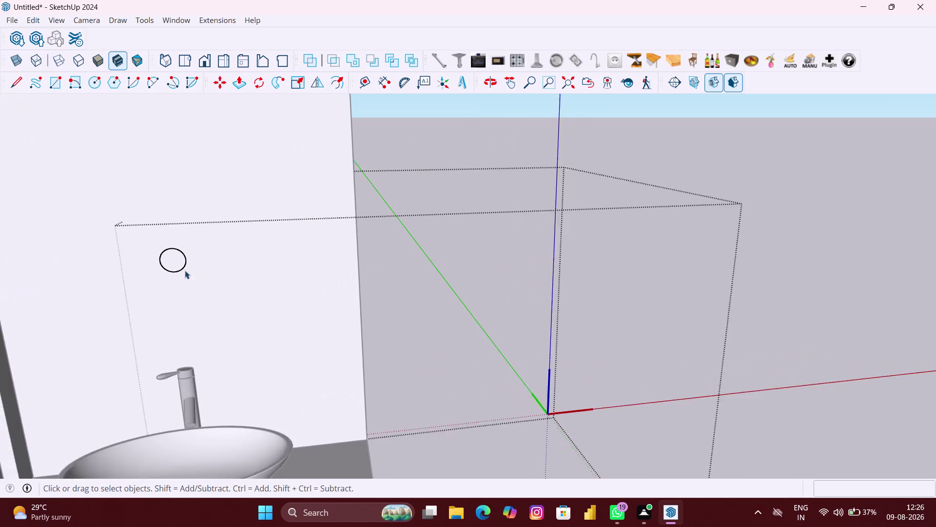
click(166, 263)
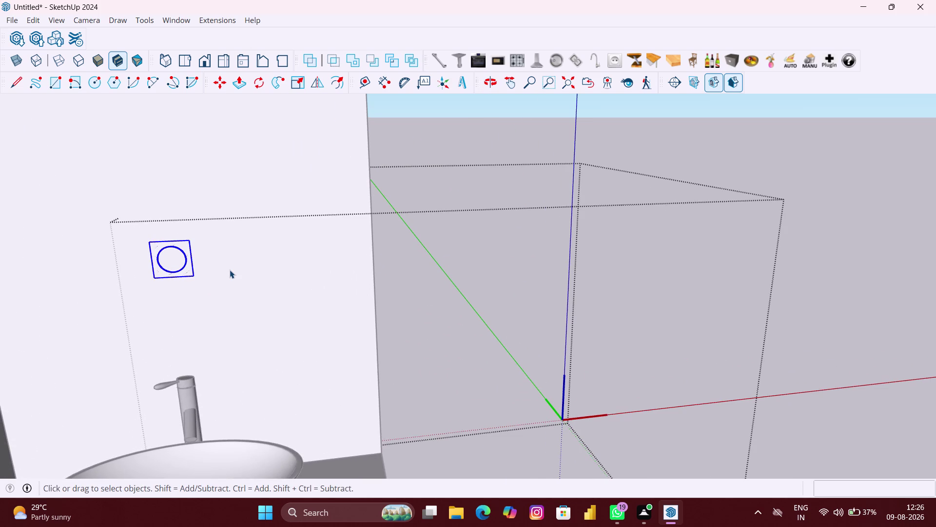
key(m)
middle_drag(207, 265, 53, 284)
scroll(up, 3)
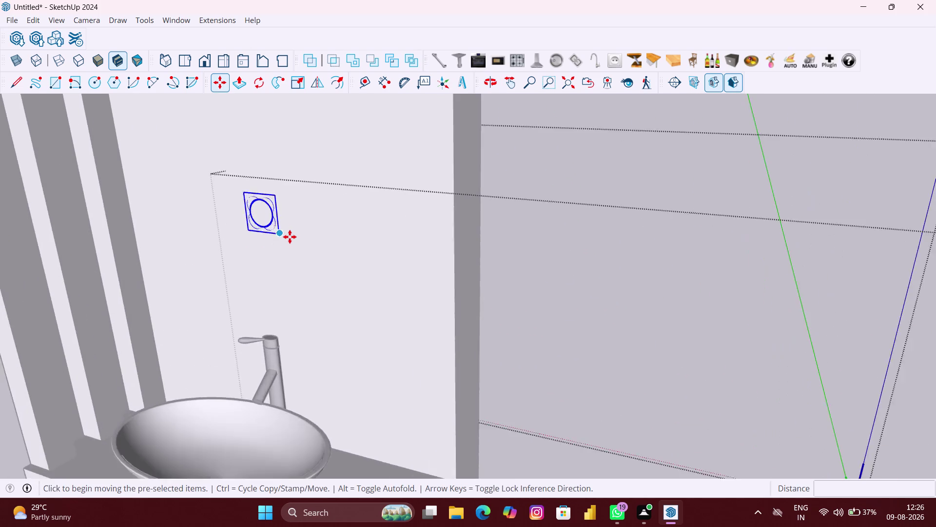
scroll(up, 3)
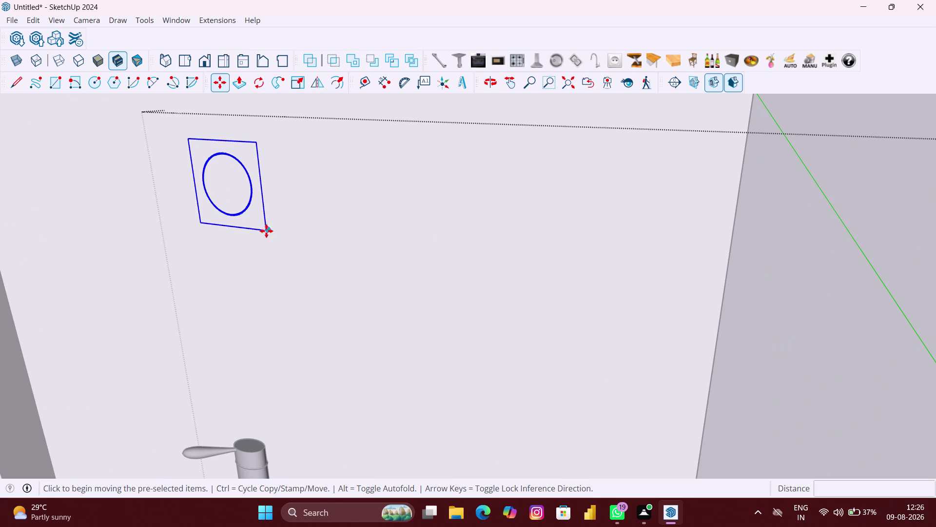
click(265, 229)
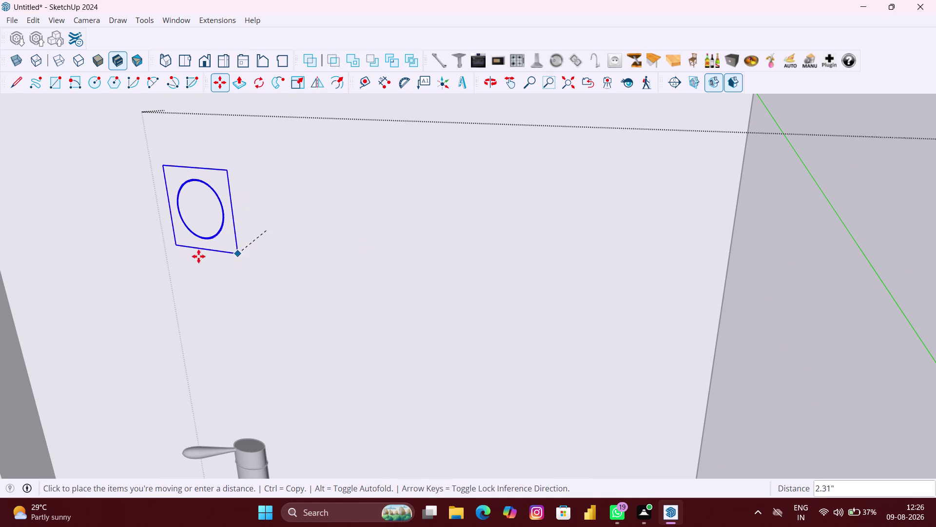
scroll(down, 3)
scroll(down, 3)
scroll(down, 3)
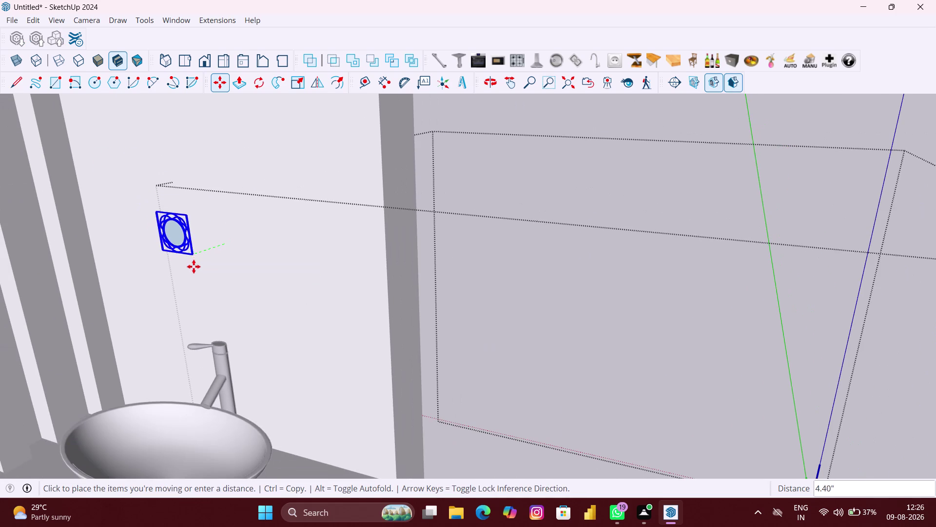
scroll(down, 3)
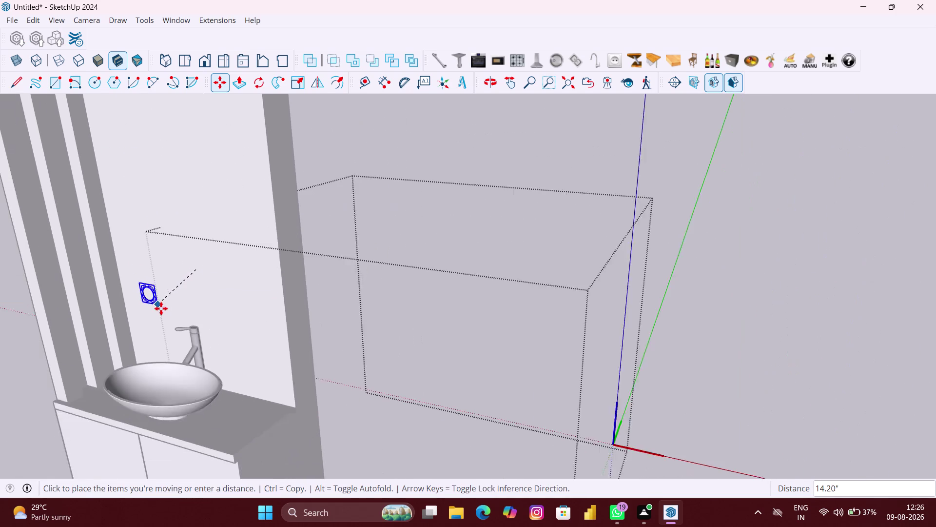
middle_drag(159, 309, 196, 283)
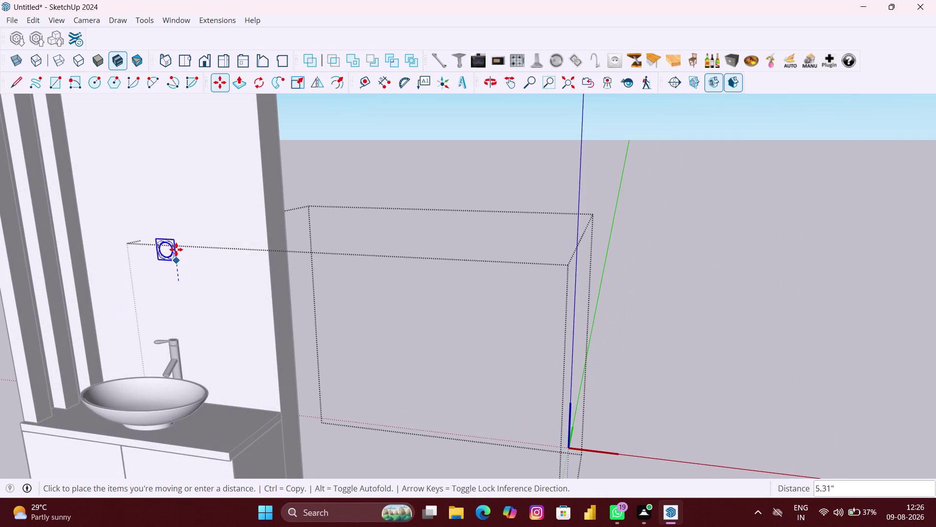
scroll(up, 3)
middle_drag(176, 249, 52, 268)
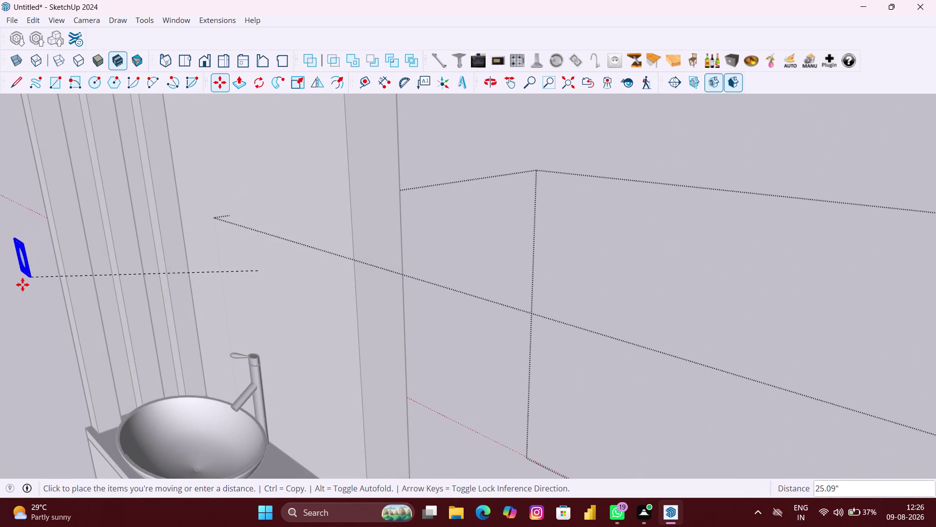
Set the mirror down against the back wall, facing it from the front.
scroll(down, 3)
click(16, 293)
scroll(up, 3)
middle_drag(17, 288, 0, 288)
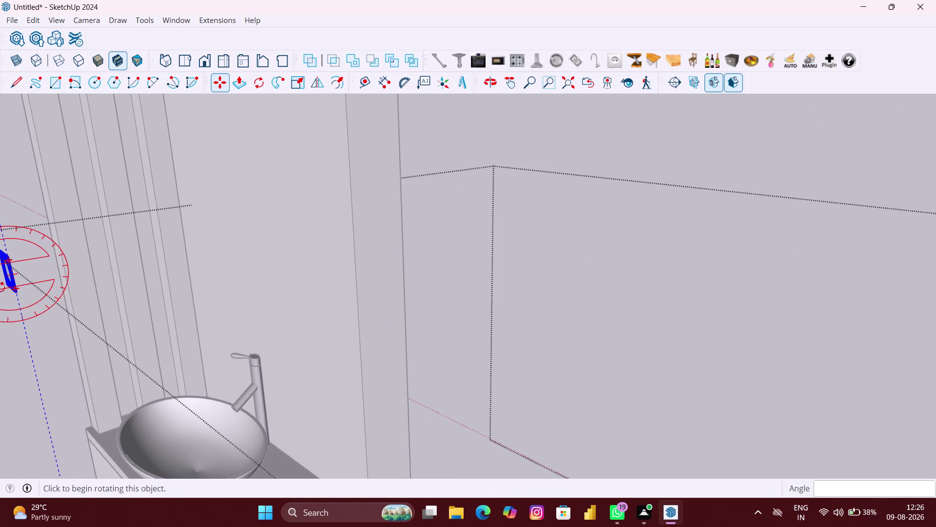
scroll(up, 3)
scroll(up, 3)
scroll(up, 3)
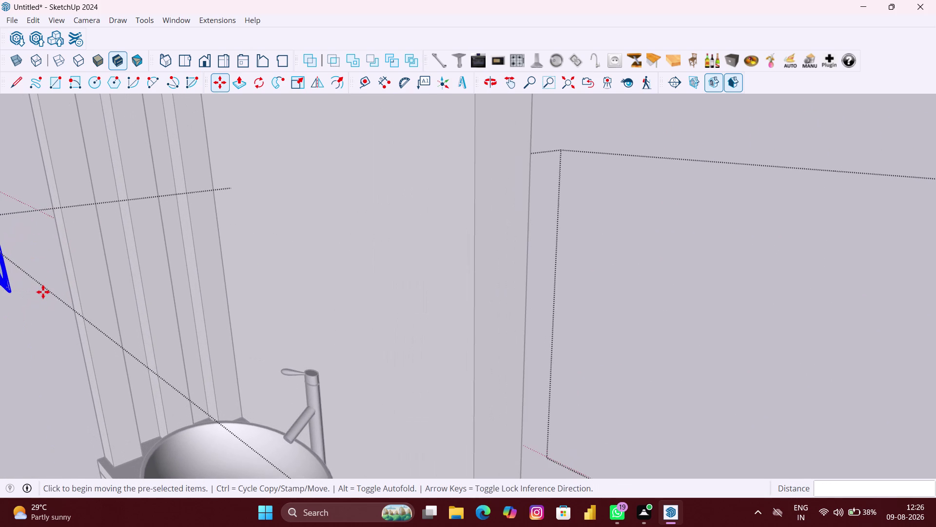
middle_drag(43, 291, 159, 267)
scroll(up, 3)
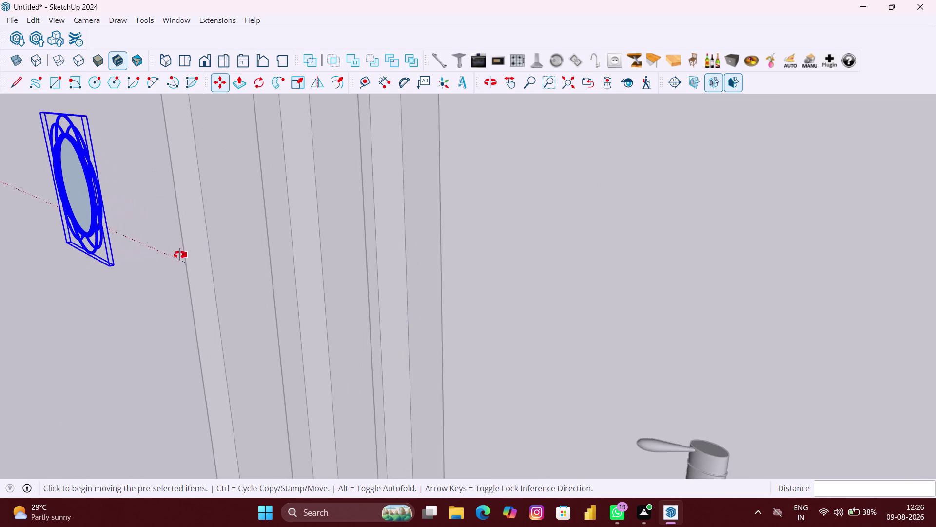
middle_drag(180, 255, 146, 253)
scroll(up, 3)
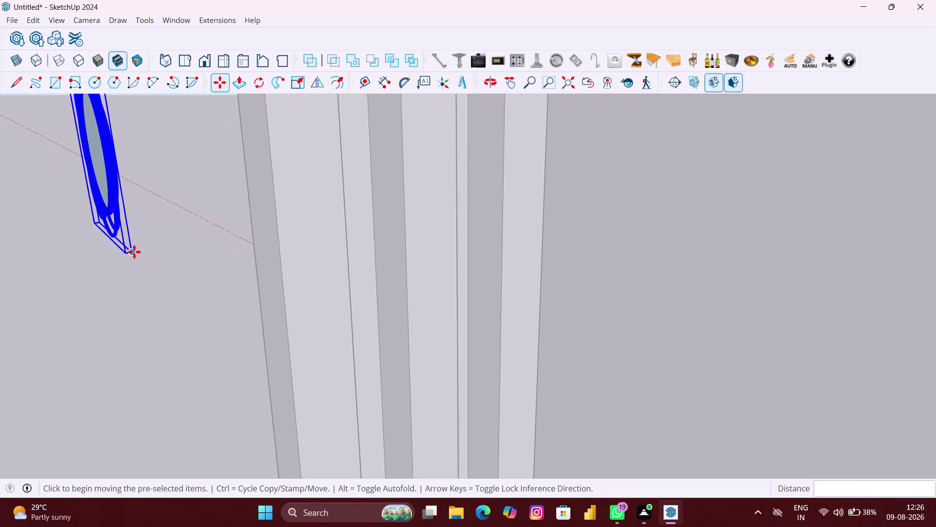
scroll(up, 3)
scroll(down, 3)
middle_drag(126, 264, 134, 263)
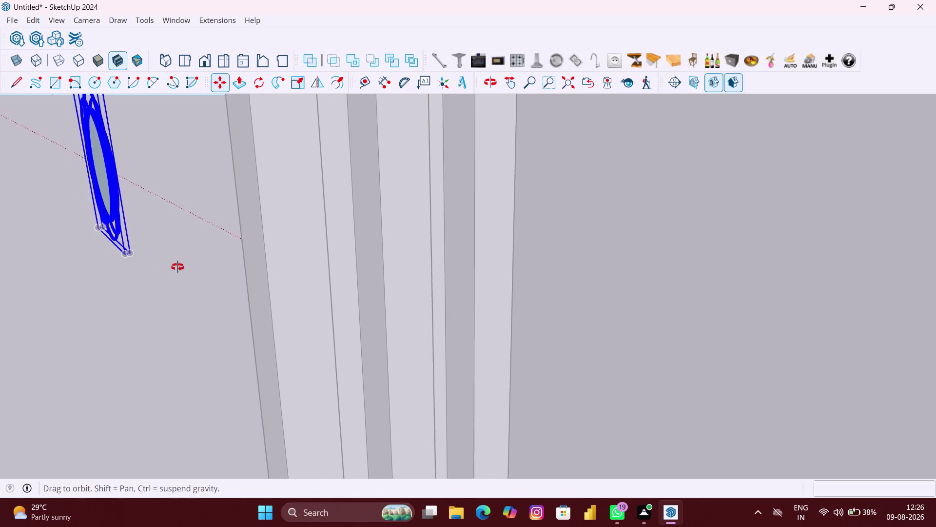
middle_drag(134, 264, 223, 270)
scroll(down, 3)
scroll(down, 3)
middle_drag(193, 285, 217, 287)
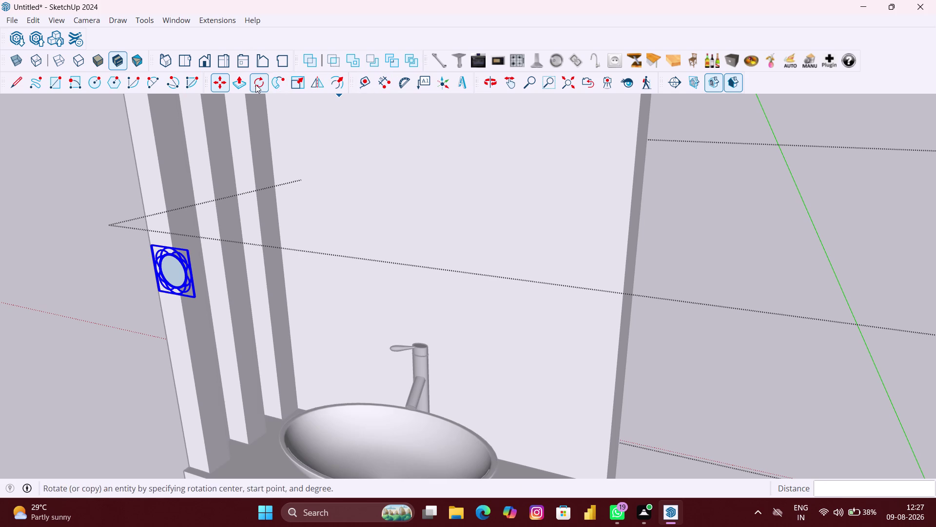
Scale the mirror up nine times from a corner grip.
click(292, 82)
scroll(up, 3)
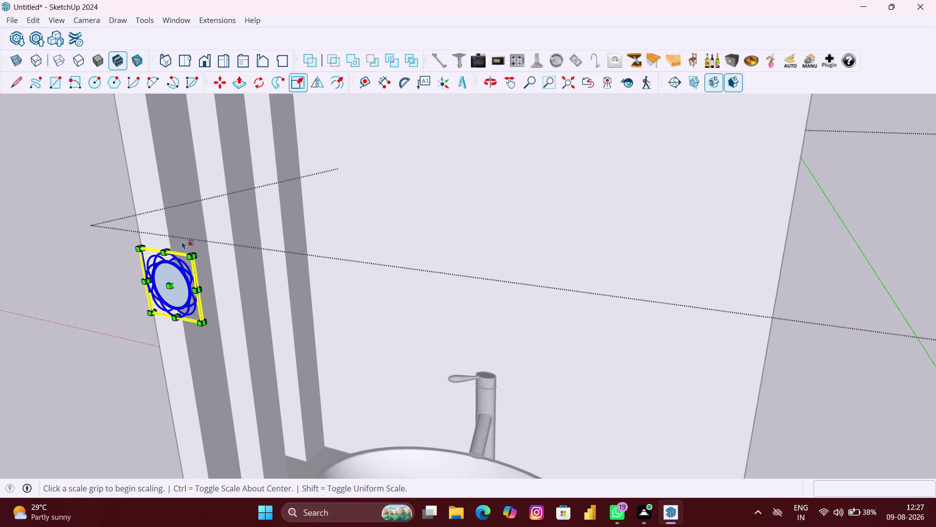
scroll(up, 3)
scroll(up, 3)
scroll(up, 3)
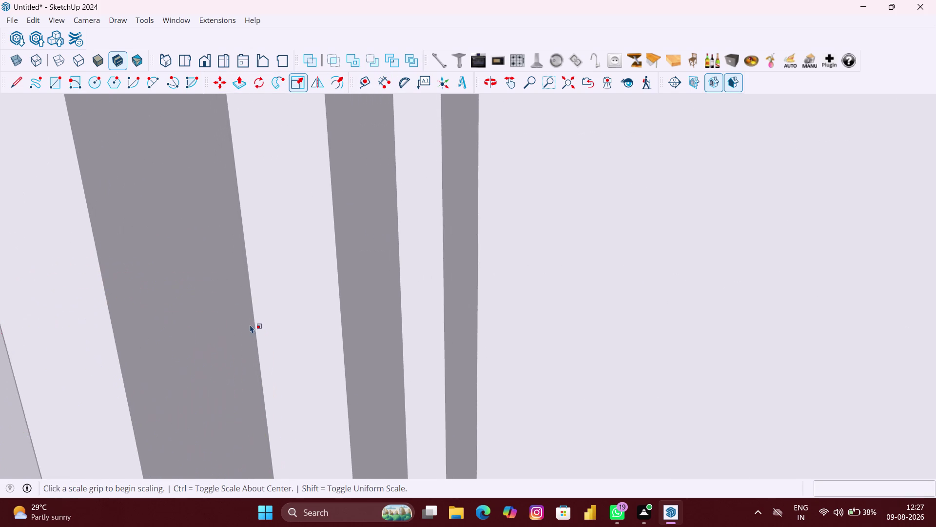
scroll(down, 3)
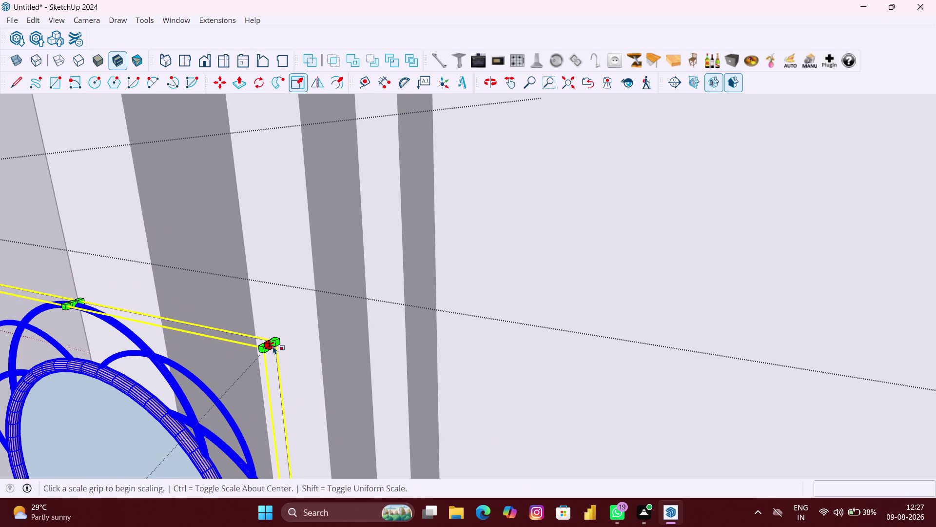
click(273, 346)
scroll(down, 3)
scroll(down, 3)
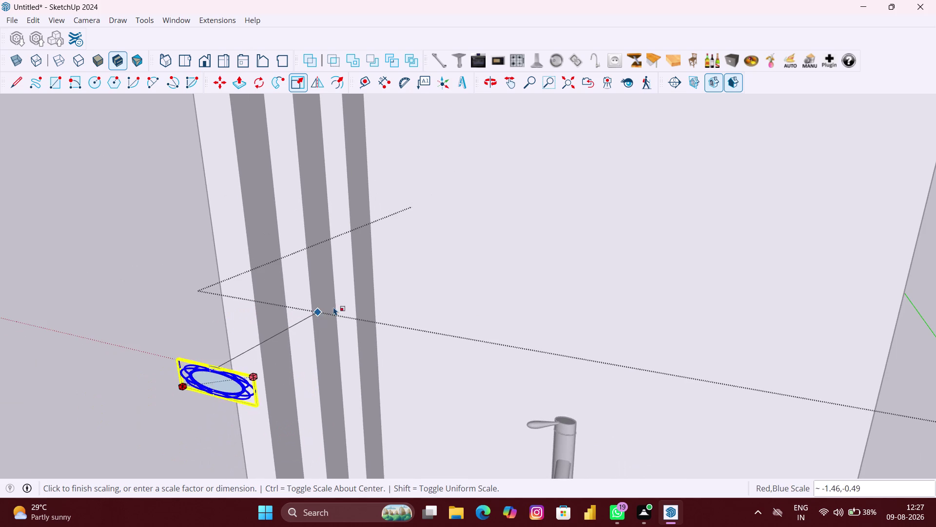
scroll(down, 3)
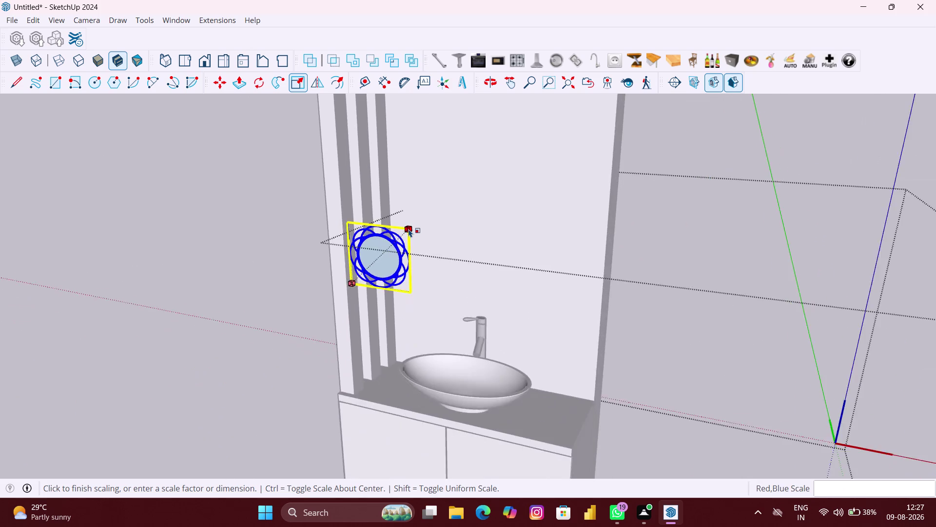
scroll(down, 3)
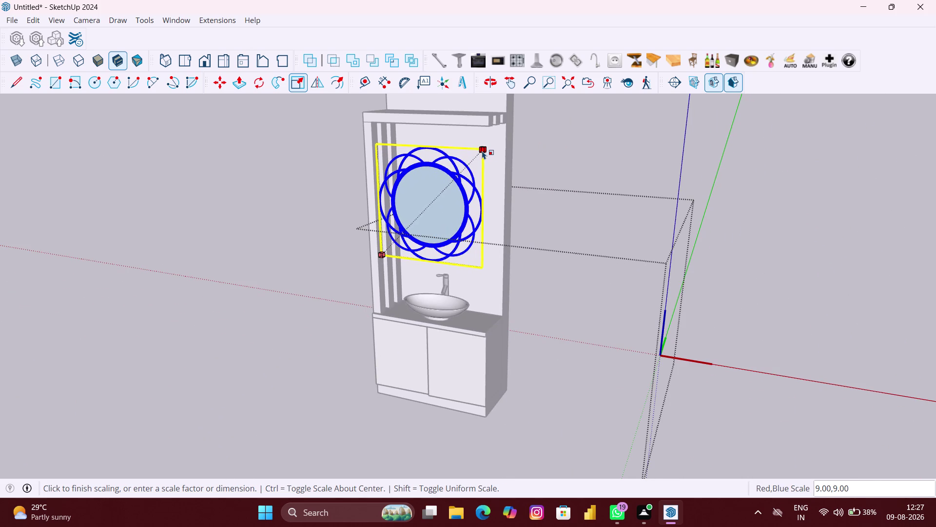
click(483, 151)
middle_drag(424, 206, 445, 207)
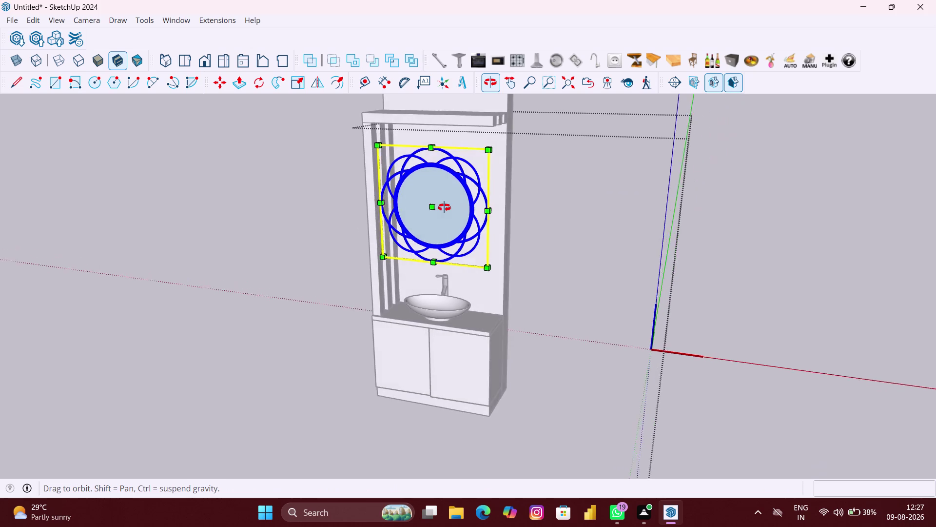
middle_drag(445, 207, 473, 210)
scroll(up, 3)
middle_drag(466, 254, 471, 255)
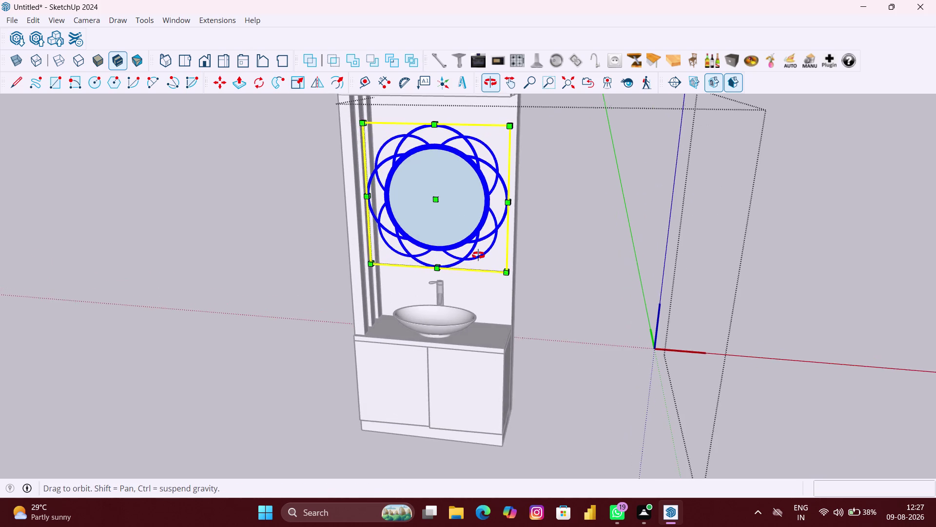
middle_drag(471, 255, 485, 255)
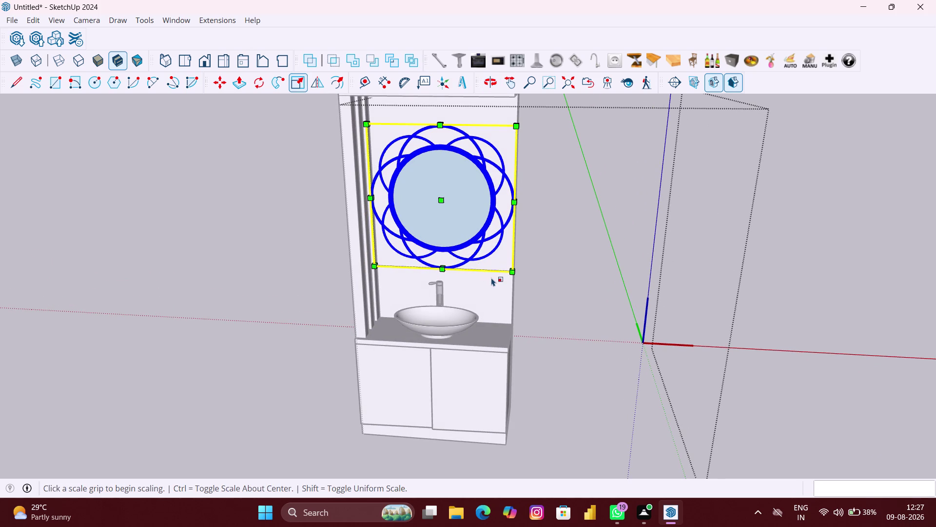
middle_drag(512, 278, 323, 280)
scroll(up, 3)
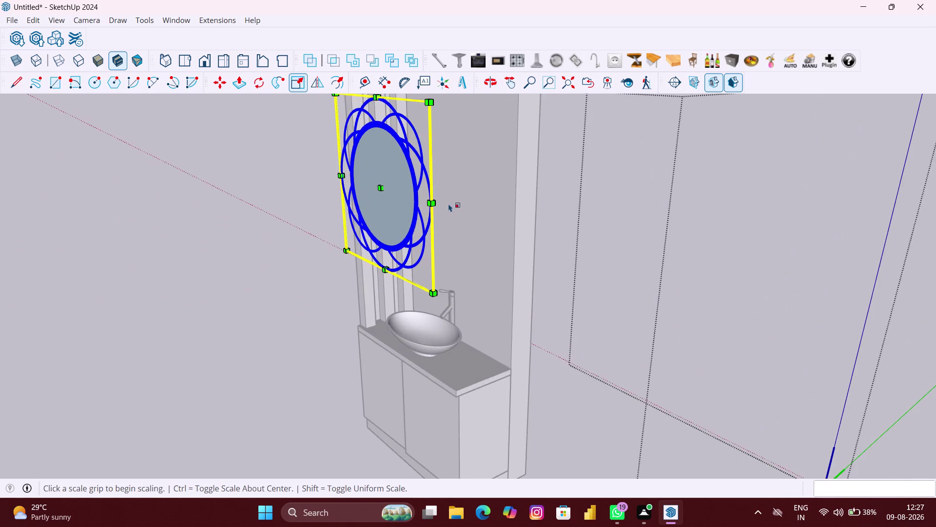
scroll(up, 3)
middle_drag(451, 203, 437, 202)
scroll(up, 3)
scroll(up, 3)
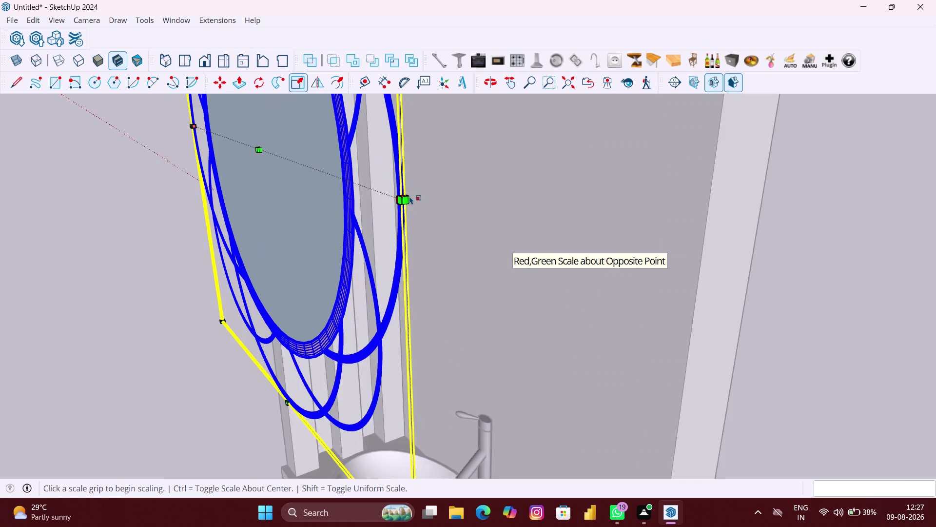
scroll(up, 3)
click(207, 182)
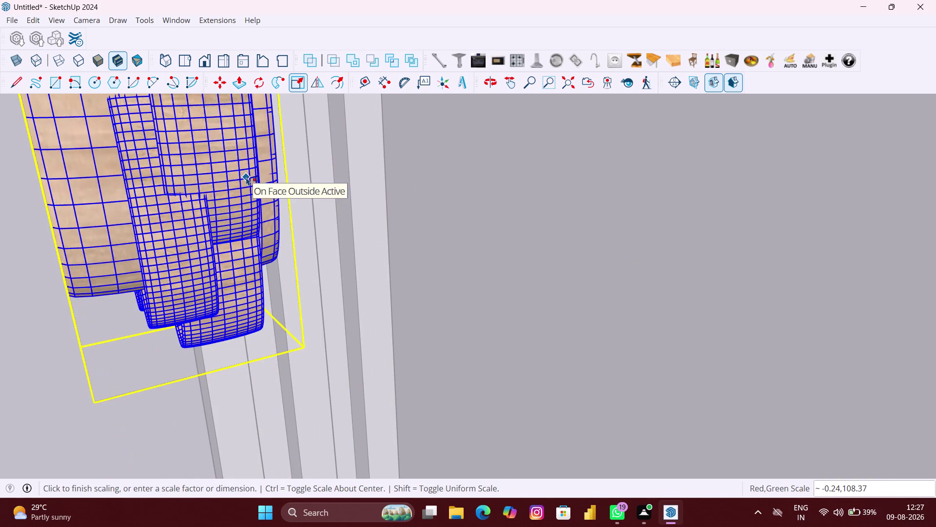
key(Right)
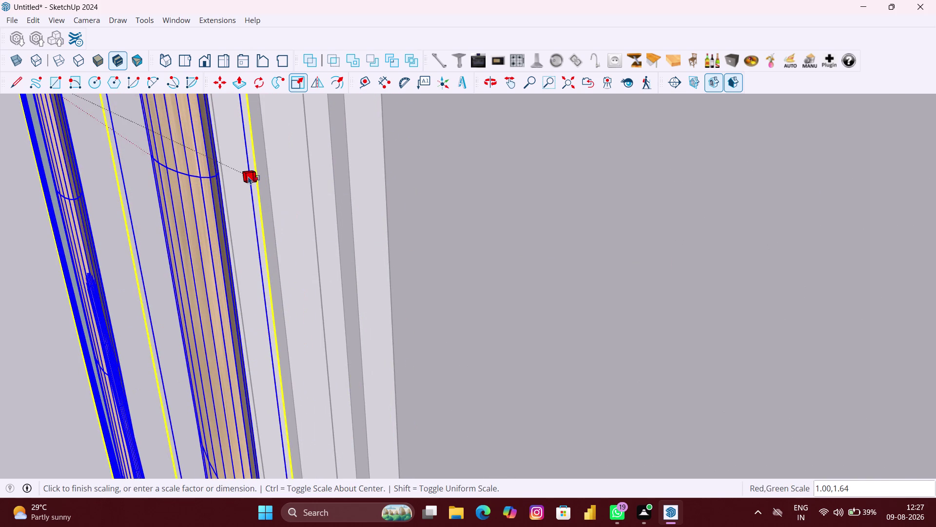
click(248, 176)
key(space)
scroll(down, 3)
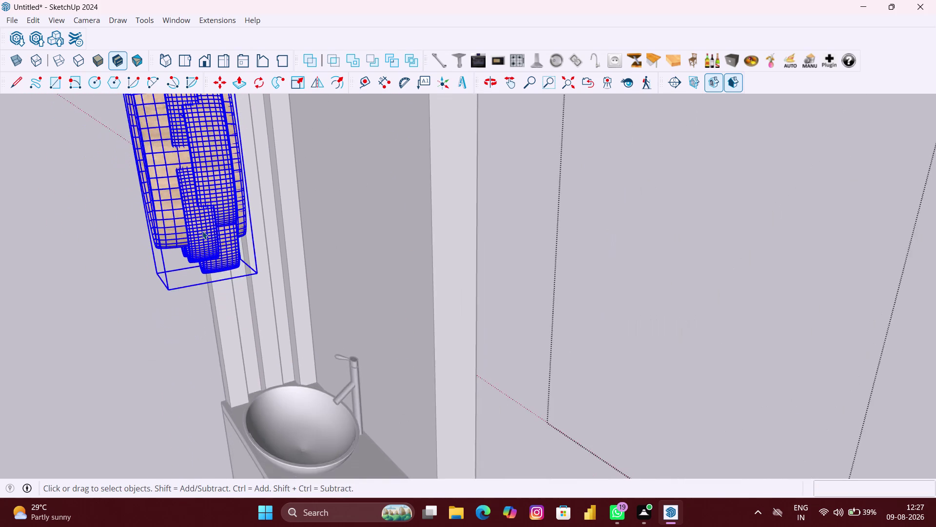
scroll(down, 3)
middle_drag(202, 231, 327, 229)
scroll(down, 3)
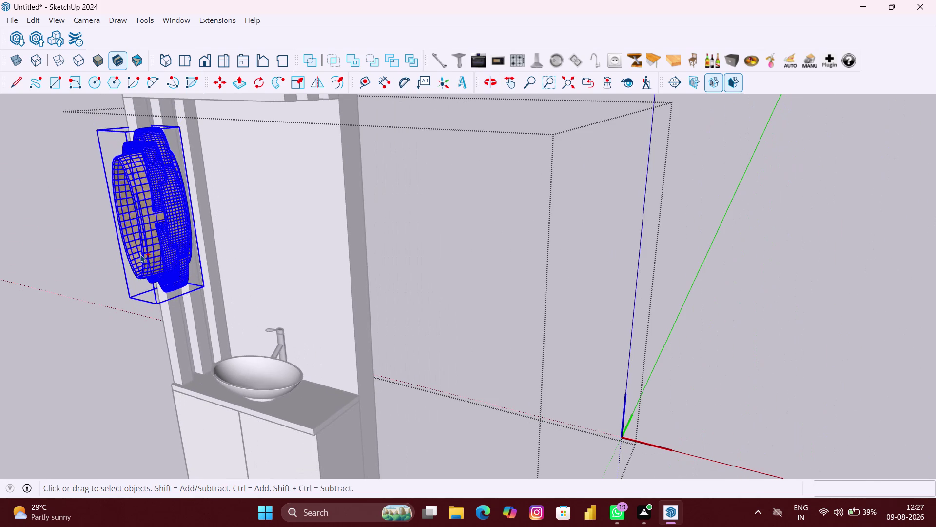
key(ctrl+z)
middle_drag(240, 265, 359, 280)
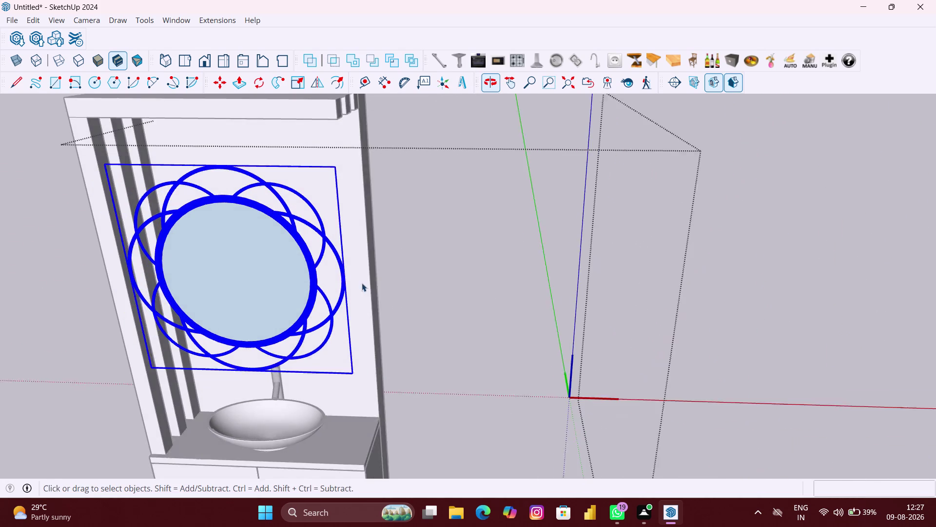
middle_drag(335, 208, 389, 199)
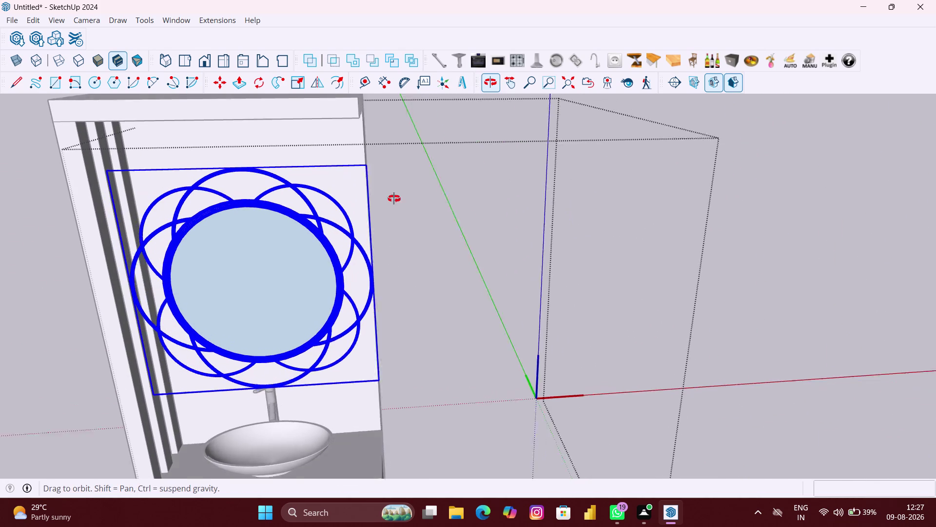
middle_drag(389, 198, 395, 198)
scroll(up, 3)
scroll(down, 3)
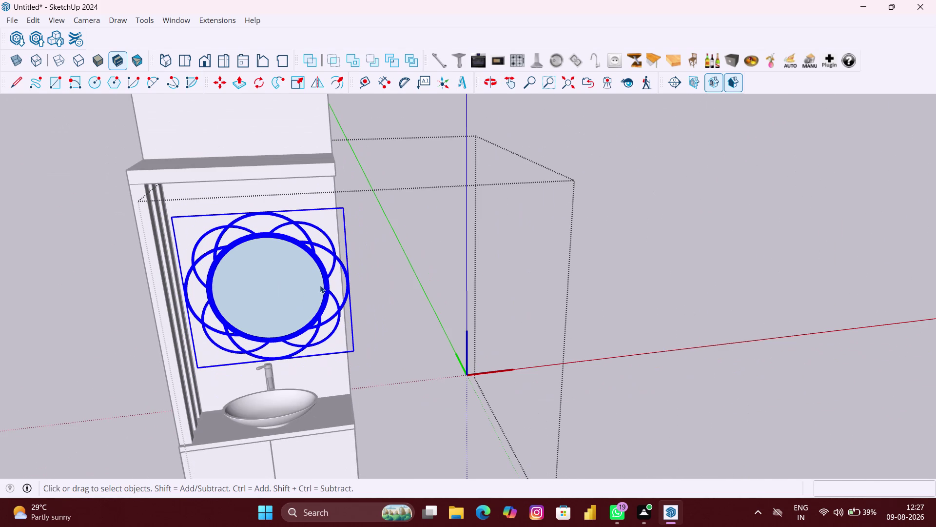
scroll(up, 3)
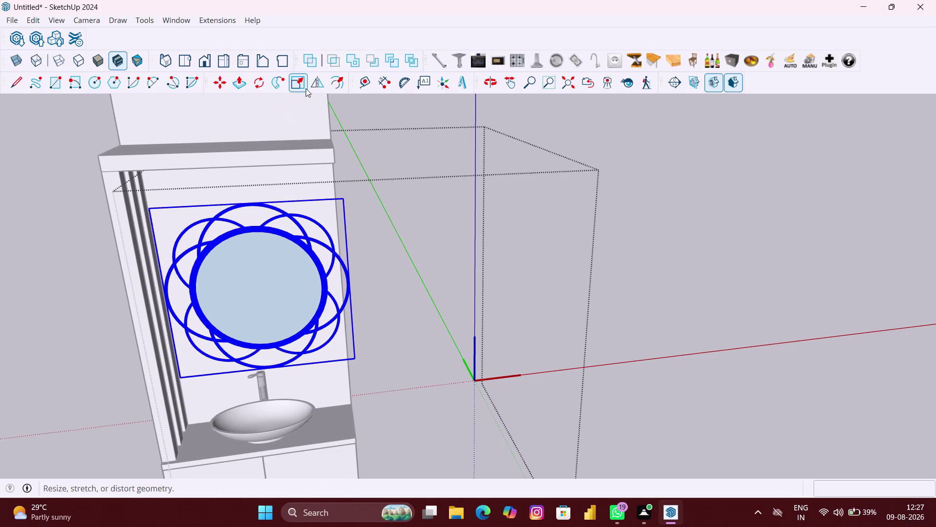
click(301, 84)
scroll(up, 3)
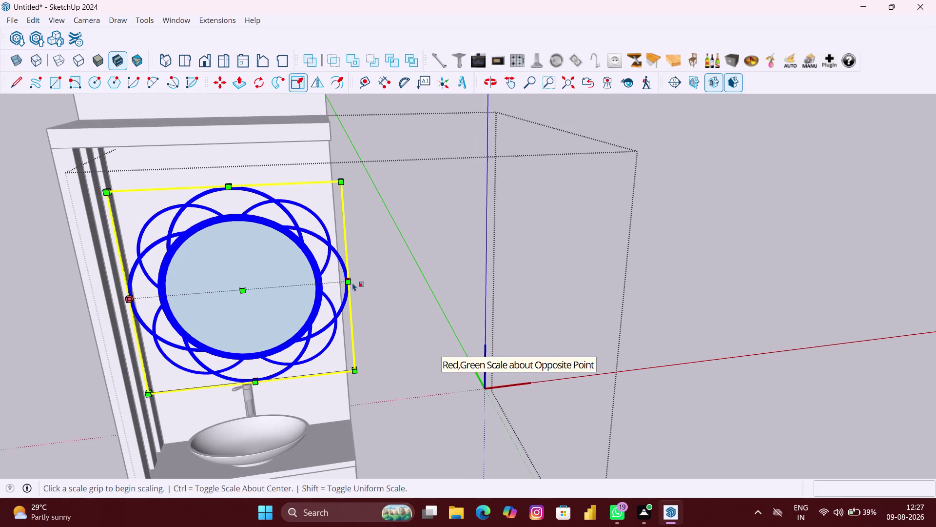
middle_drag(351, 283, 276, 288)
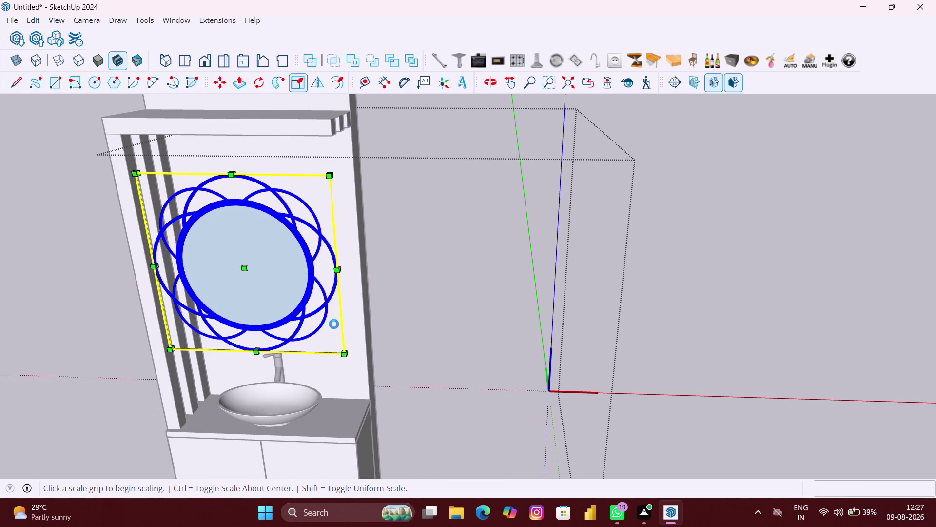
middle_drag(335, 324, 245, 320)
scroll(up, 3)
key(m)
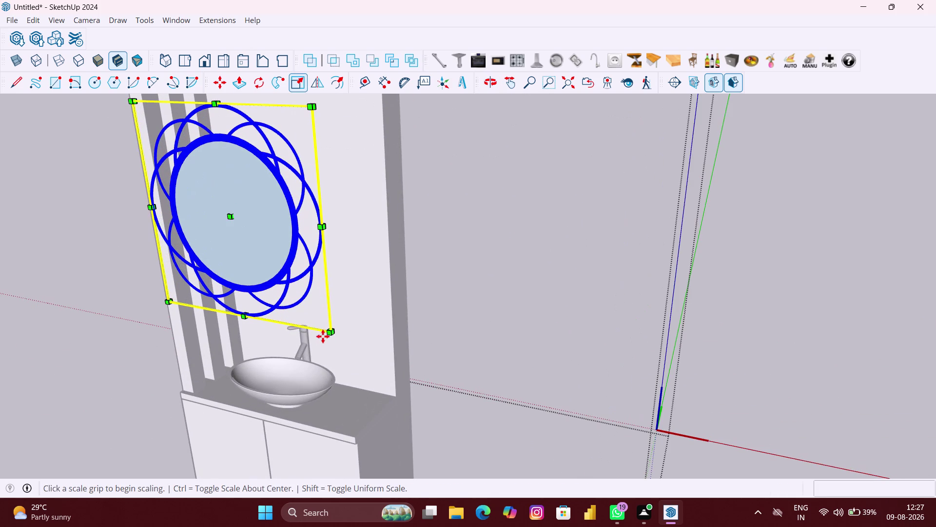
scroll(up, 3)
middle_drag(333, 329, 244, 330)
Move the mirror from its lower corner onto the back panel, locking red, blue and green axes.
scroll(up, 3)
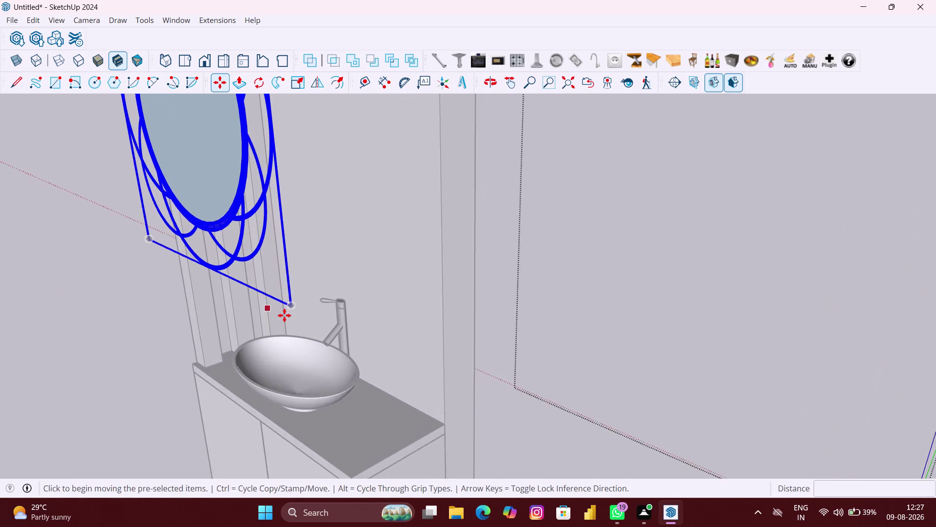
scroll(up, 3)
scroll(up, 3)
scroll(up, 3)
scroll(up, 3)
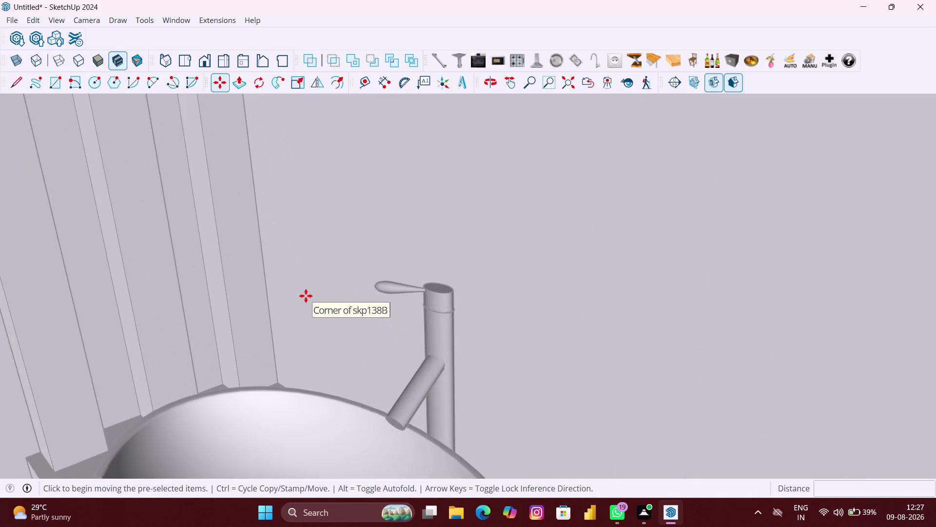
scroll(down, 3)
scroll(down, 3)
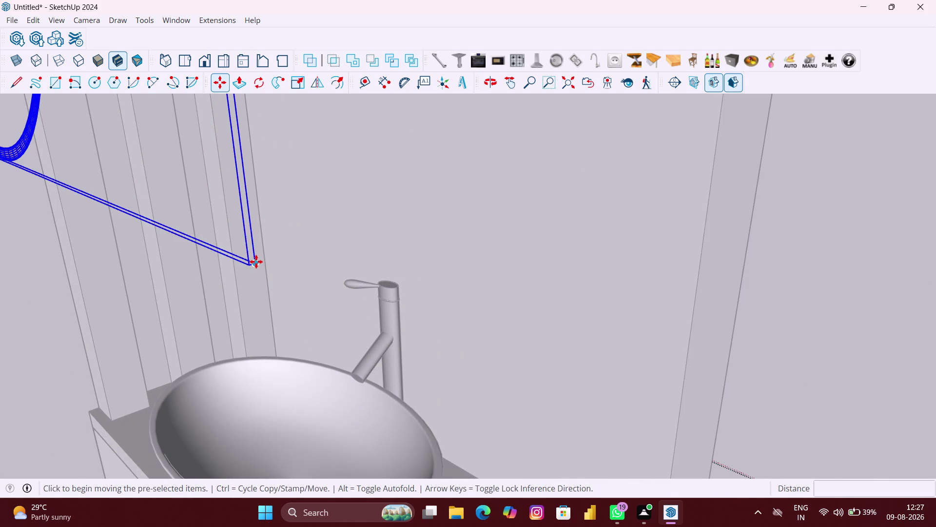
click(256, 261)
key(Right)
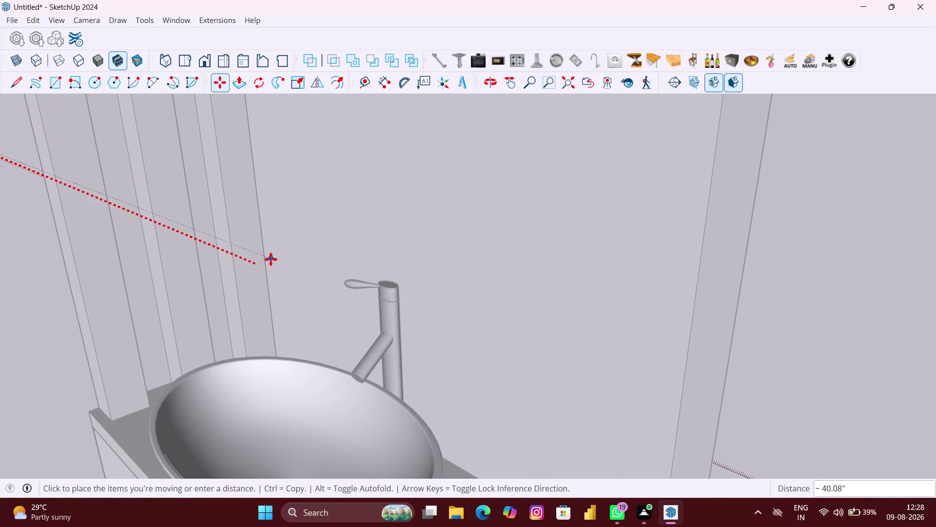
key(Up)
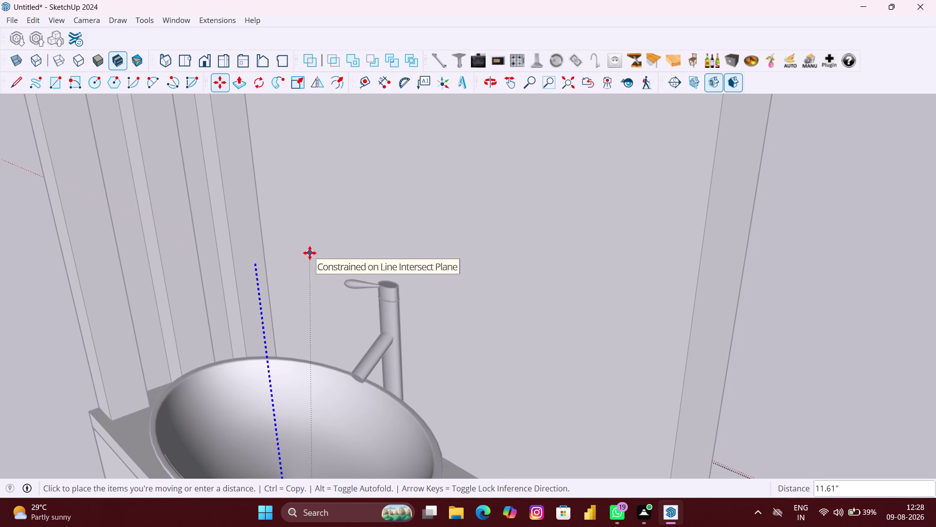
key(Left)
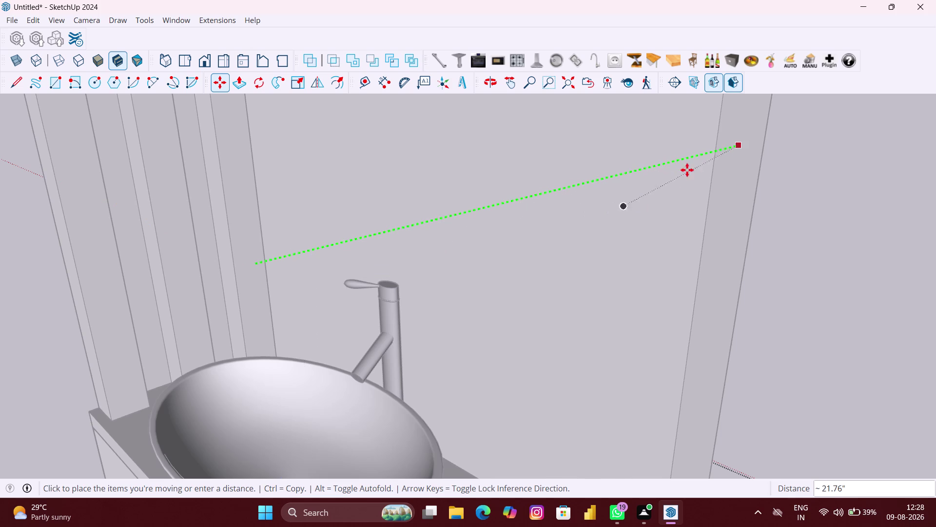
click(715, 151)
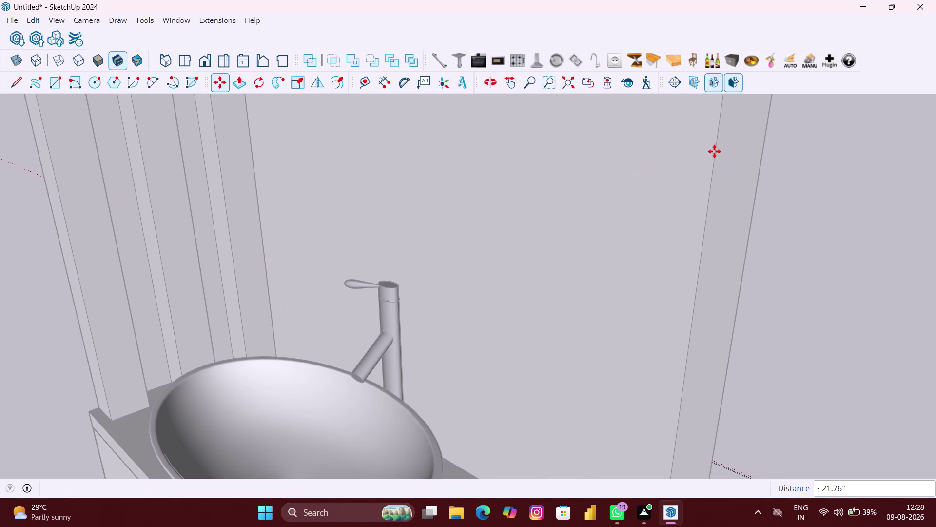
Snap the mirror's lower corner onto the unit's right panel edge.
scroll(down, 3)
scroll(down, 3)
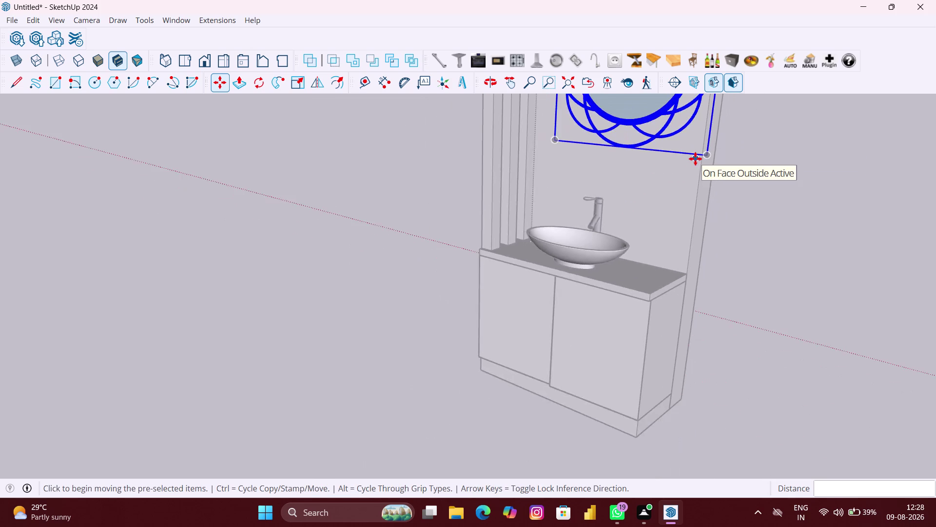
scroll(down, 3)
middle_drag(694, 159, 577, 234)
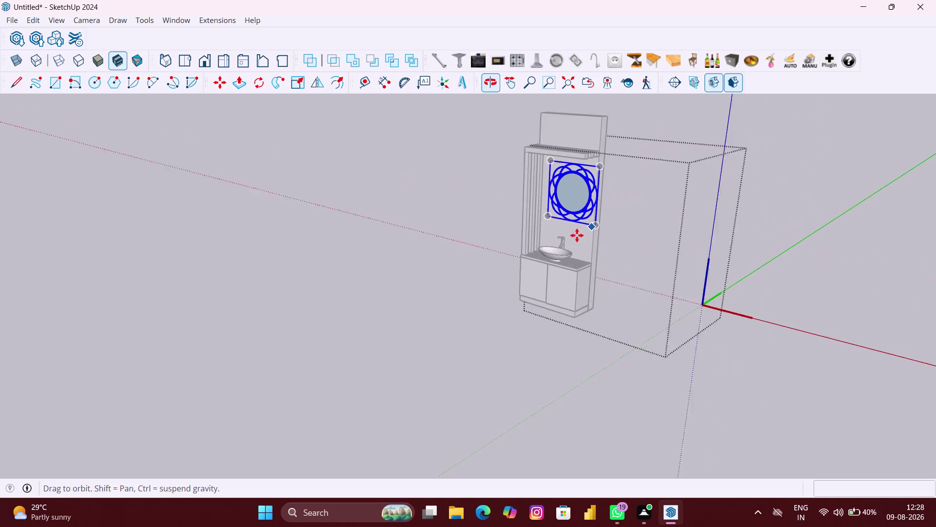
scroll(up, 3)
scroll(up, 3)
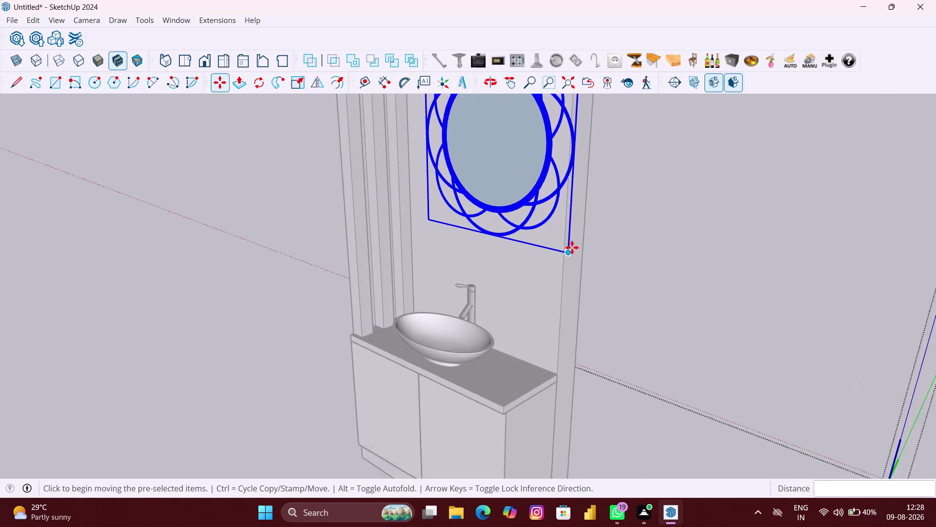
middle_drag(571, 247, 490, 249)
scroll(up, 3)
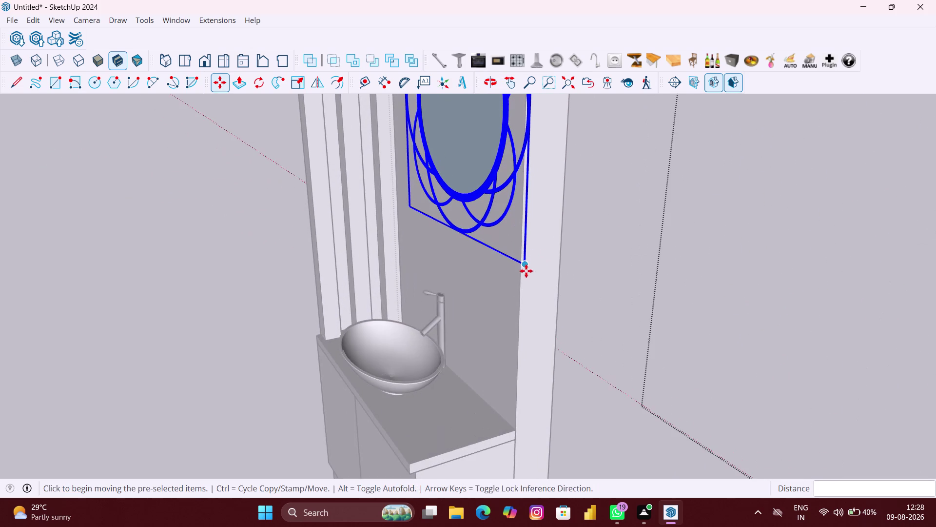
scroll(up, 3)
middle_drag(524, 272, 500, 273)
scroll(up, 3)
scroll(up, 3)
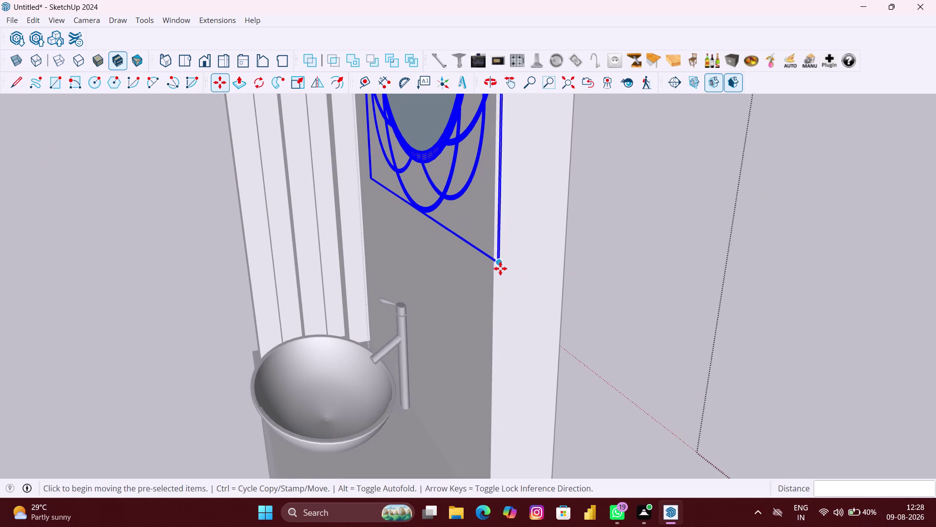
click(498, 265)
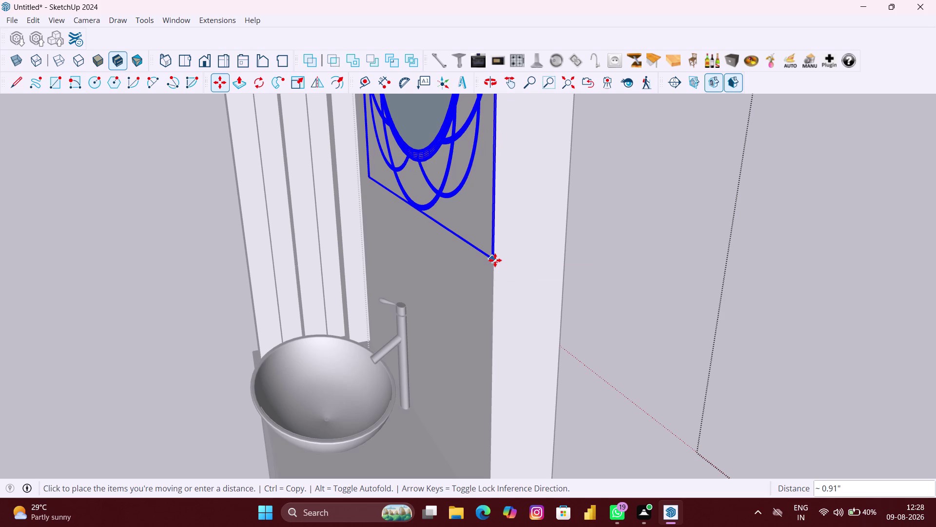
click(495, 259)
scroll(down, 3)
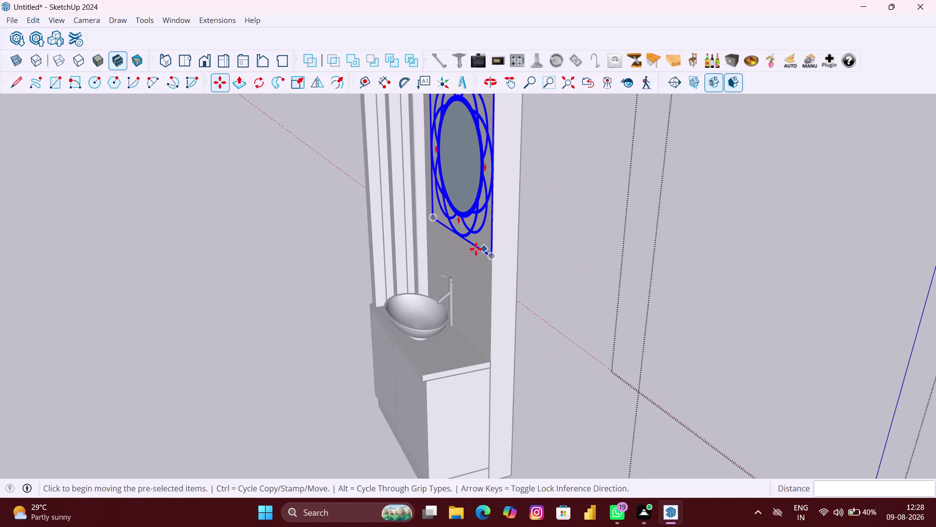
middle_drag(446, 243, 597, 247)
scroll(down, 3)
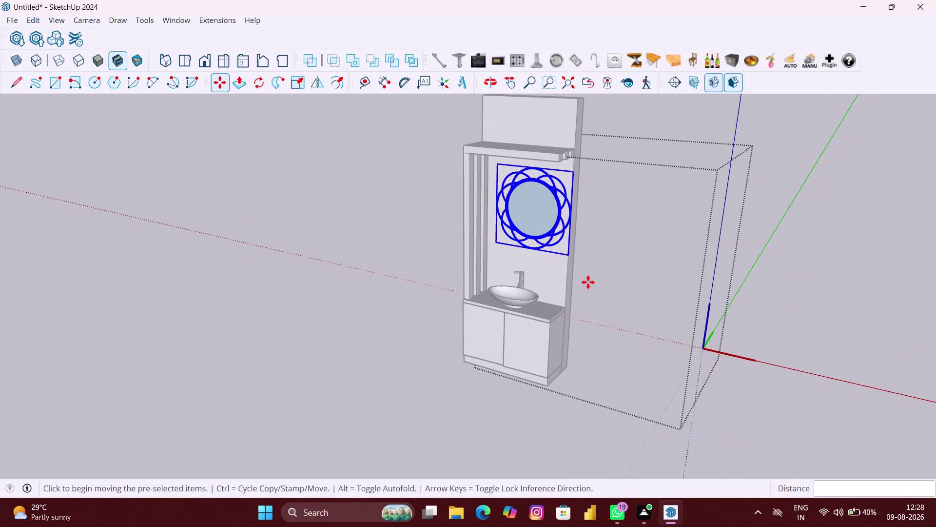
key(space)
click(340, 352)
Slide the mirror along the red axis until it is centred above the basin.
scroll(up, 3)
middle_drag(542, 265, 574, 263)
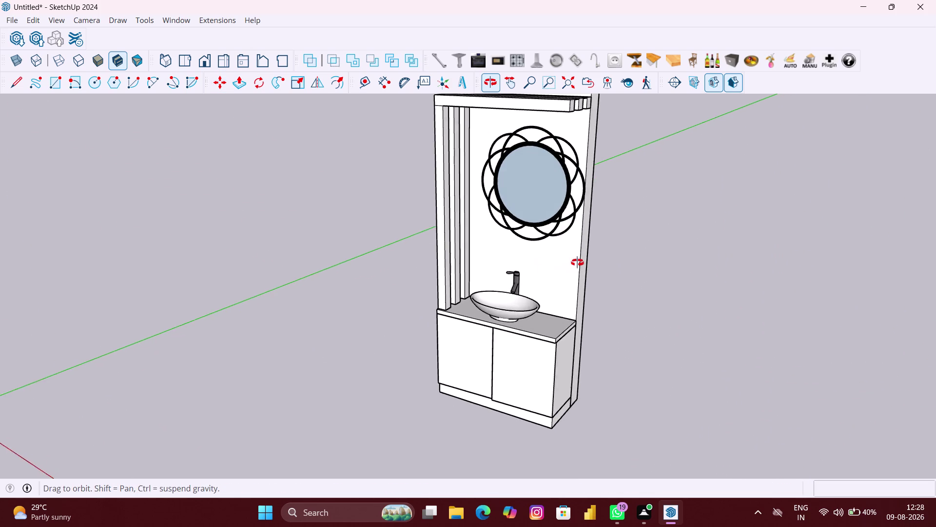
middle_drag(574, 262, 606, 258)
click(561, 205)
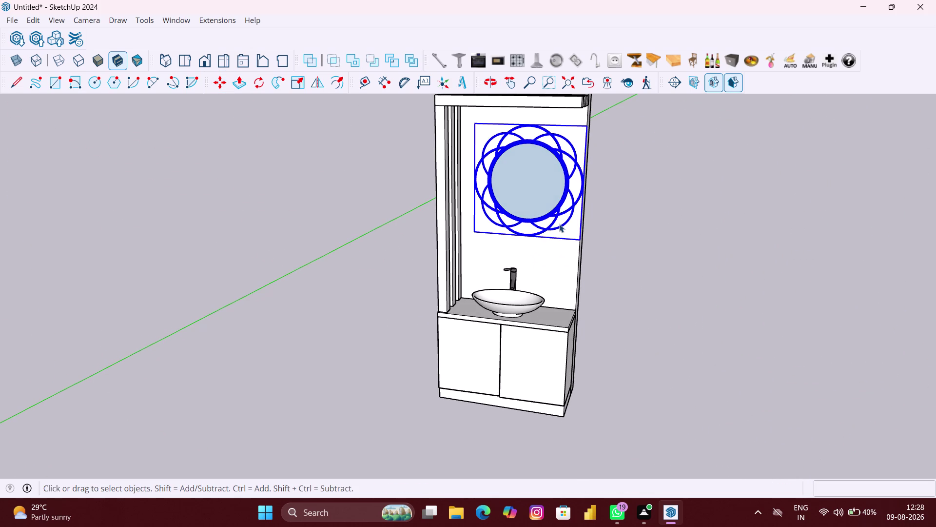
key(m)
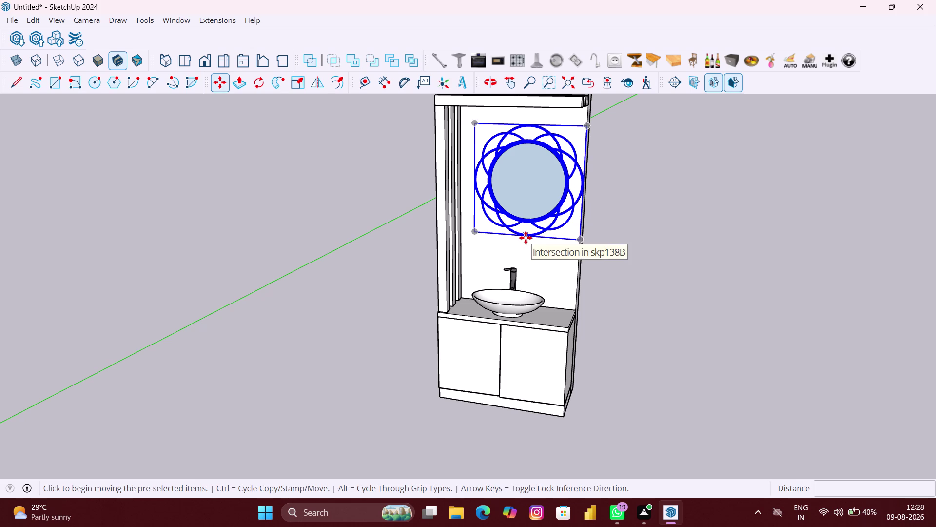
click(526, 239)
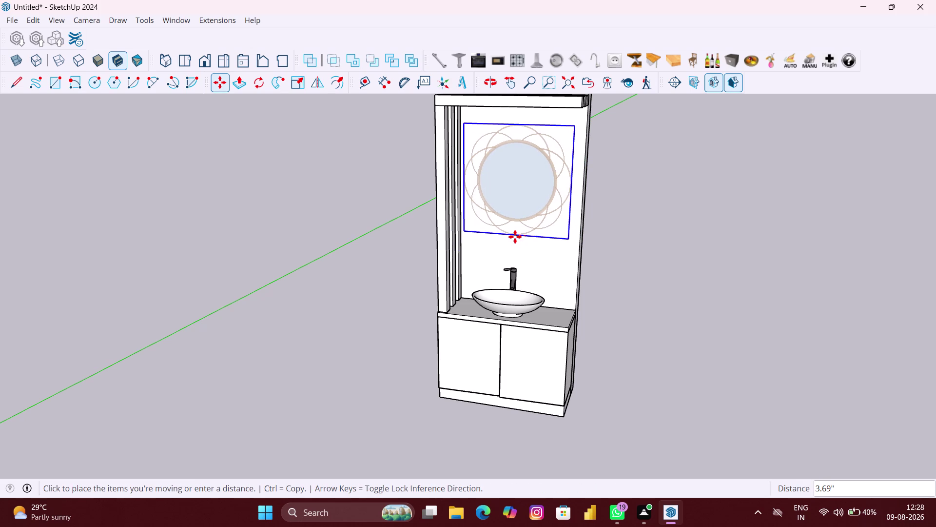
scroll(up, 3)
scroll(up, 3)
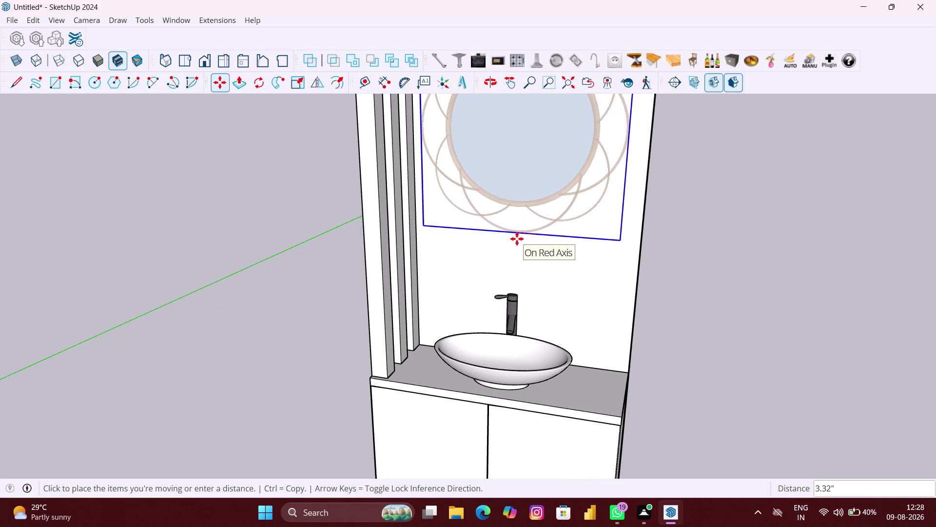
click(516, 239)
scroll(down, 3)
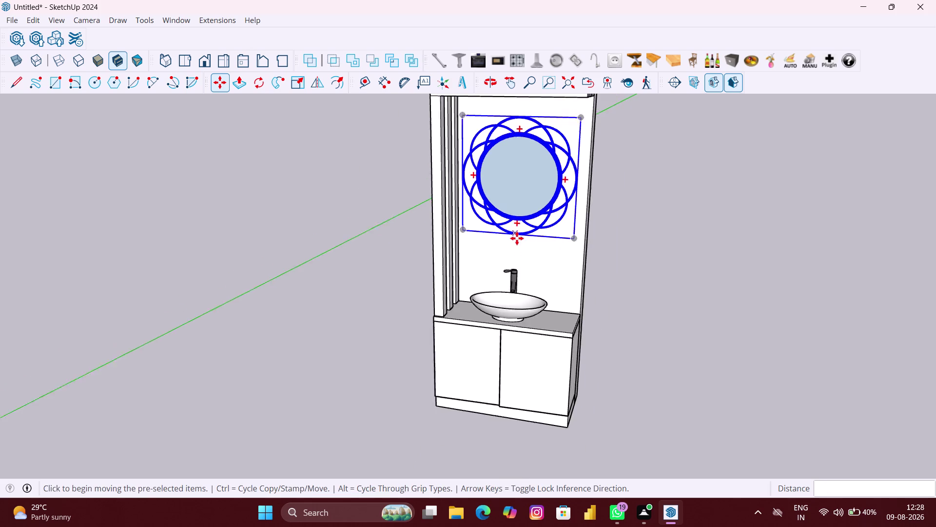
scroll(down, 3)
key(space)
click(638, 274)
Select the wall unit group and enter it for editing.
scroll(up, 3)
middle_drag(587, 305, 586, 304)
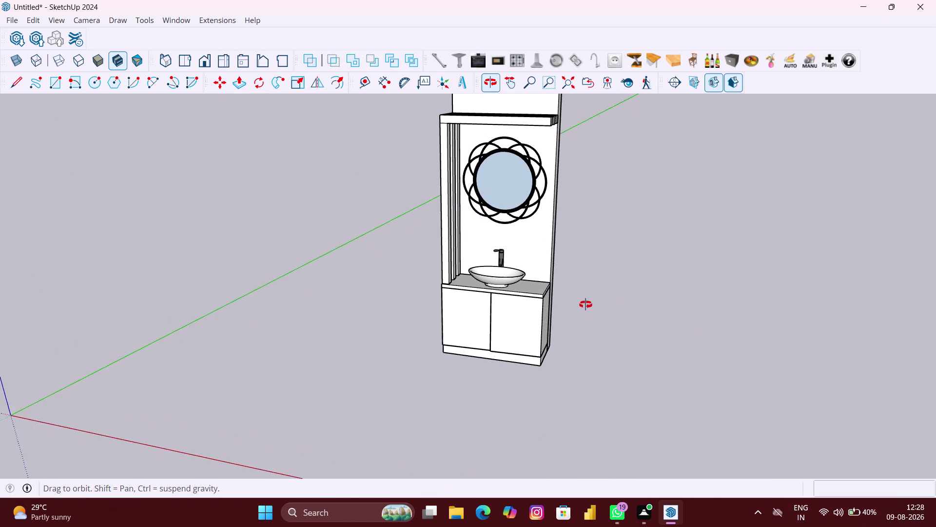
middle_drag(586, 304, 612, 292)
scroll(up, 3)
click(516, 245)
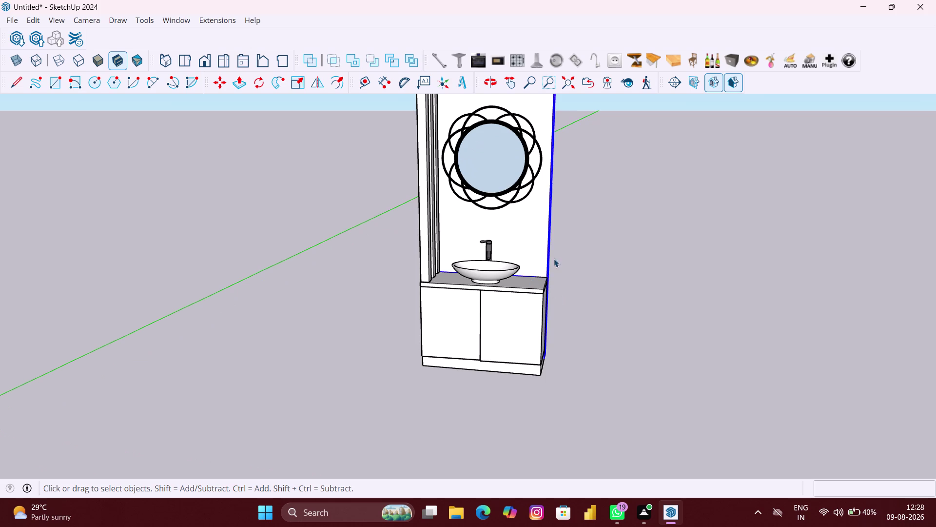
scroll(down, 3)
double_click(543, 236)
click(539, 238)
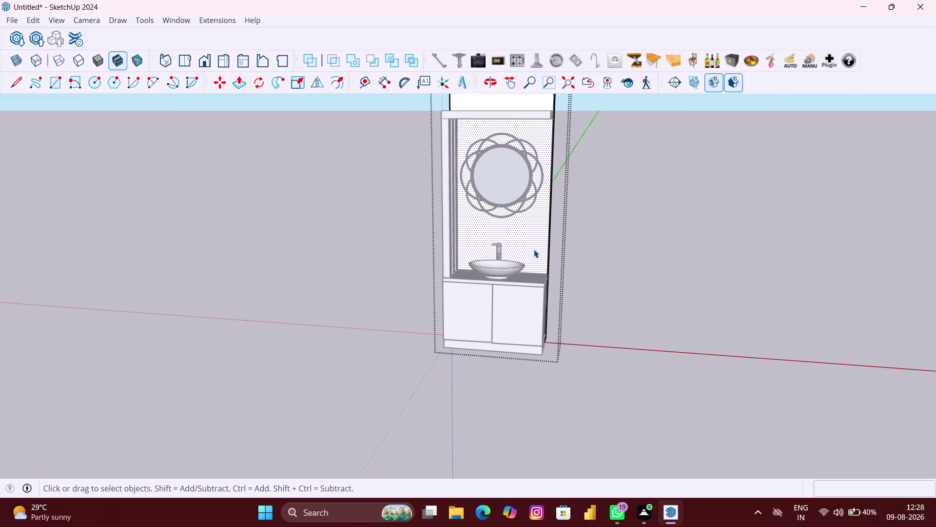
Test Stone Sandstone Ashlar Light from Brick, Cladding and Siding on the back wall.
key(b)
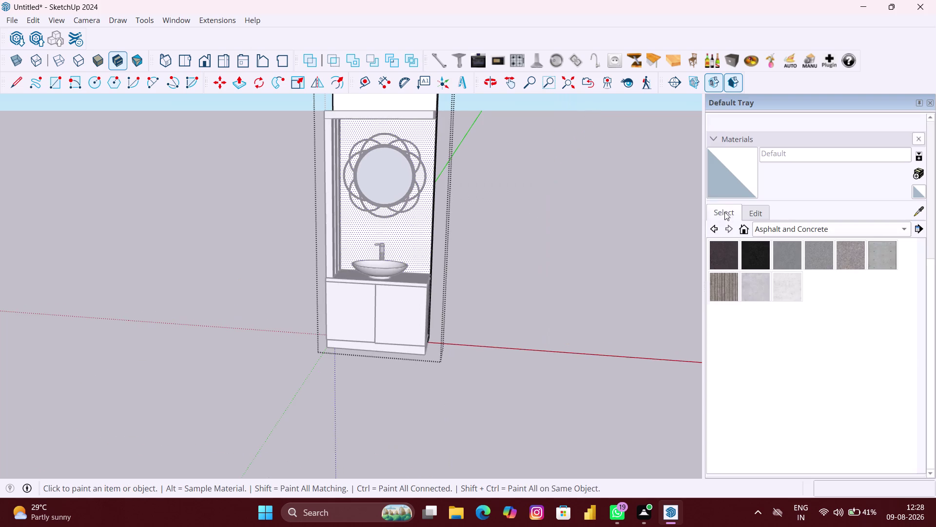
click(807, 231)
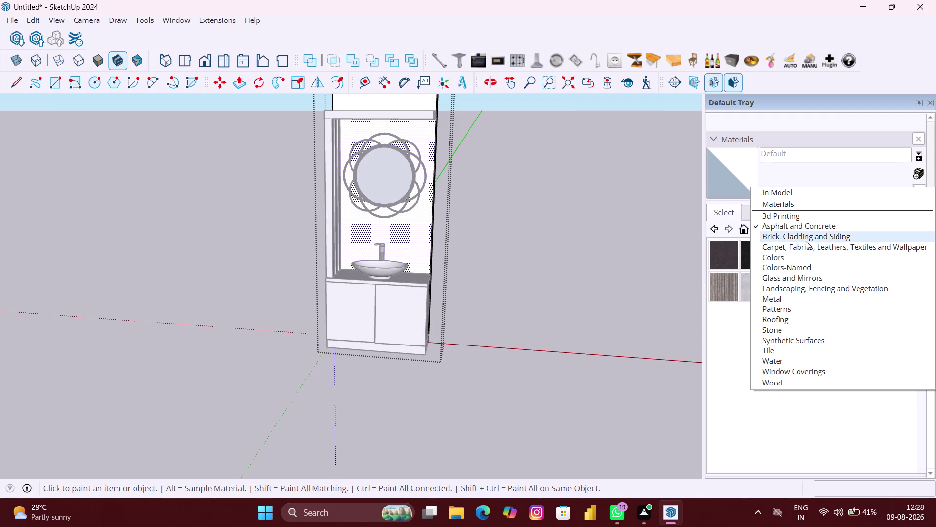
click(805, 238)
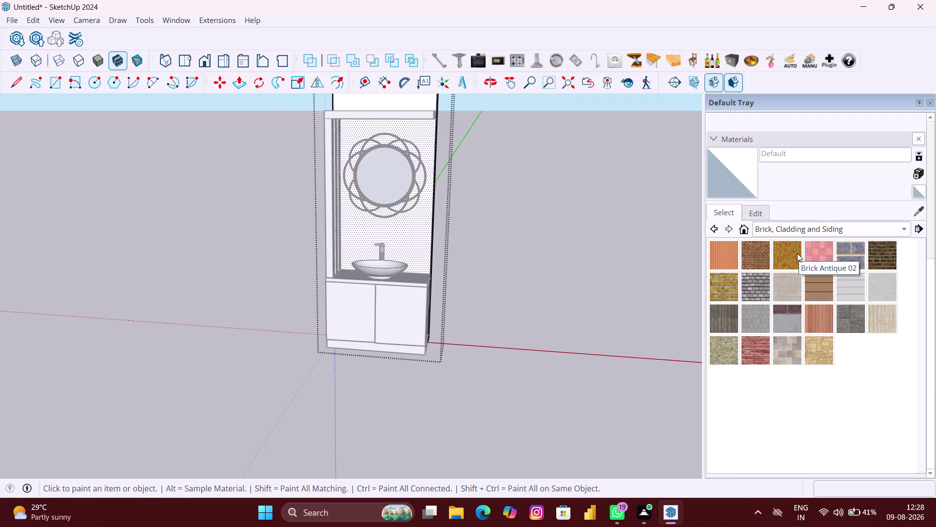
click(825, 346)
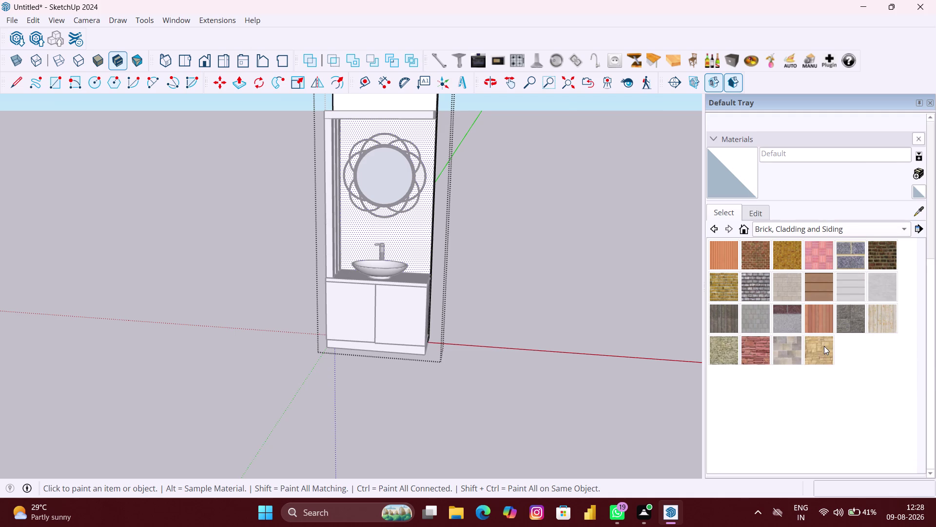
scroll(up, 3)
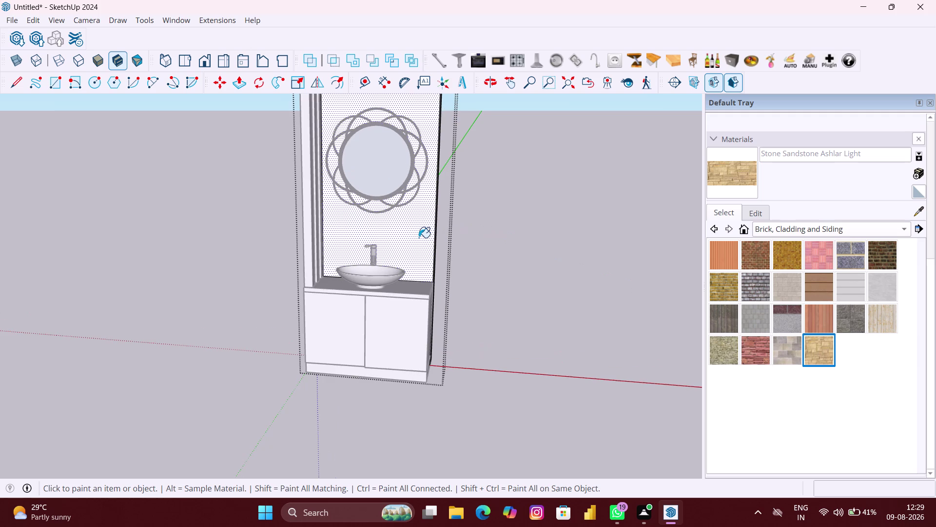
click(419, 238)
scroll(down, 3)
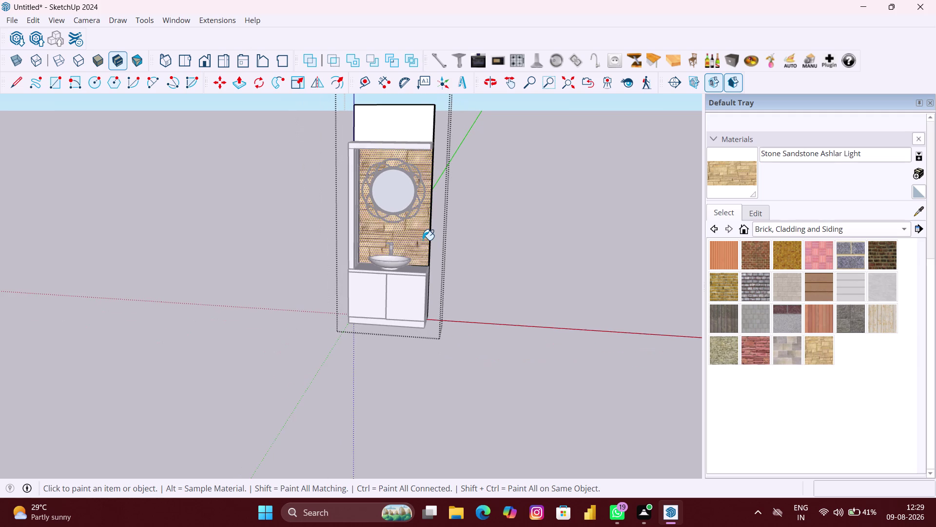
scroll(up, 3)
middle_drag(423, 239, 511, 239)
scroll(up, 3)
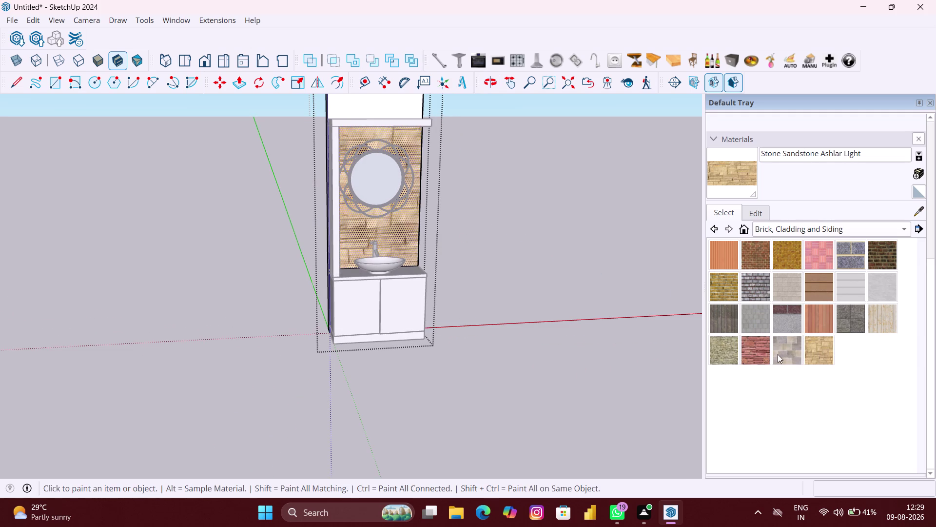
Try Stone Masonry Multi, Stone Flagstone Ashlar and Stone Coursed Rough on the back wall.
click(777, 353)
scroll(up, 3)
click(392, 238)
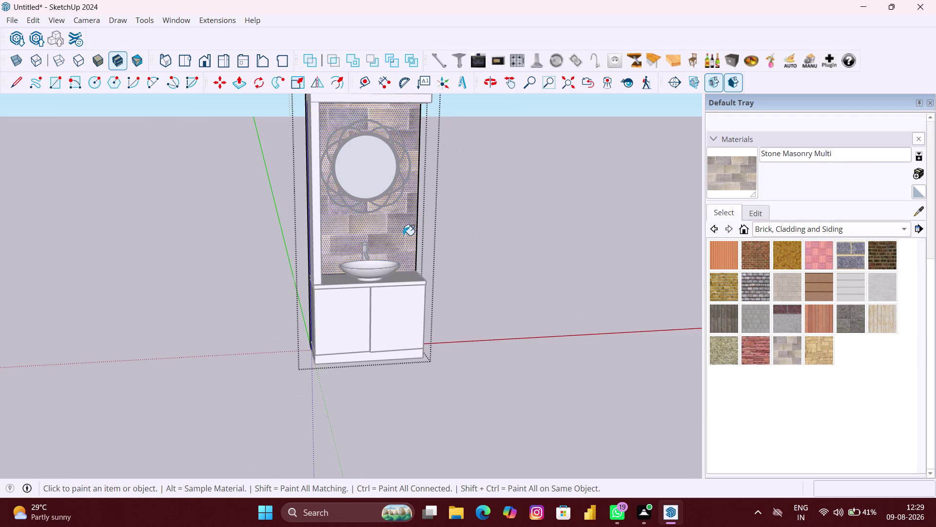
scroll(down, 3)
middle_drag(400, 230, 371, 221)
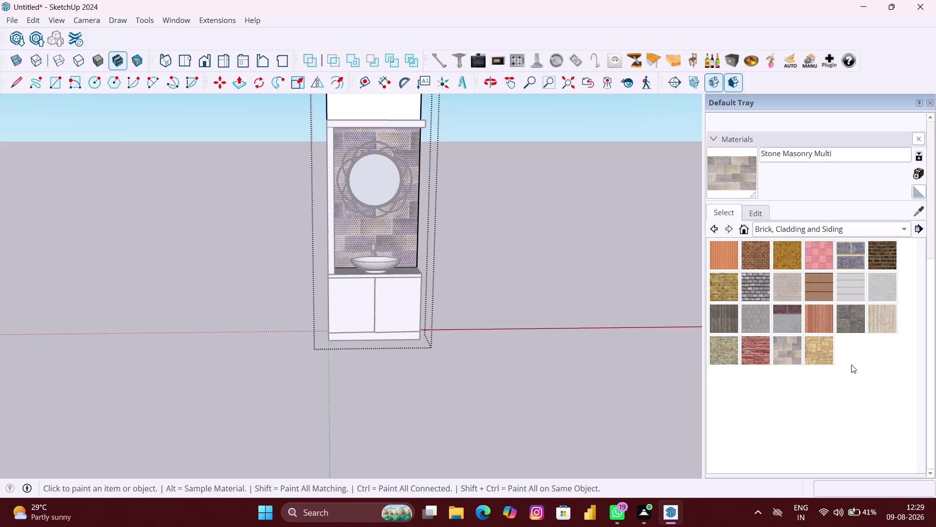
click(759, 352)
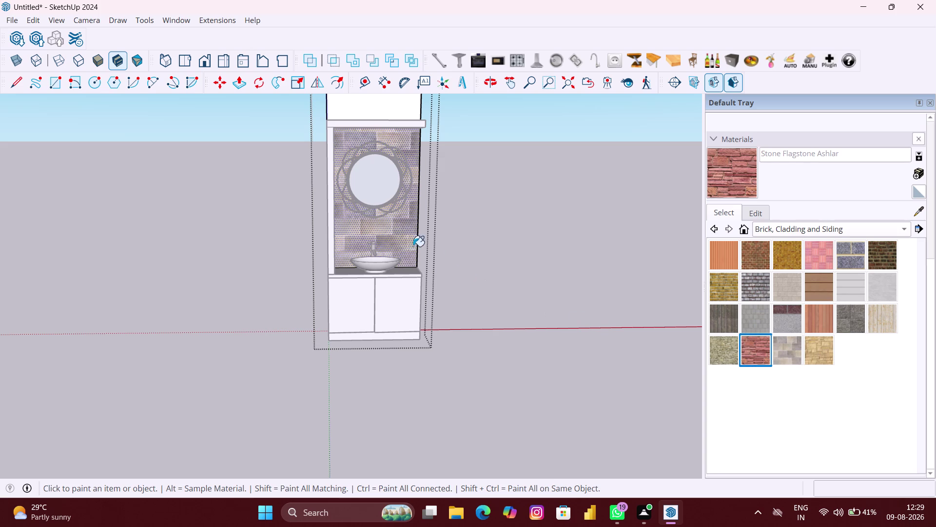
click(398, 240)
click(717, 357)
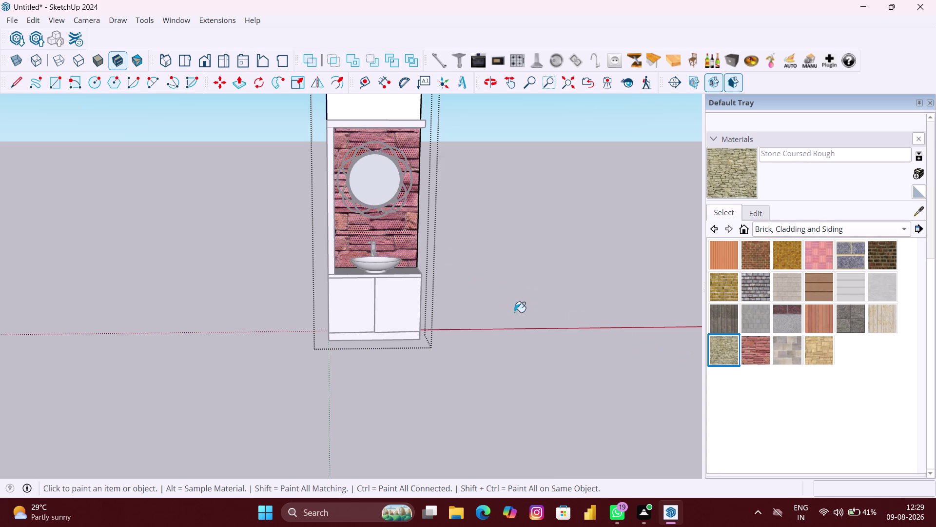
click(412, 239)
Try Siding Rusty Metal, Modern Siding, Concrete Block Layers and Cladding Weathered on the wall.
click(881, 320)
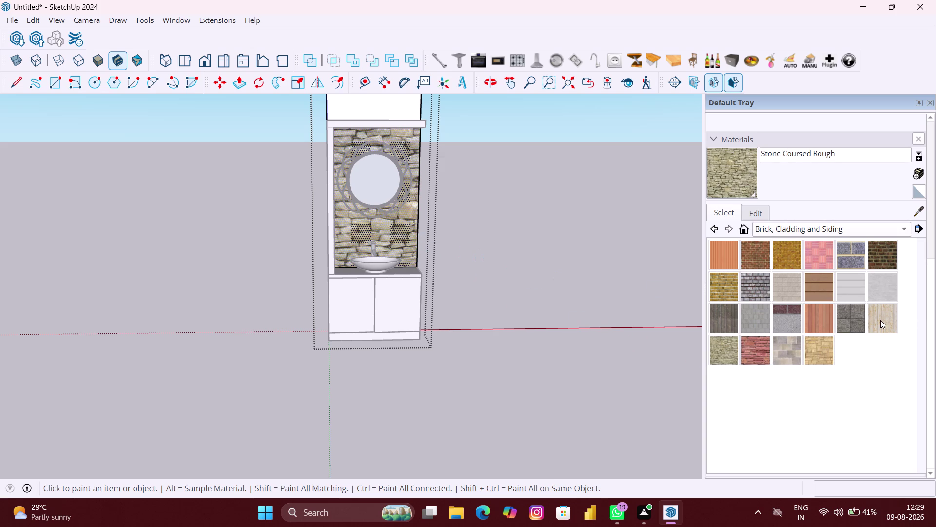
click(400, 224)
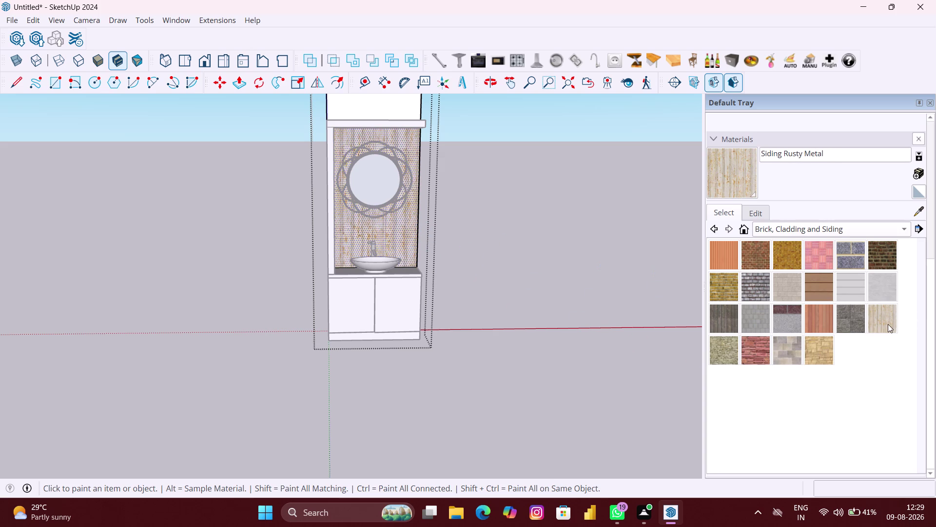
click(820, 326)
click(407, 246)
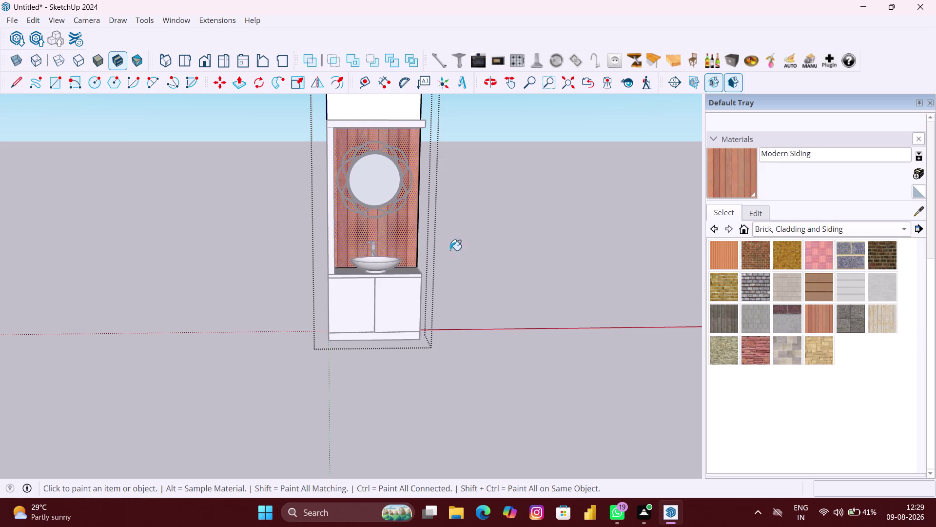
click(782, 310)
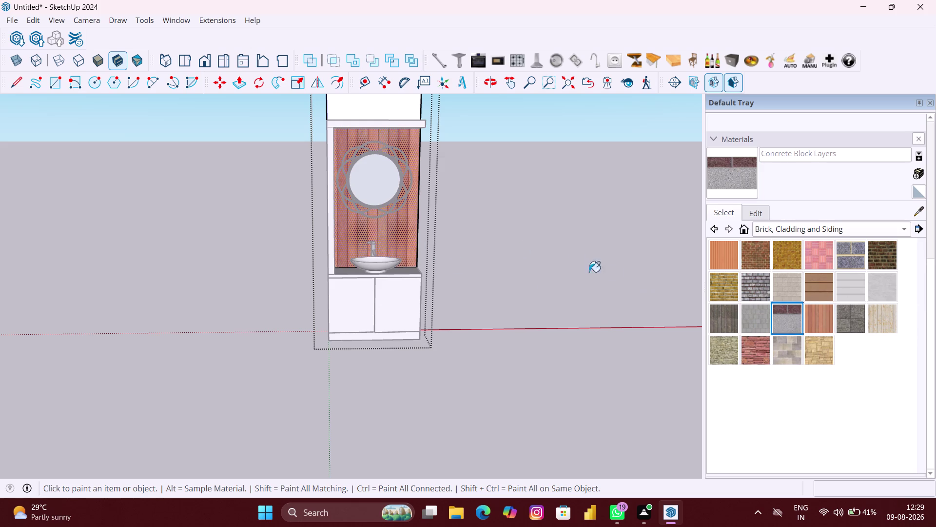
click(409, 228)
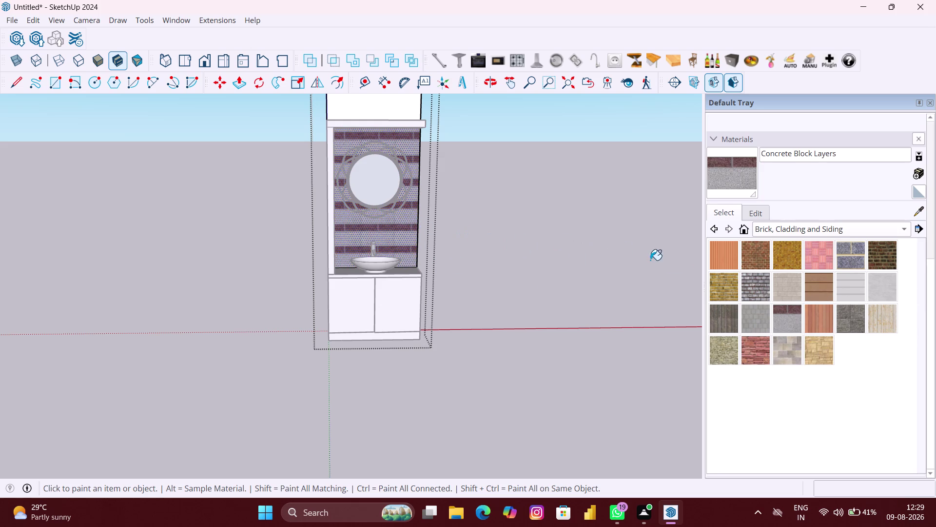
click(723, 320)
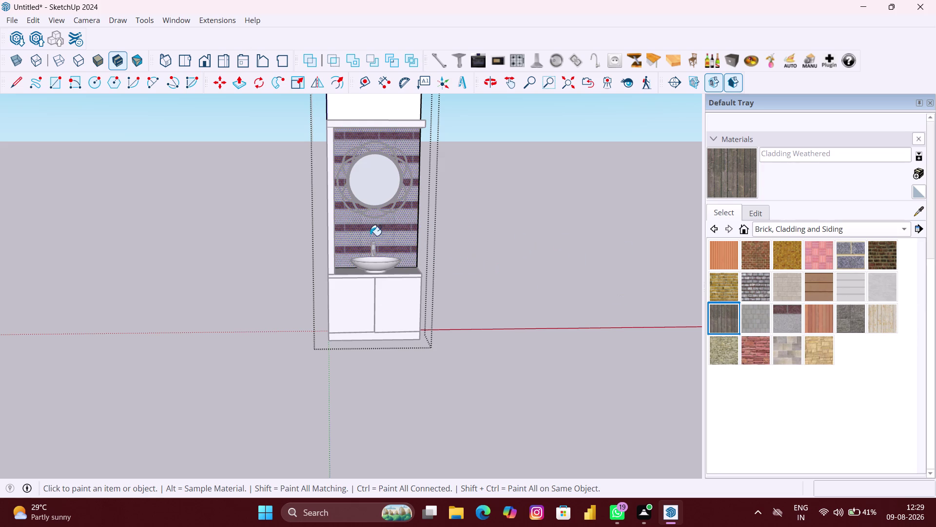
click(409, 237)
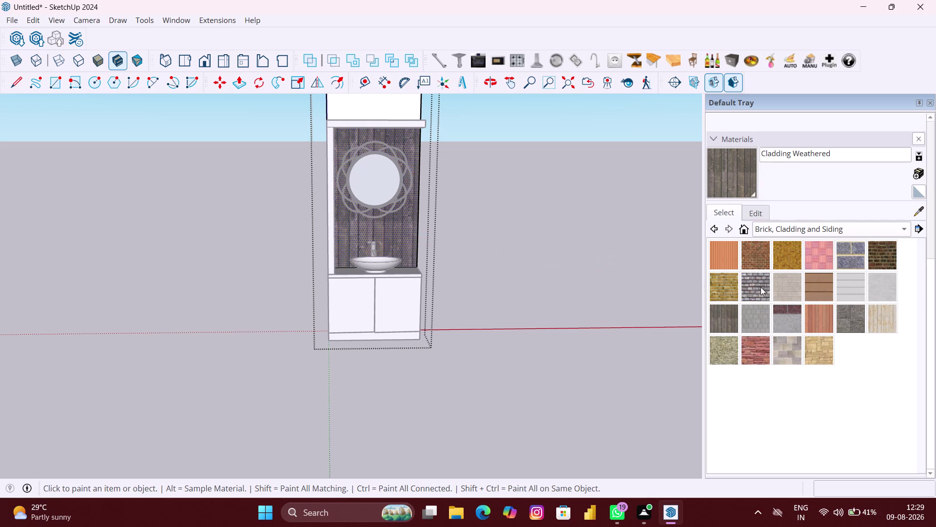
Retry Stone Flagstone Ashlar, then settle the back wall on Stone Masonry Multi.
click(760, 345)
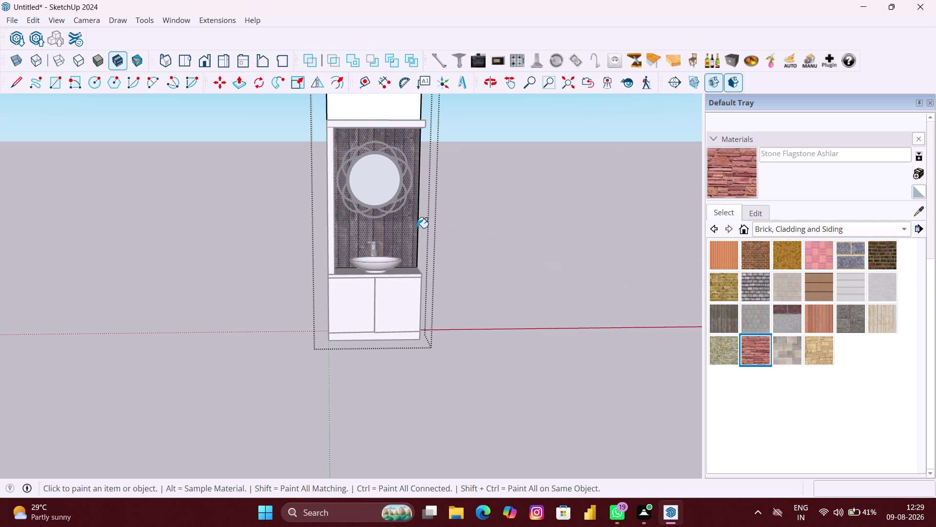
click(411, 228)
click(794, 354)
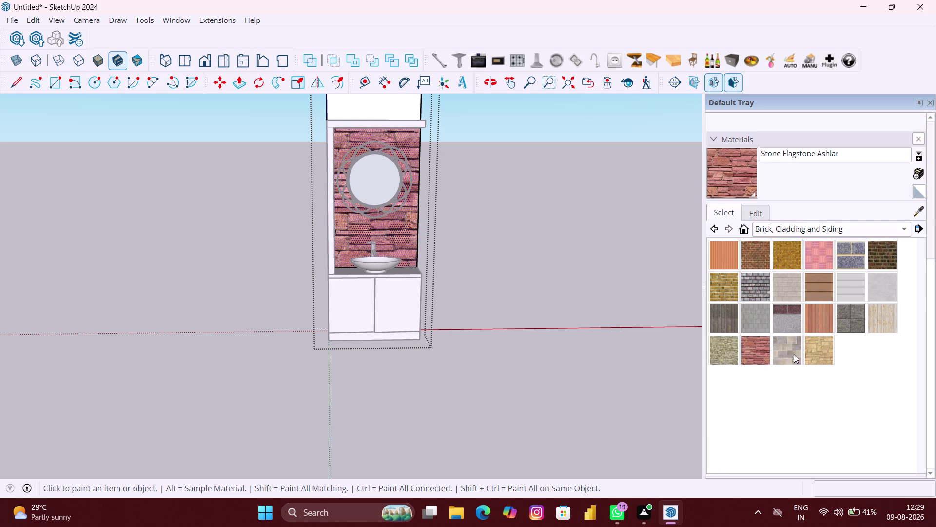
click(391, 238)
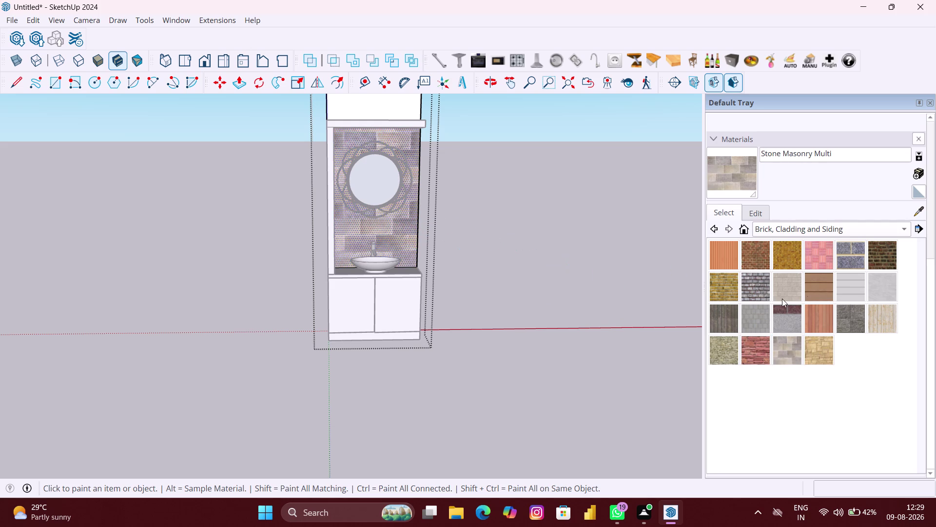
scroll(down, 3)
key(space)
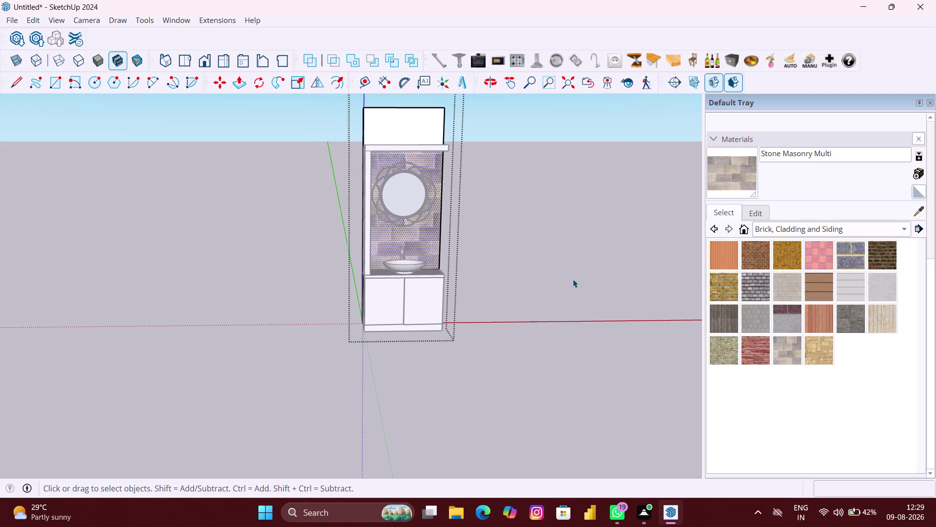
Turn the view to the unit's front and select the countertop under the basin.
click(573, 279)
scroll(down, 3)
scroll(up, 3)
scroll(up, 3)
middle_drag(470, 252, 426, 251)
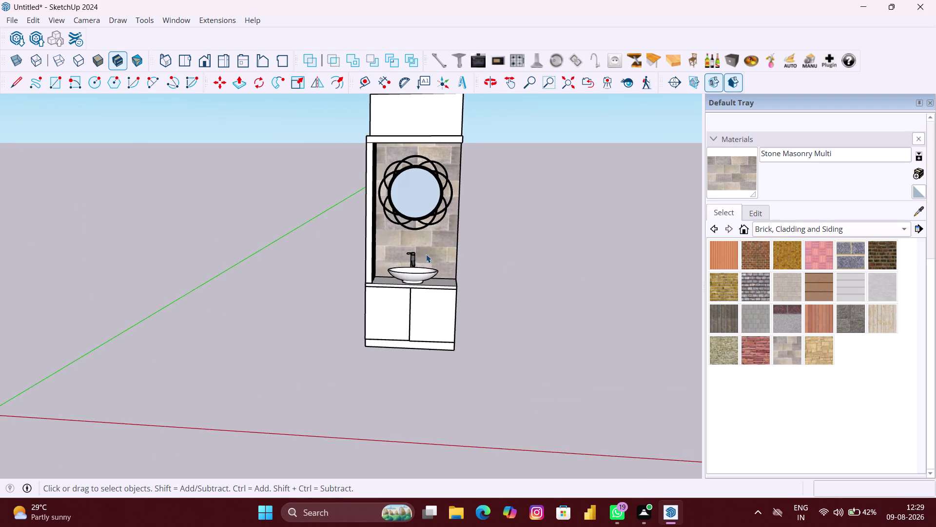
scroll(up, 3)
scroll(up, 3)
scroll(up, 3)
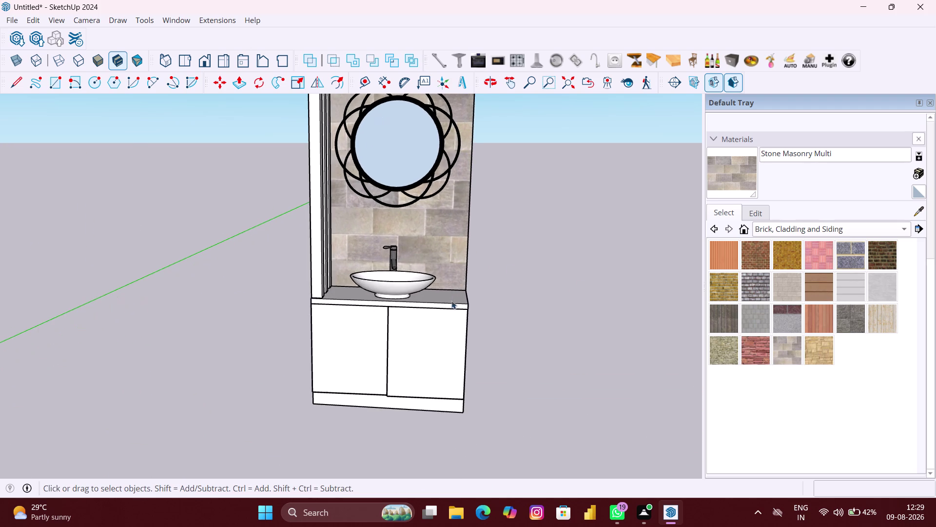
click(451, 303)
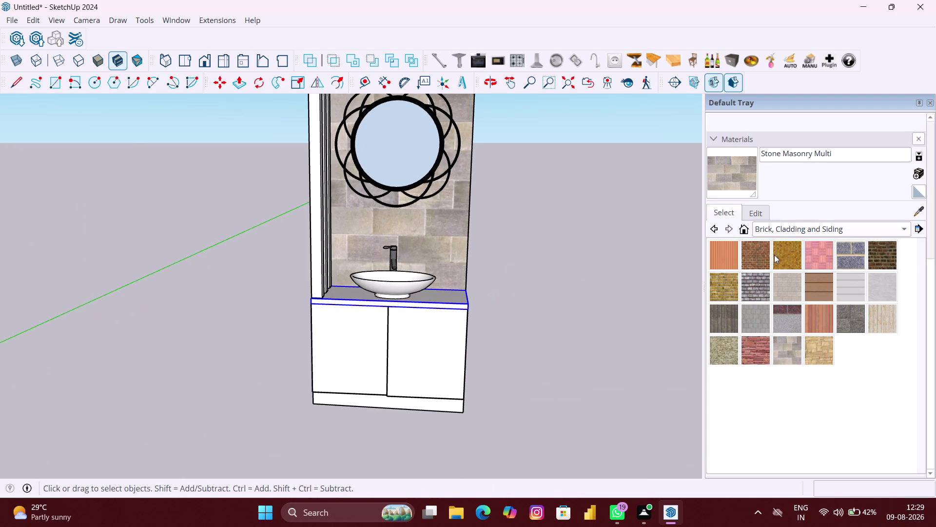
Paint the countertop with Blacktop New from the Asphalt and Concrete materials.
click(795, 233)
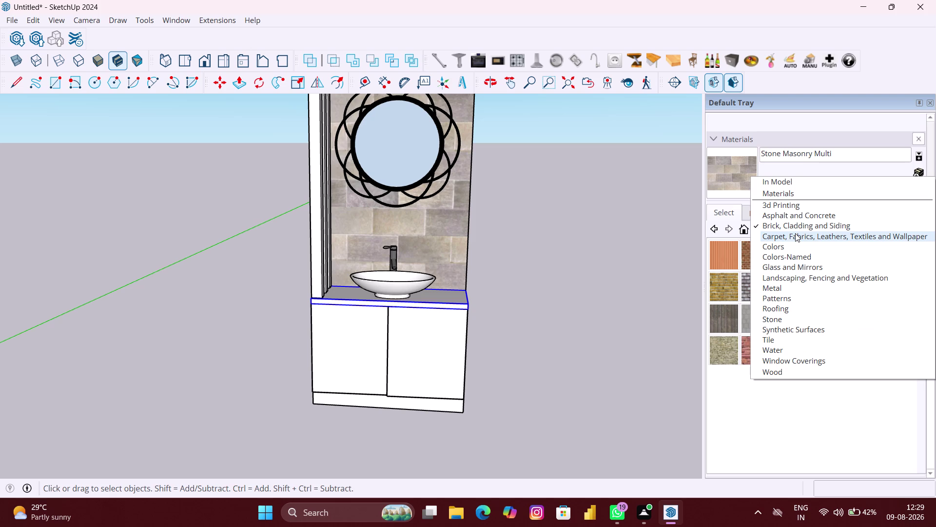
click(788, 215)
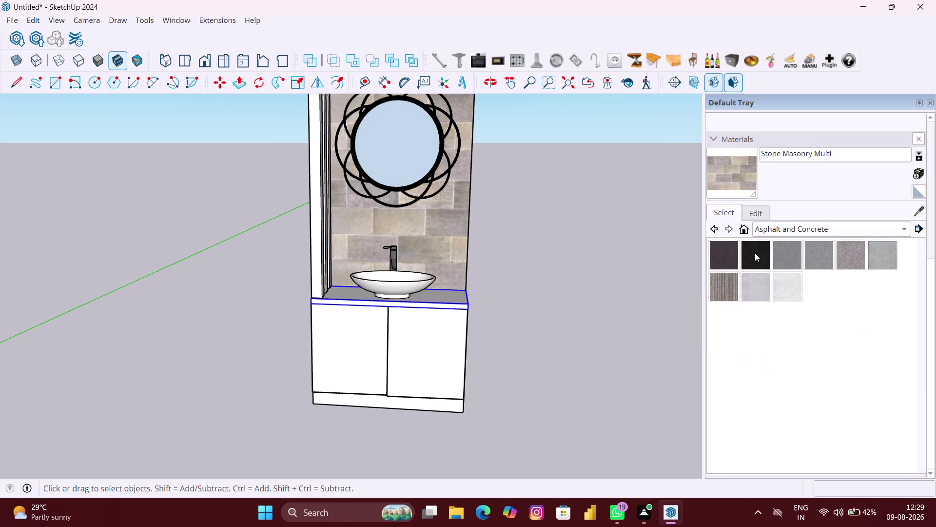
click(755, 253)
click(453, 301)
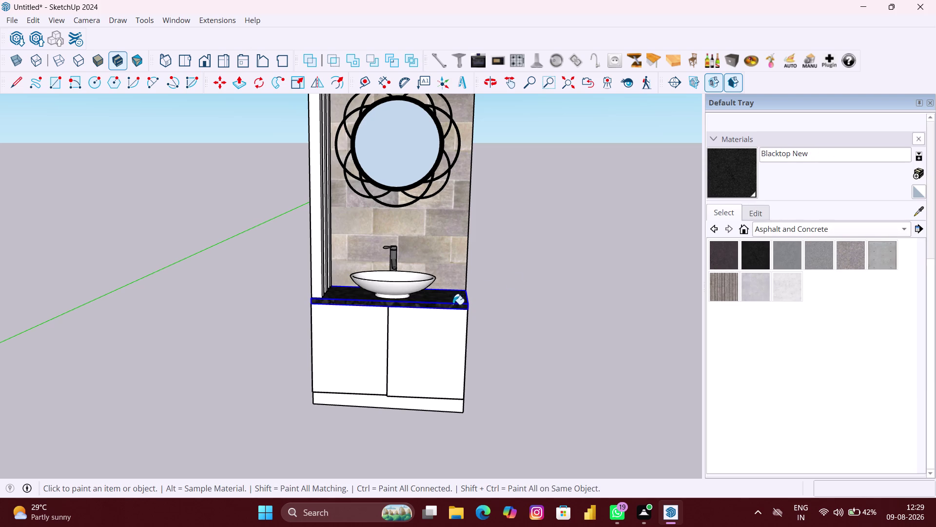
scroll(up, 3)
middle_drag(352, 310, 385, 309)
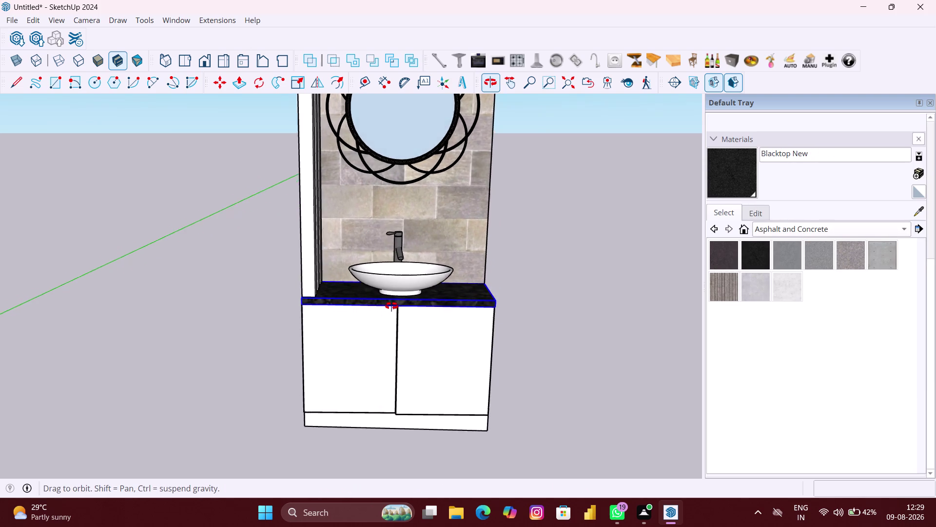
middle_drag(386, 309, 395, 304)
scroll(down, 3)
scroll(down, 3)
key(space)
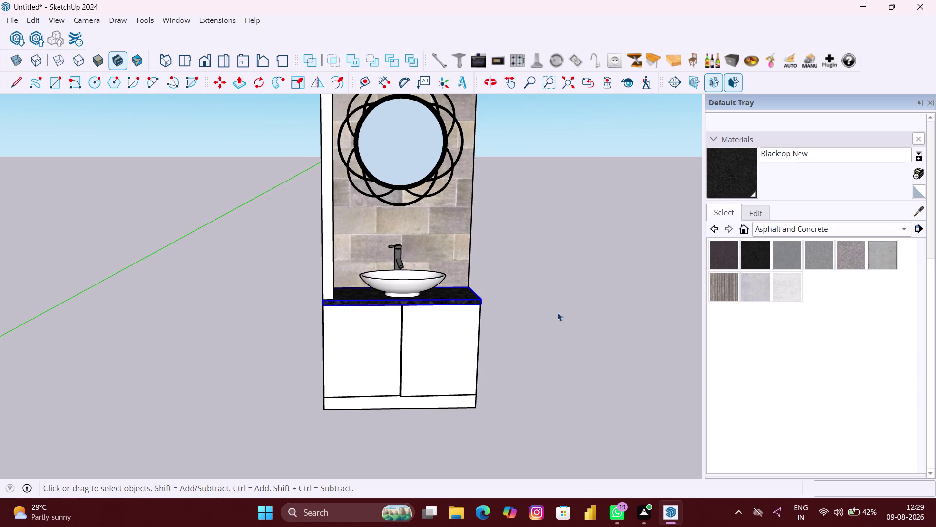
click(562, 310)
click(425, 154)
Open the mirror group and paint its glass with Glass and Mirrors' Translucent Glass Tinted.
scroll(up, 3)
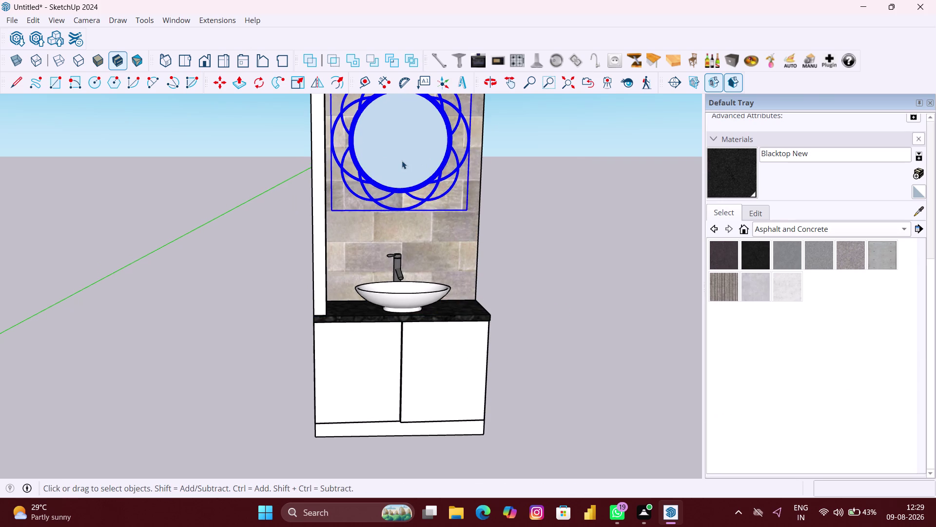
double_click(401, 160)
click(382, 149)
double_click(382, 149)
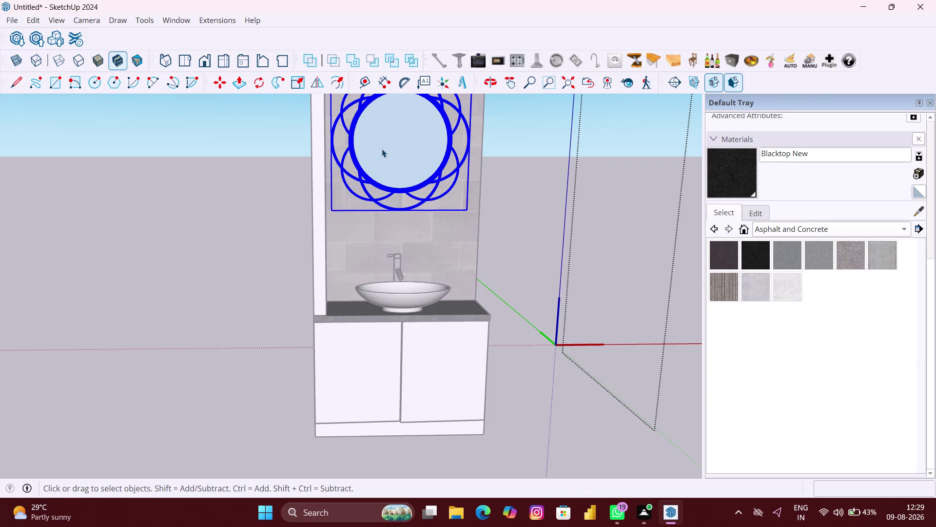
scroll(up, 3)
click(397, 145)
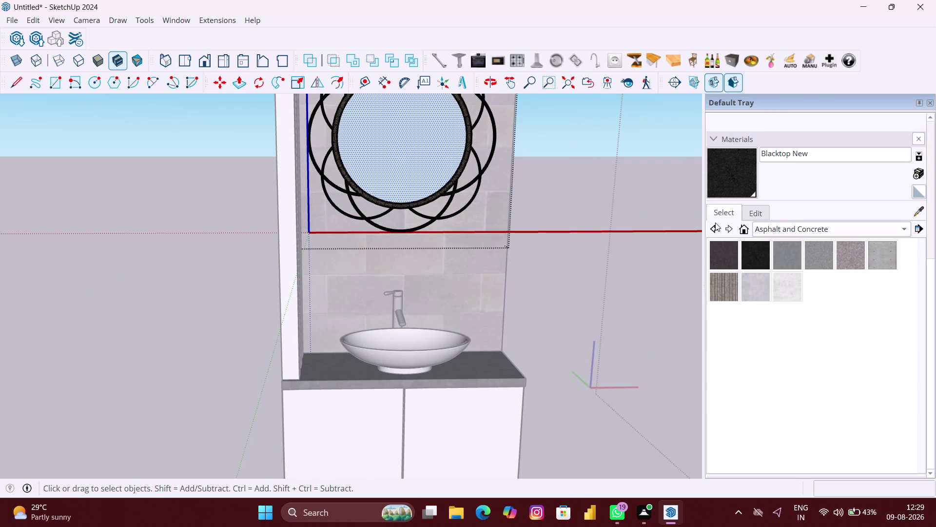
click(799, 232)
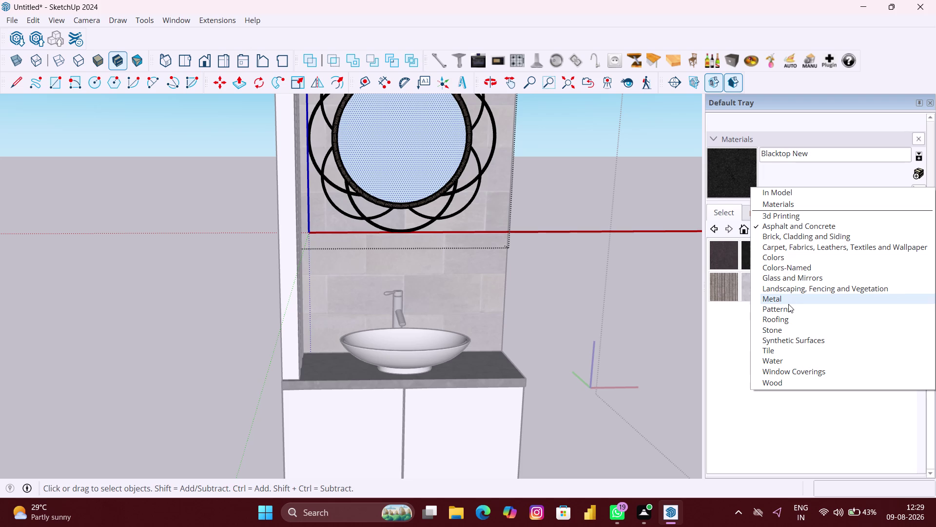
click(790, 277)
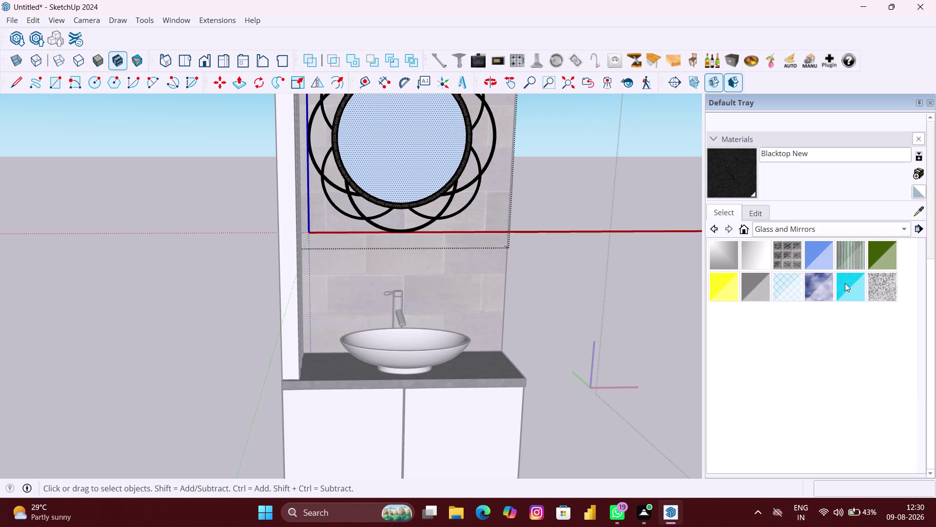
click(851, 284)
click(418, 160)
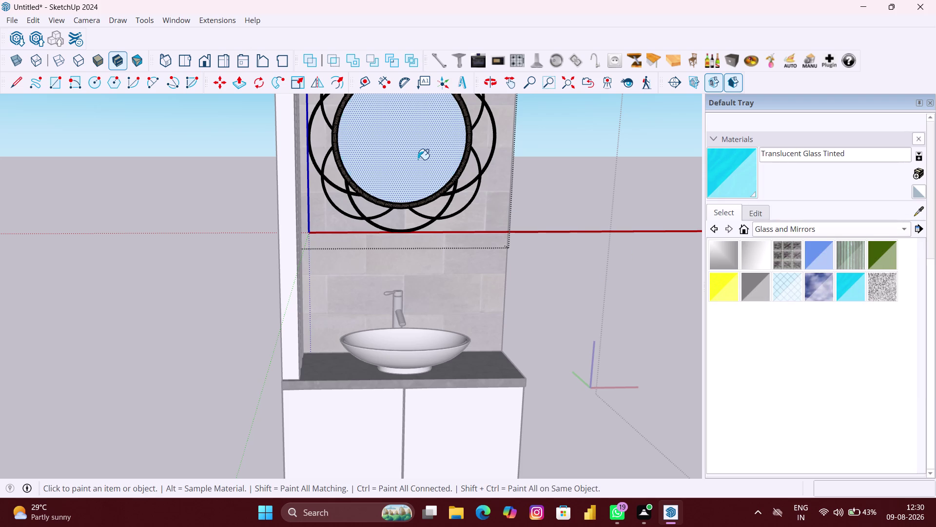
Try Mirror 01, Mirror 02, and Translucent Glass Block Dark, Blue and Gray on the mirror.
scroll(down, 3)
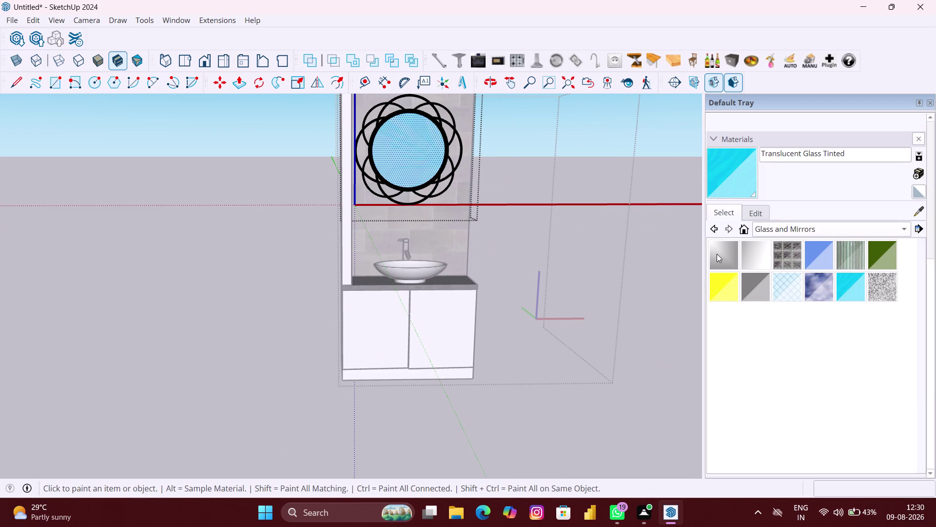
click(716, 254)
click(407, 155)
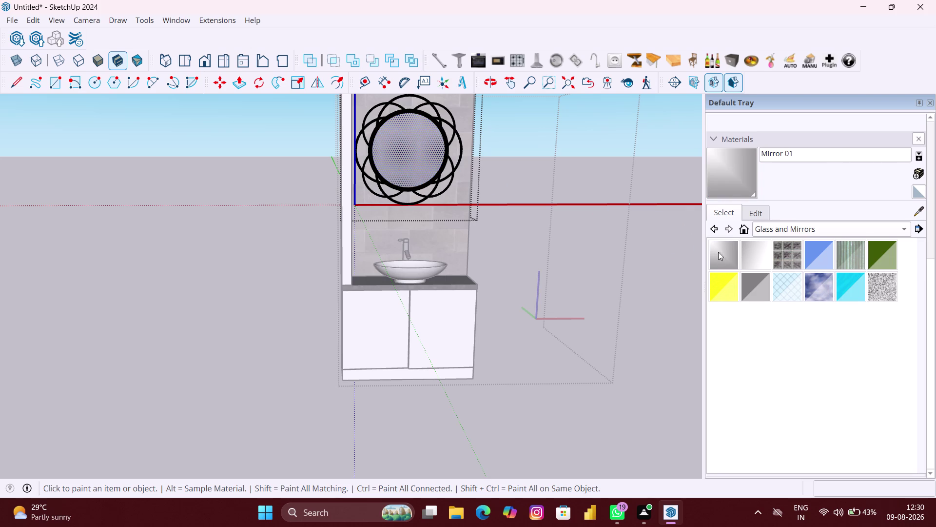
click(765, 261)
click(402, 148)
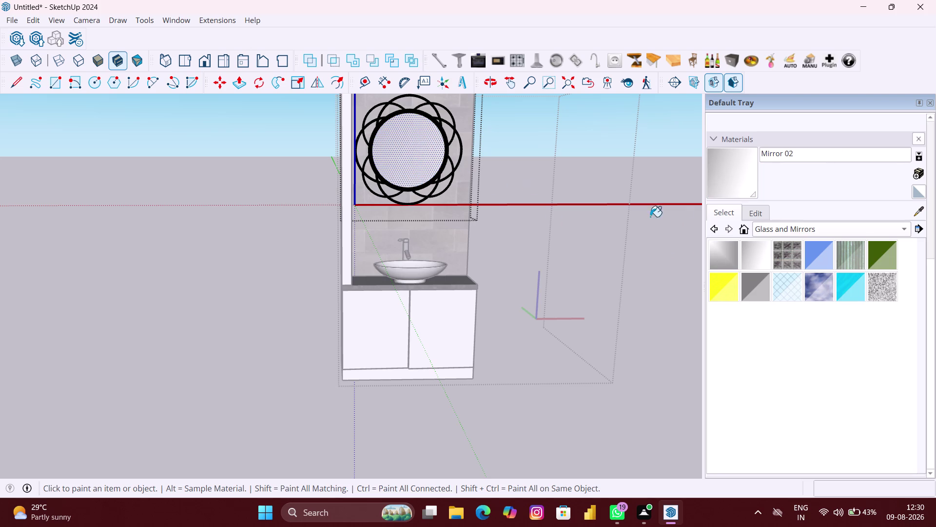
click(795, 256)
click(402, 158)
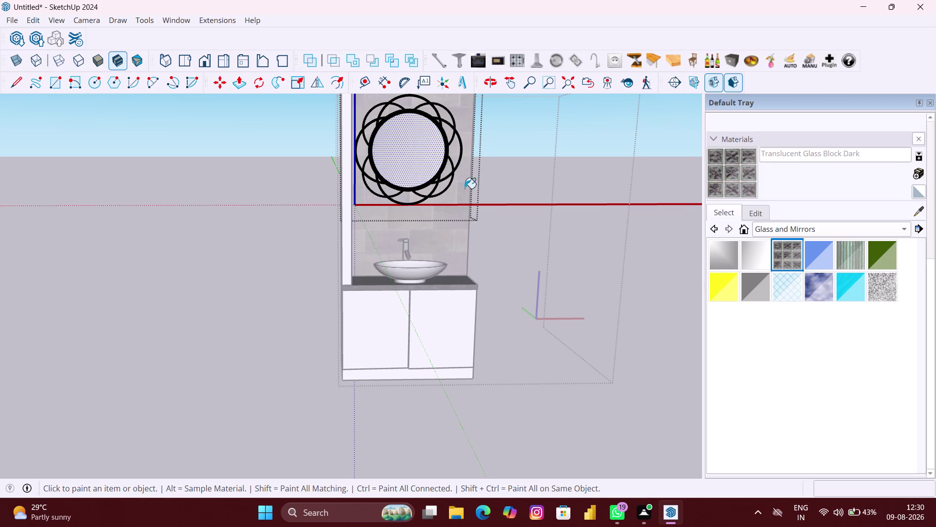
click(814, 254)
click(400, 150)
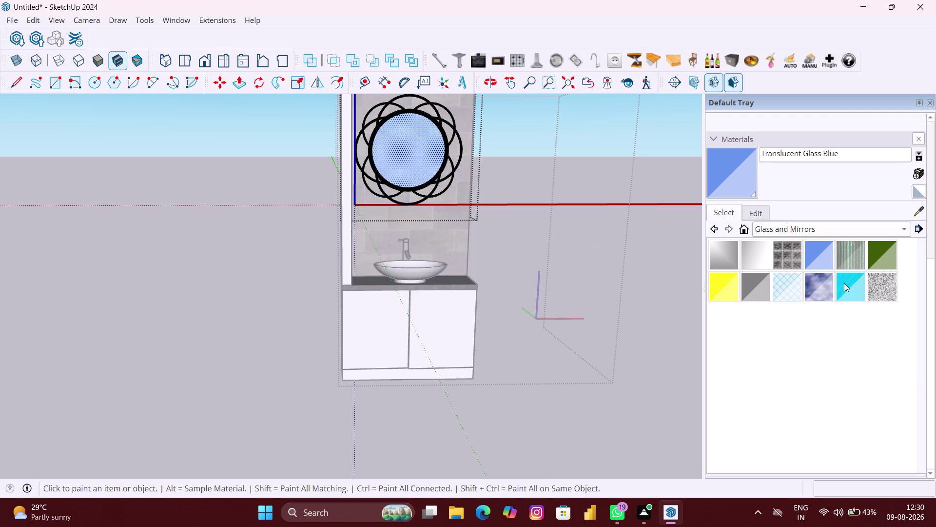
click(756, 288)
click(404, 158)
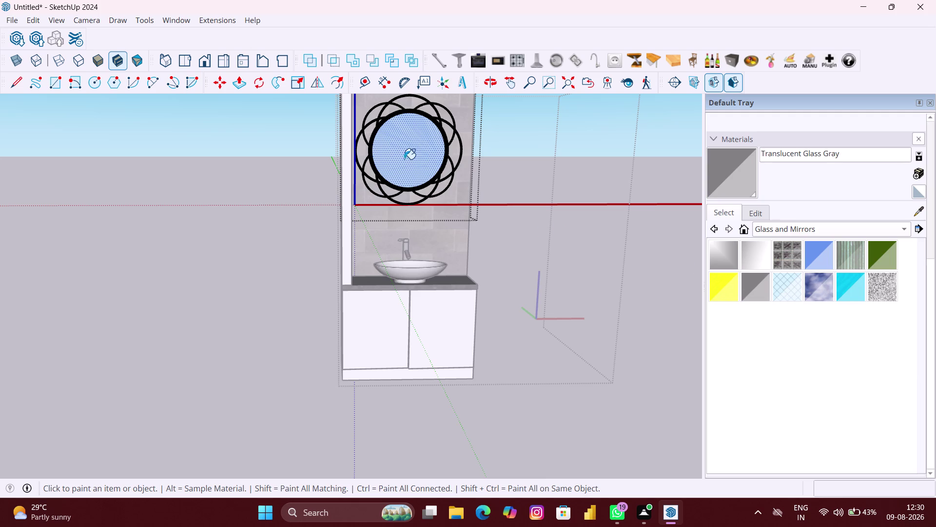
Try Translucent Glass Sky Reflection, then settle the mirror on Translucent Glass Tinted.
scroll(down, 3)
middle_drag(580, 231, 493, 243)
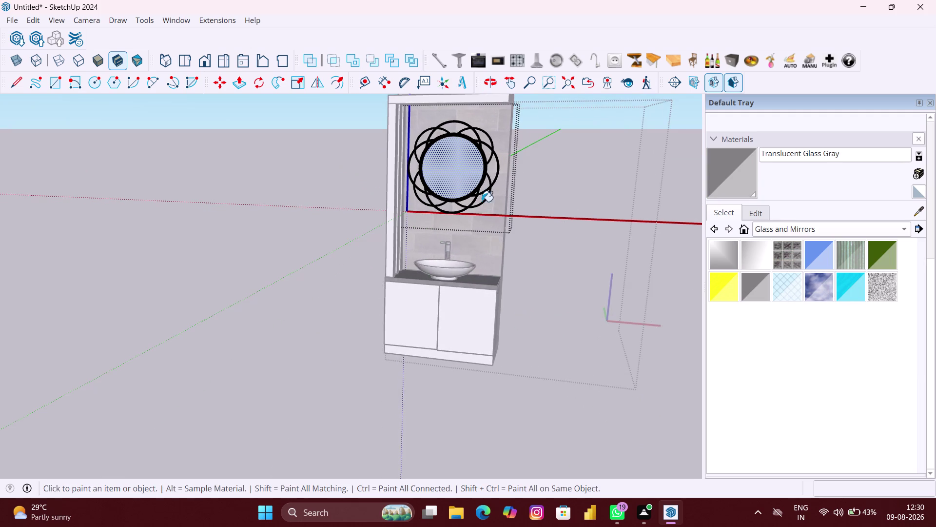
scroll(up, 3)
scroll(up, 3)
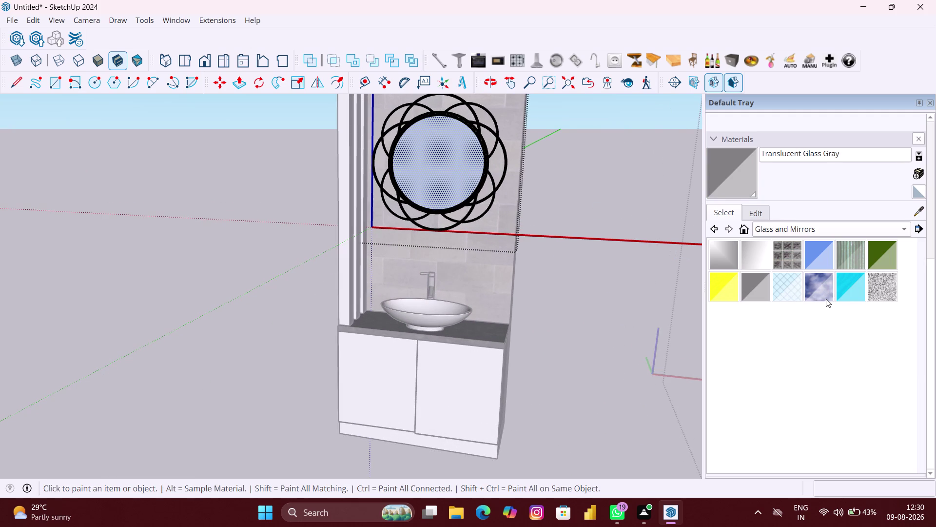
click(827, 299)
click(444, 178)
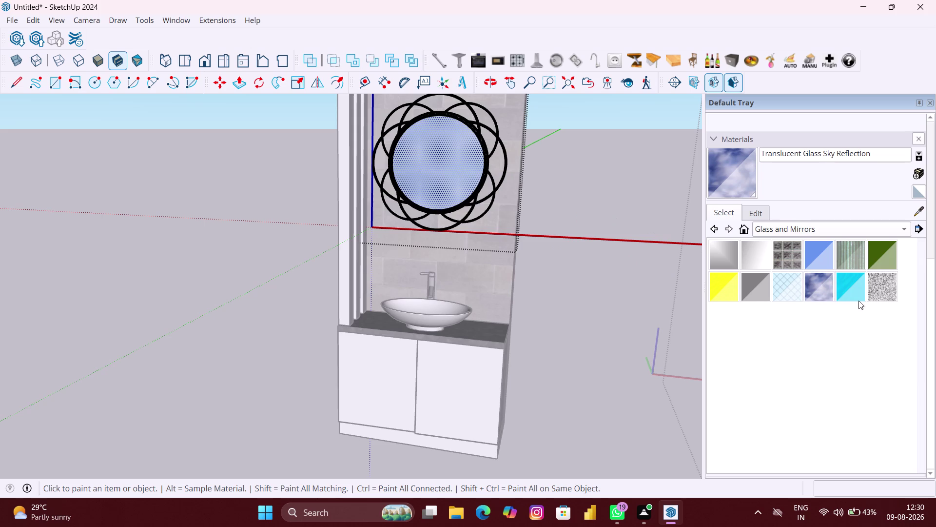
click(854, 297)
click(423, 159)
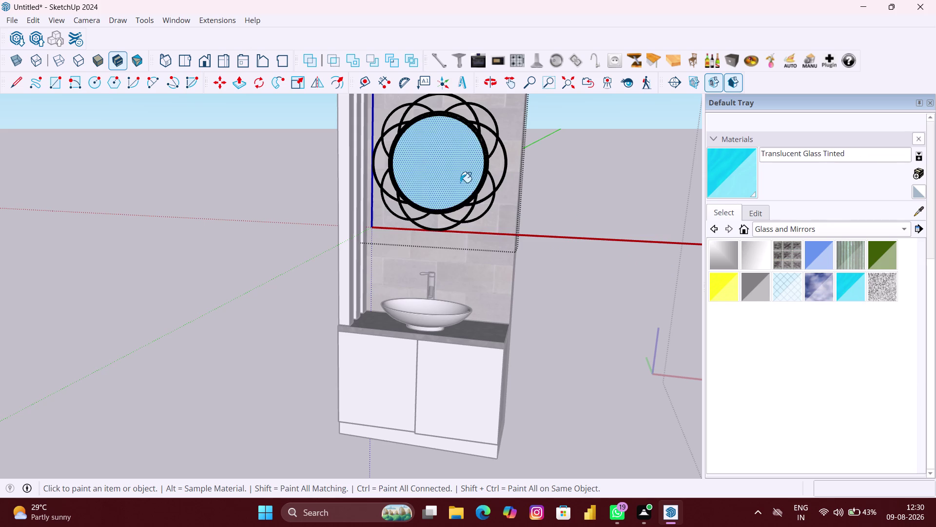
scroll(down, 3)
key(space)
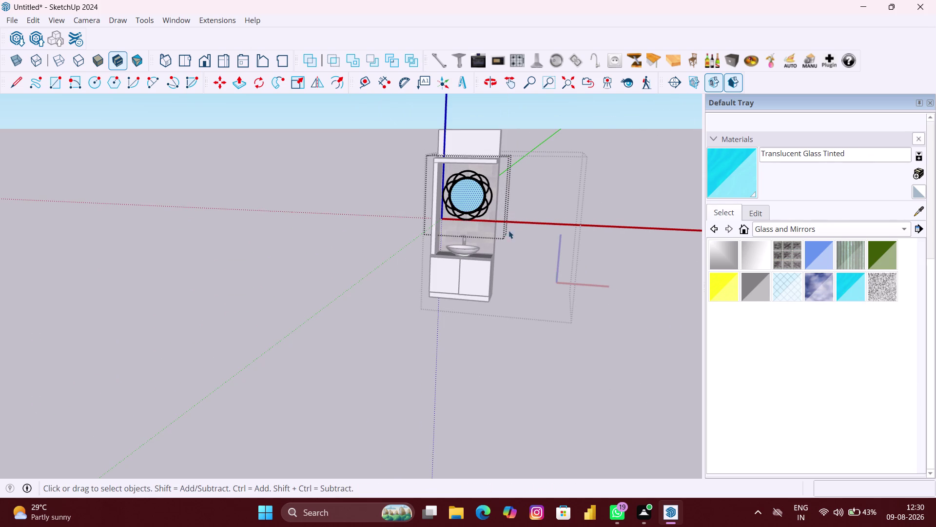
click(632, 307)
click(457, 334)
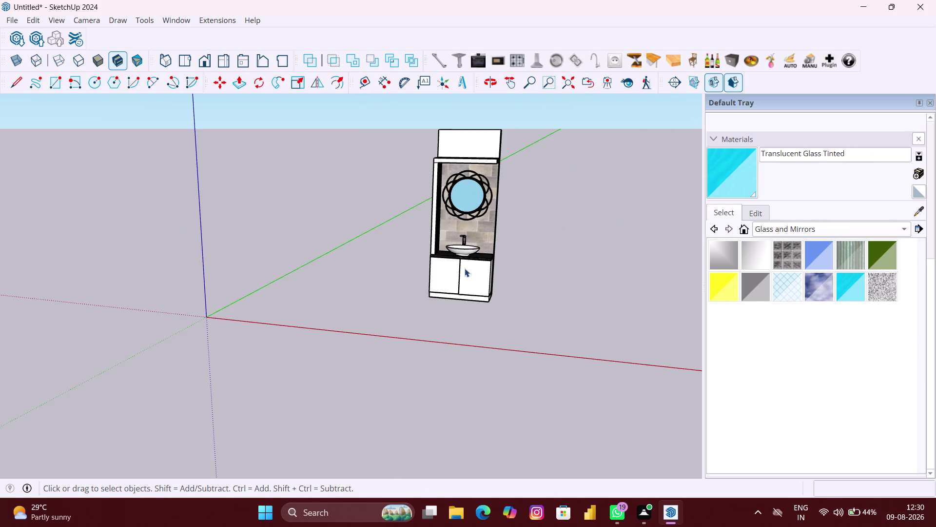
scroll(up, 3)
scroll(up, 3)
scroll(down, 3)
scroll(up, 3)
scroll(up, 3)
scroll(up, 3)
scroll(down, 3)
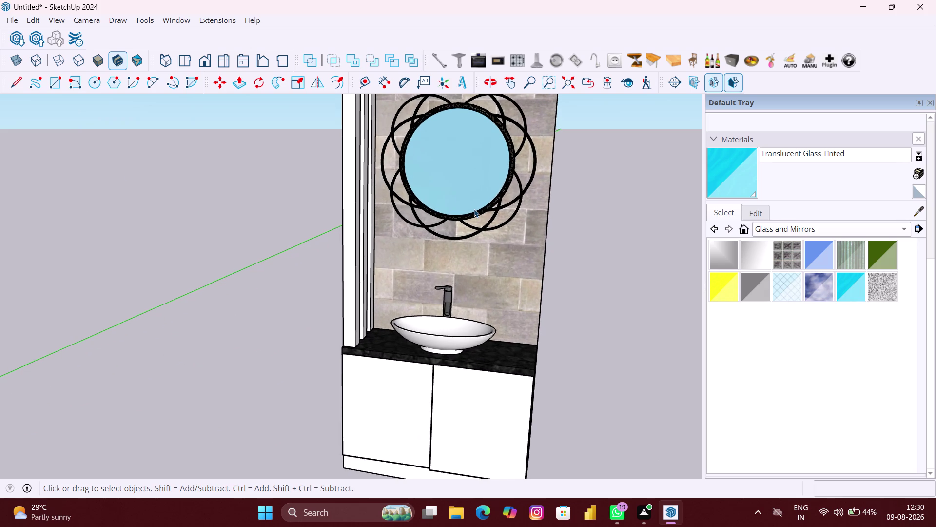
scroll(down, 3)
click(495, 269)
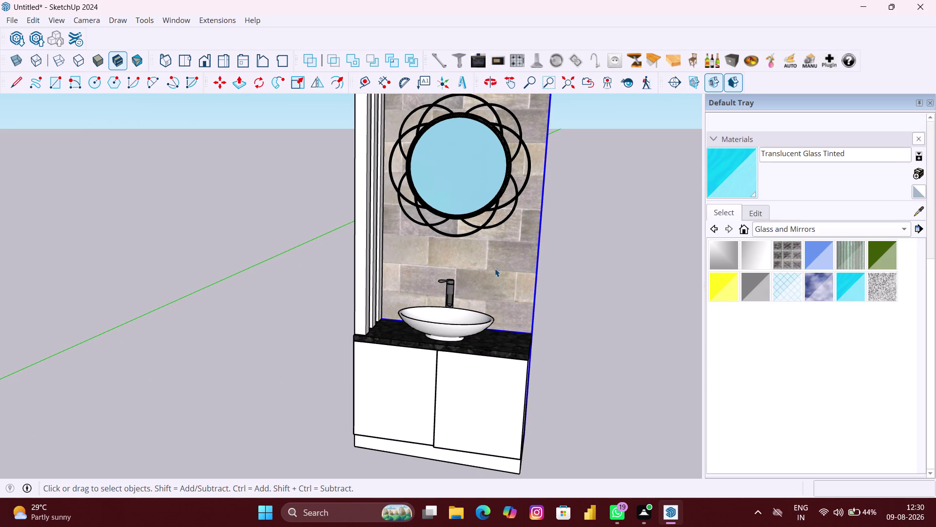
double_click(495, 269)
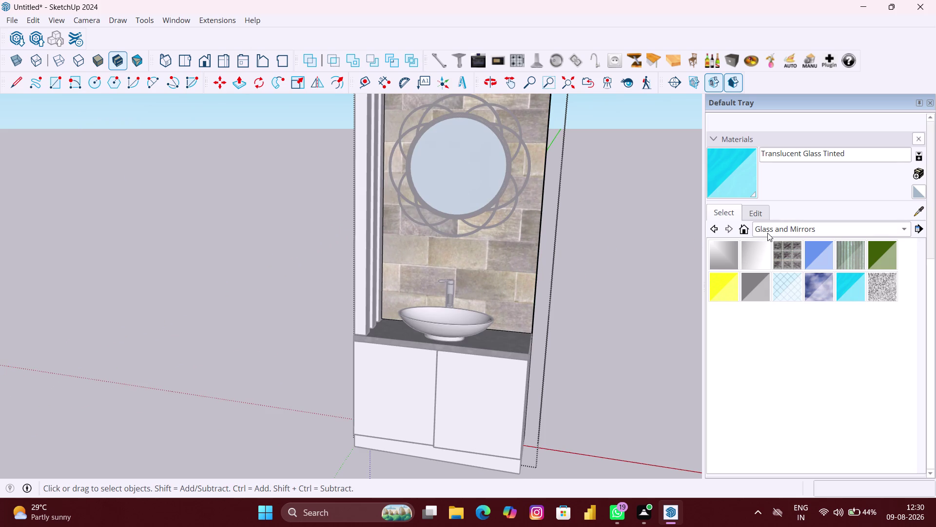
Select the back wall and browse the Landscaping, Synthetic Surfaces and Patterns material collections.
click(523, 236)
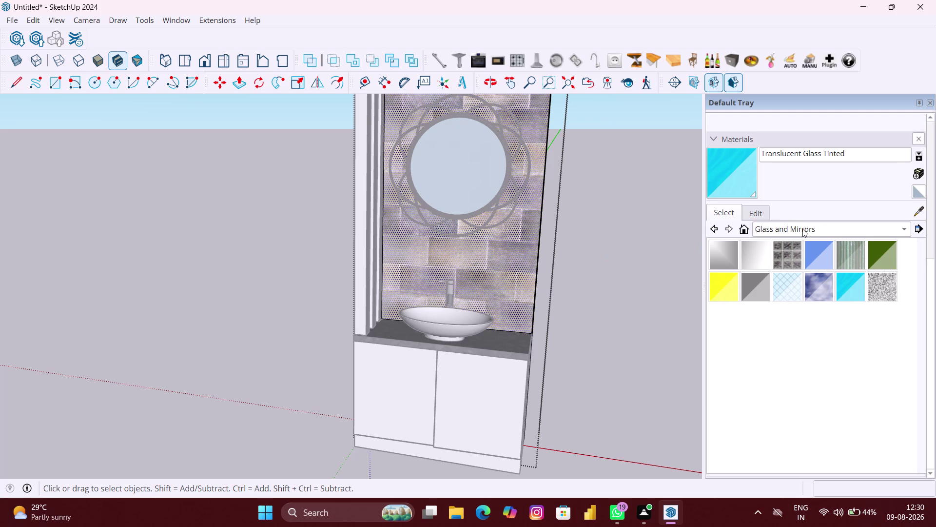
click(803, 228)
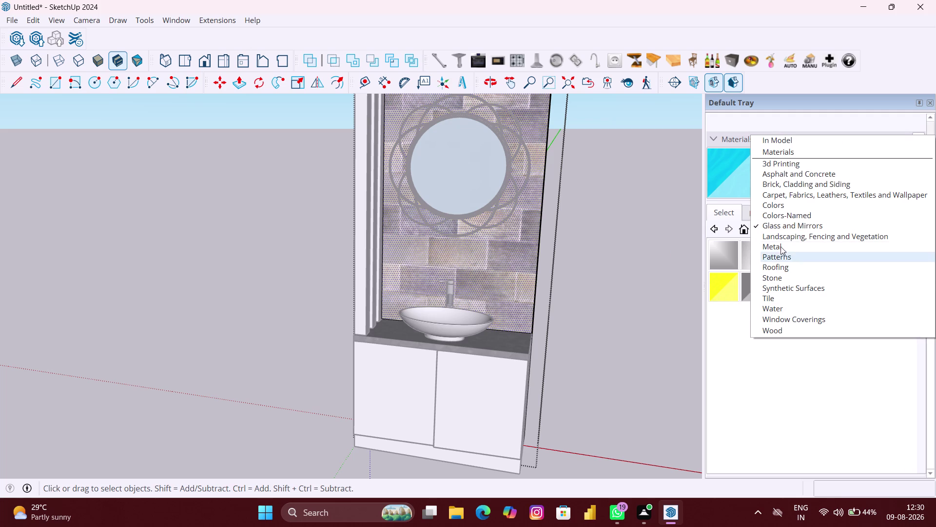
click(784, 235)
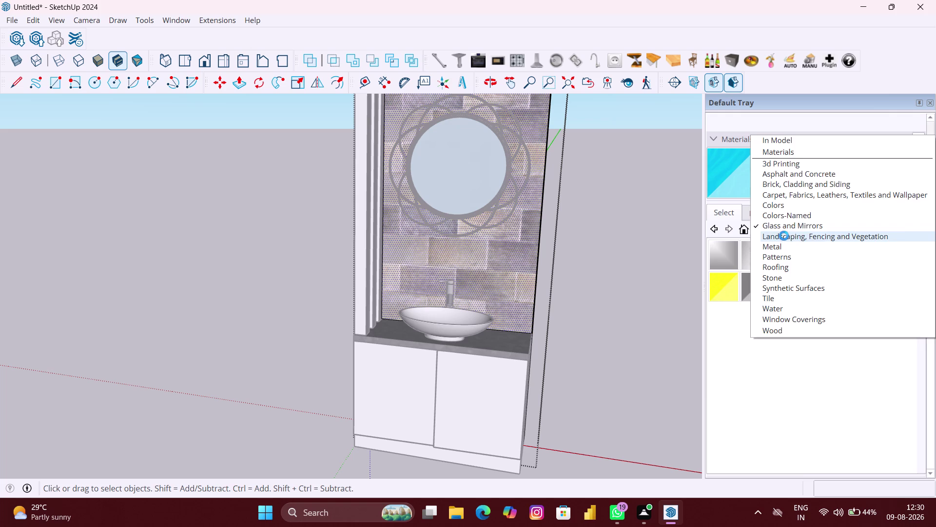
click(792, 234)
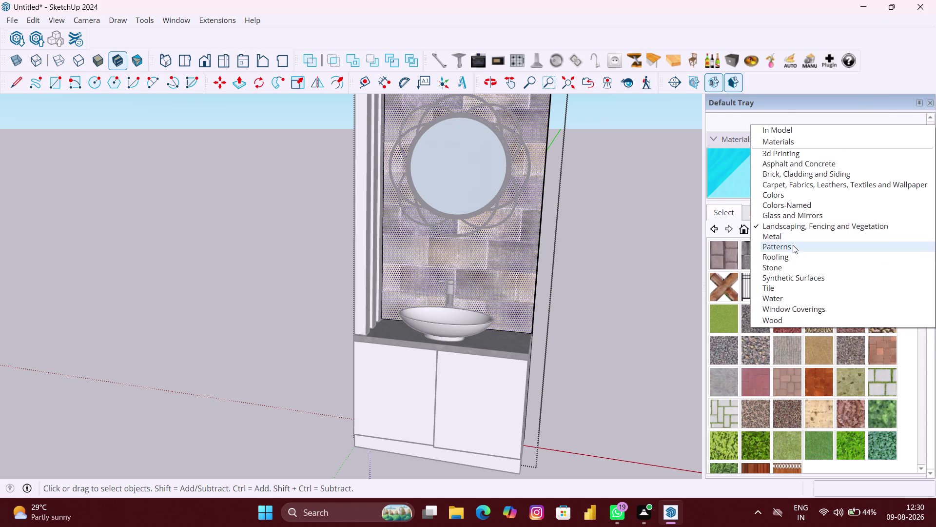
click(791, 280)
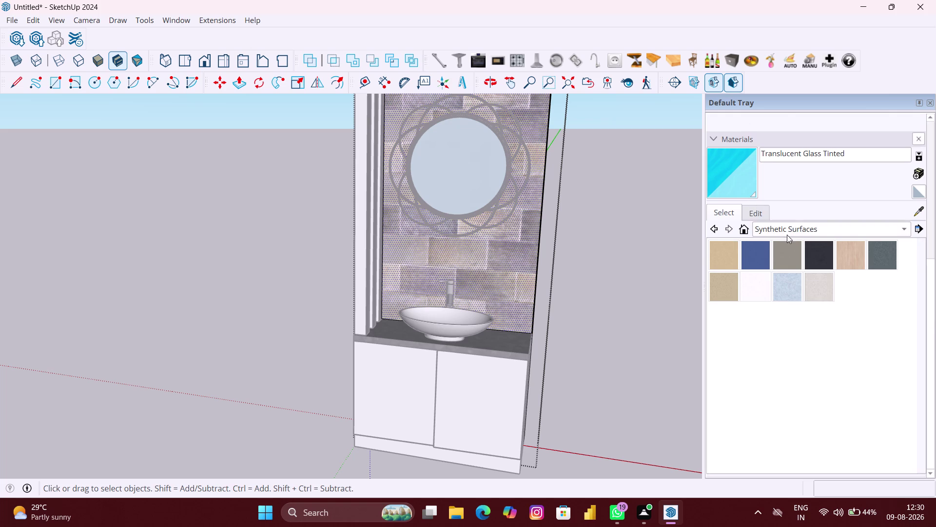
click(788, 229)
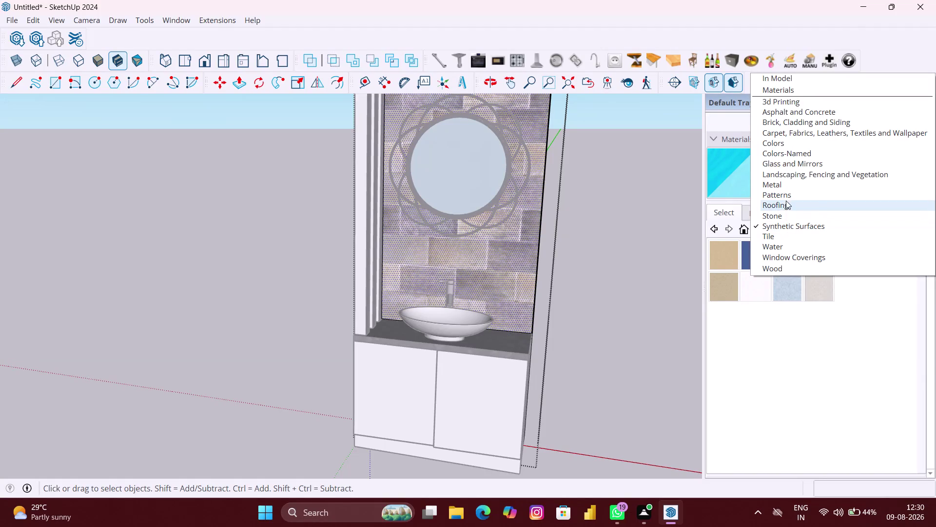
click(786, 197)
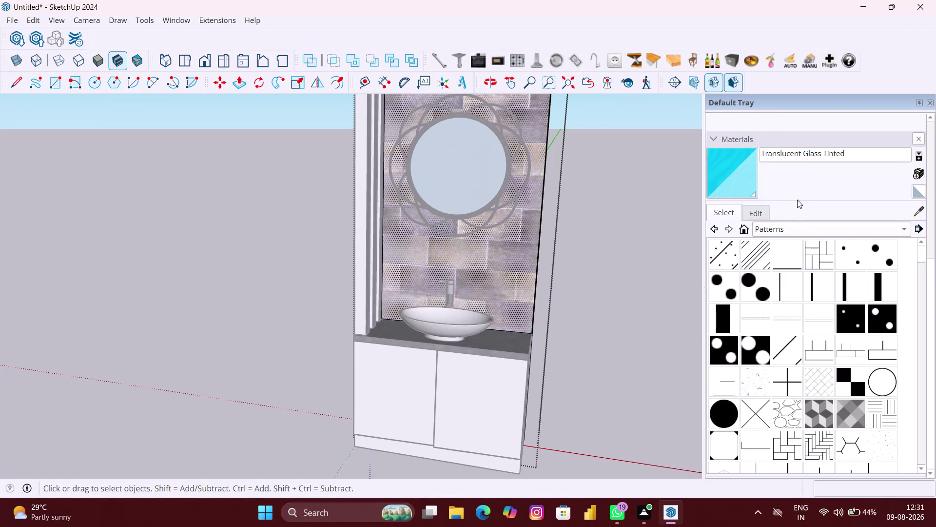
Paint Brick Tumbled from Brick, Cladding and Siding onto the back wall.
click(800, 229)
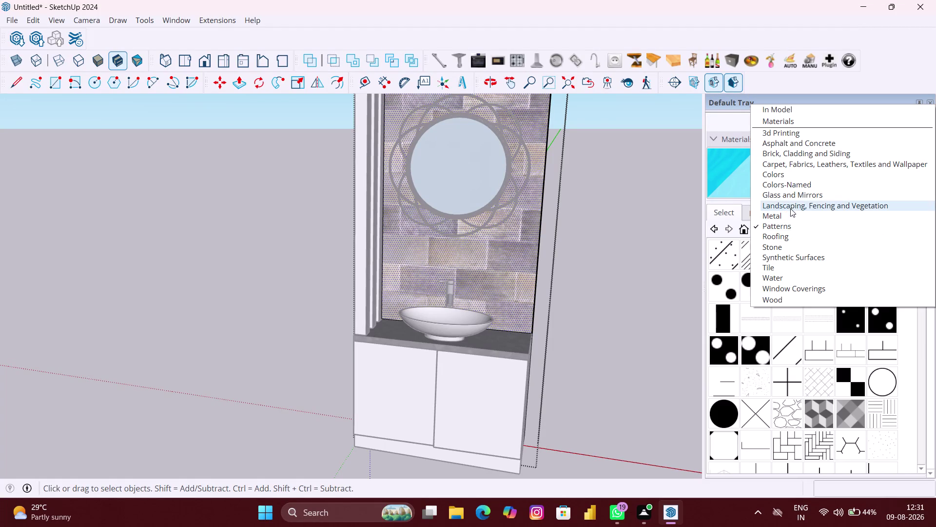
click(790, 206)
click(800, 228)
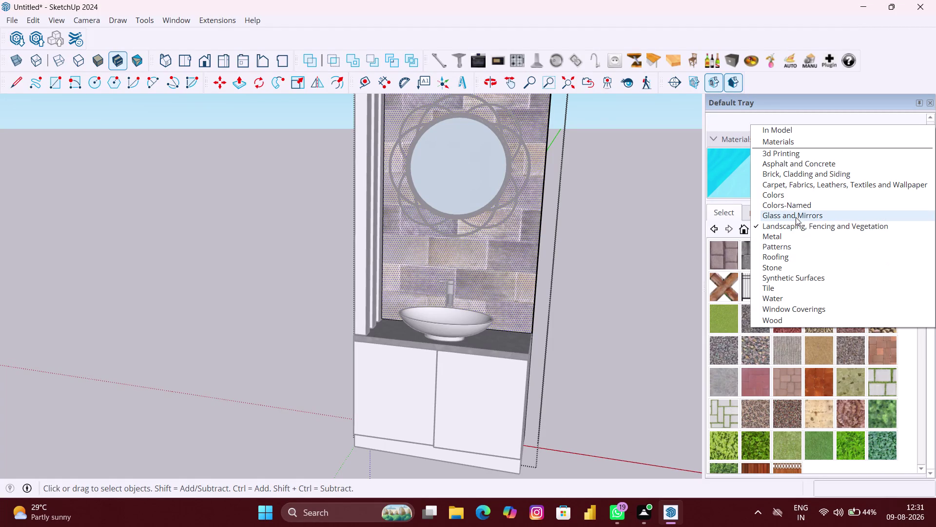
click(786, 176)
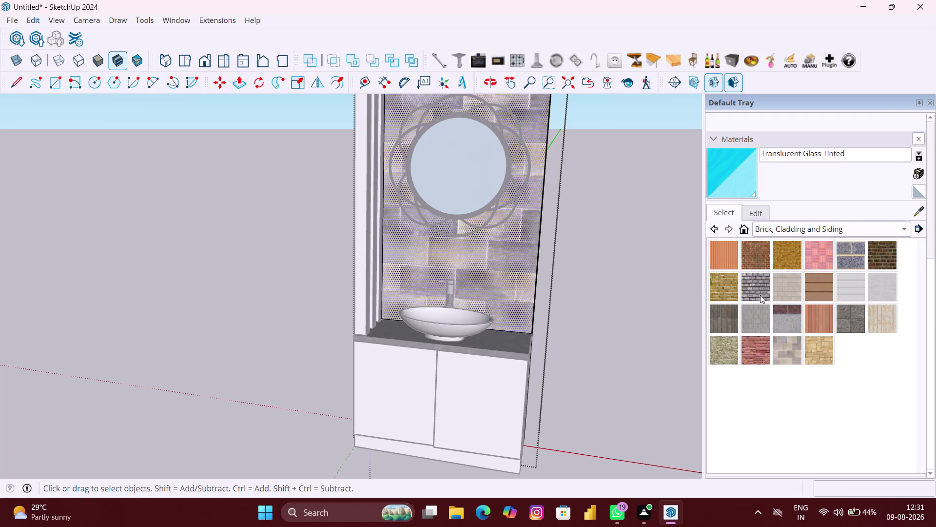
click(757, 290)
click(493, 281)
Try Brick Rough Tan, Beadboard and another swatch on the back wall.
scroll(down, 3)
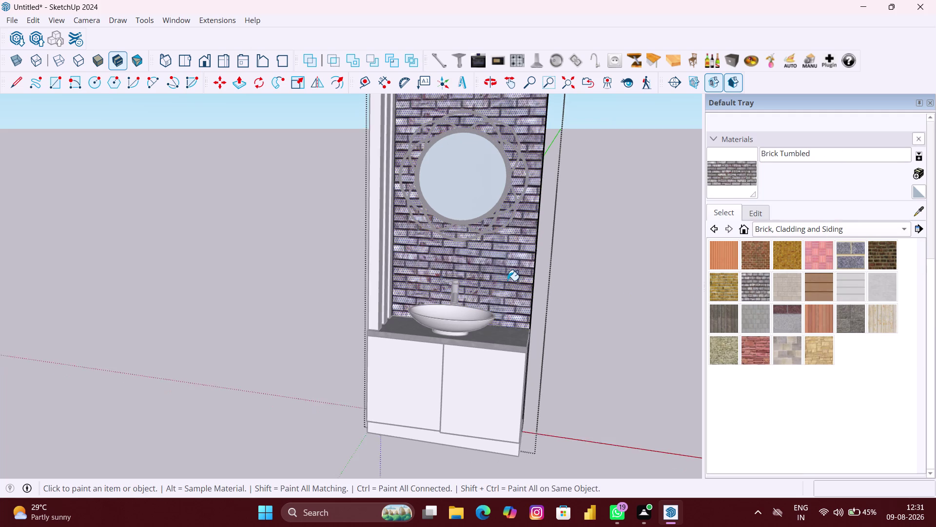
middle_drag(508, 279, 528, 280)
click(721, 289)
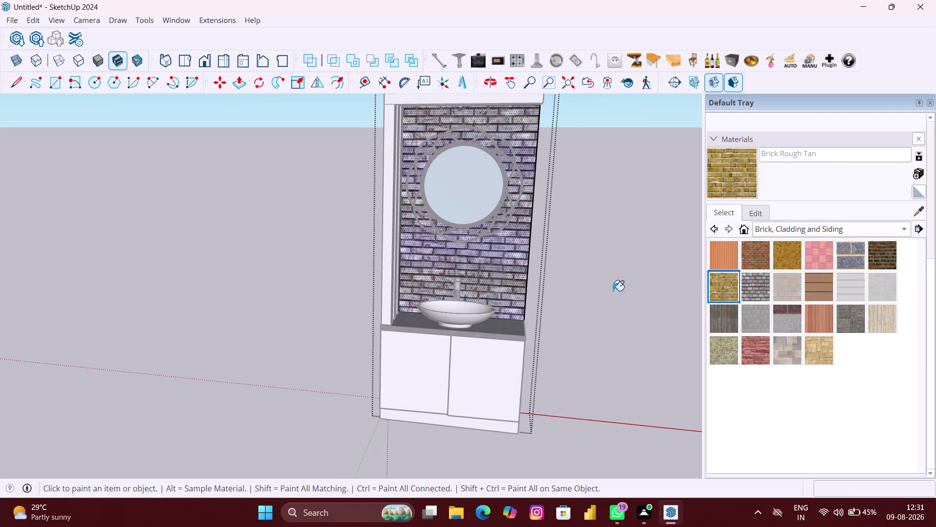
click(493, 272)
click(722, 257)
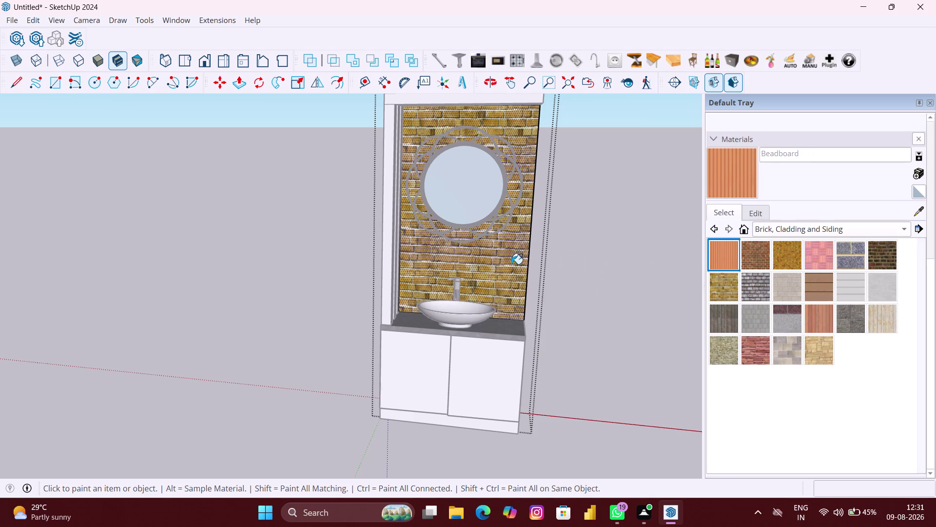
click(500, 264)
click(758, 263)
click(505, 278)
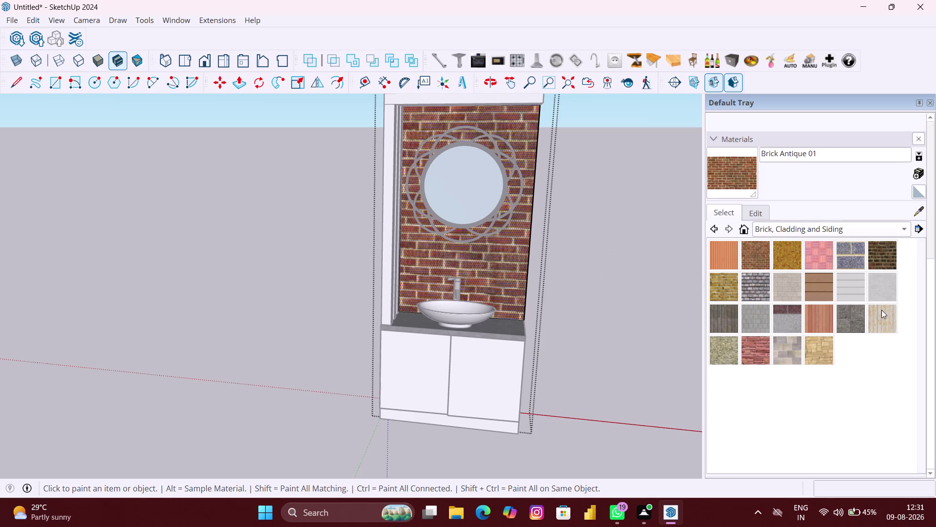
Try rusty metal siding on the back wall, then reorient the view around the unit.
click(884, 314)
click(498, 273)
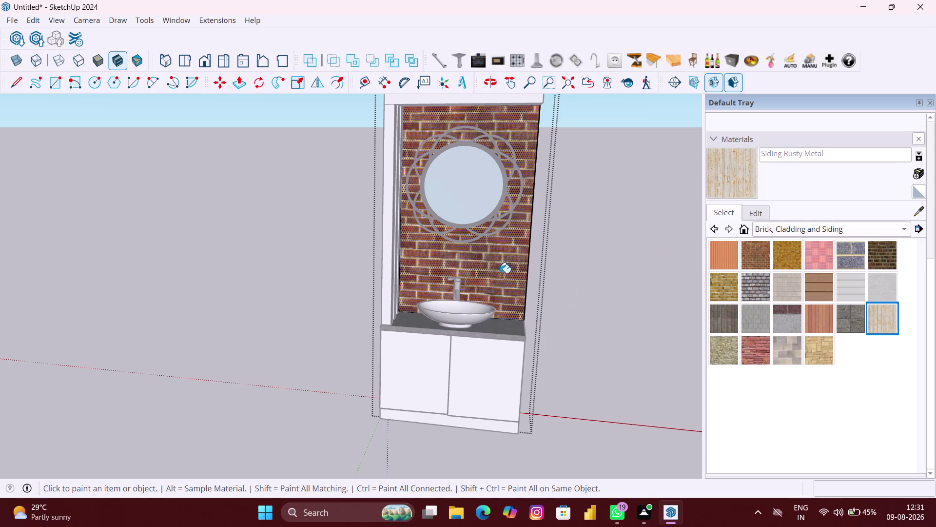
scroll(down, 3)
scroll(down, 3)
key(space)
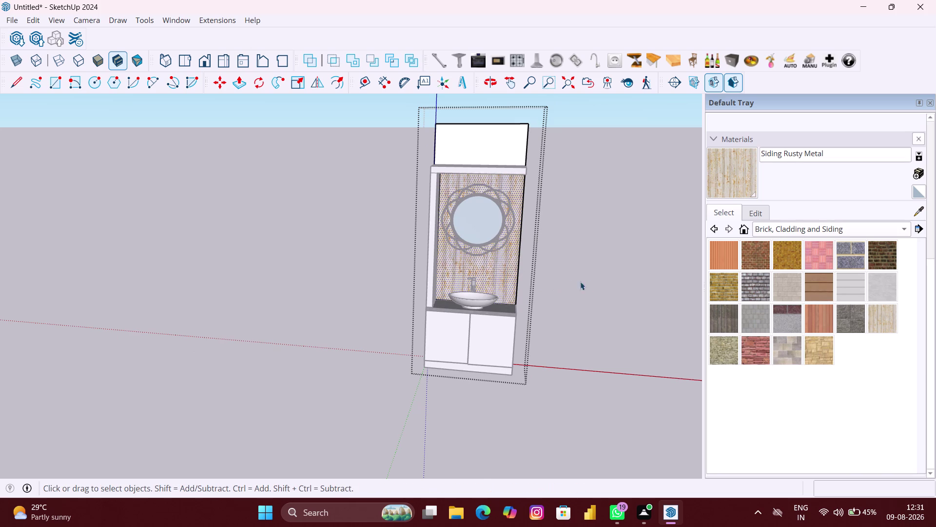
click(589, 281)
scroll(up, 3)
scroll(up, 3)
scroll(up, 3)
middle_drag(462, 229, 481, 240)
scroll(up, 3)
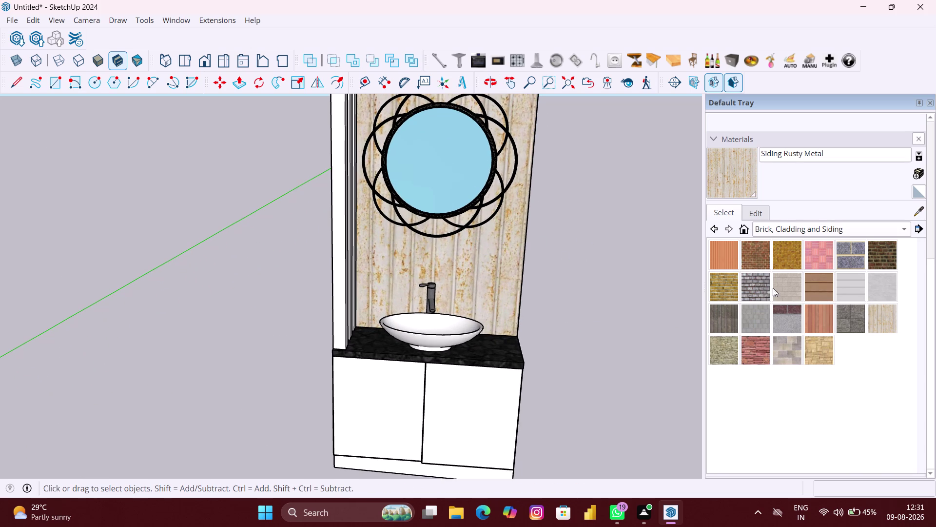
double_click(497, 290)
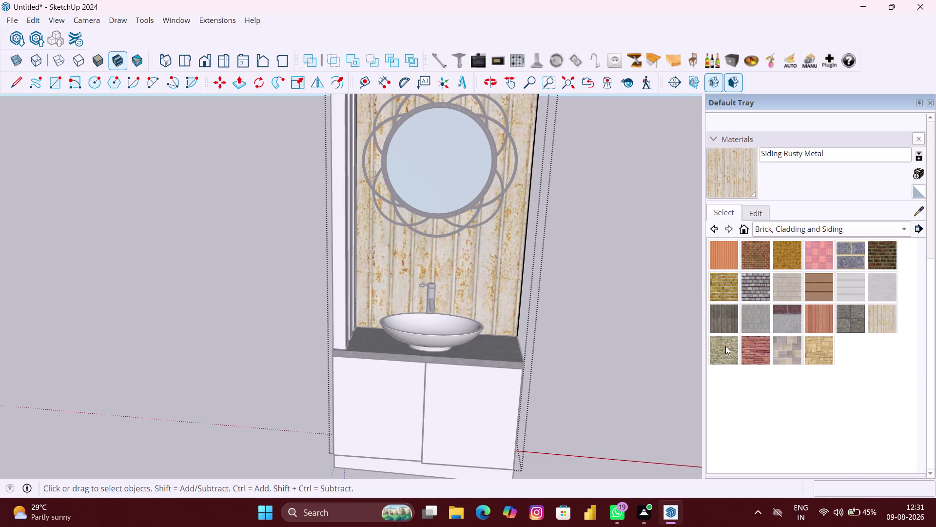
Try rough coursed stone, rusty metal siding again and cinder block on the back wall.
click(723, 347)
click(493, 271)
scroll(down, 3)
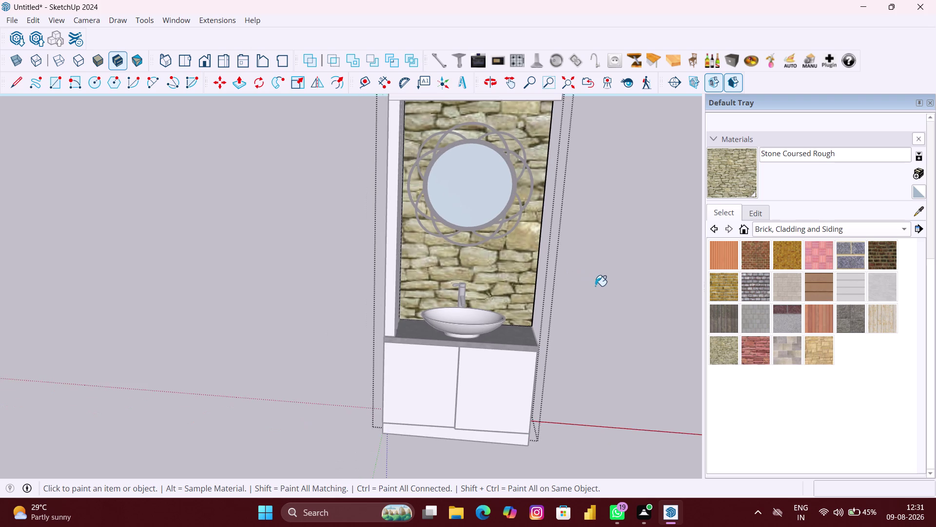
scroll(down, 3)
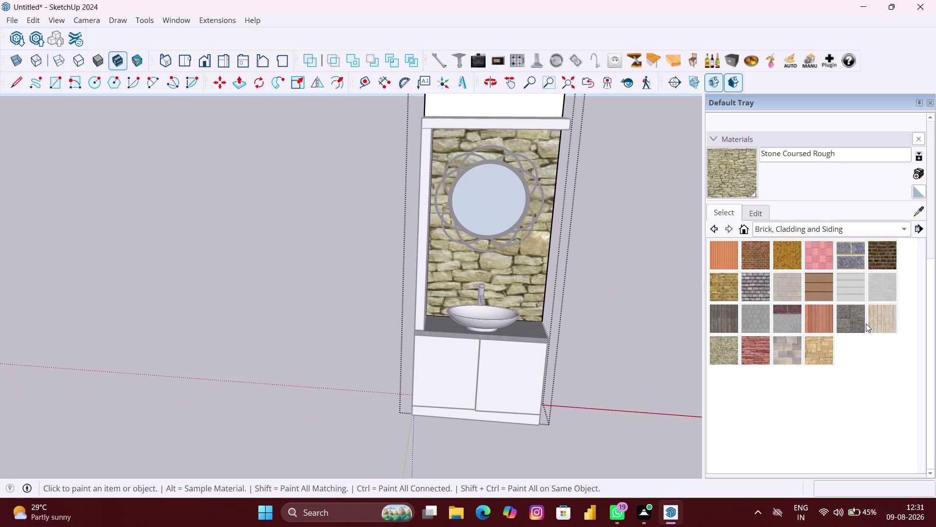
click(878, 320)
click(499, 278)
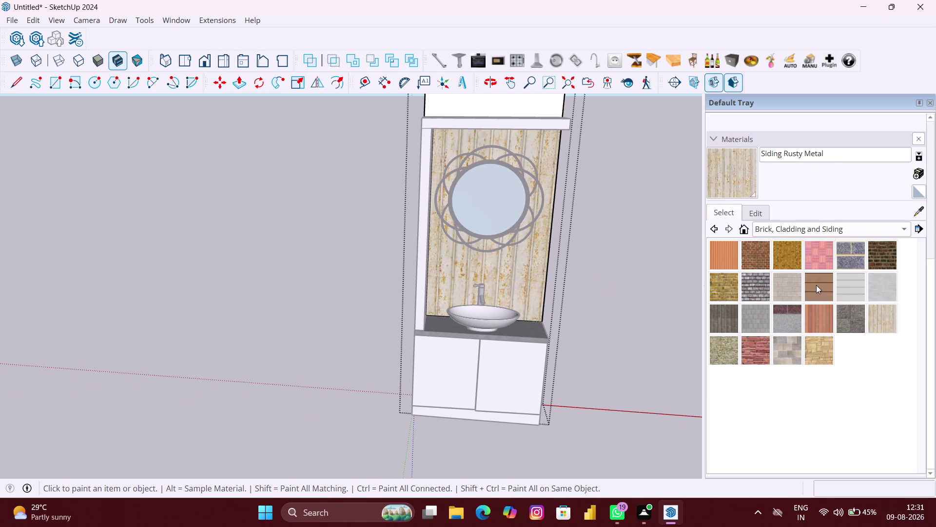
click(792, 290)
click(520, 277)
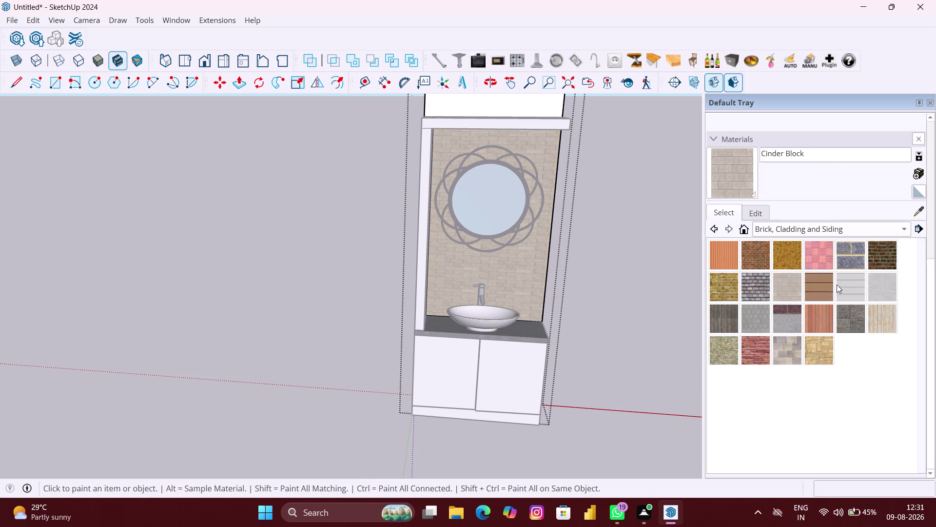
Finish the back wall with Cladding Siding White and orbit to check the whole unit.
click(848, 287)
click(515, 279)
middle_drag(611, 291, 583, 291)
key(space)
click(606, 293)
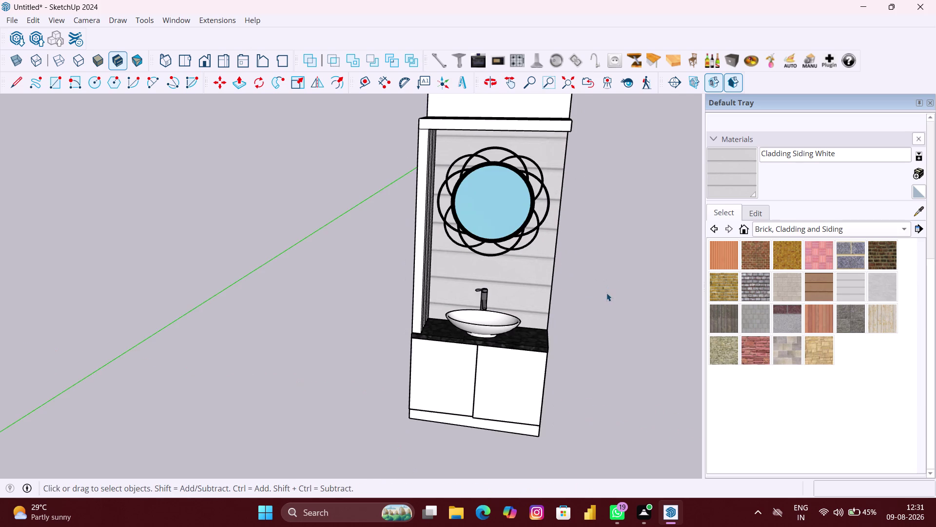
scroll(down, 3)
scroll(up, 3)
scroll(up, 3)
middle_drag(523, 310, 527, 286)
scroll(down, 3)
scroll(up, 3)
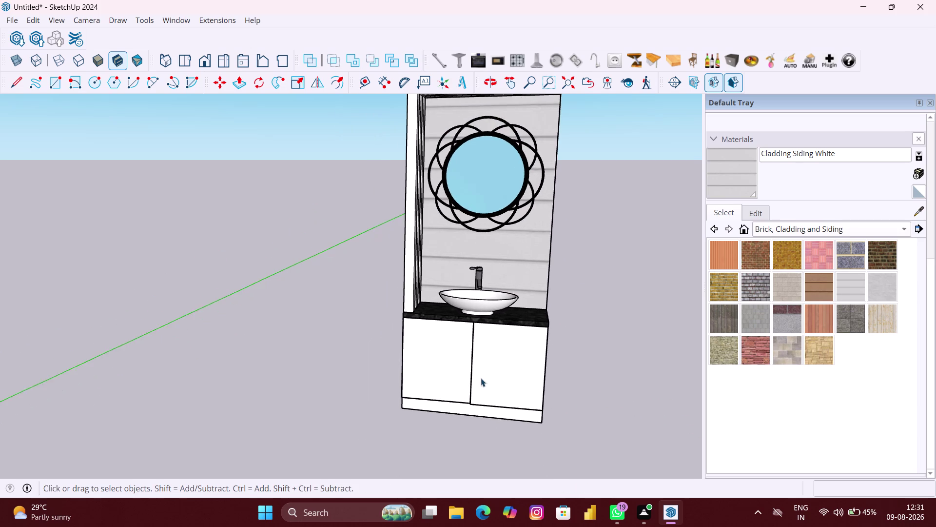
Select both cabinet doors and pick Wood Bamboo from the Wood materials collection.
scroll(up, 3)
click(429, 362)
click(533, 373)
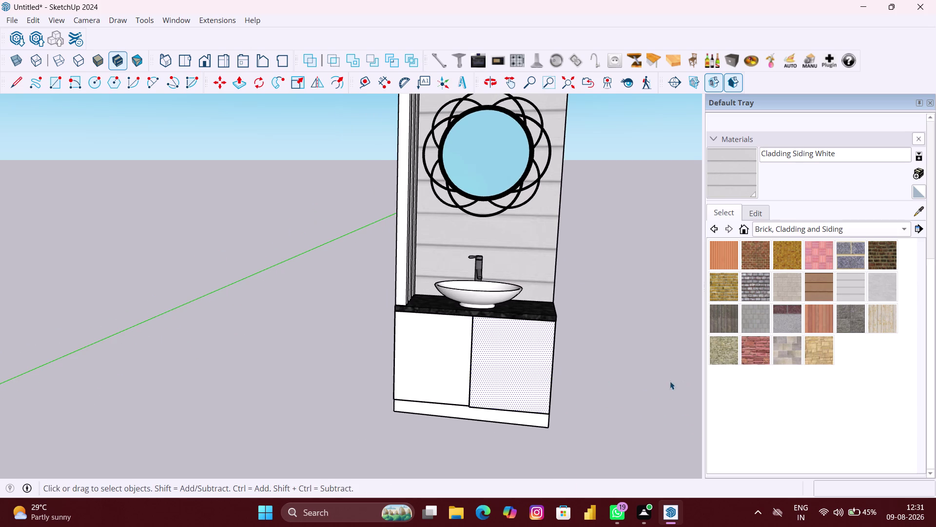
click(421, 384)
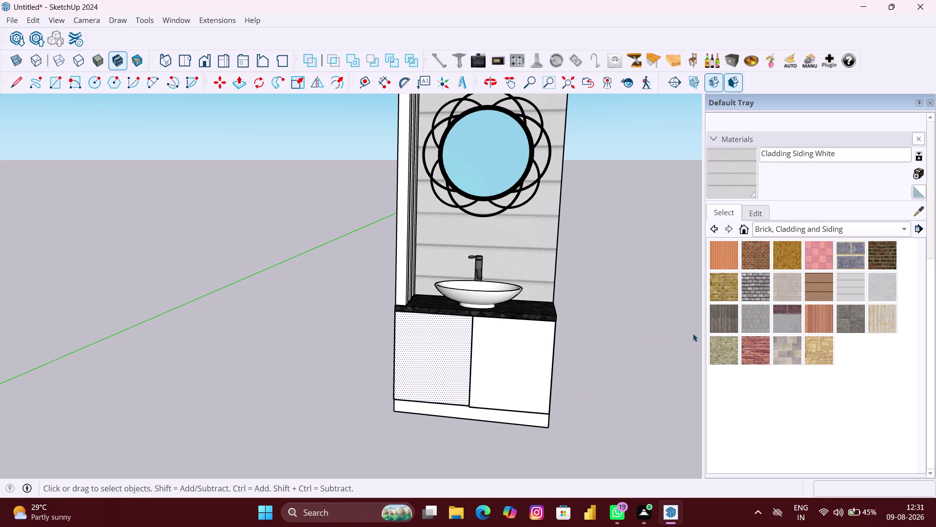
click(782, 224)
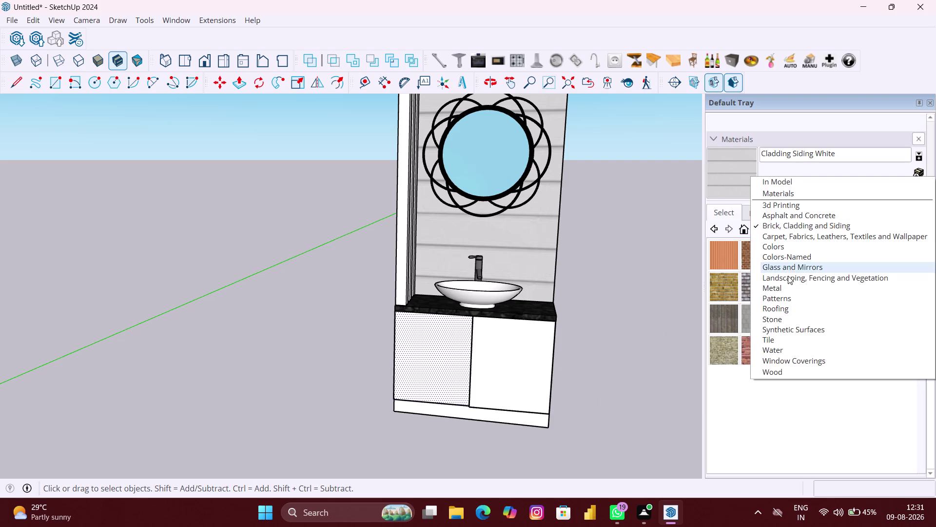
click(777, 369)
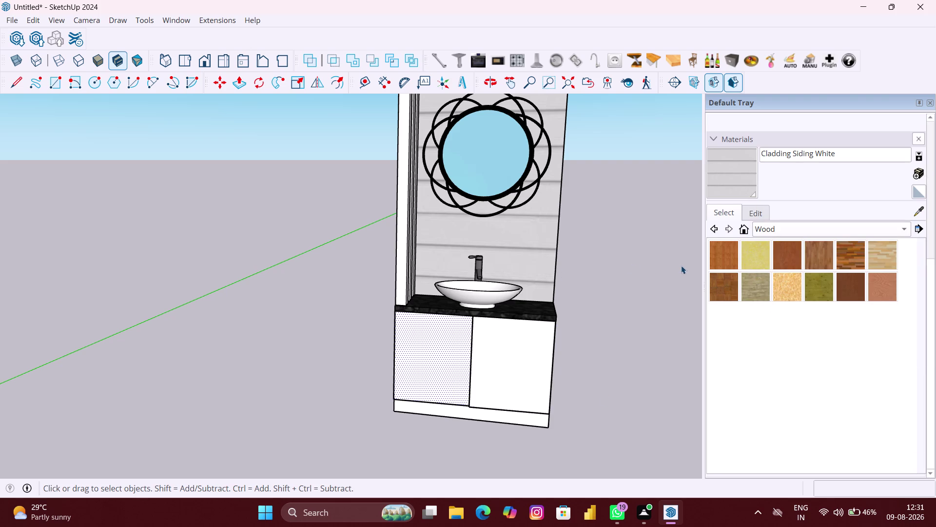
click(711, 260)
Paint both cabinet doors and the right door's side with Wood Bamboo.
click(450, 368)
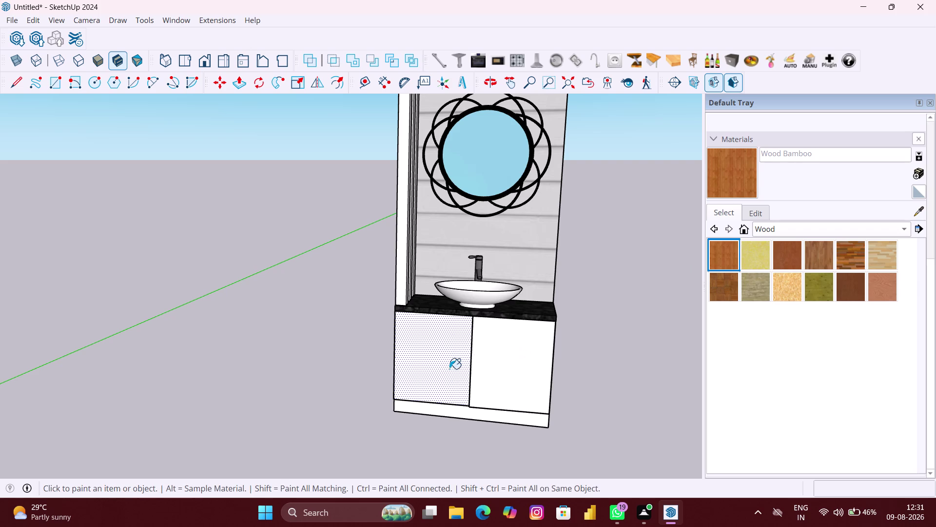
scroll(up, 3)
click(501, 368)
scroll(down, 3)
scroll(down, 3)
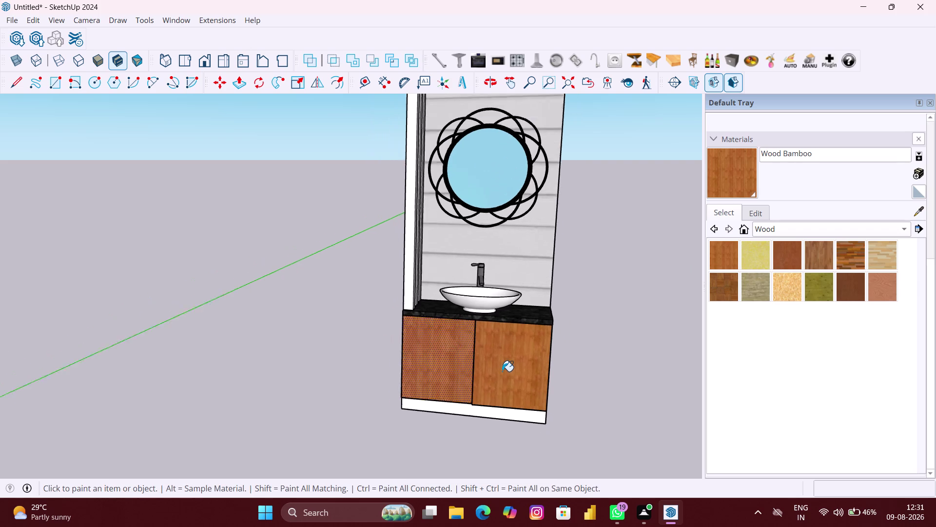
scroll(down, 3)
middle_drag(498, 371, 398, 385)
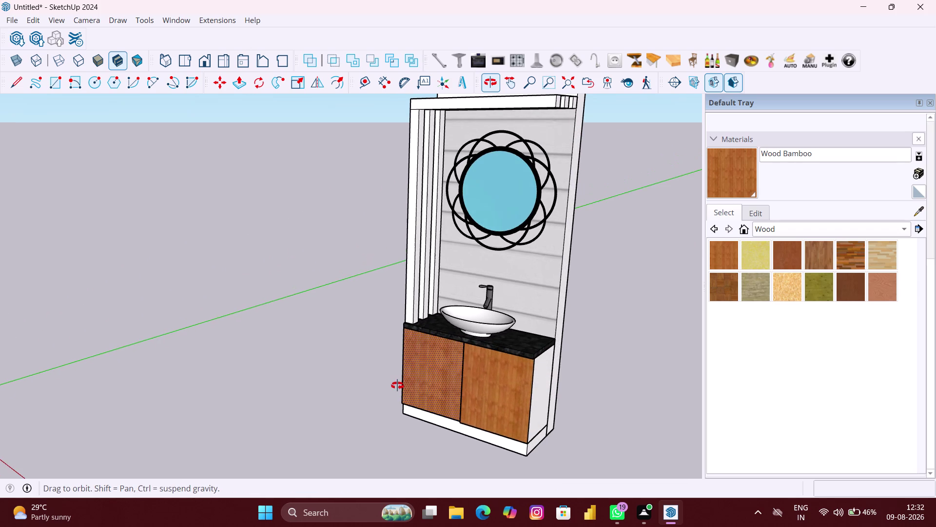
middle_drag(397, 386, 380, 380)
scroll(up, 3)
click(530, 401)
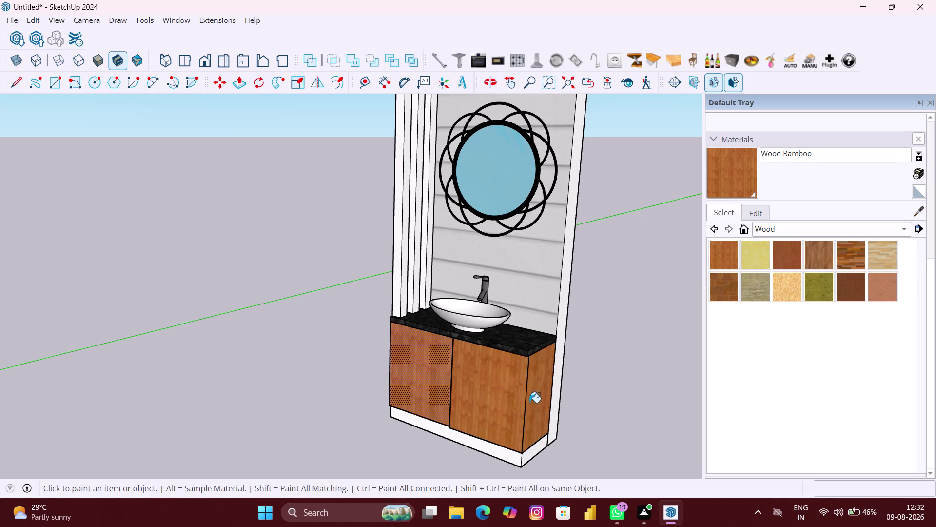
scroll(down, 3)
Paint the vertical side strip with Wood Bamboo, then return to a front view.
middle_drag(482, 393, 657, 383)
middle_drag(320, 377, 480, 372)
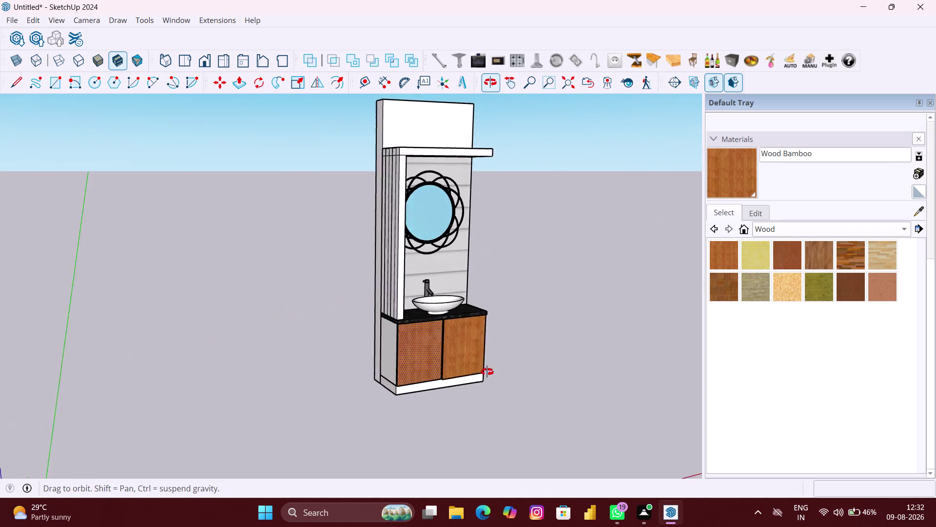
middle_drag(480, 373, 502, 367)
click(379, 352)
scroll(up, 3)
middle_drag(399, 333, 225, 357)
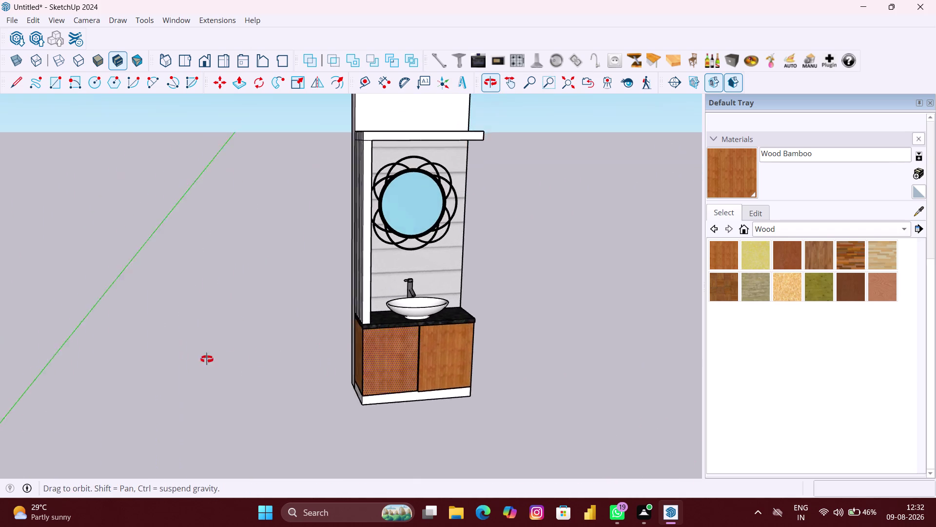
middle_drag(225, 358, 206, 359)
scroll(up, 3)
middle_drag(341, 281, 126, 281)
scroll(up, 3)
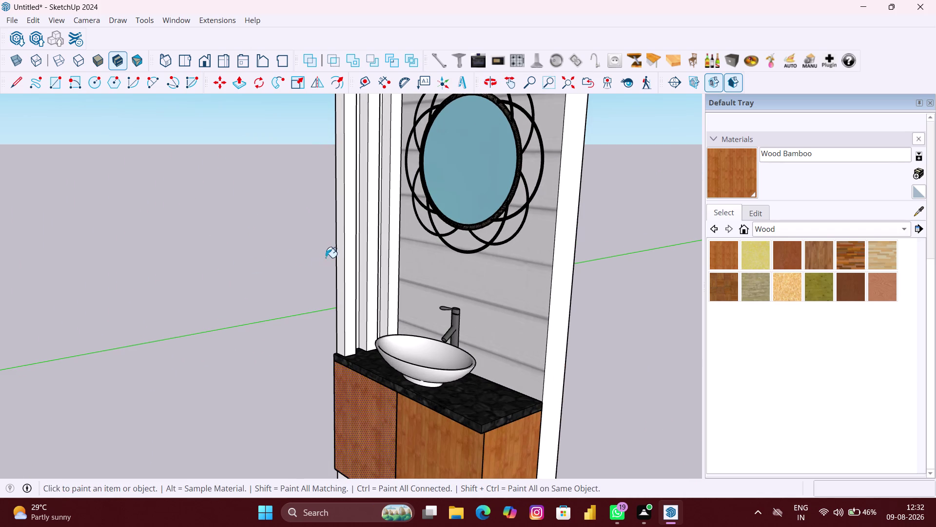
click(345, 253)
scroll(down, 3)
scroll(down, 3)
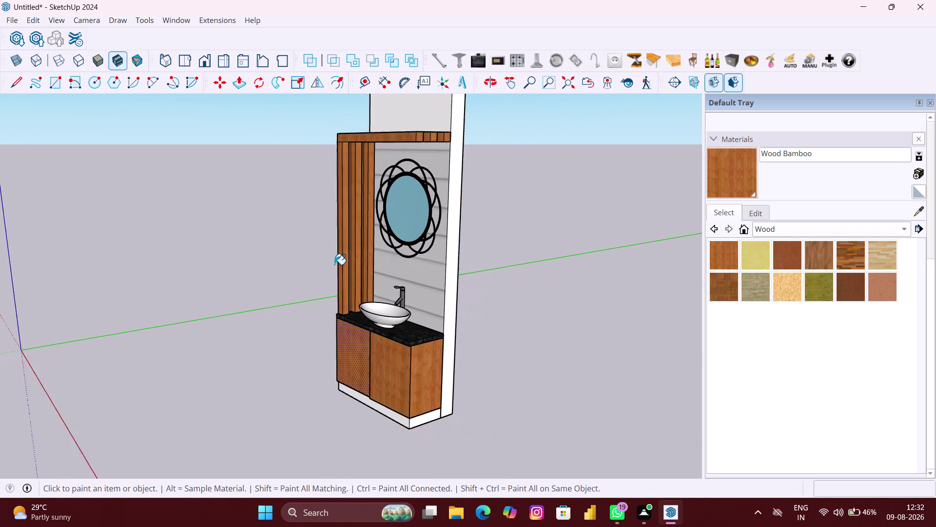
scroll(down, 3)
middle_drag(331, 265, 487, 299)
middle_drag(323, 285, 415, 284)
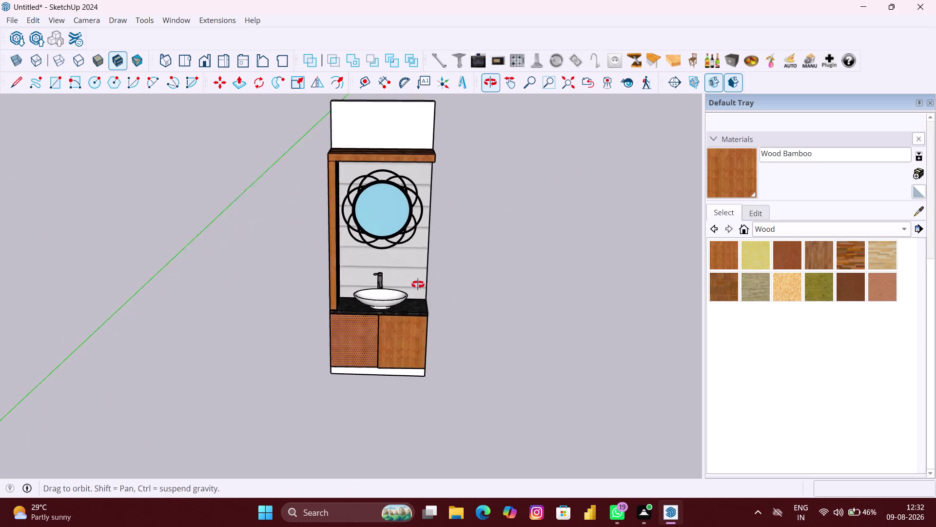
middle_drag(415, 285, 355, 283)
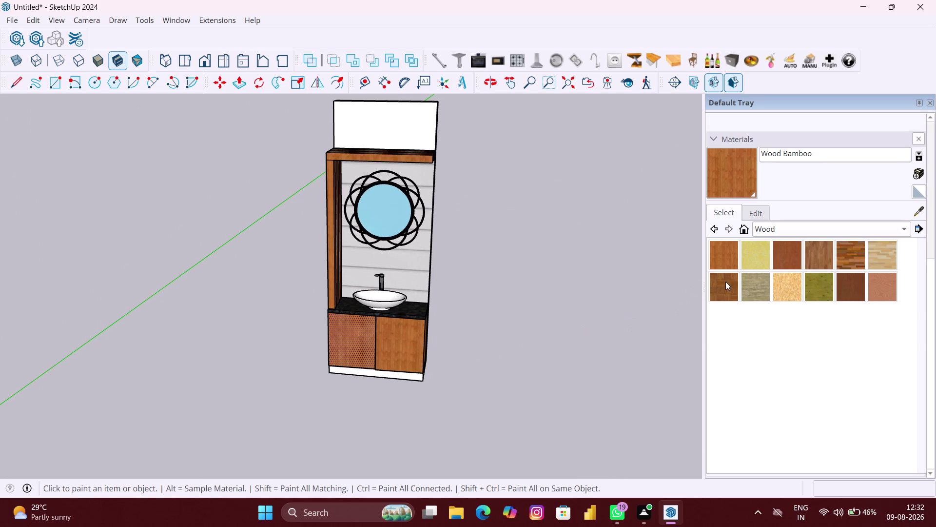
Paint the base plinth with green Wax 02 from the 3d Printing materials.
click(794, 224)
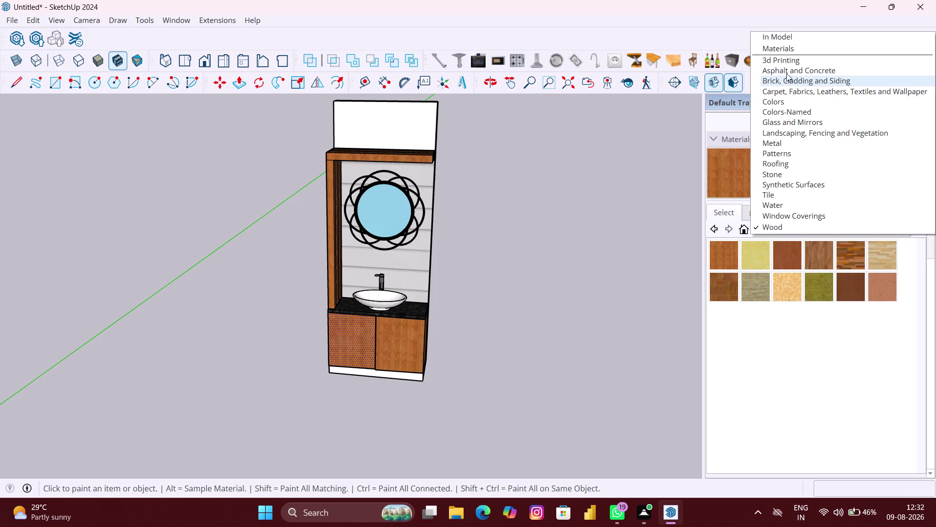
click(784, 61)
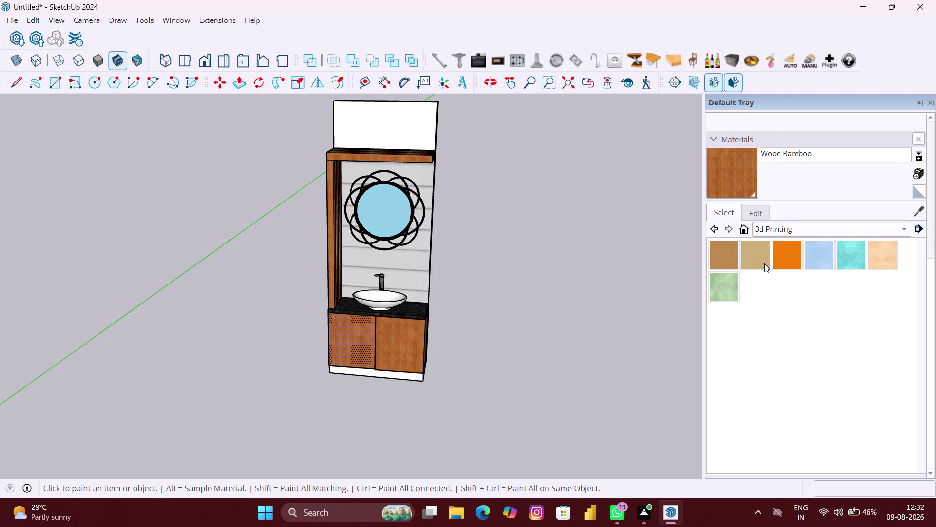
click(724, 285)
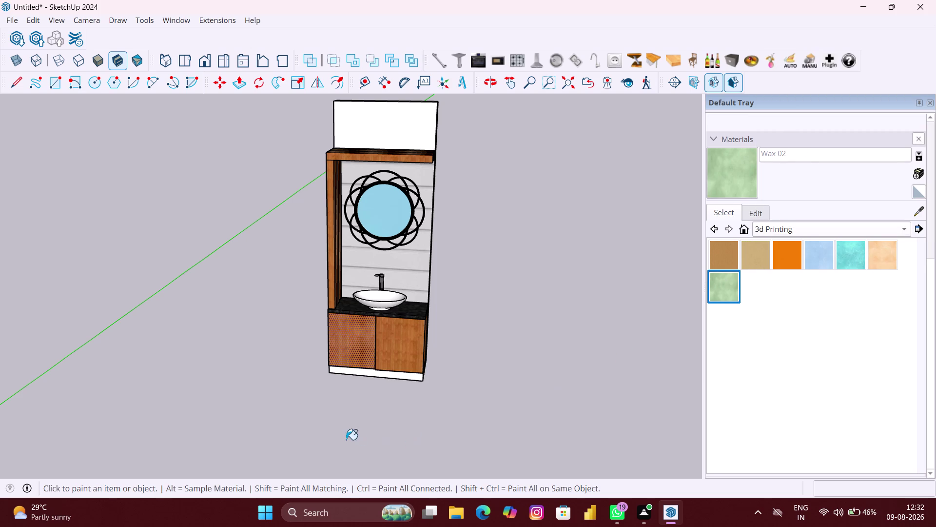
scroll(up, 3)
middle_drag(361, 368, 368, 316)
scroll(up, 3)
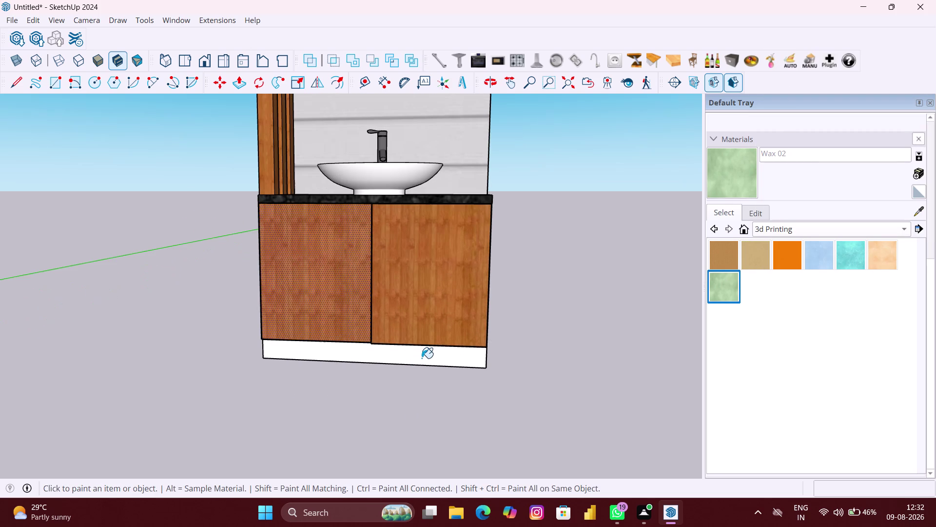
click(422, 358)
Orbit around to check the green base, then zoom out to the whole unit.
scroll(down, 3)
middle_drag(444, 370, 337, 373)
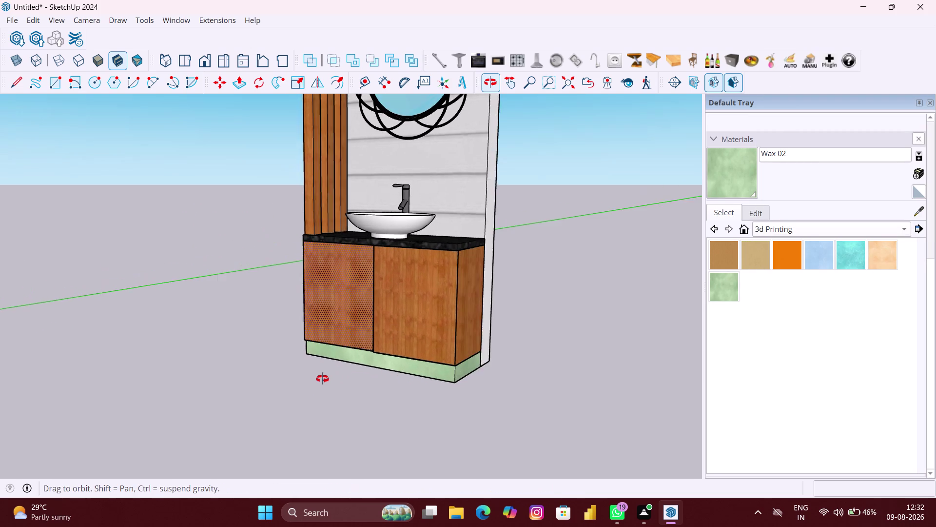
middle_drag(337, 373, 531, 393)
middle_drag(280, 370, 256, 376)
scroll(down, 3)
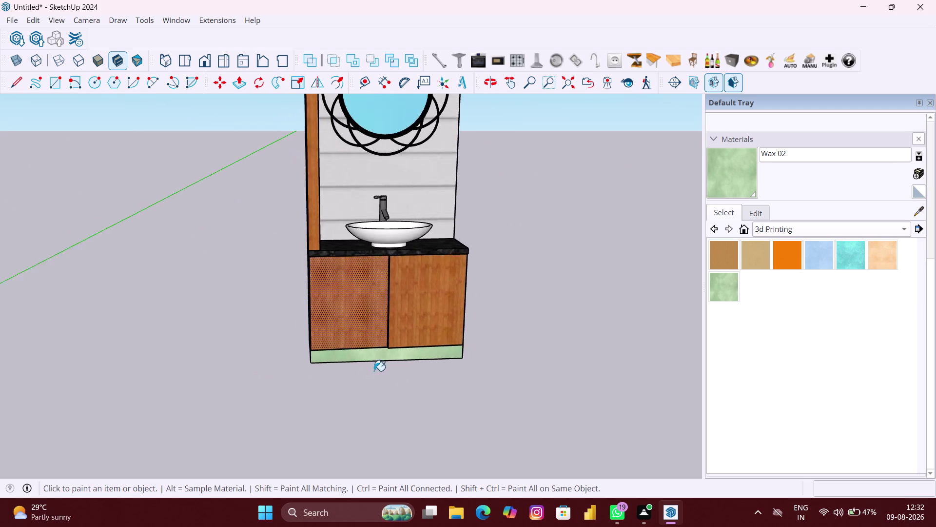
scroll(down, 3)
middle_drag(480, 325, 441, 346)
scroll(down, 3)
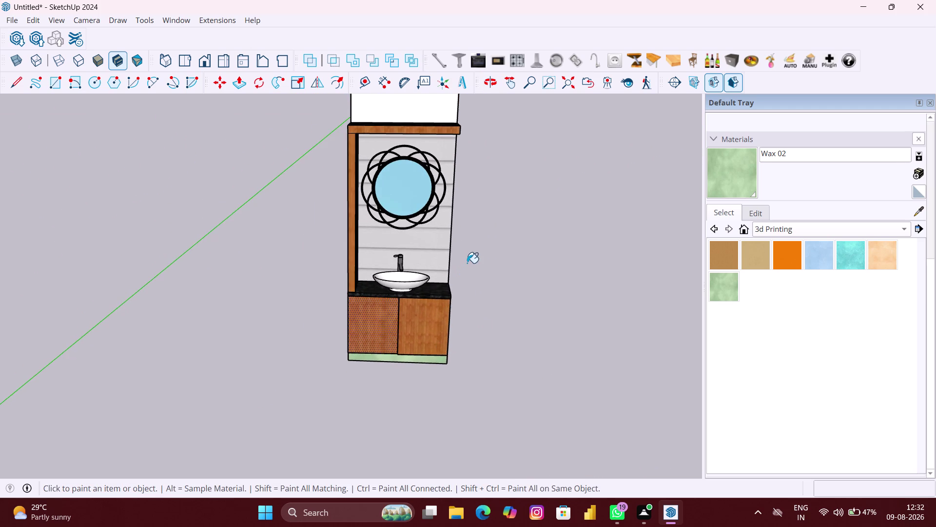
scroll(down, 3)
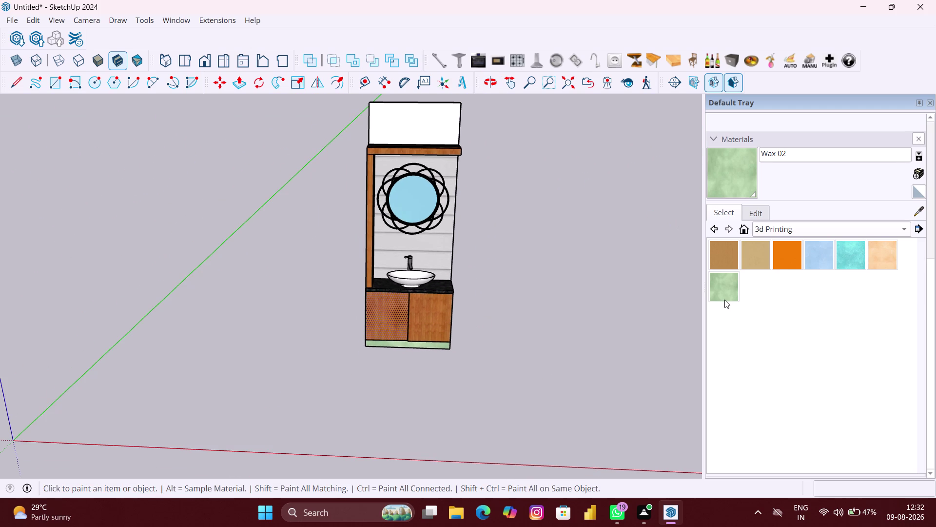
scroll(down, 3)
scroll(up, 3)
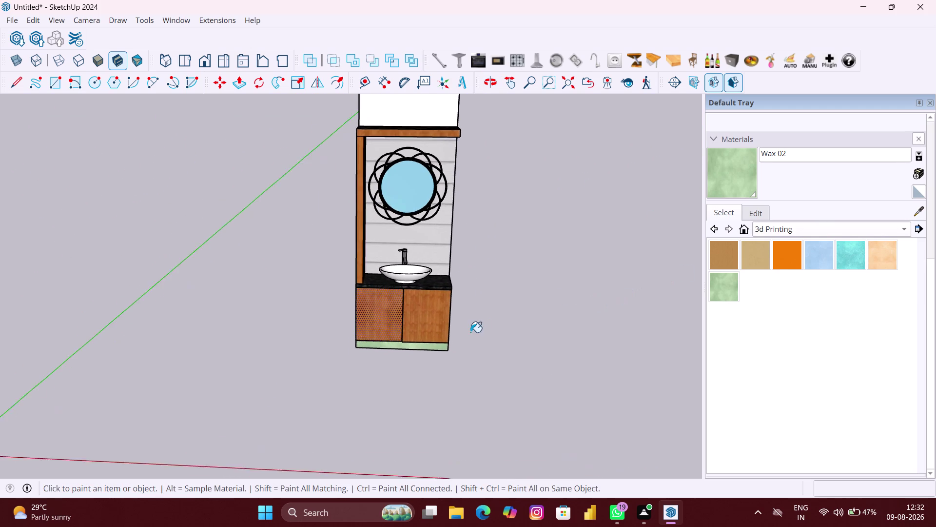
middle_drag(462, 339, 202, 350)
scroll(up, 3)
scroll(up, 3)
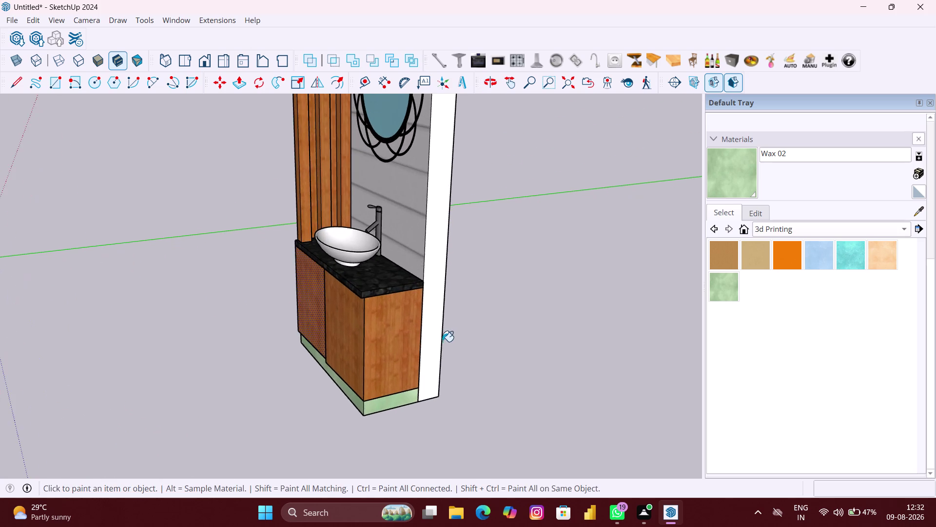
scroll(down, 3)
scroll(down, 3)
middle_drag(403, 361, 386, 341)
key(space)
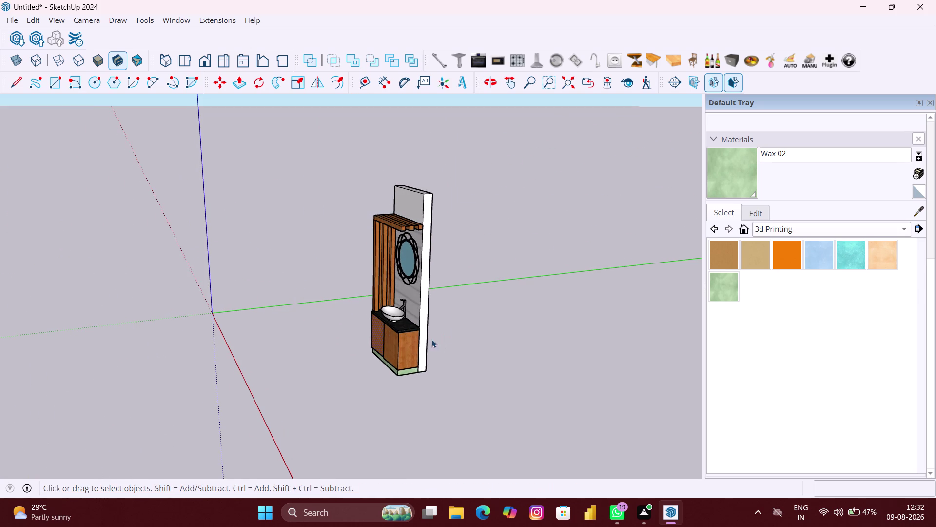
scroll(up, 3)
click(424, 340)
double_click(424, 340)
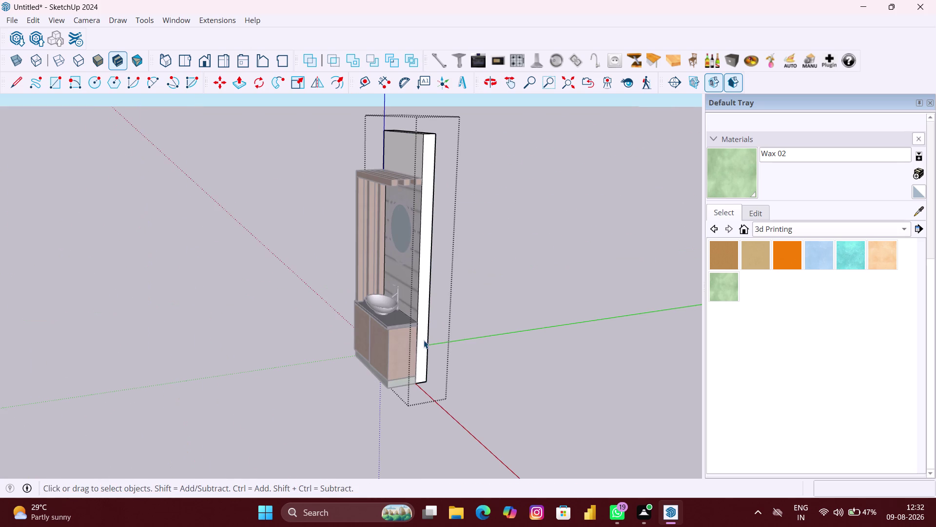
key(p)
click(424, 340)
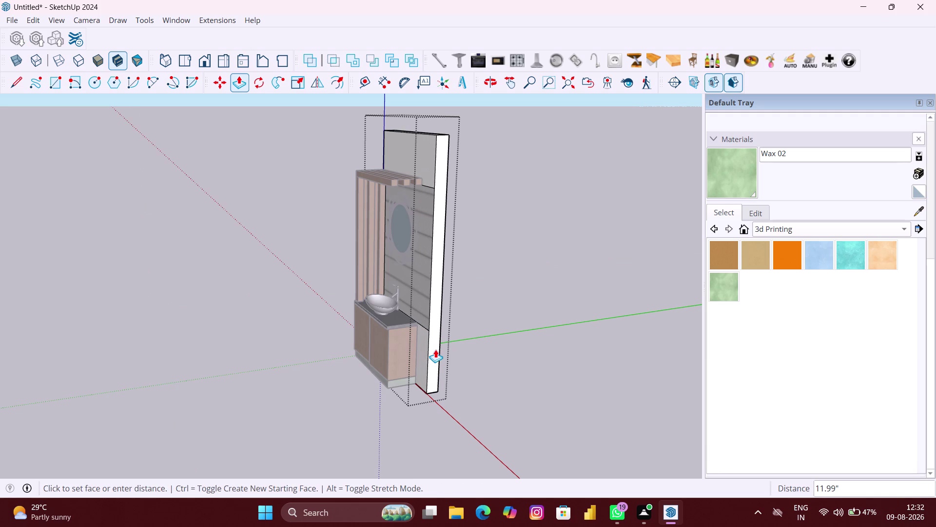
key(Escape)
scroll(down, 3)
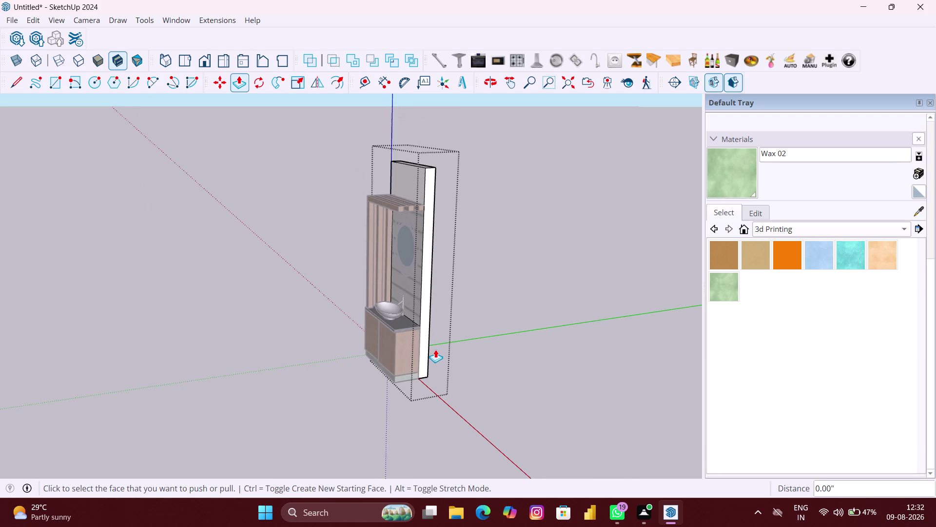
scroll(down, 3)
key(space)
click(499, 355)
scroll(down, 3)
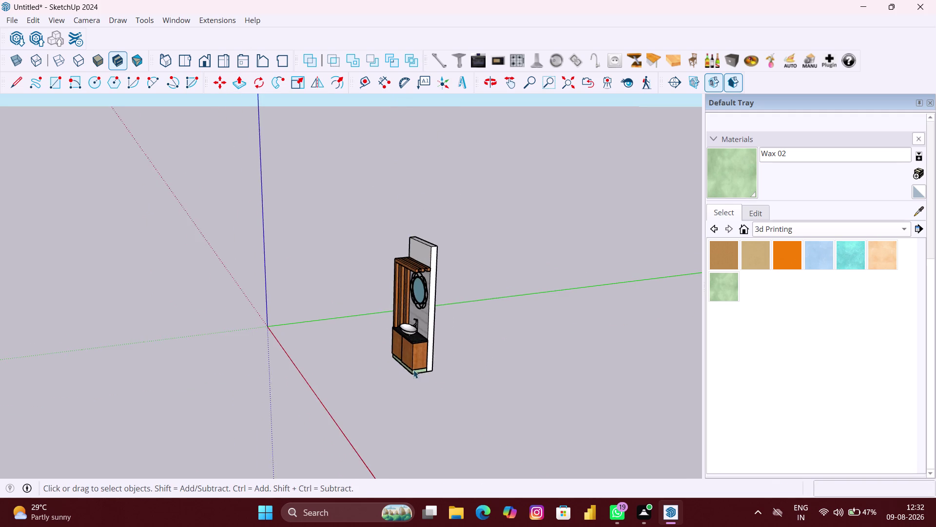
middle_drag(414, 370, 595, 368)
scroll(up, 3)
middle_drag(348, 346, 424, 336)
click(468, 328)
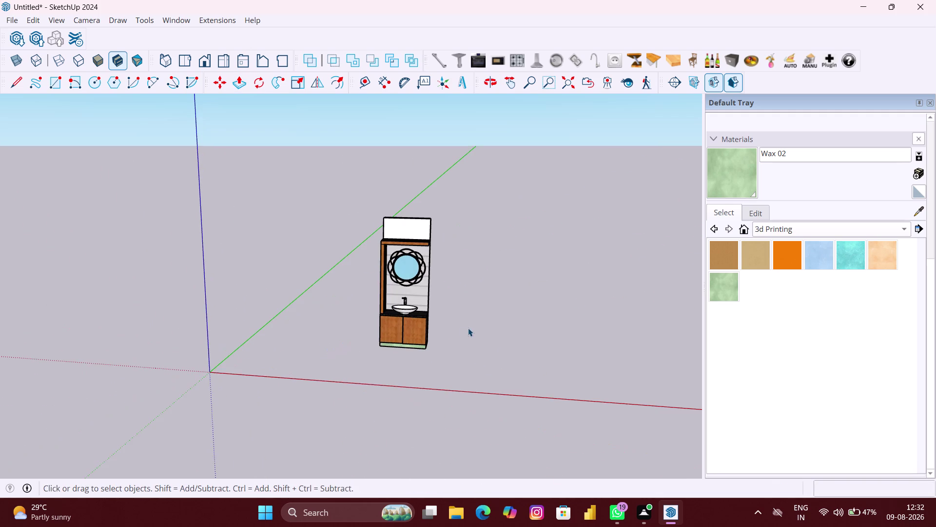
scroll(up, 3)
middle_drag(433, 326, 476, 304)
scroll(up, 3)
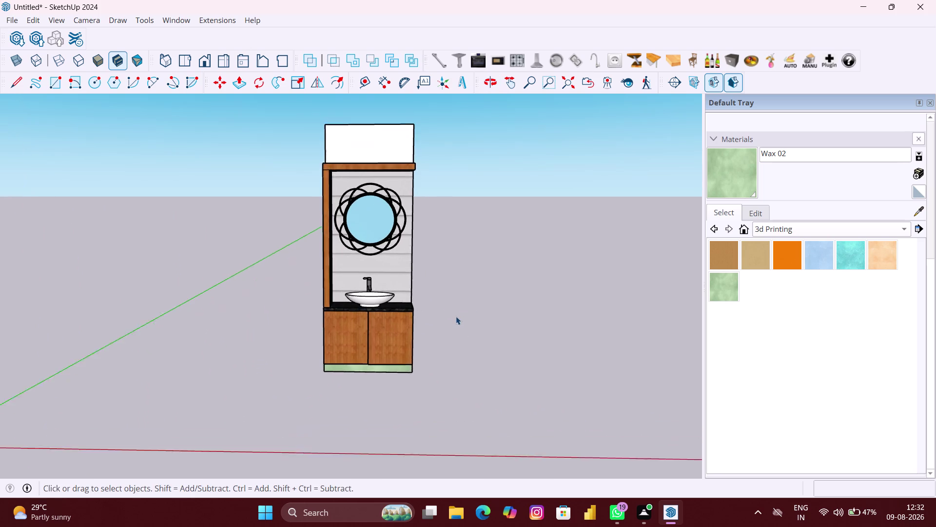
middle_drag(456, 316, 522, 314)
scroll(up, 3)
middle_drag(309, 318, 417, 314)
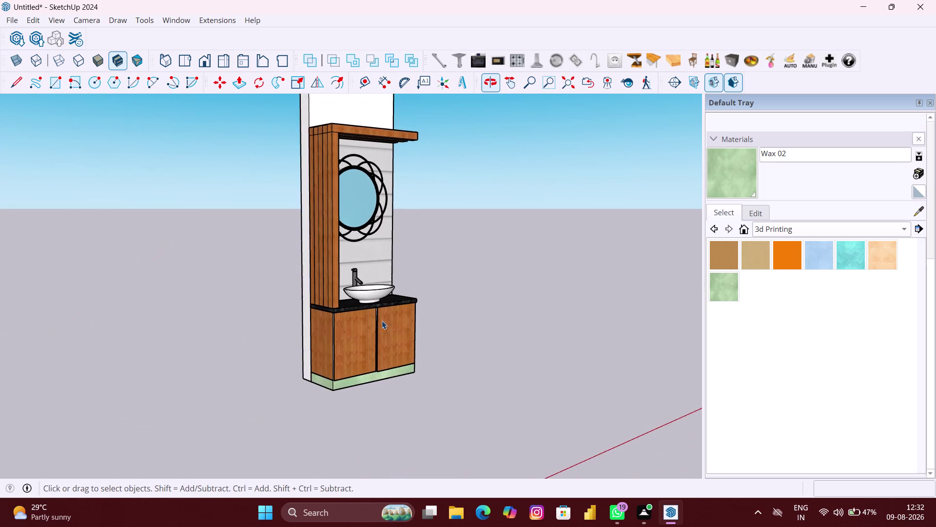
scroll(up, 3)
key(p)
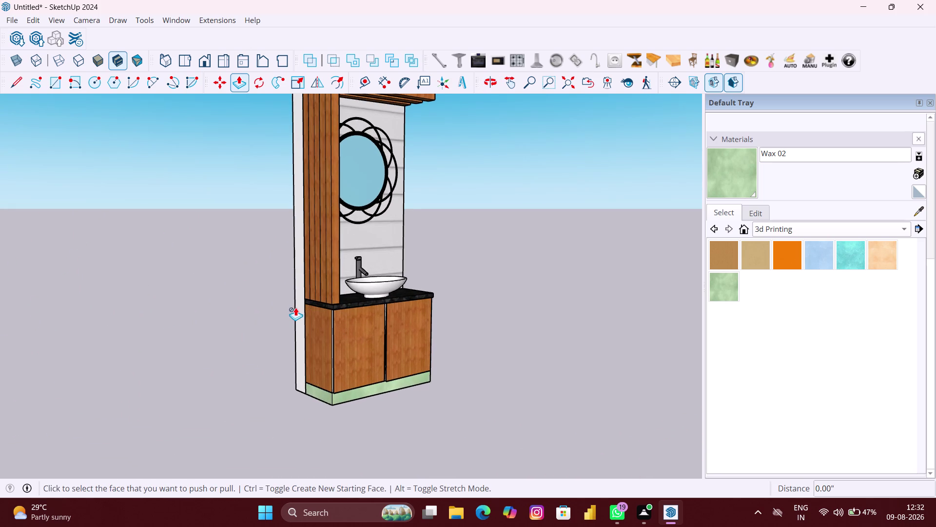
scroll(up, 3)
key(space)
double_click(301, 304)
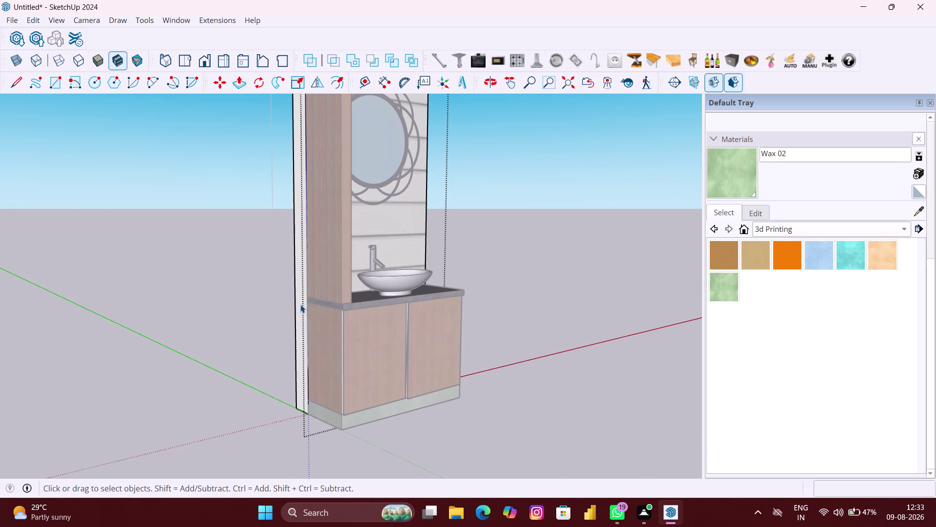
click(539, 308)
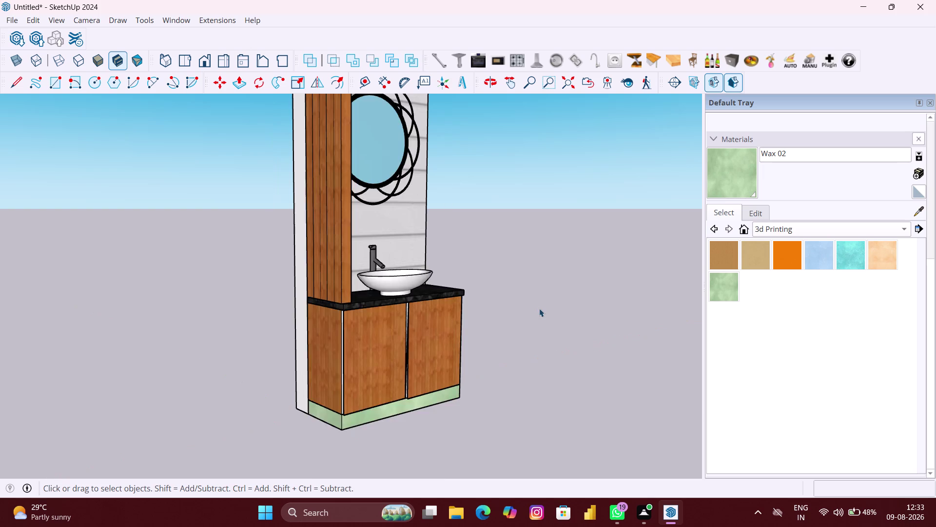
scroll(down, 3)
middle_drag(543, 315, 446, 330)
scroll(down, 3)
middle_drag(498, 314, 439, 312)
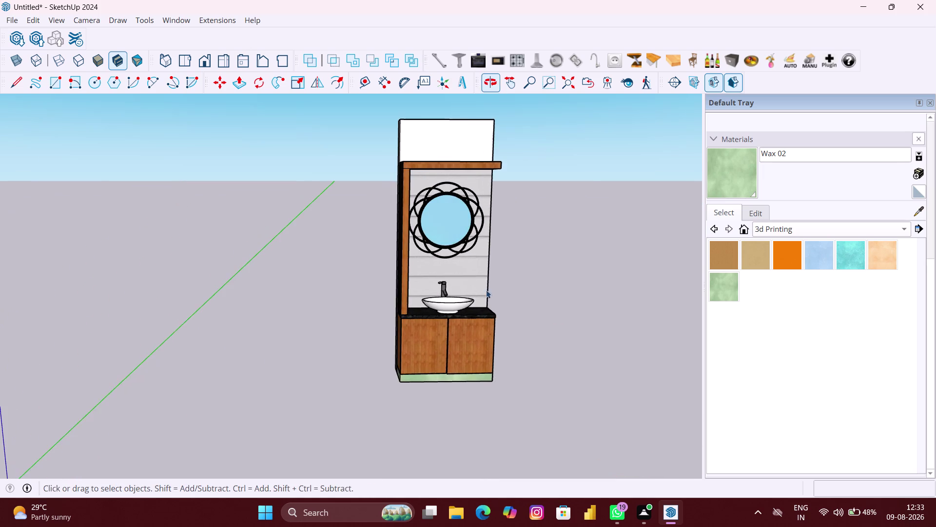
scroll(up, 3)
click(438, 141)
triple_click(466, 129)
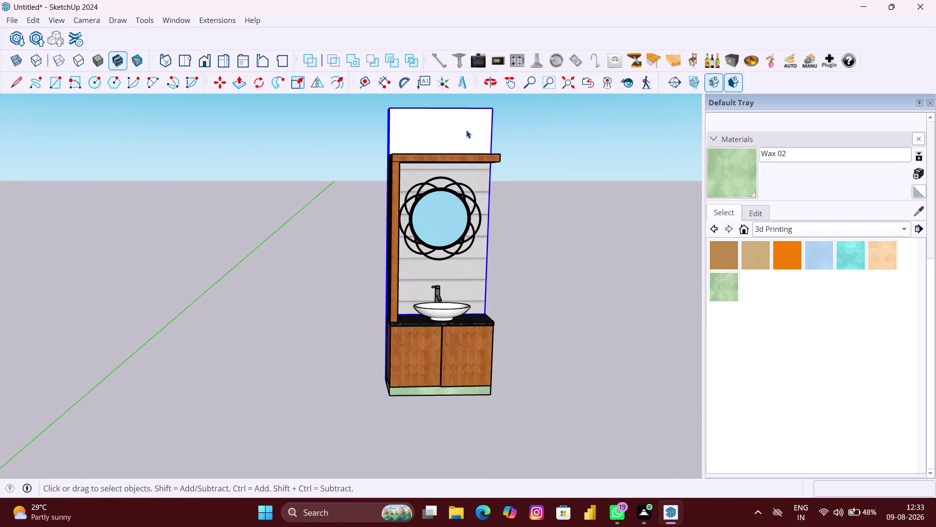
Enter the wall unit group, paint the top panel Resin Turquoise, and exit.
click(426, 131)
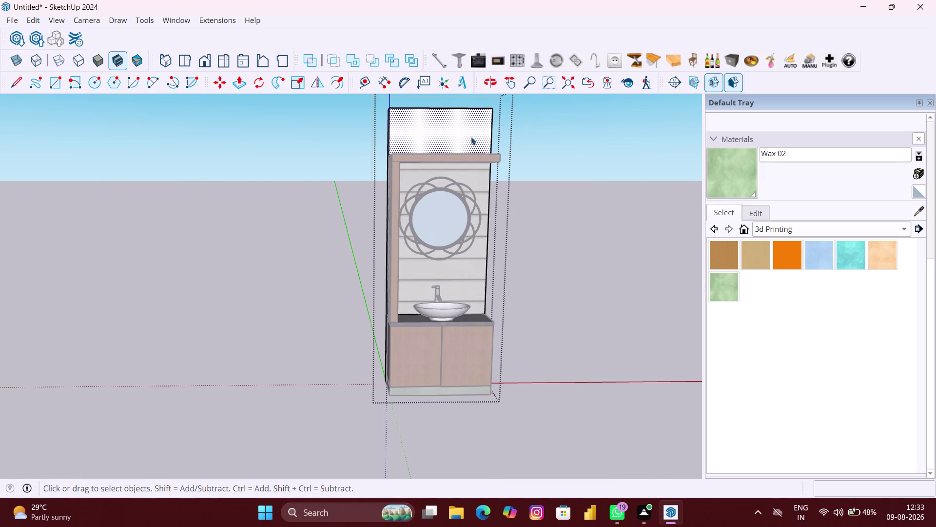
click(563, 169)
click(449, 129)
double_click(450, 129)
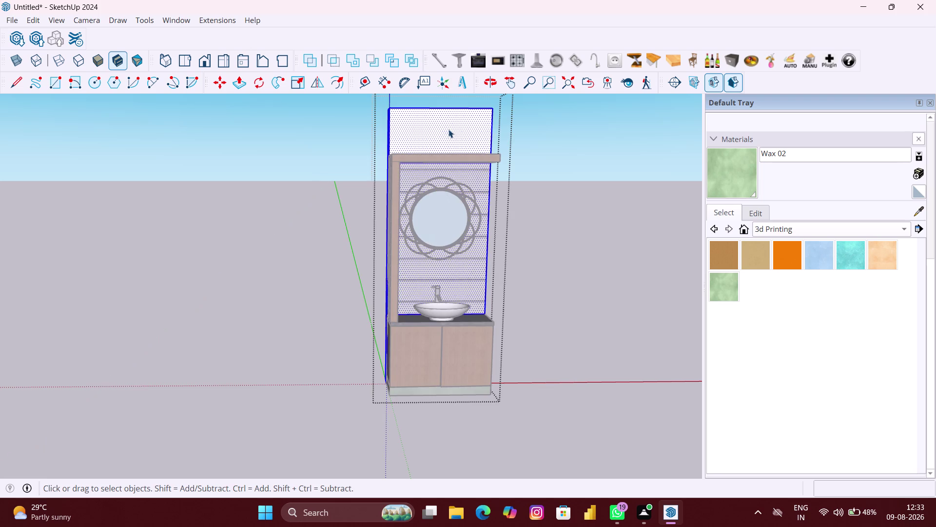
click(443, 127)
click(441, 130)
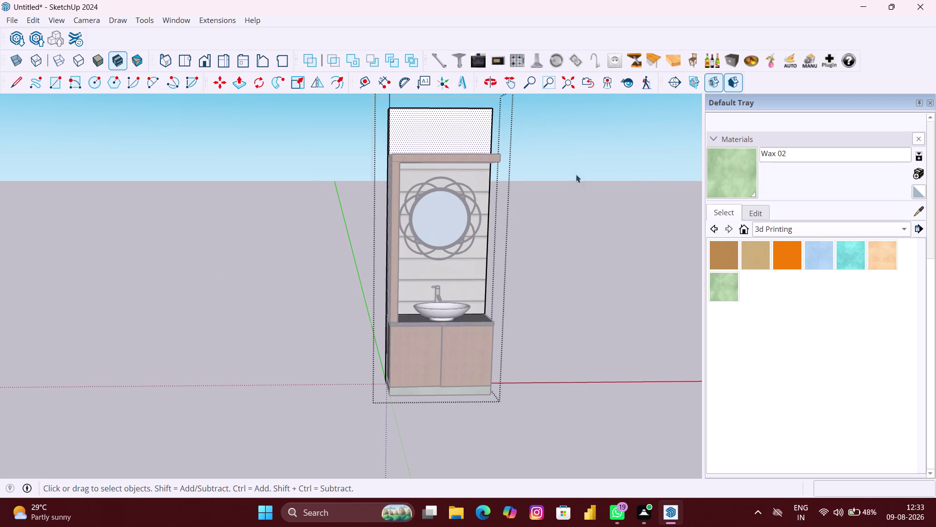
click(857, 259)
click(449, 140)
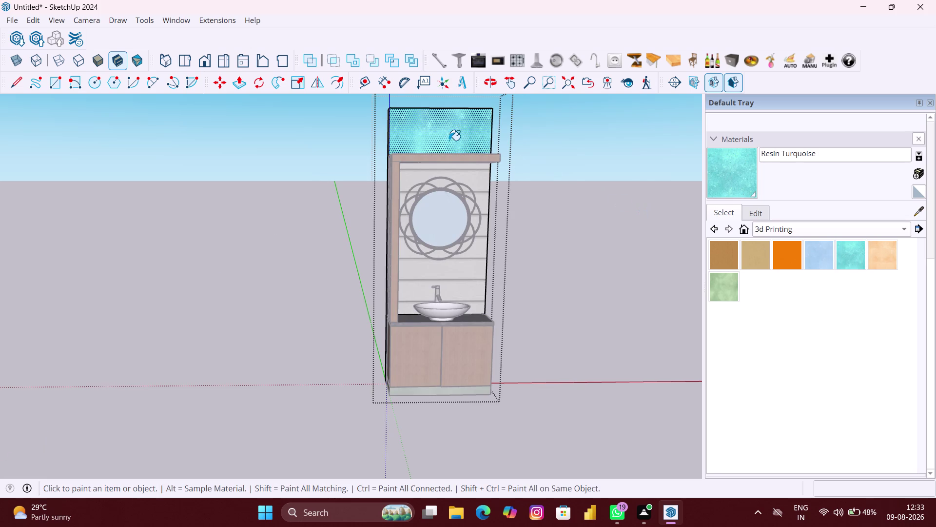
key(space)
click(567, 231)
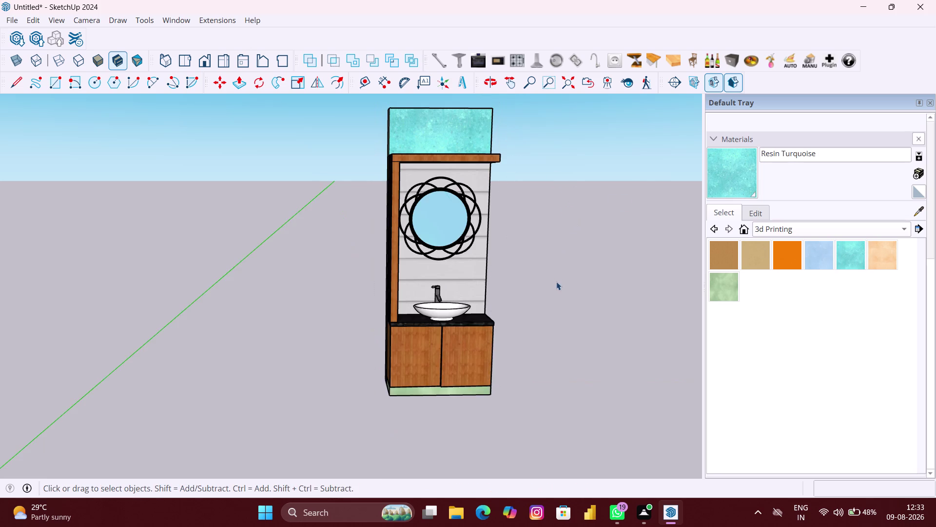
Orbit to a close front view of the cabinet doors.
scroll(down, 3)
middle_drag(557, 296, 513, 304)
scroll(up, 3)
middle_drag(516, 276, 517, 299)
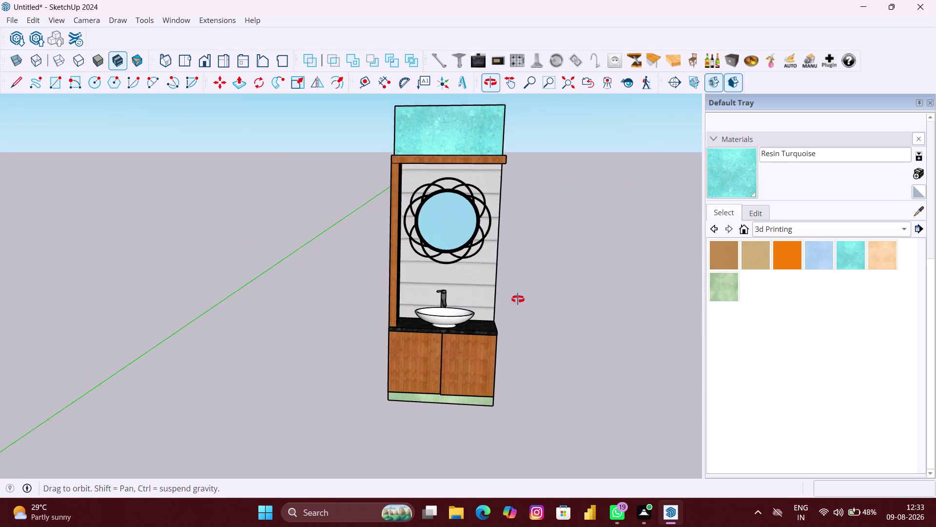
middle_drag(517, 299, 520, 303)
scroll(up, 3)
middle_drag(518, 305, 505, 258)
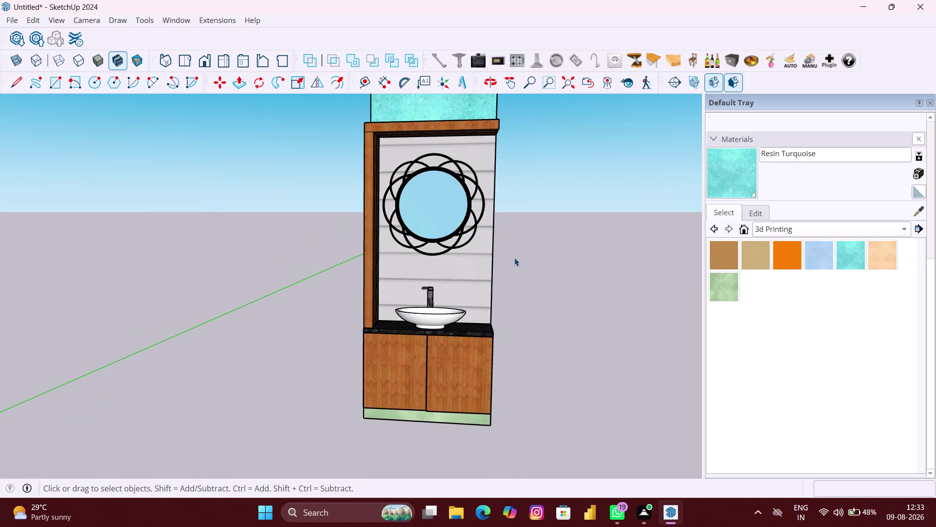
scroll(down, 3)
scroll(up, 3)
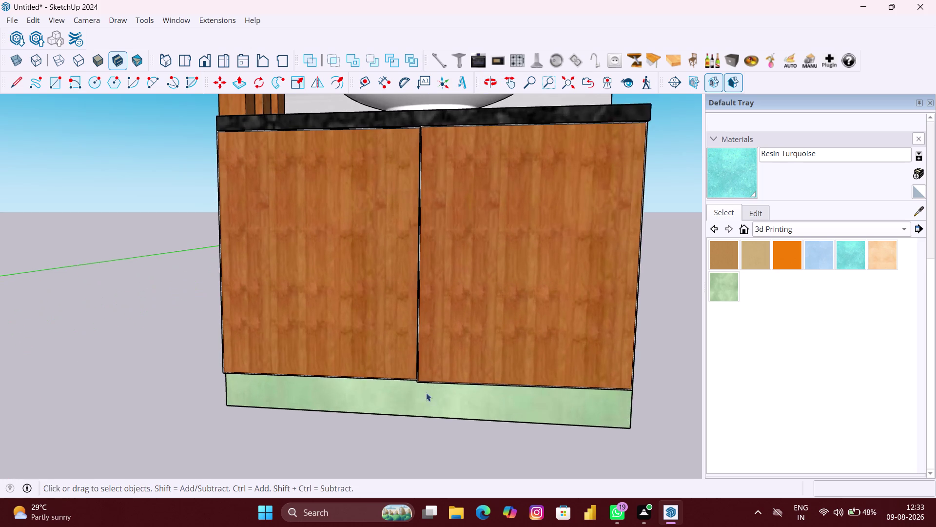
middle_drag(425, 391, 615, 375)
scroll(up, 3)
middle_drag(451, 386, 406, 390)
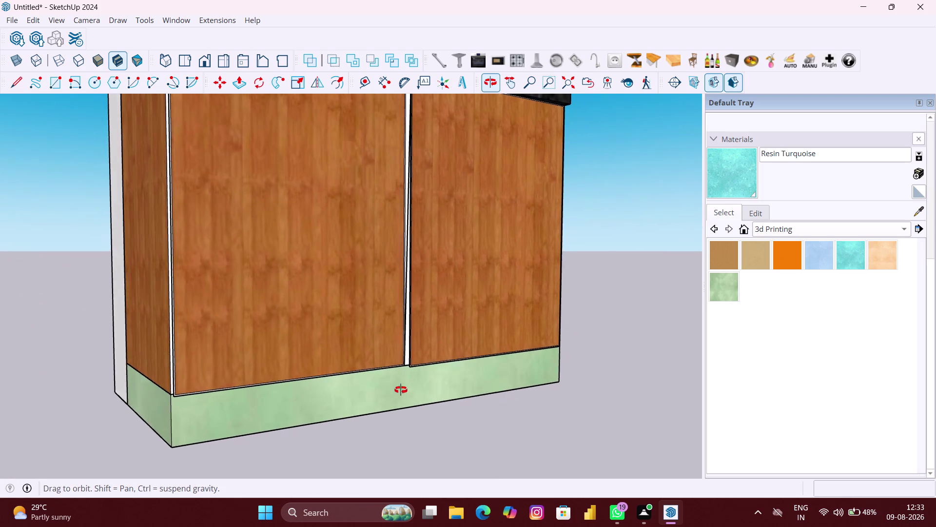
middle_drag(406, 390, 380, 391)
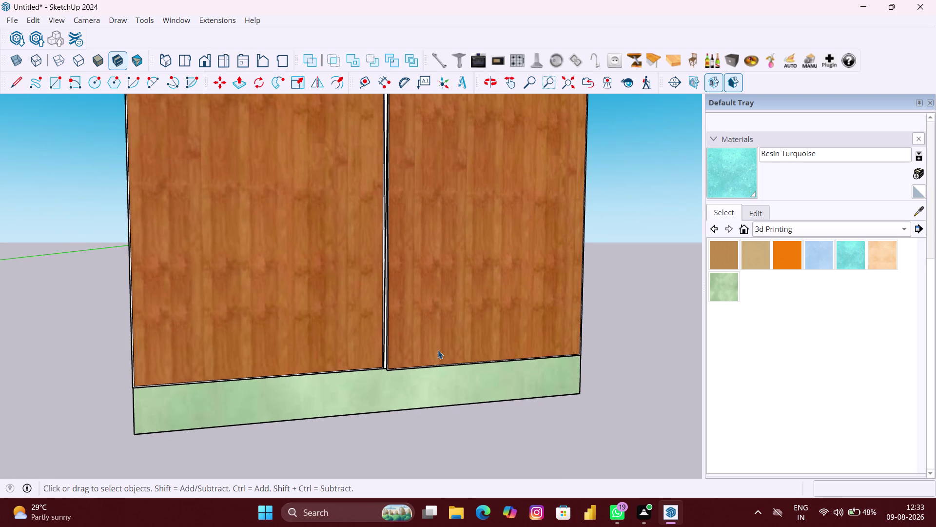
Push/pull the left cabinet door face, checking its depth from the side.
click(348, 345)
key(p)
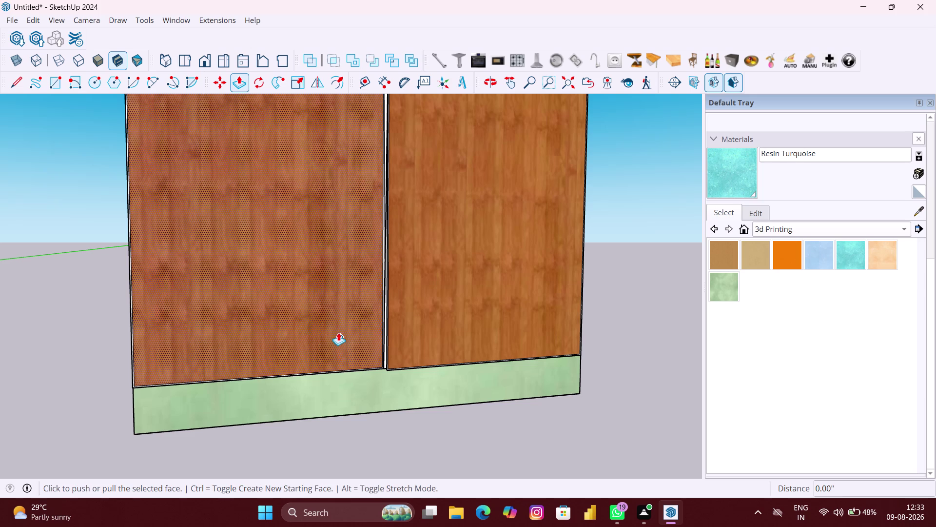
click(338, 332)
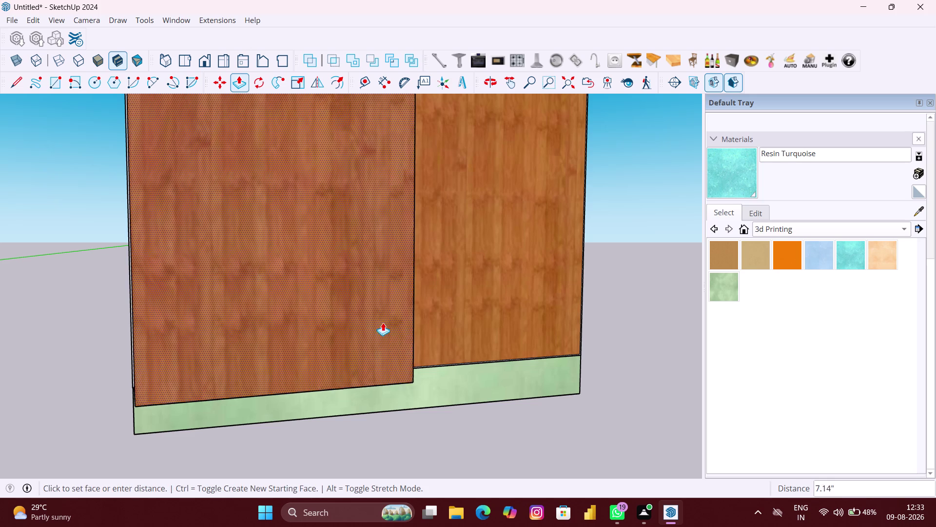
scroll(down, 3)
scroll(down, 3)
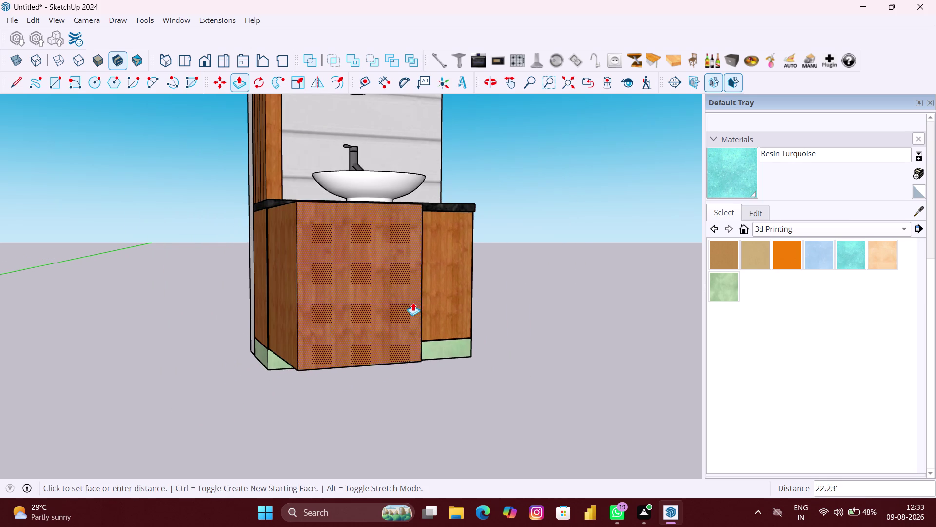
scroll(up, 3)
middle_drag(470, 282, 128, 299)
click(379, 290)
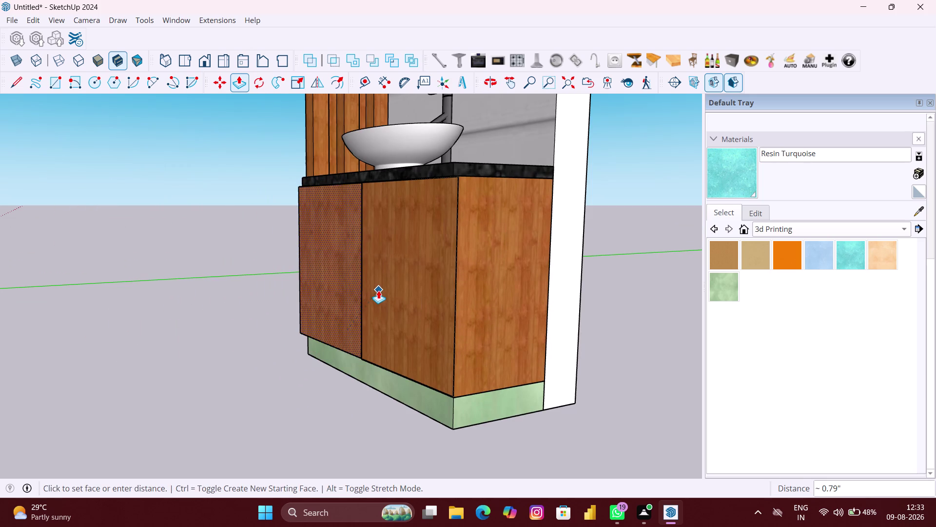
scroll(down, 3)
middle_drag(292, 326, 447, 326)
key(space)
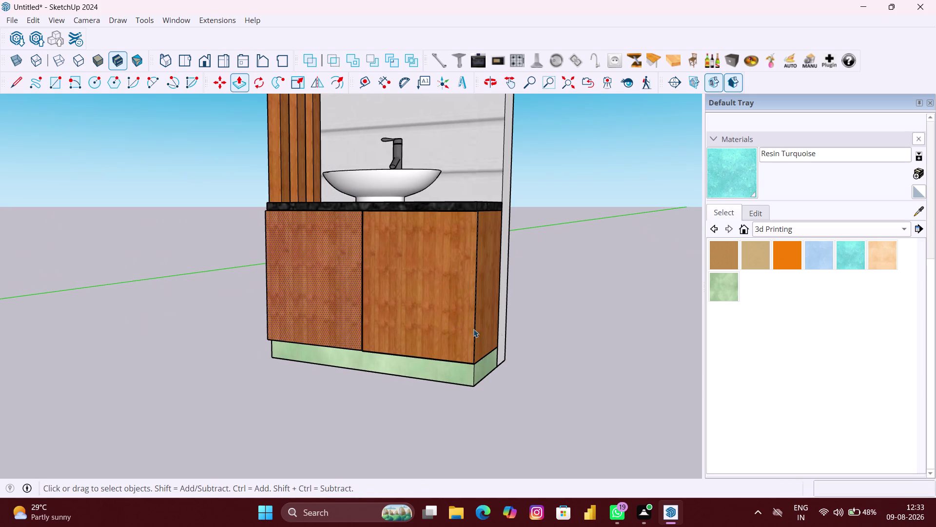
click(556, 339)
Select the thin strip face beside the left door and show its Entity Info (3.98 ft²).
middle_drag(255, 367, 398, 374)
scroll(up, 3)
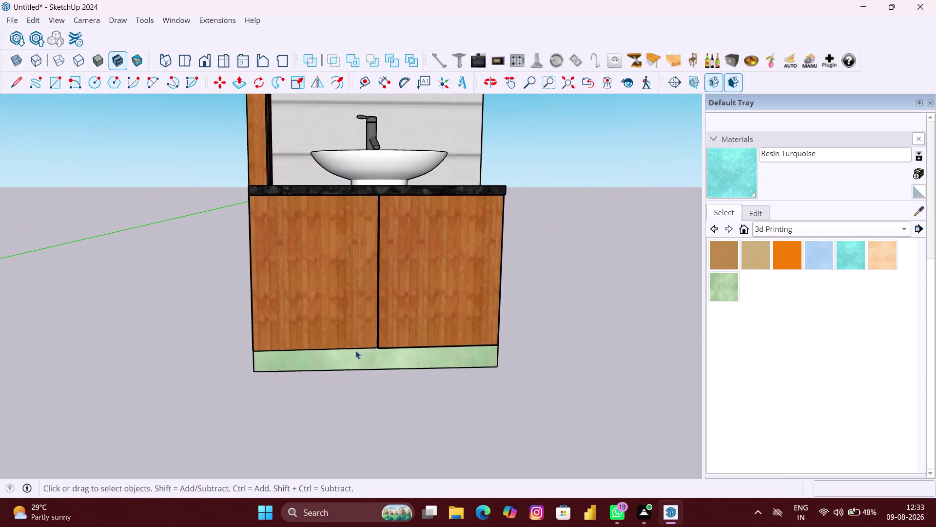
middle_drag(355, 351, 450, 408)
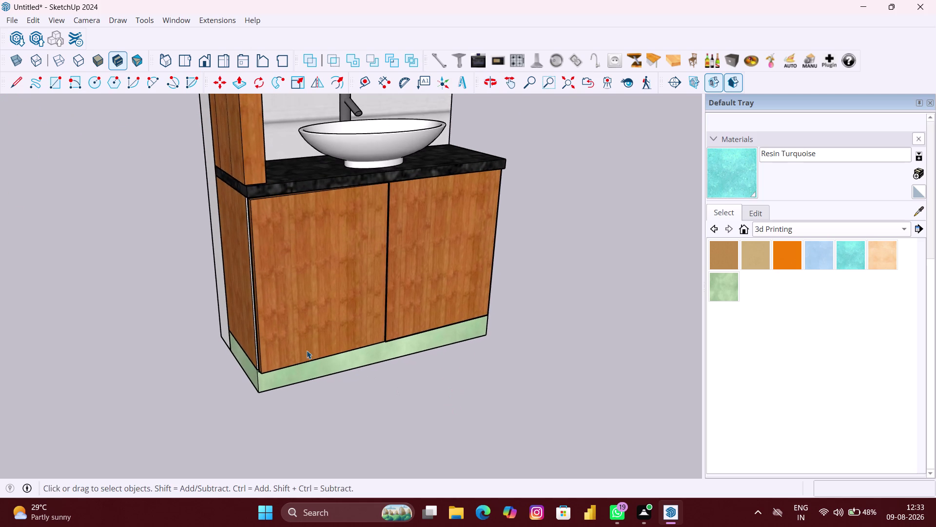
middle_drag(300, 347, 392, 329)
scroll(up, 3)
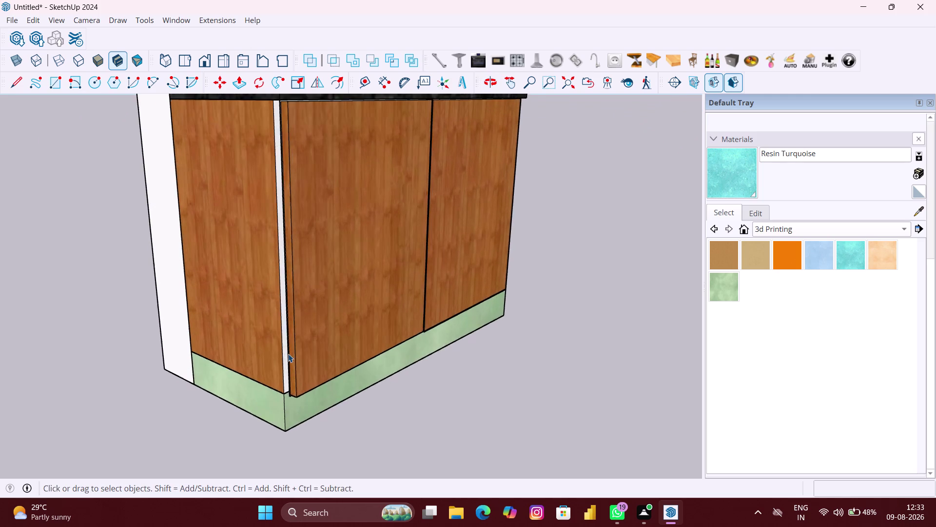
scroll(up, 3)
scroll(down, 3)
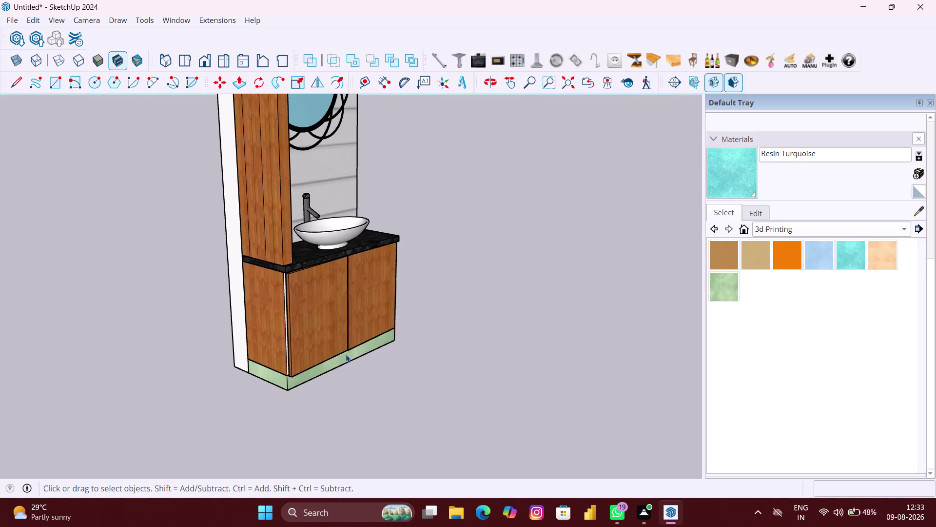
middle_drag(359, 351, 91, 352)
middle_drag(434, 326, 624, 373)
middle_drag(309, 353, 355, 348)
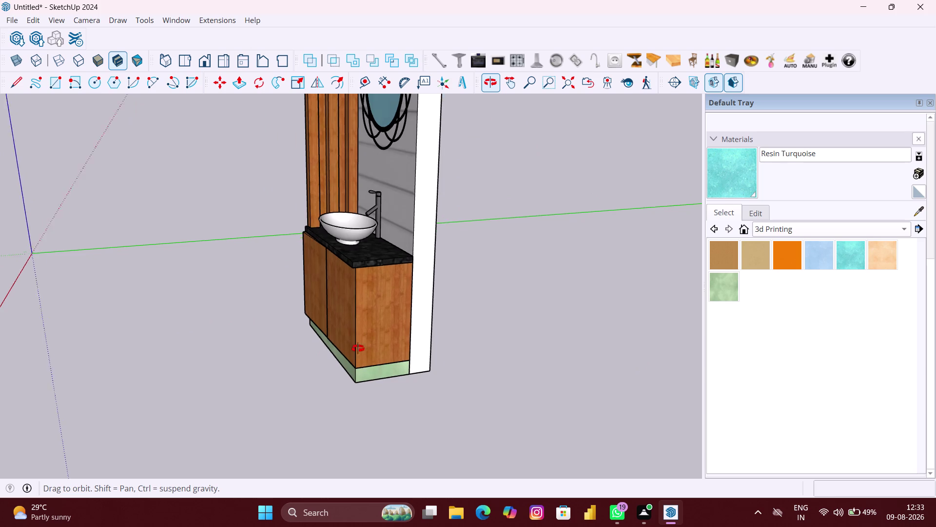
middle_drag(354, 349, 642, 347)
middle_drag(170, 332, 356, 327)
scroll(up, 3)
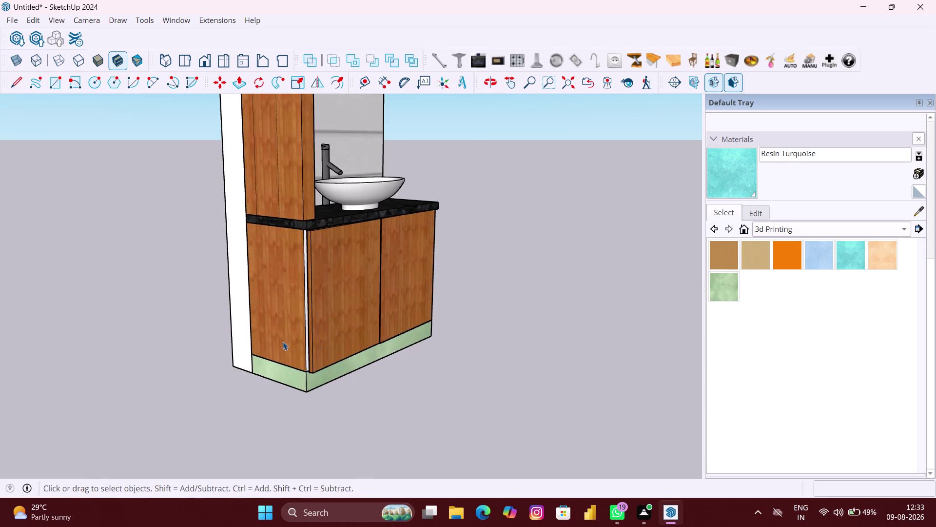
scroll(up, 3)
scroll(up, 3)
click(328, 340)
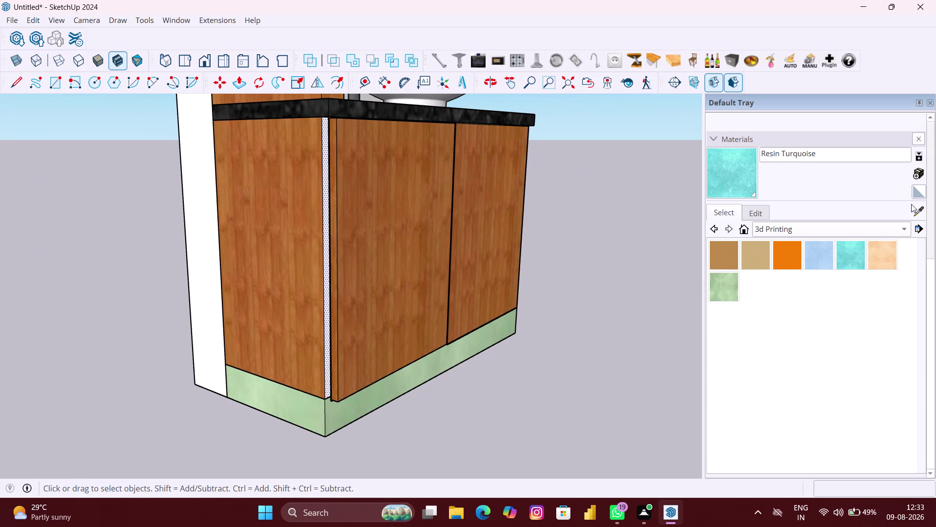
click(927, 210)
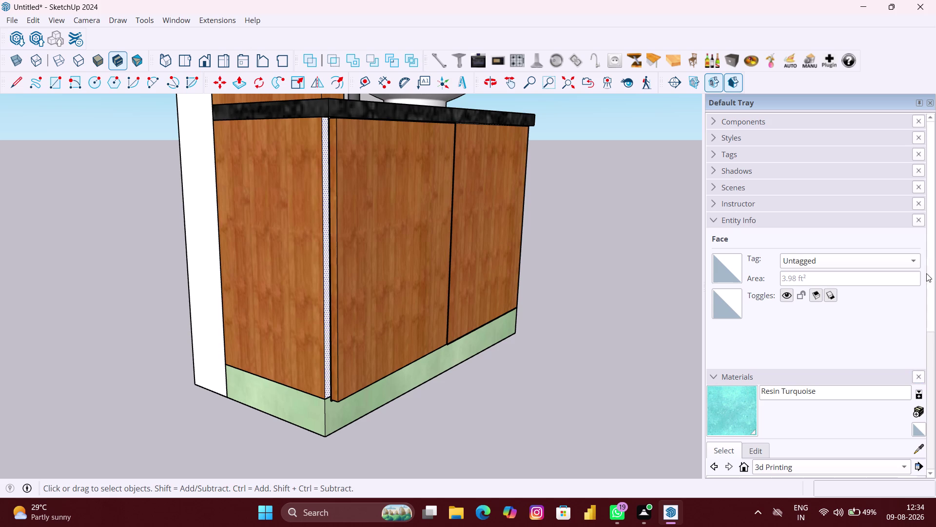
Sample Wood Bamboo from a door and paint the strip beside the left door.
scroll(down, 3)
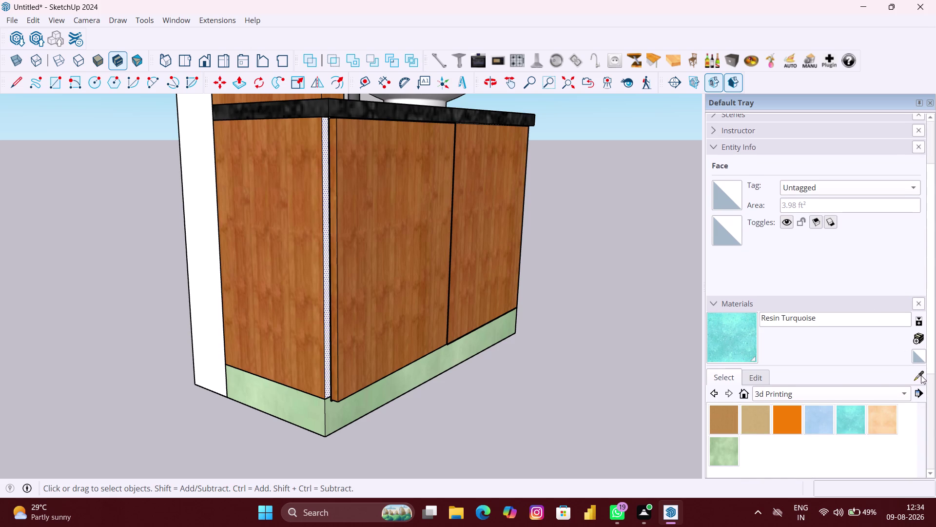
click(921, 375)
click(373, 304)
scroll(up, 3)
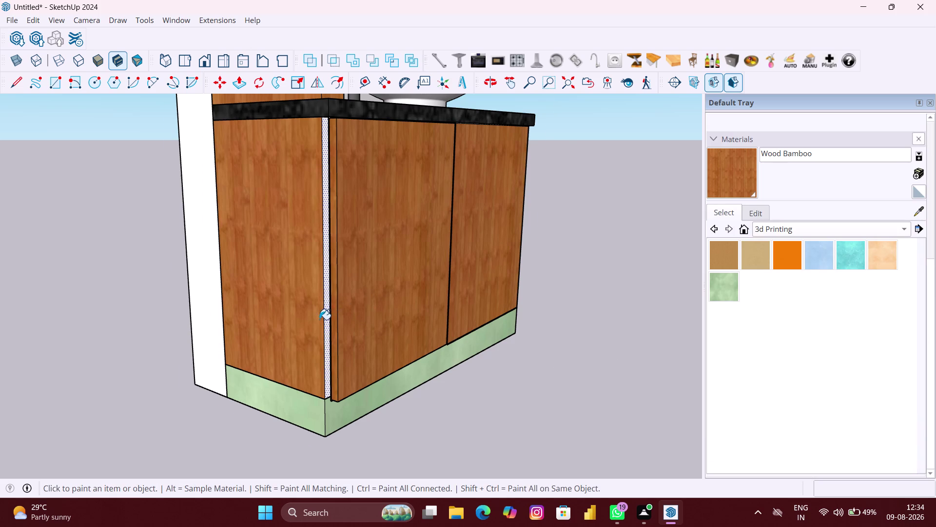
scroll(up, 3)
click(330, 312)
scroll(down, 3)
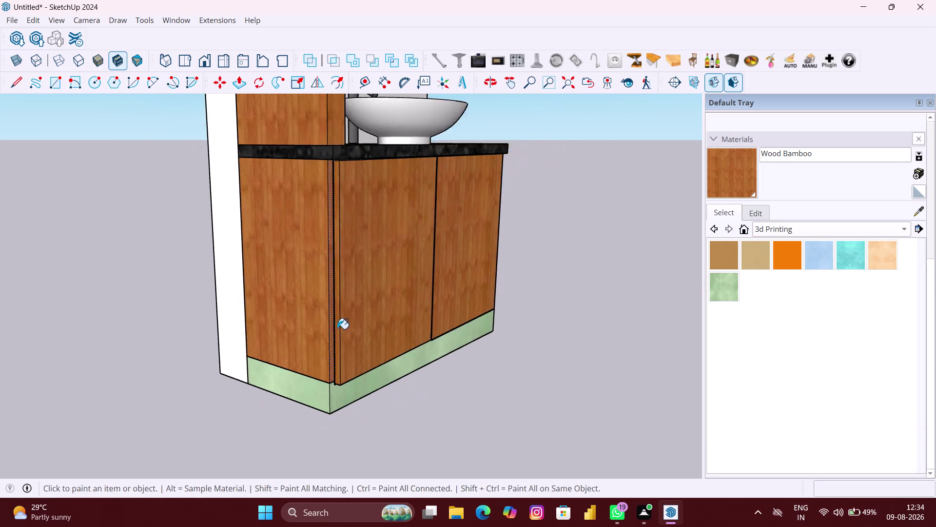
scroll(down, 3)
key(space)
click(438, 366)
Paint the strip beneath the doors with Wood Bamboo, viewed from below.
scroll(up, 3)
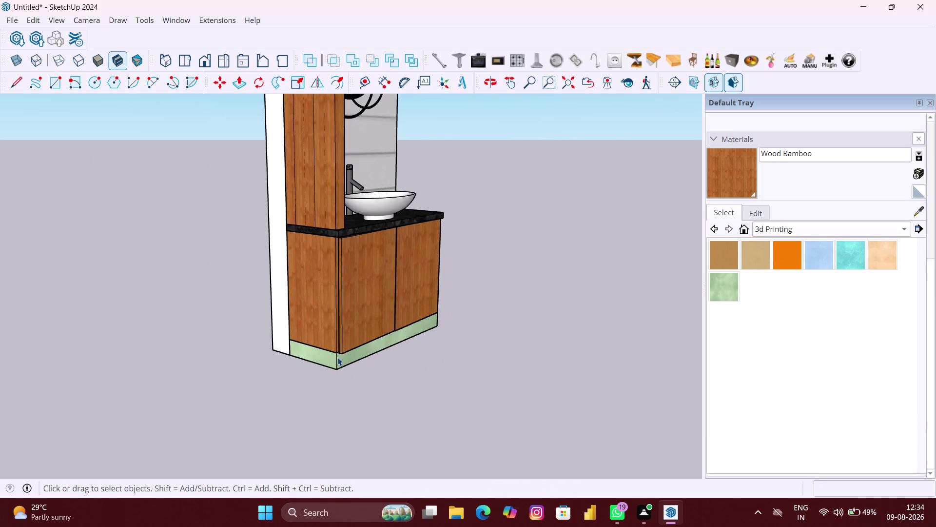
scroll(up, 3)
middle_drag(336, 355, 359, 295)
middle_drag(449, 340, 310, 257)
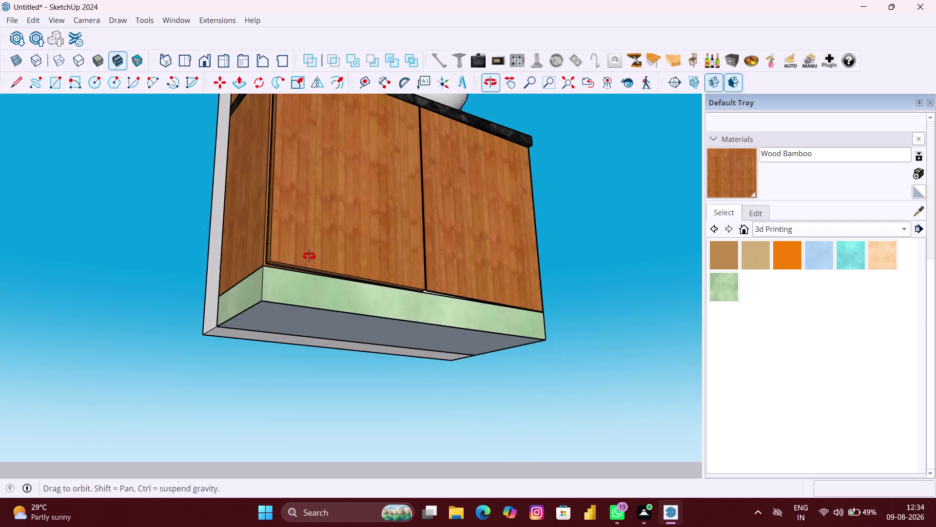
middle_drag(310, 257, 310, 256)
middle_drag(486, 296, 382, 285)
scroll(up, 3)
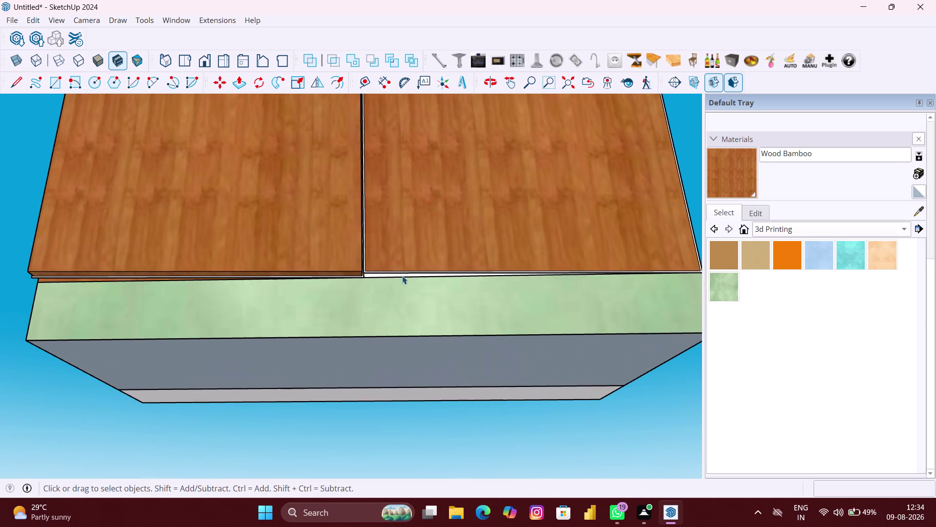
middle_drag(402, 275, 337, 252)
scroll(up, 3)
scroll(up, 3)
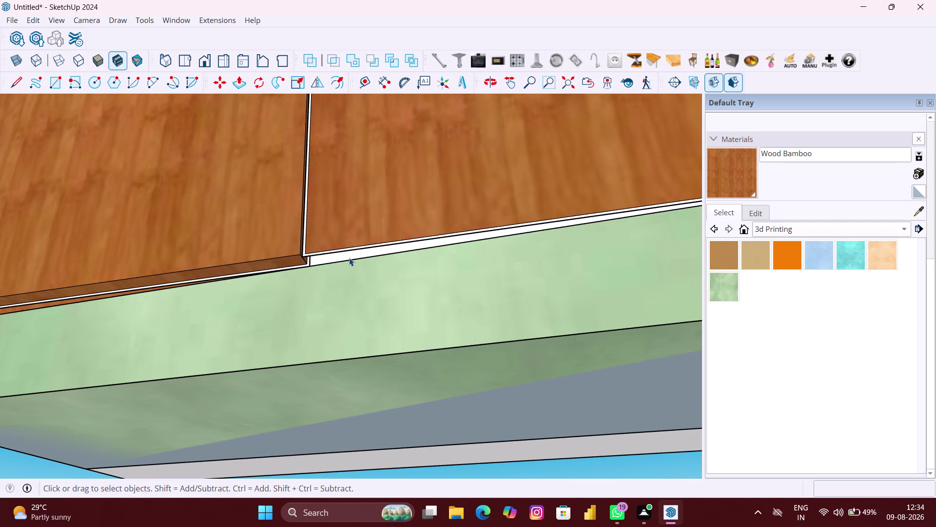
click(348, 256)
click(741, 189)
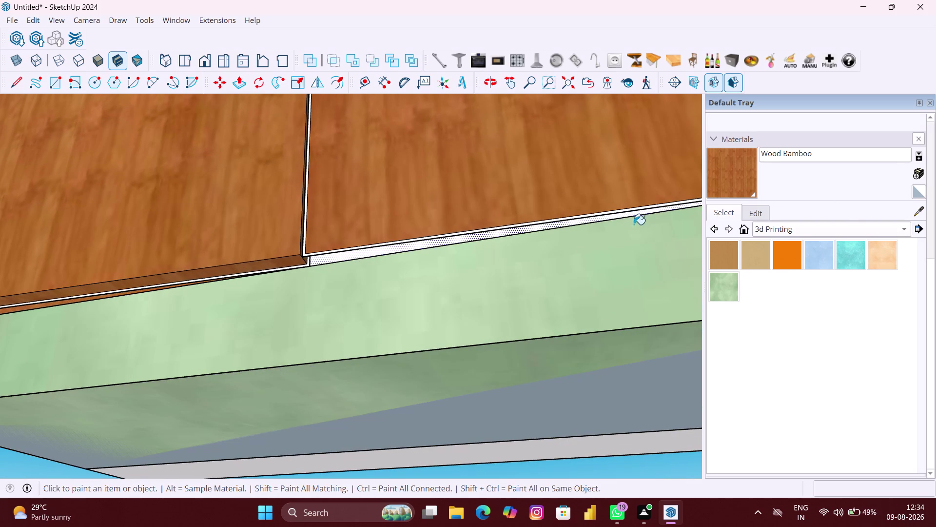
click(485, 236)
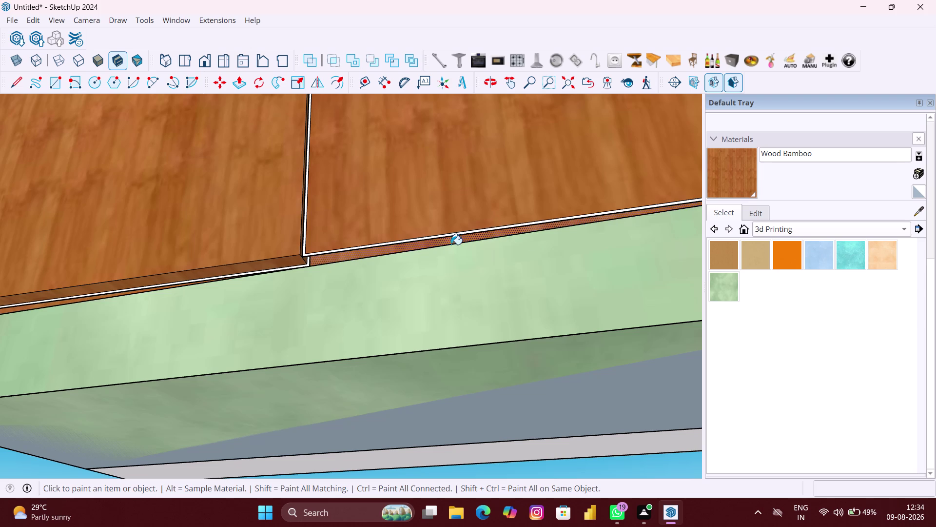
scroll(down, 3)
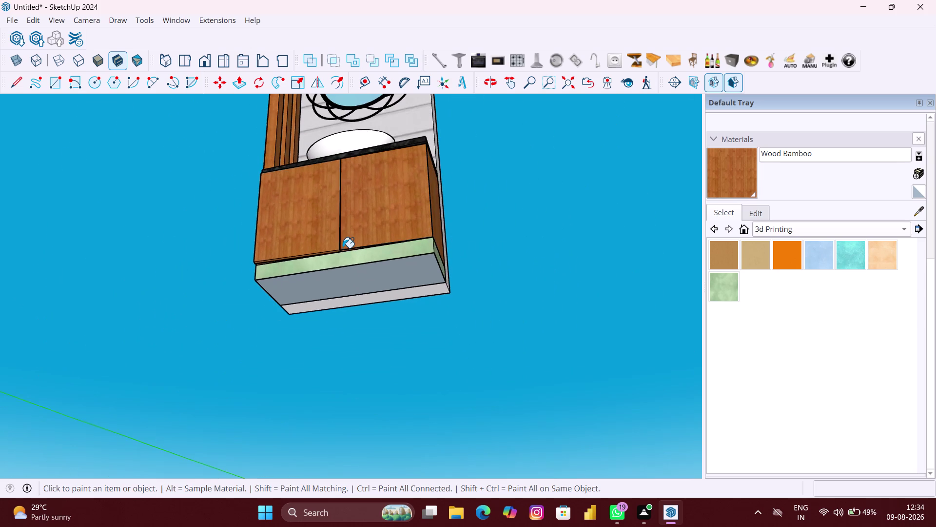
middle_drag(343, 248, 376, 344)
scroll(down, 3)
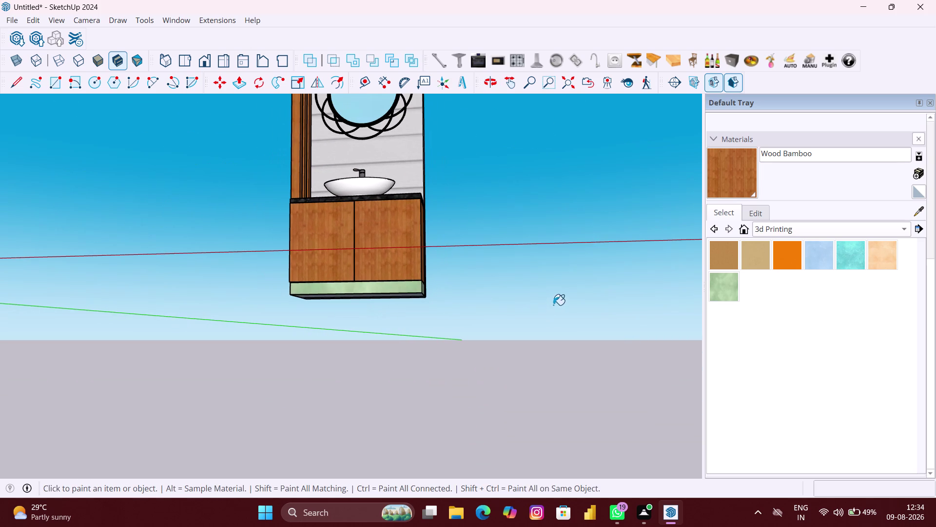
key(space)
click(559, 301)
middle_drag(490, 310, 512, 454)
scroll(down, 3)
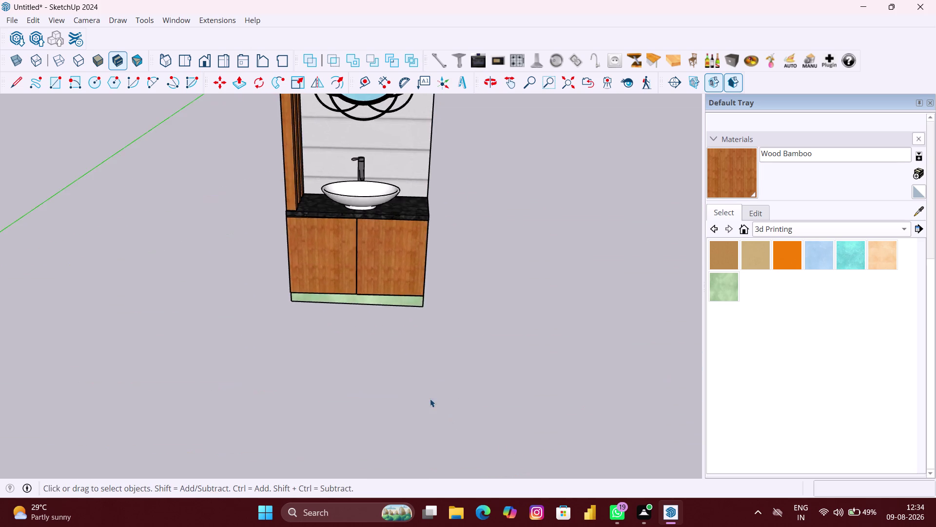
scroll(down, 3)
middle_drag(415, 382, 397, 406)
scroll(up, 3)
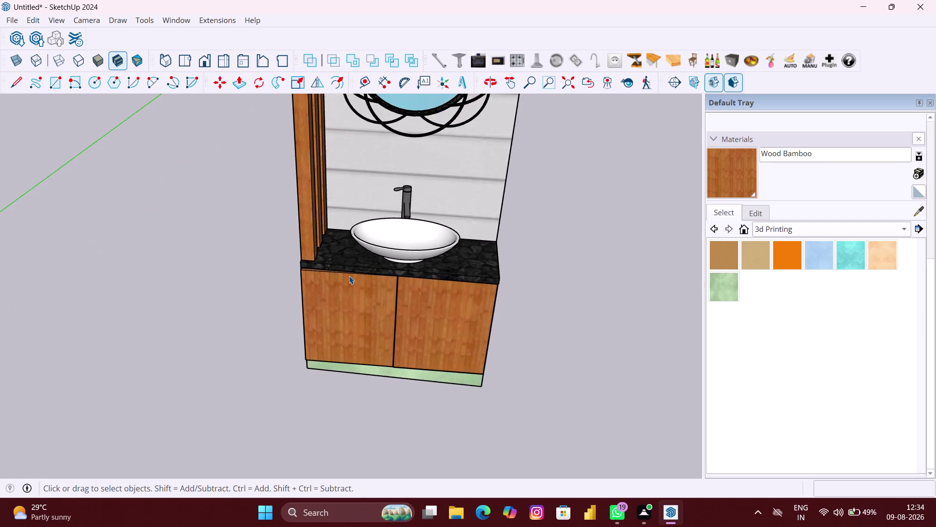
scroll(up, 3)
middle_drag(532, 306, 465, 310)
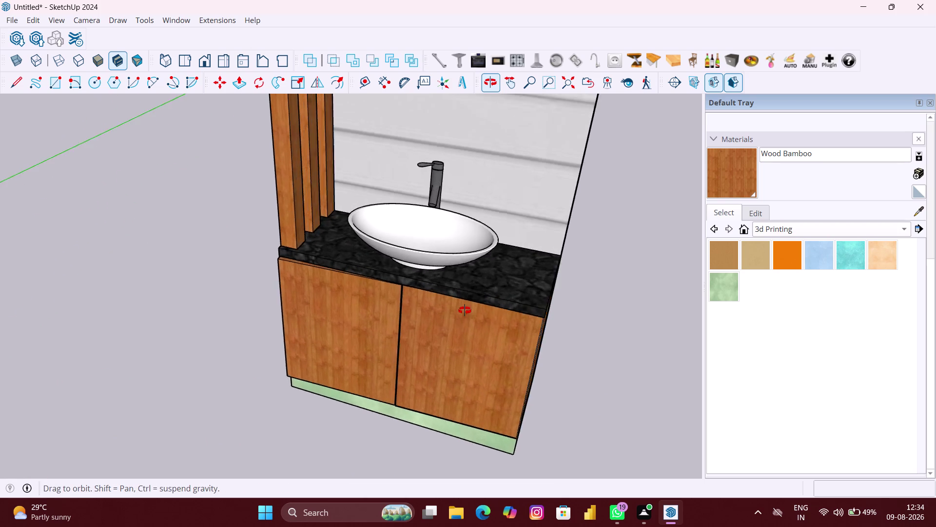
middle_drag(465, 310, 602, 317)
scroll(up, 3)
middle_drag(307, 316, 530, 298)
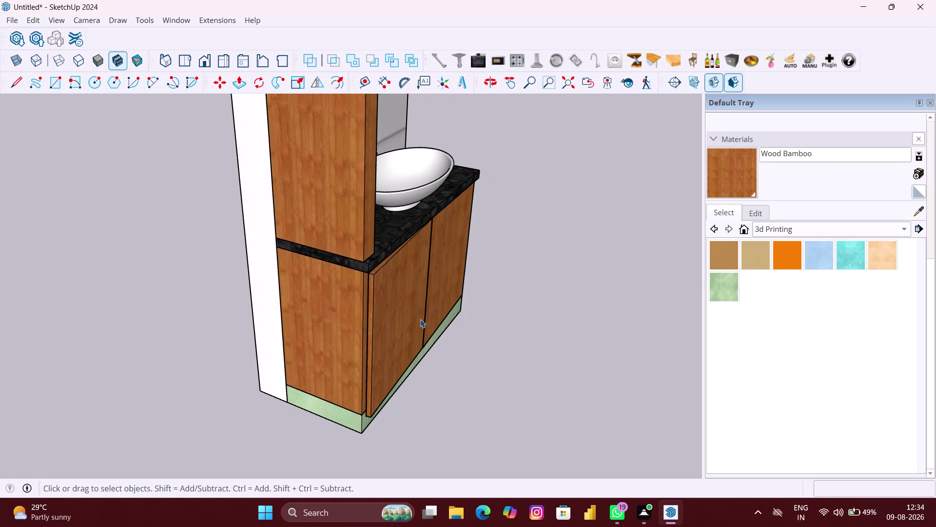
scroll(down, 3)
middle_drag(423, 321, 411, 304)
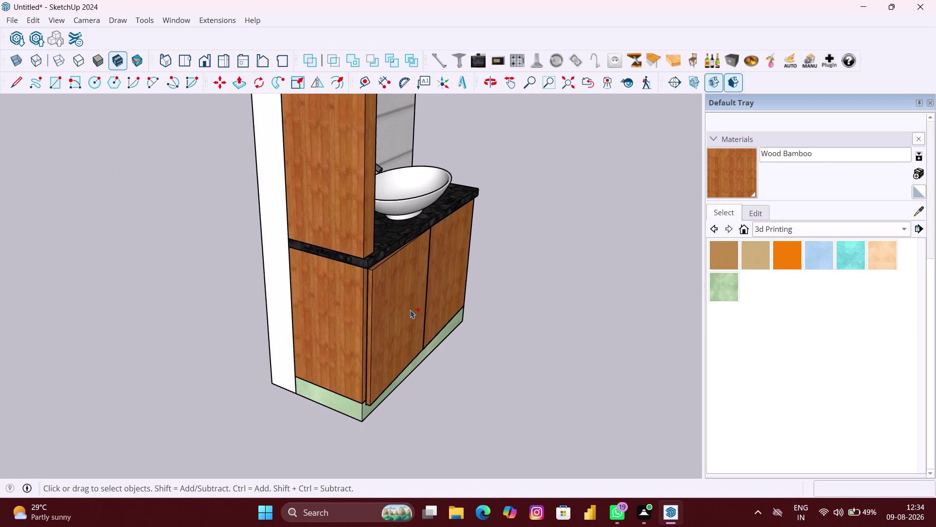
key(ctrl+z)
key(ctrl+z)
key(ctrl+z)
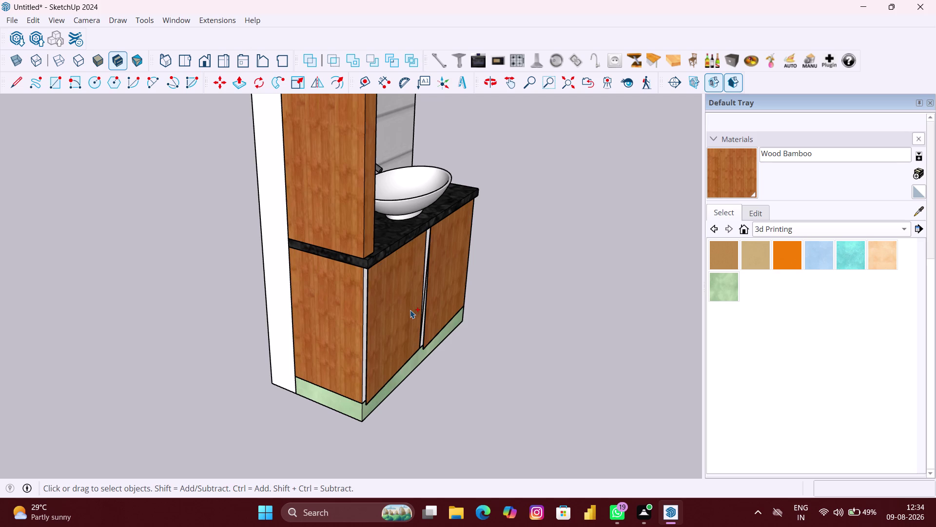
middle_drag(409, 310, 196, 294)
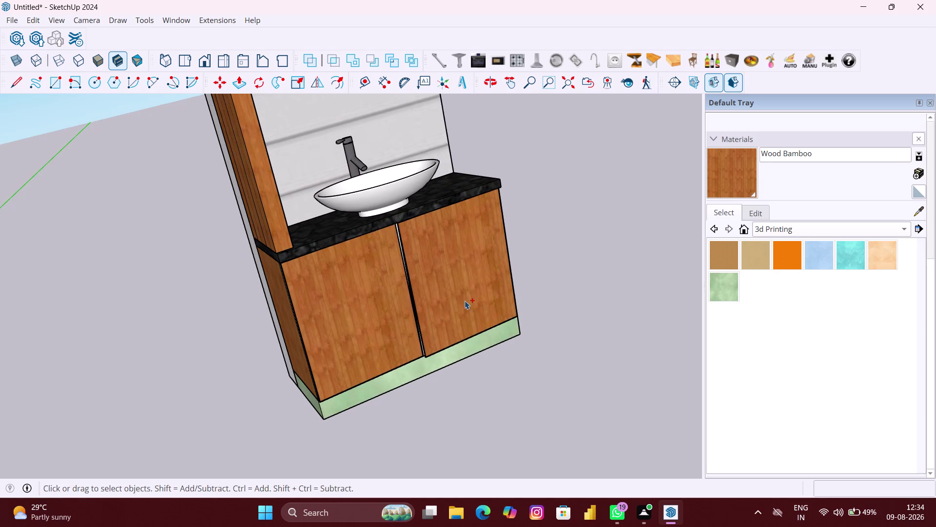
middle_drag(465, 300, 357, 298)
scroll(up, 3)
scroll(up, 3)
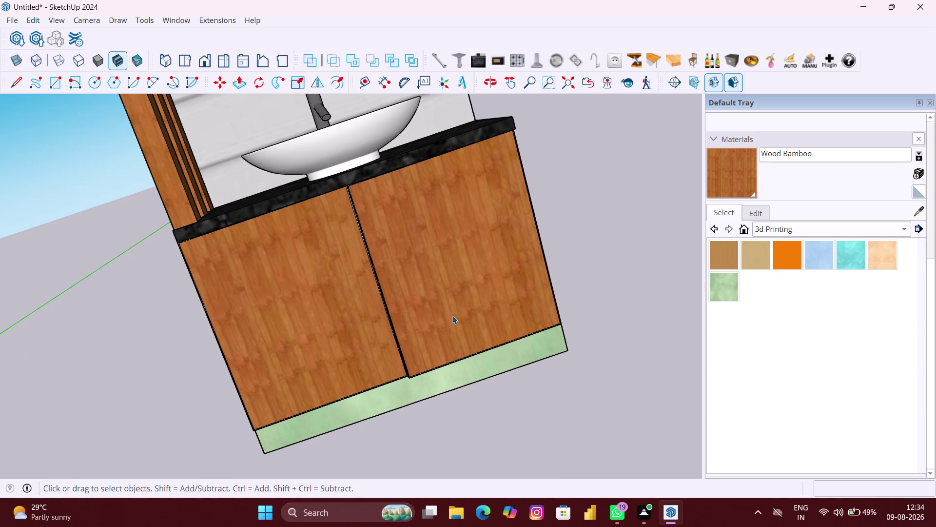
key(p)
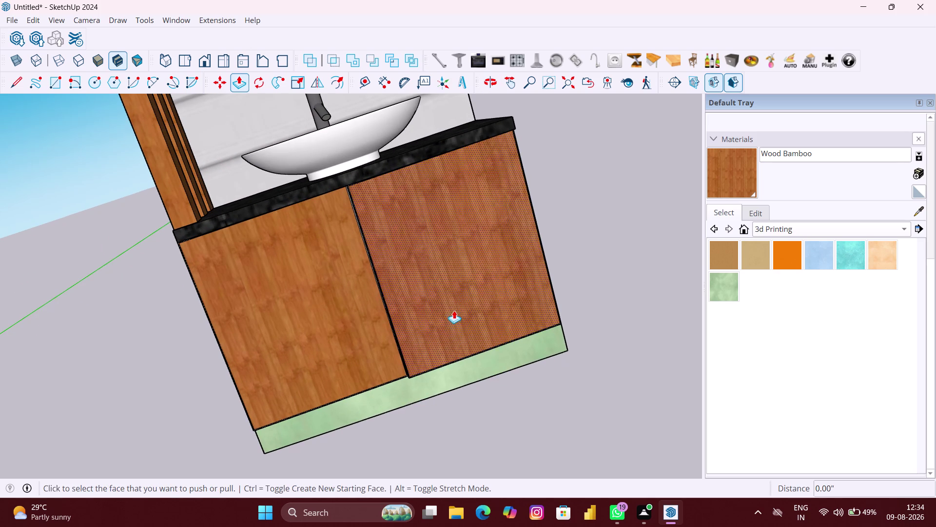
Pull the right and left door faces out about 0.79 inch from the cabinet front.
click(446, 301)
scroll(down, 3)
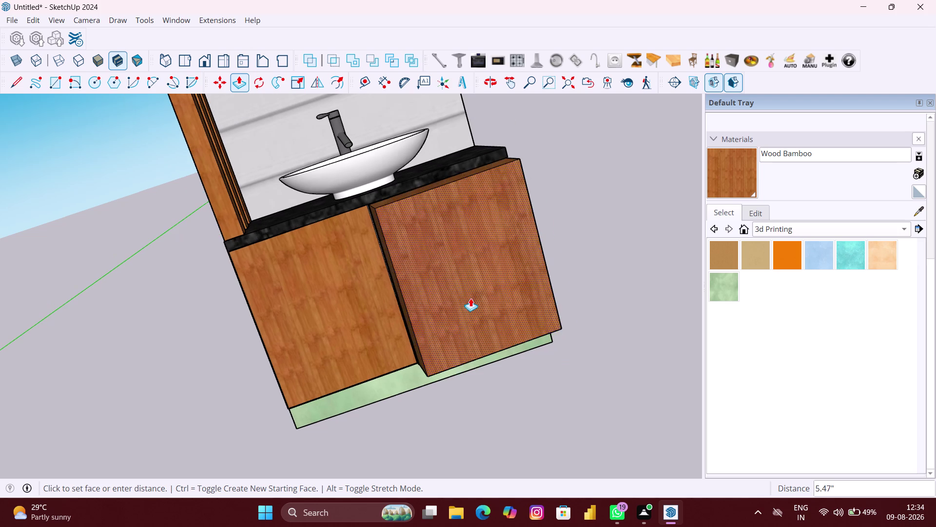
click(403, 329)
scroll(down, 3)
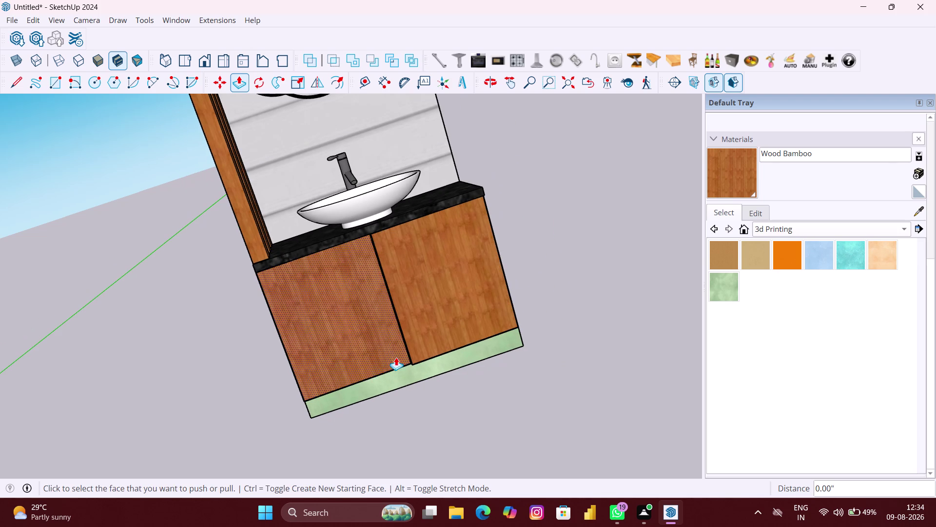
click(416, 336)
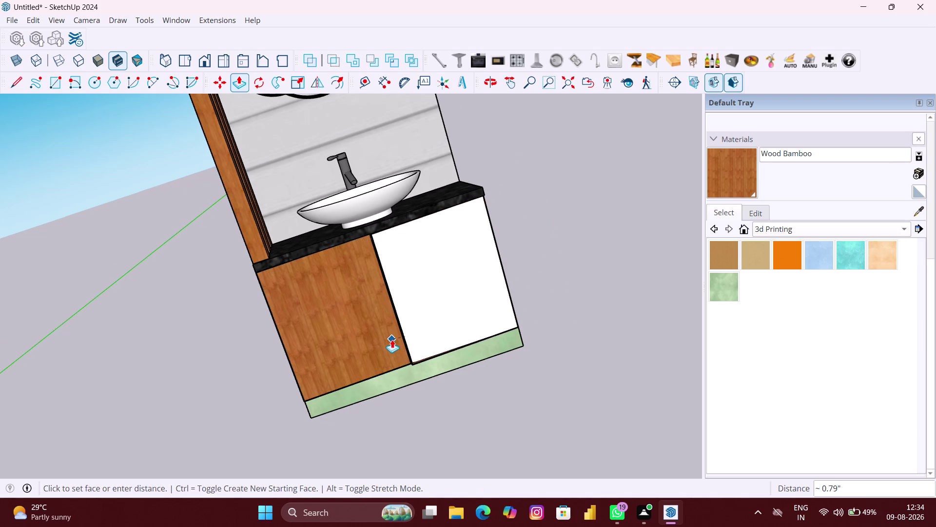
click(392, 340)
scroll(down, 3)
Paint the remaining white door with the Wood Bamboo texture.
middle_drag(410, 344, 355, 325)
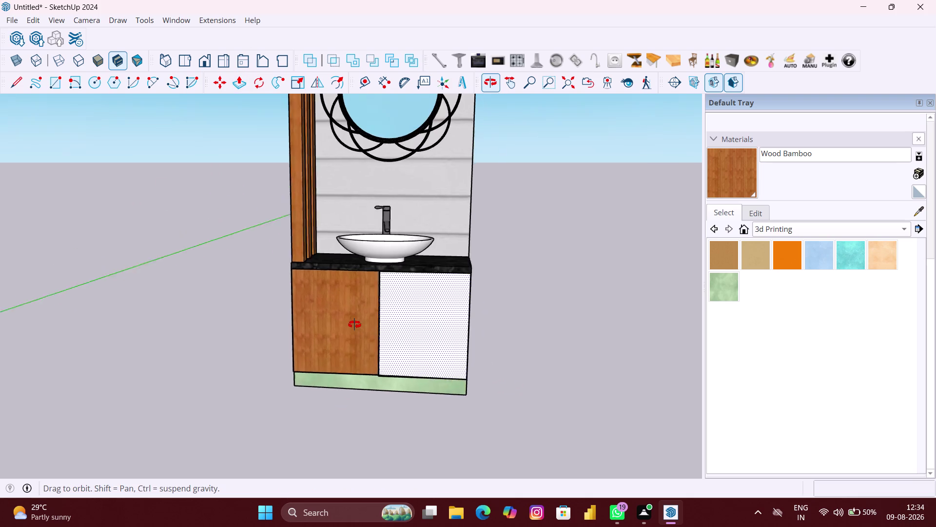
middle_drag(355, 324, 323, 324)
middle_drag(449, 339, 220, 350)
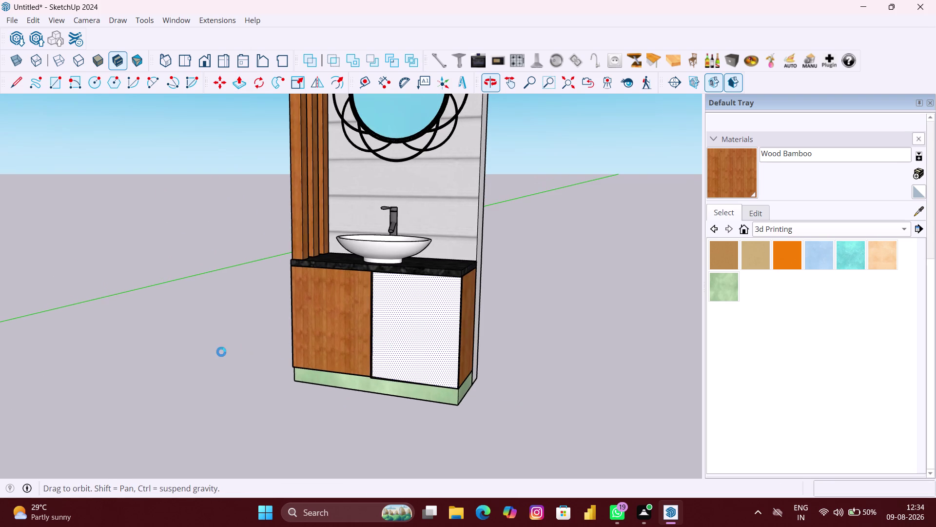
middle_drag(380, 360, 246, 352)
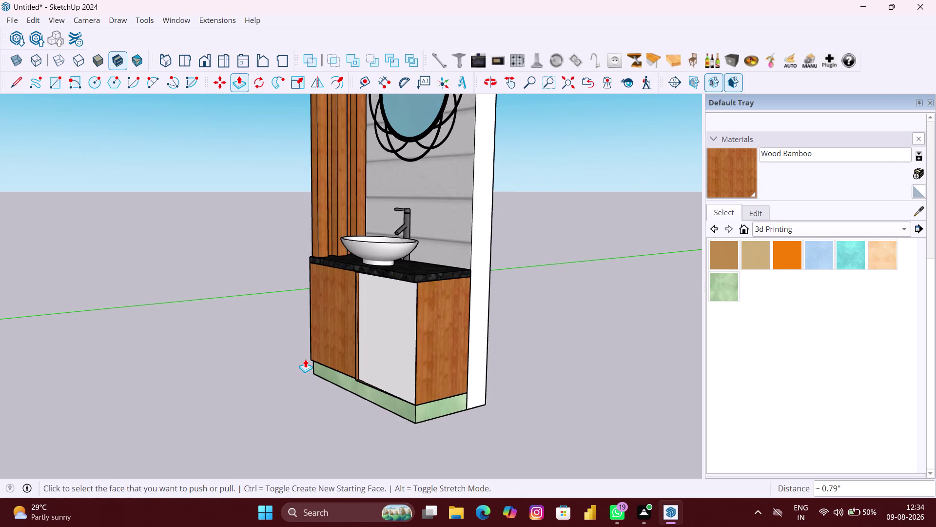
key(ctrl+z)
key(space)
click(537, 376)
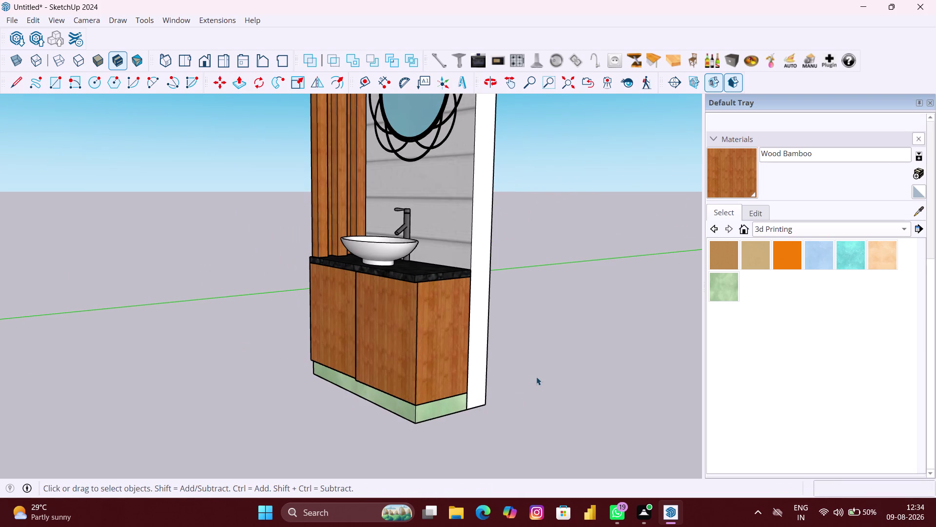
scroll(down, 3)
middle_drag(458, 385, 546, 376)
scroll(down, 3)
middle_drag(545, 365, 564, 359)
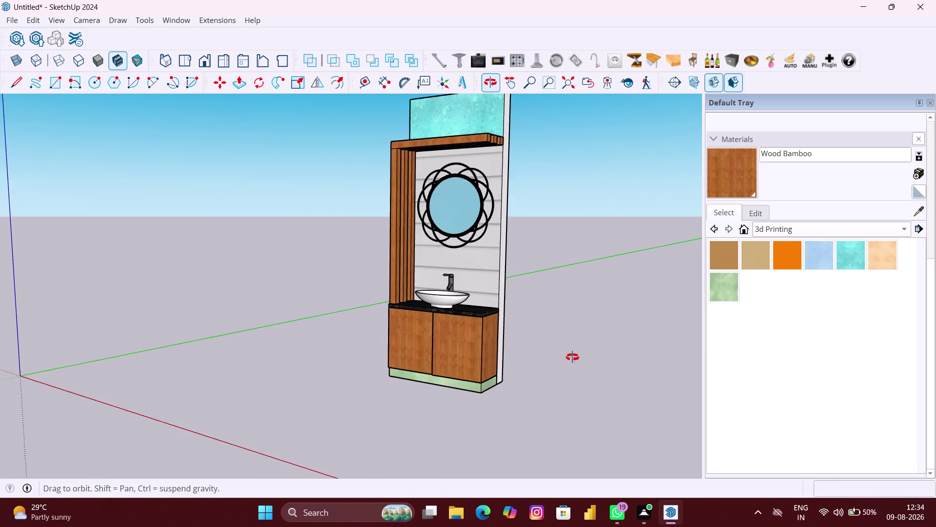
middle_drag(564, 360, 647, 355)
scroll(up, 3)
middle_drag(570, 310, 623, 346)
scroll(up, 3)
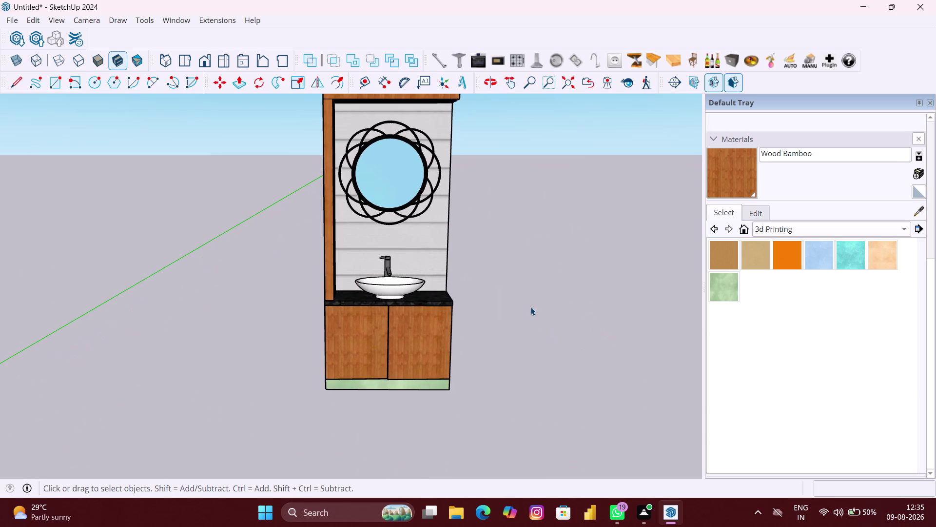
middle_drag(531, 307, 540, 389)
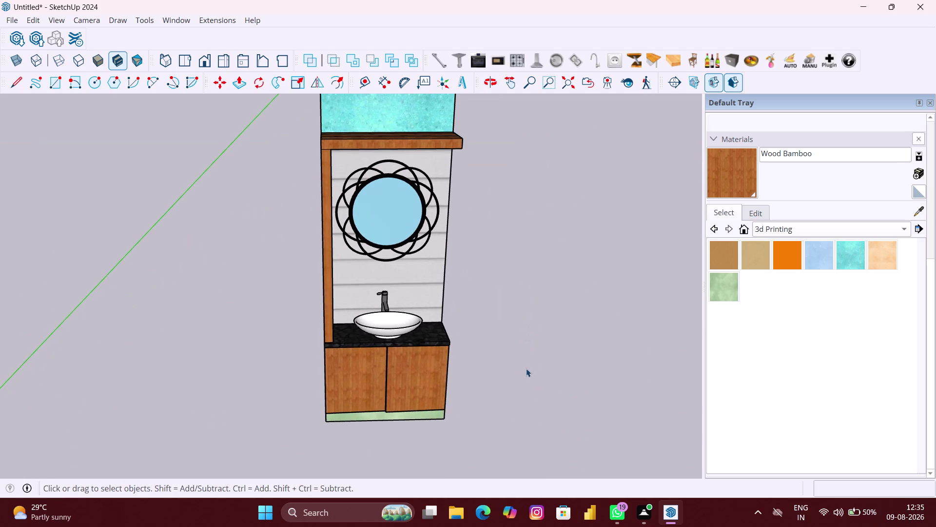
middle_drag(527, 366, 523, 392)
scroll(down, 3)
middle_drag(515, 366, 516, 337)
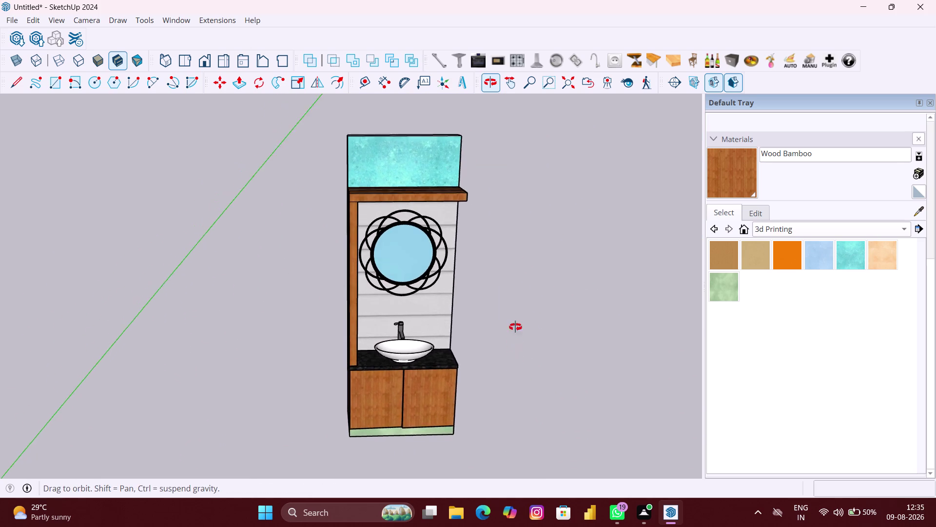
middle_drag(515, 337, 511, 283)
scroll(up, 3)
middle_click(536, 335)
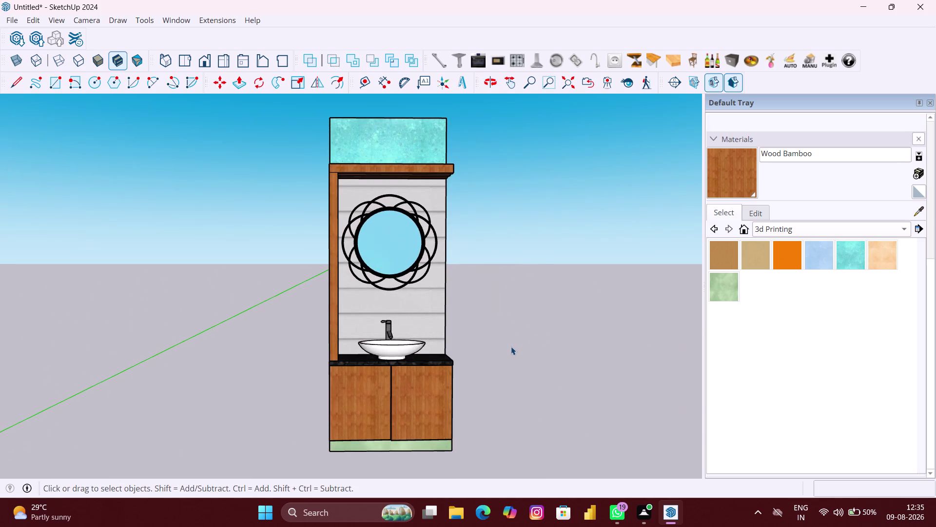
scroll(up, 3)
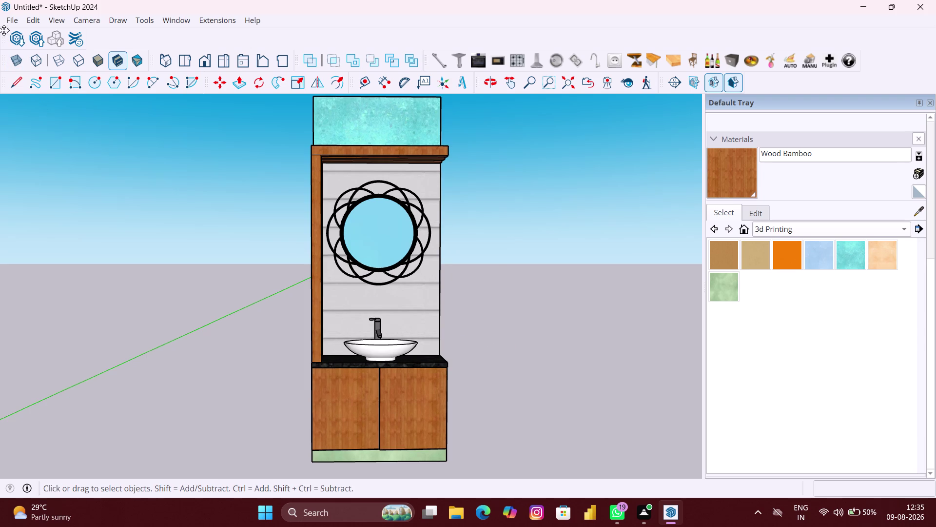
click(8, 18)
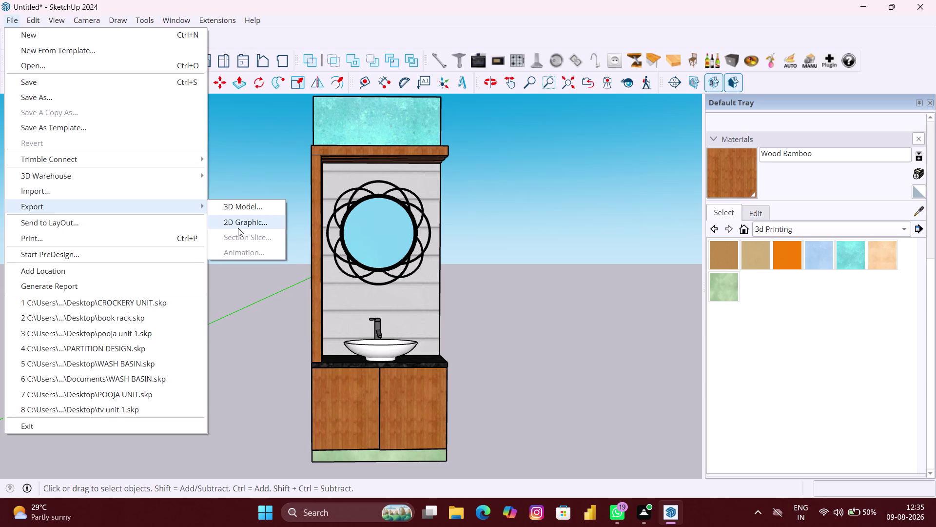
Export the view as a 2D Graphic PDF named 'WASH BASIN 2' in the Desktop folder.
click(238, 228)
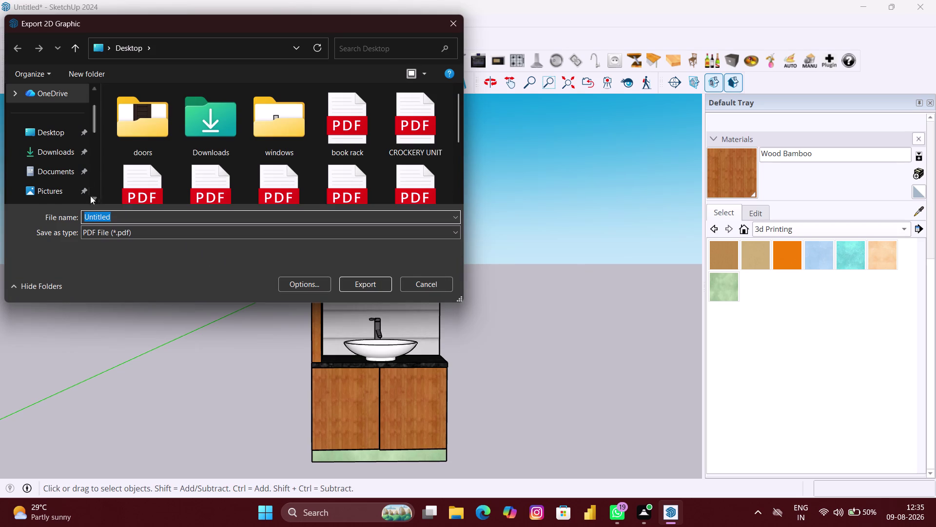
click(53, 137)
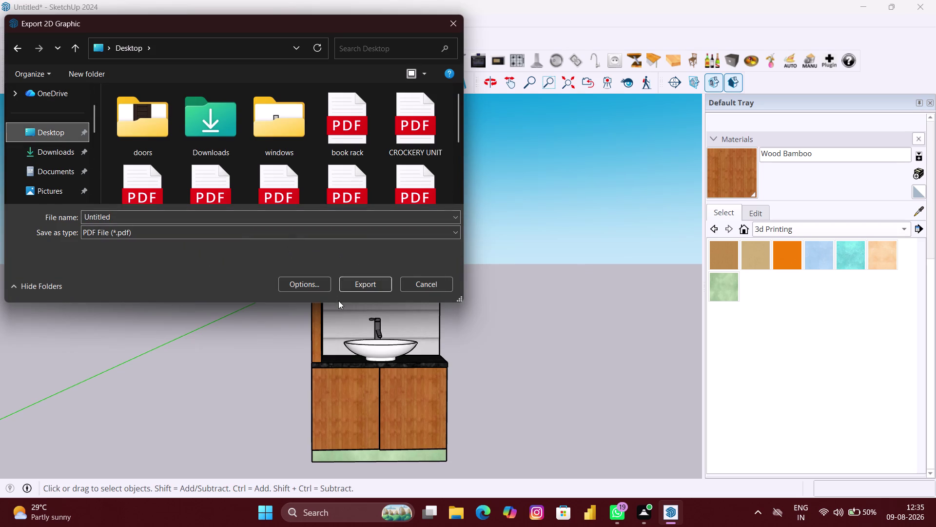
double_click(190, 217)
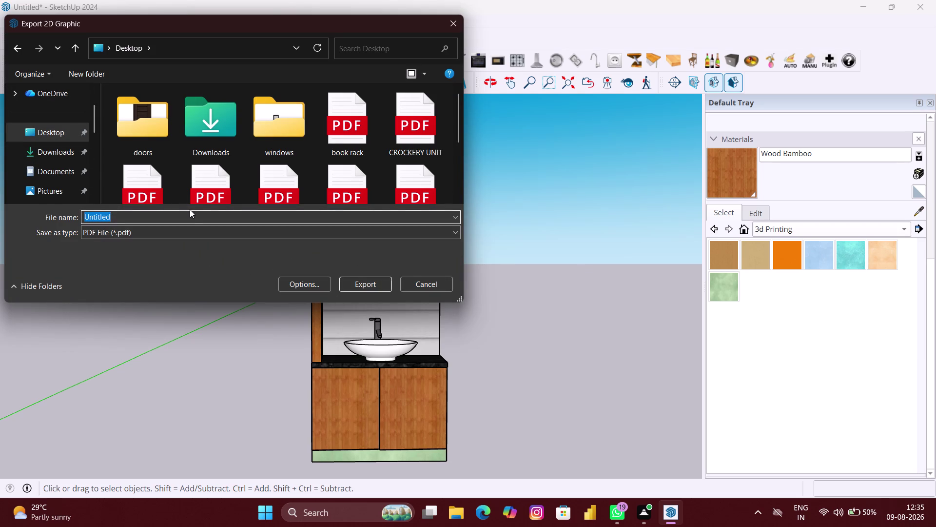
key(BackSpace)
text(WASH)
key(space)
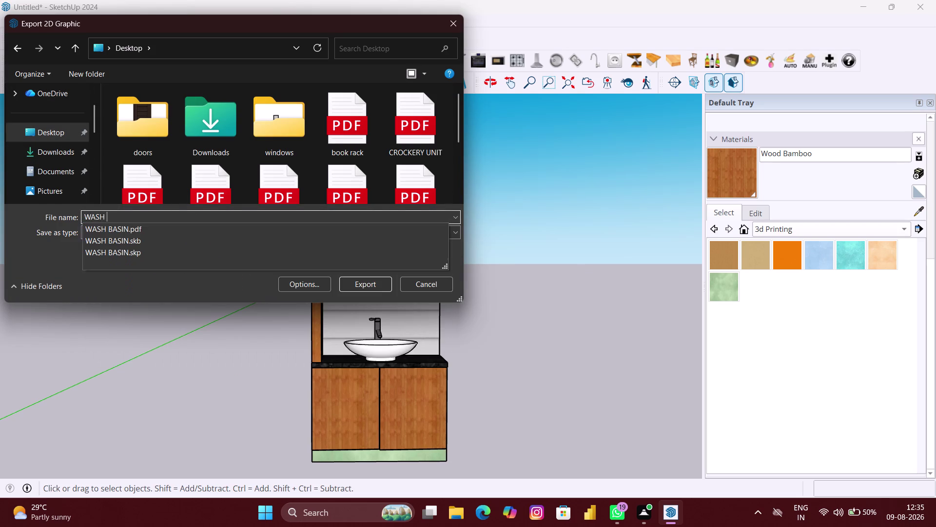
text(BASI)
text(N 2)
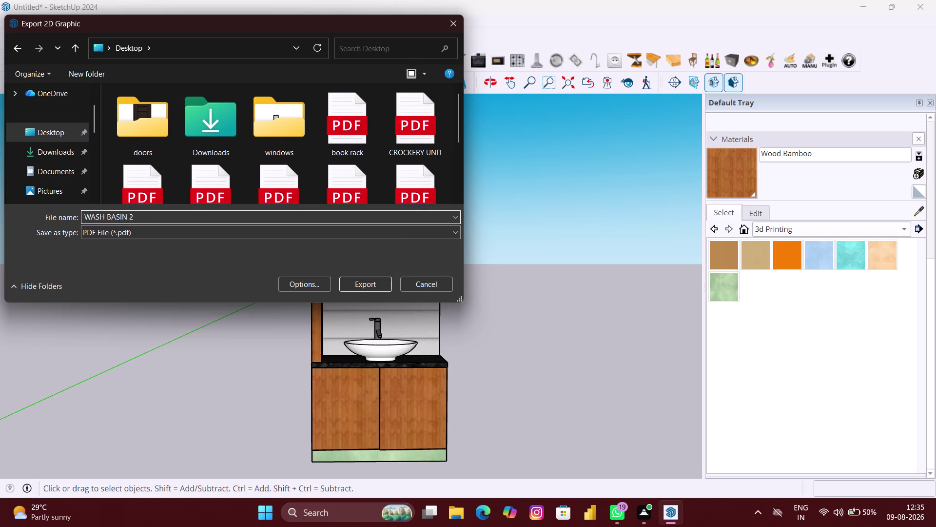
click(43, 133)
click(378, 287)
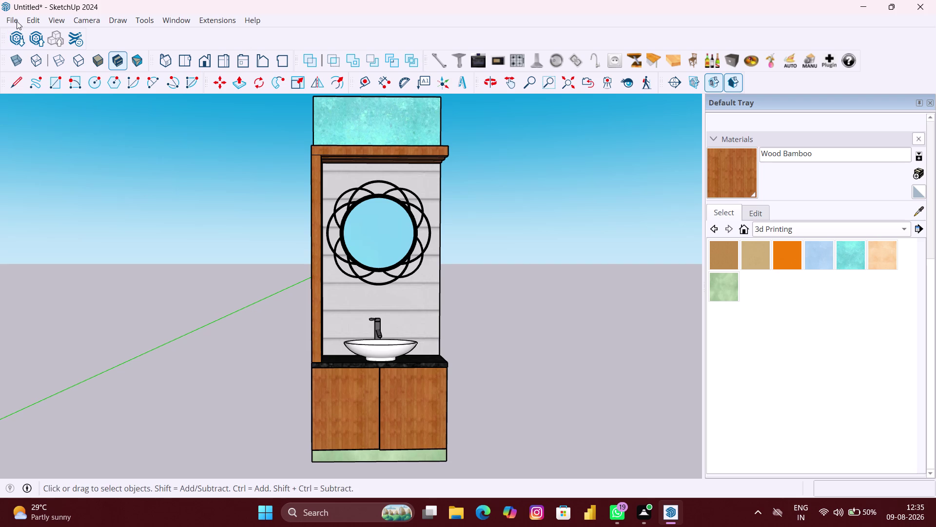
Save the model in the Desktop folder under the name 'WASH BASIN 2'.
key(ctrl+s)
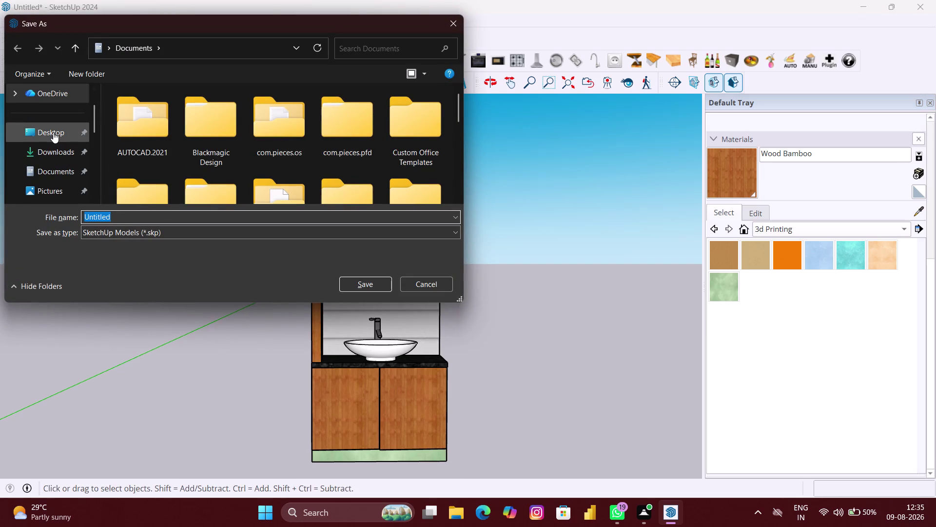
click(53, 132)
click(117, 238)
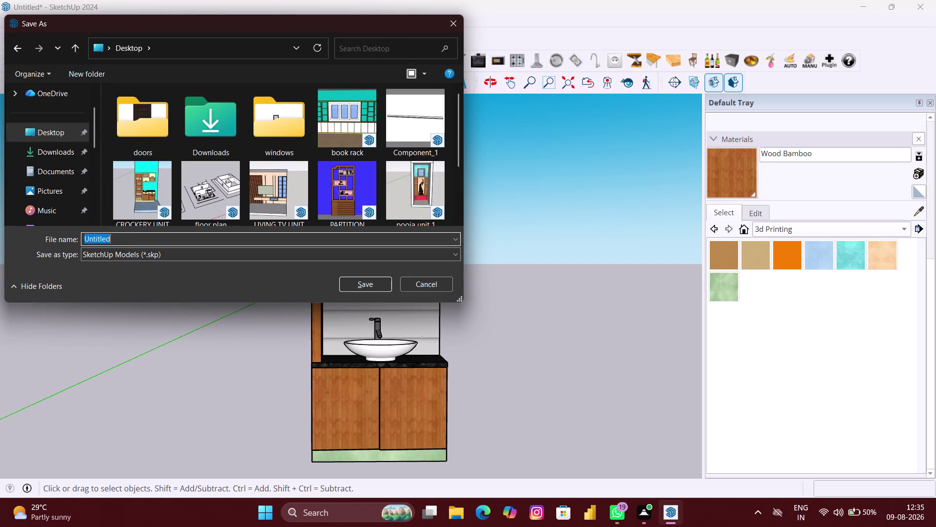
key(BackSpace)
text(WAS)
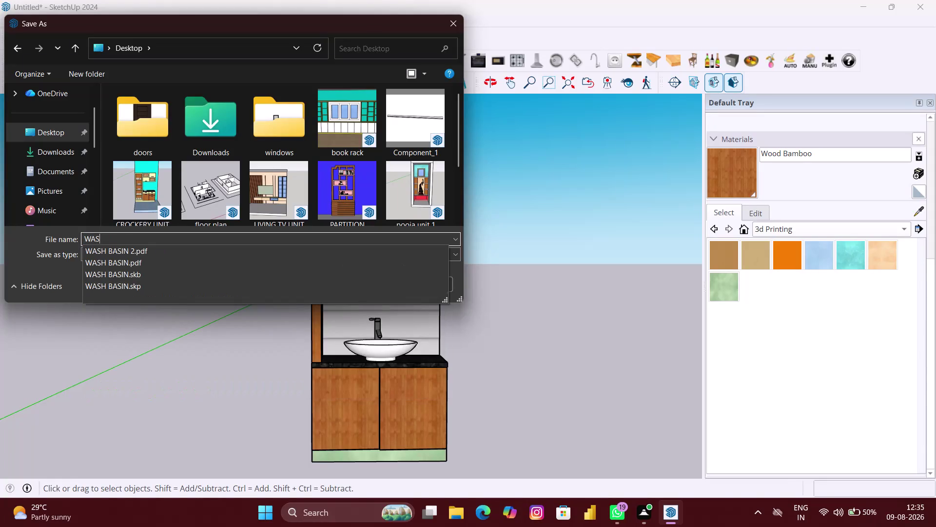
text(H)
key(space)
text(BAS)
text(IN 2)
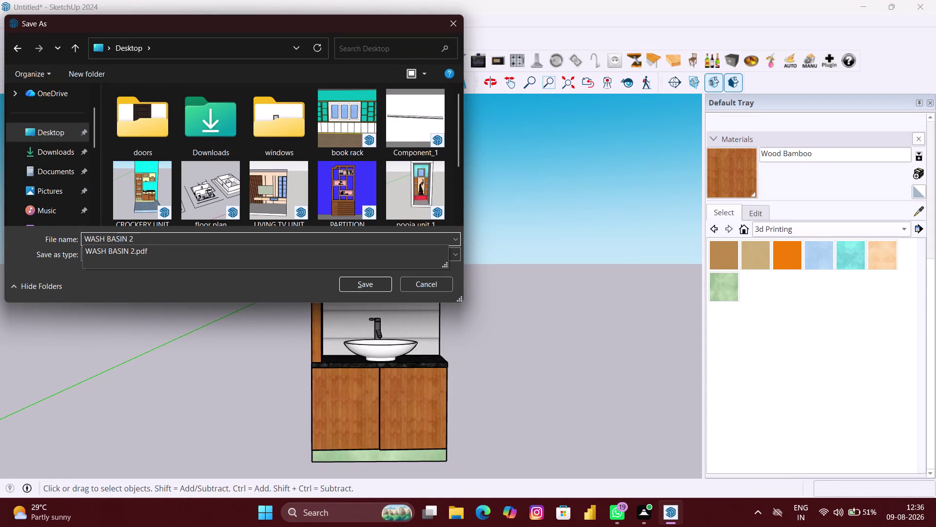
key(Return)
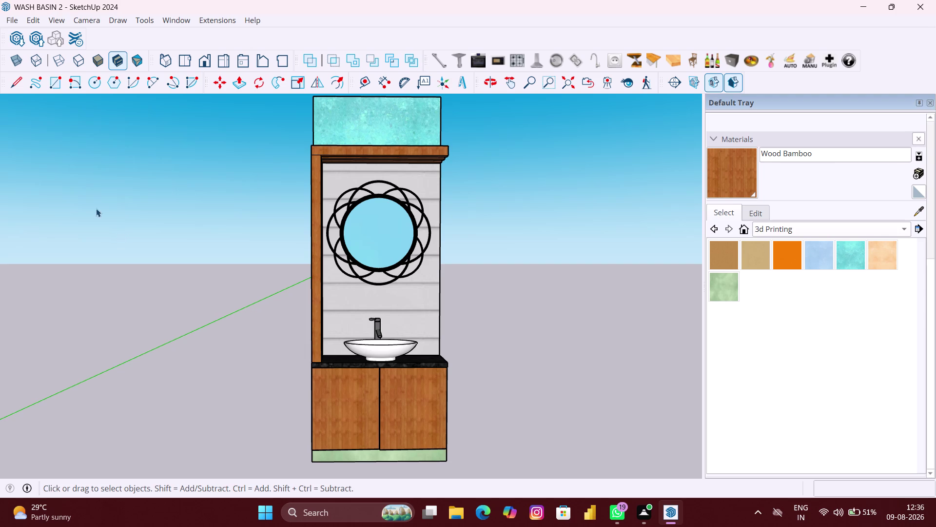
scroll(down, 3)
scroll(down, 3)
middle_drag(278, 244, 267, 266)
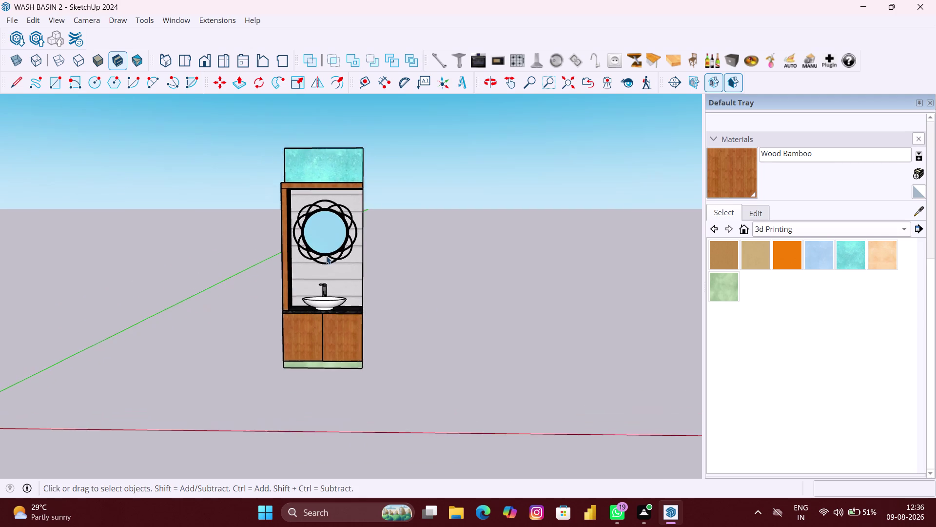
scroll(up, 3)
middle_drag(341, 260, 285, 270)
scroll(up, 3)
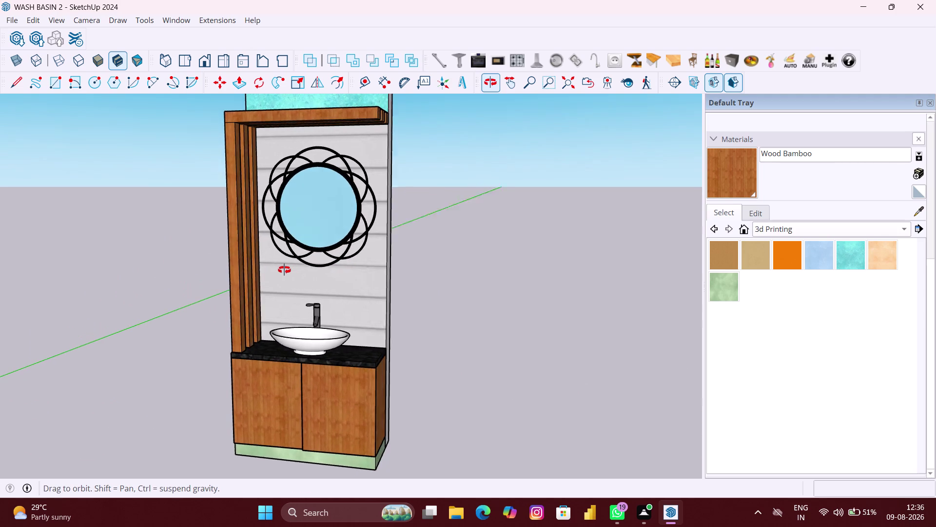
middle_drag(284, 270, 359, 261)
scroll(down, 3)
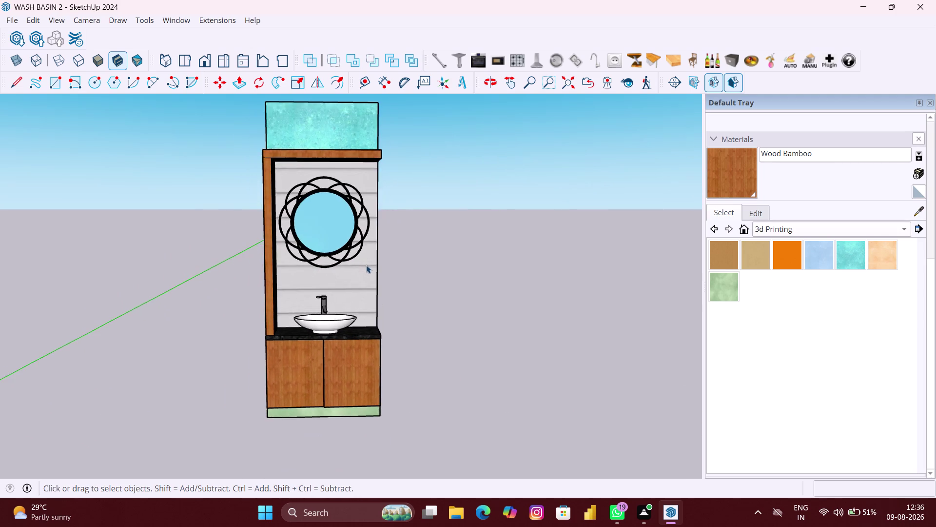
scroll(down, 3)
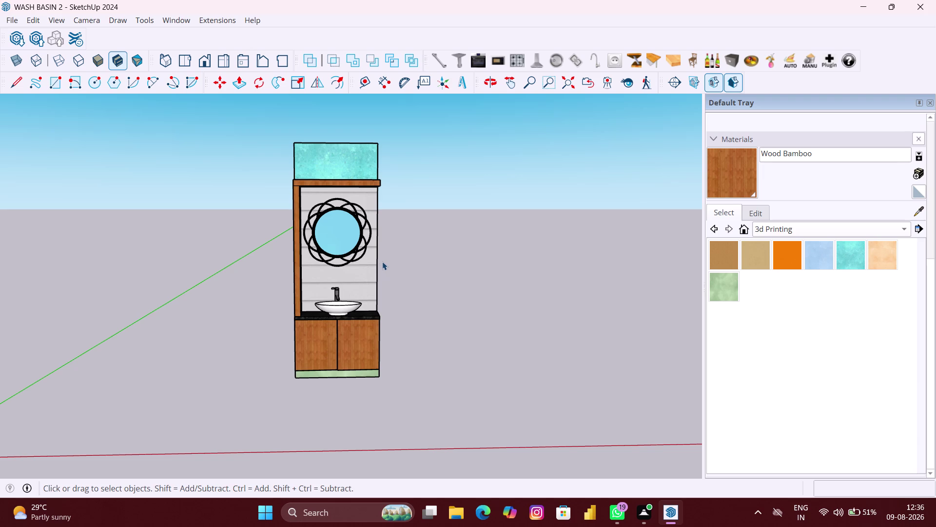
scroll(up, 3)
scroll(up, 3)
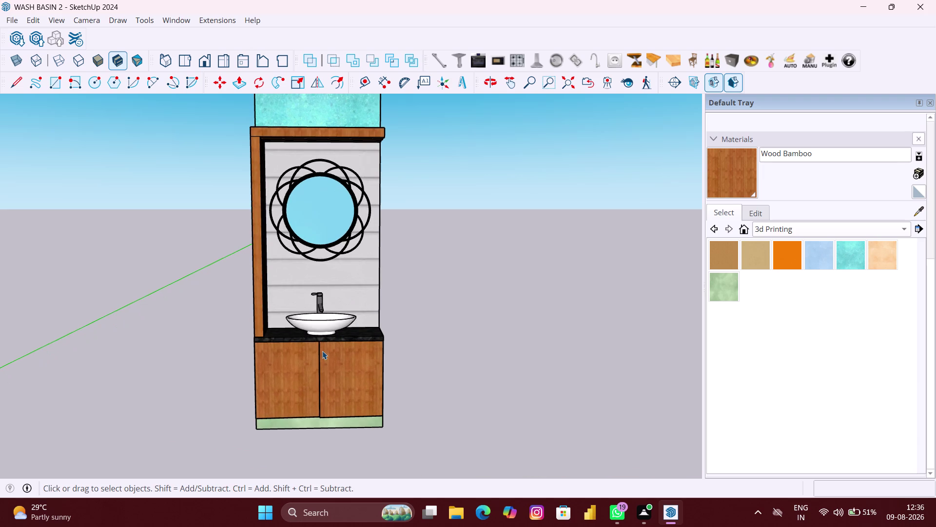
scroll(down, 3)
scroll(up, 3)
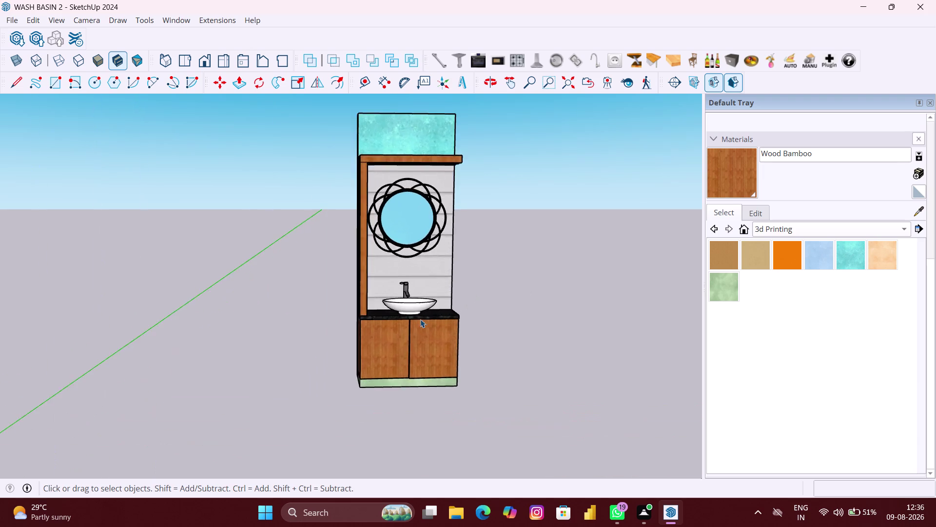
scroll(up, 3)
Move the vessel basin straight down onto the countertop and check its position.
click(413, 307)
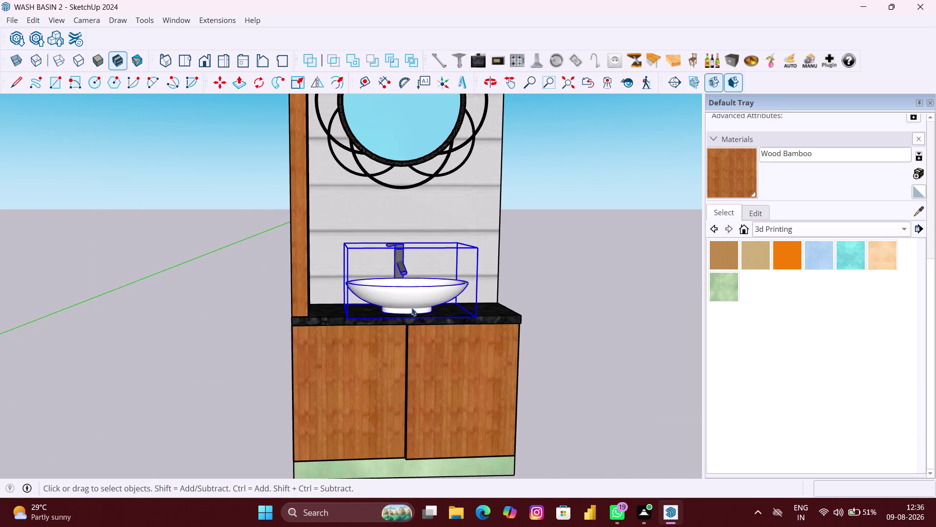
key(m)
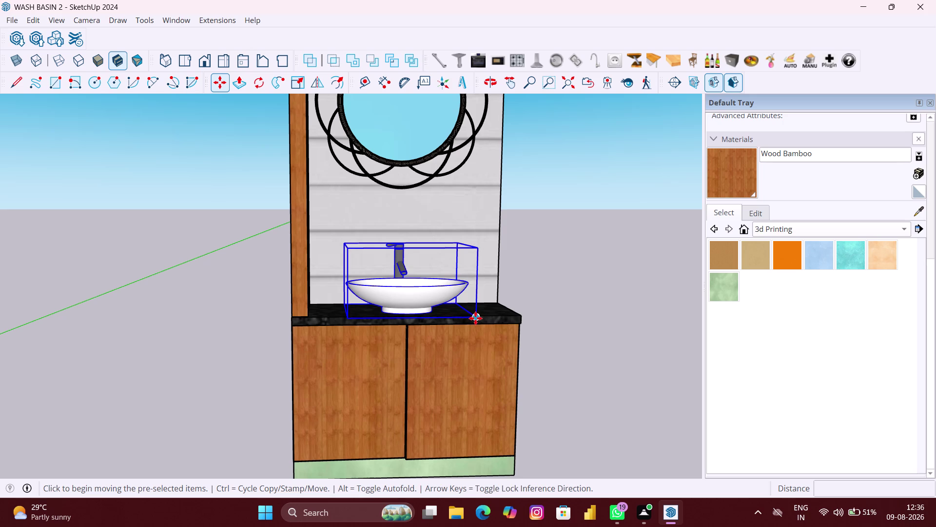
click(475, 318)
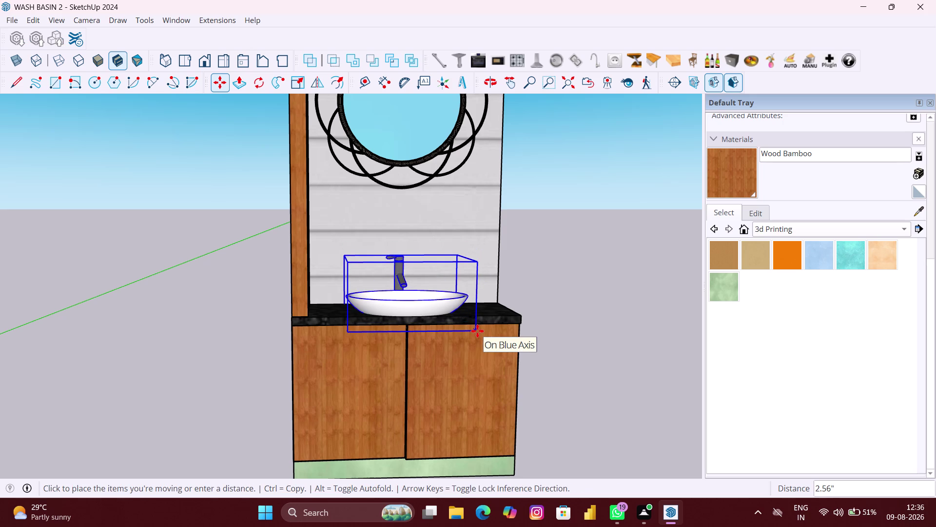
key(Up)
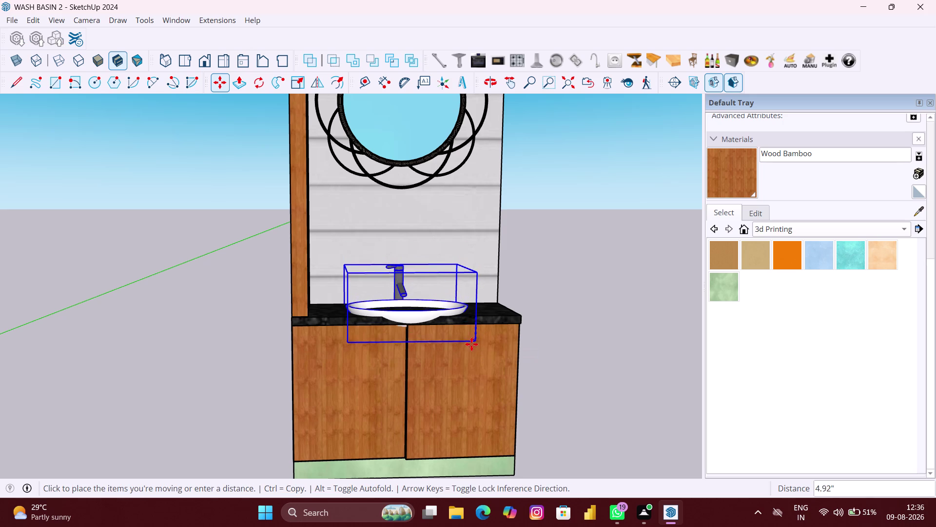
click(467, 330)
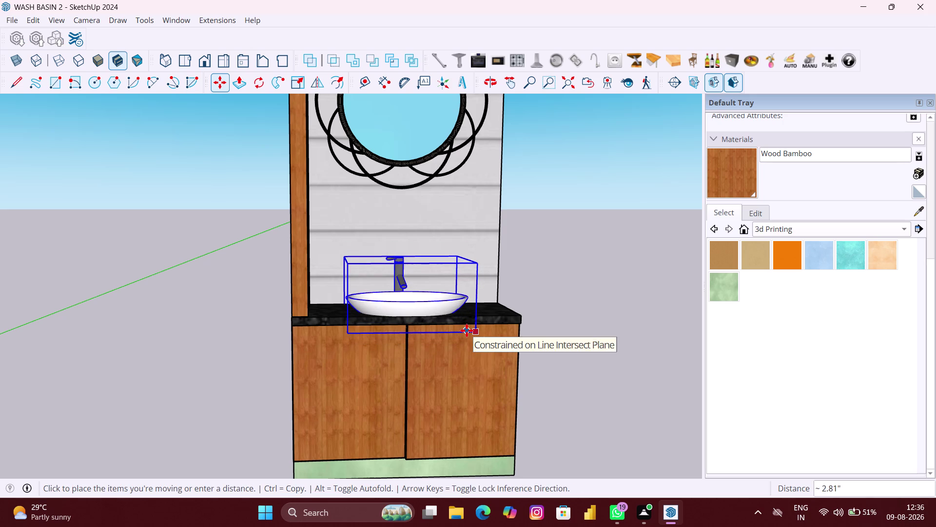
scroll(down, 3)
key(space)
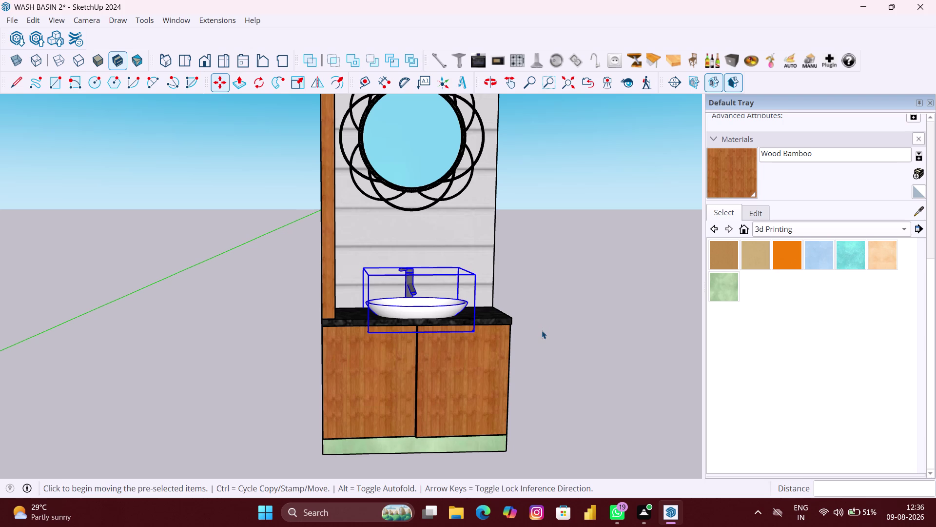
click(542, 330)
middle_drag(518, 338, 452, 438)
scroll(up, 3)
middle_drag(408, 327, 403, 374)
click(505, 349)
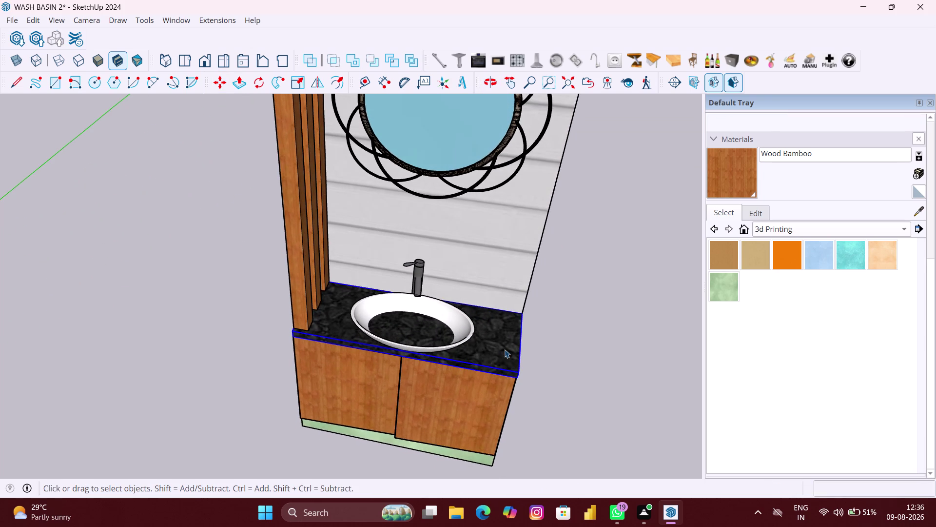
scroll(up, 3)
Open the countertop group and inspect the basin's inner surface options.
click(419, 329)
double_click(412, 329)
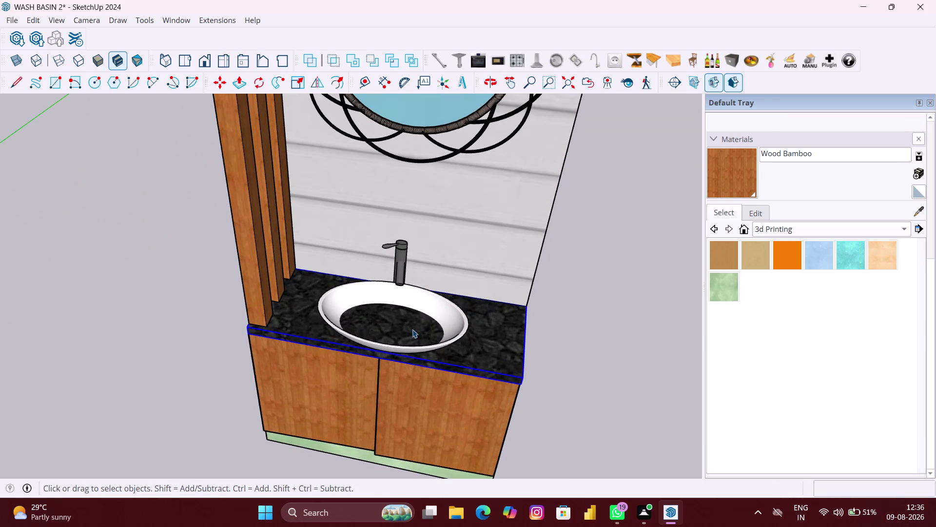
click(442, 335)
click(456, 336)
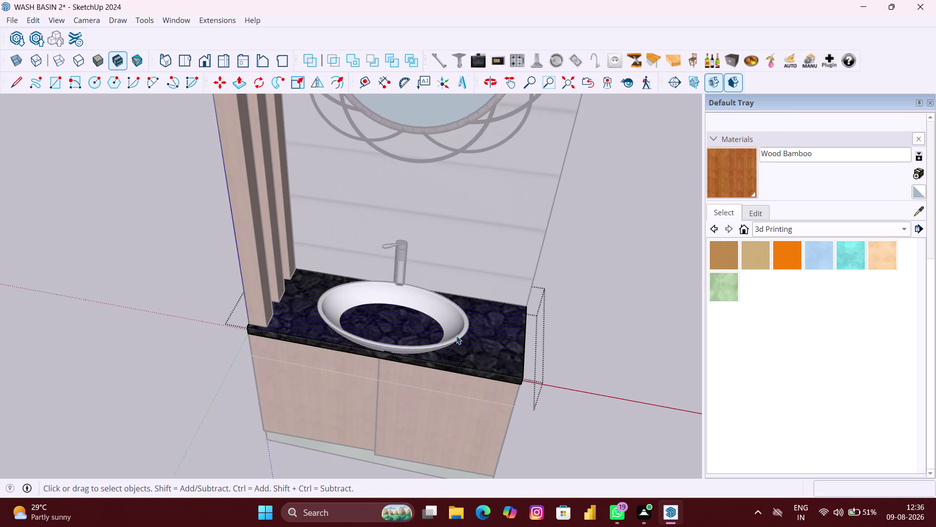
click(483, 340)
click(415, 332)
right_click(410, 332)
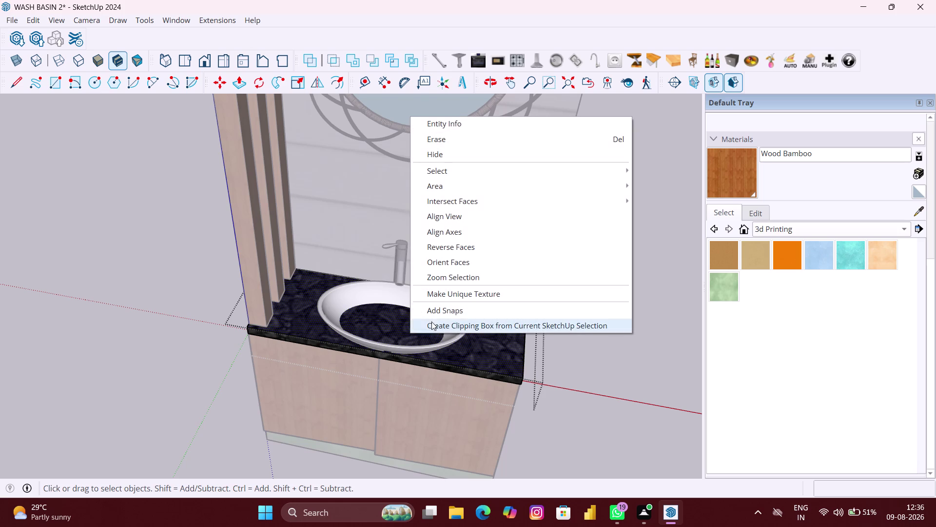
click(453, 200)
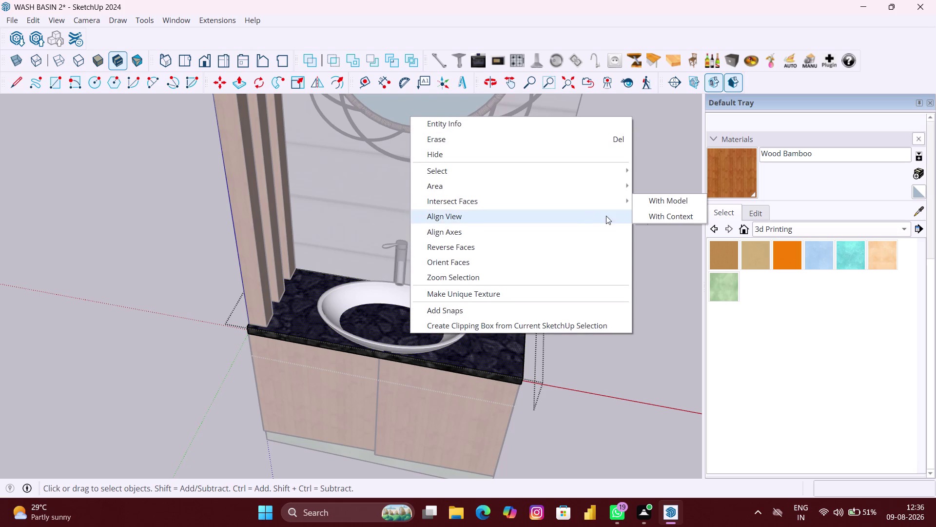
click(665, 203)
Select the granite-textured face inside the basin and delete it.
click(407, 310)
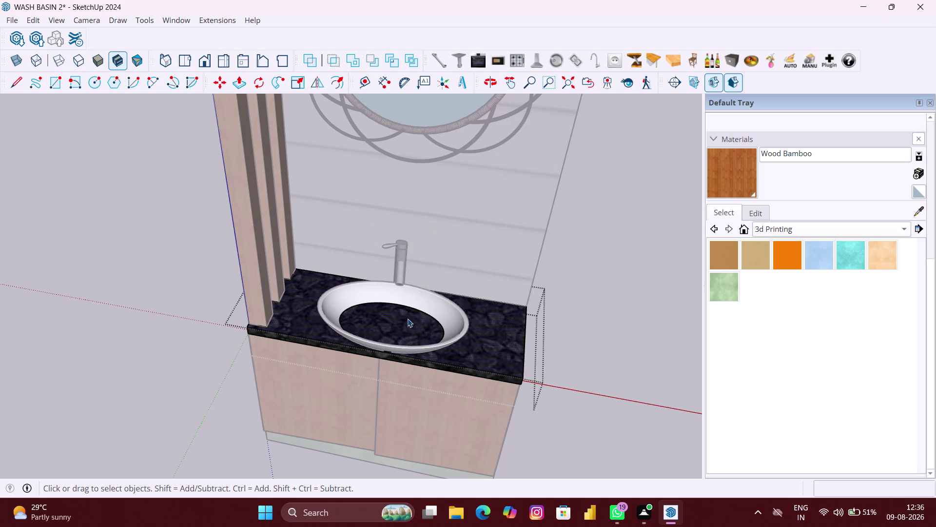
double_click(401, 327)
click(386, 328)
click(385, 328)
click(329, 338)
double_click(314, 324)
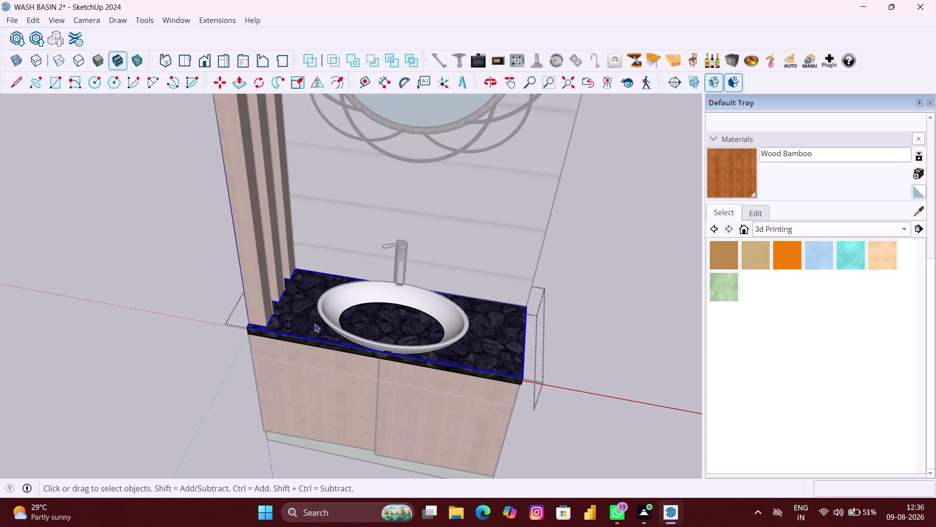
right_click(314, 324)
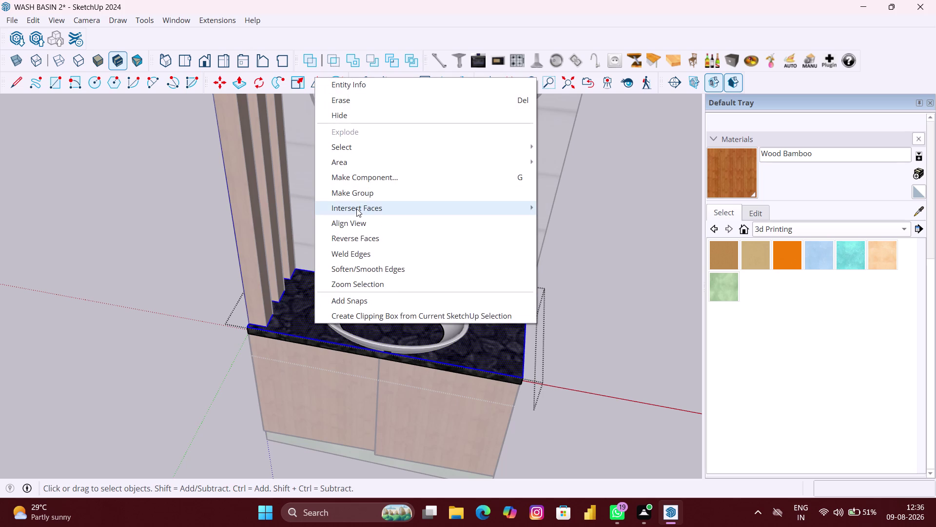
click(576, 213)
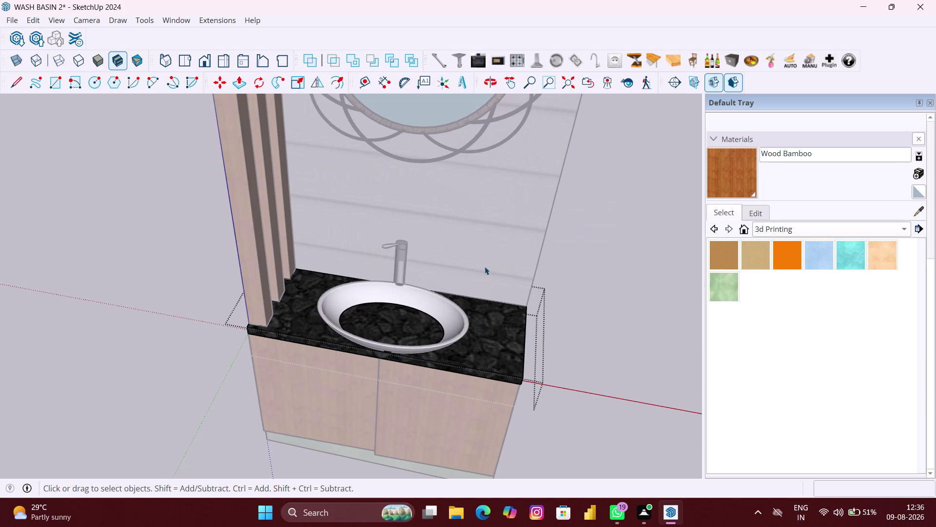
click(405, 323)
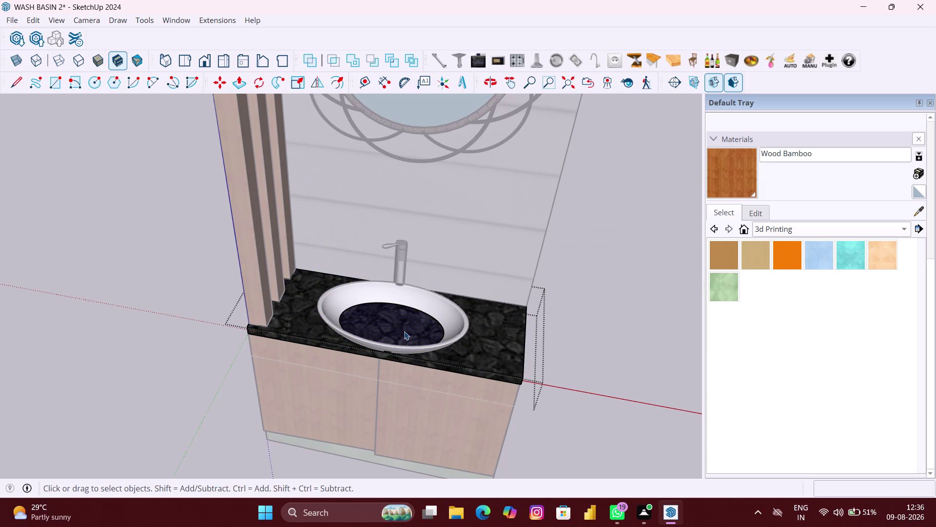
key(Delete)
scroll(up, 3)
Delete the dark patch at the basin bottom and exit the countertop group.
middle_drag(396, 335, 364, 371)
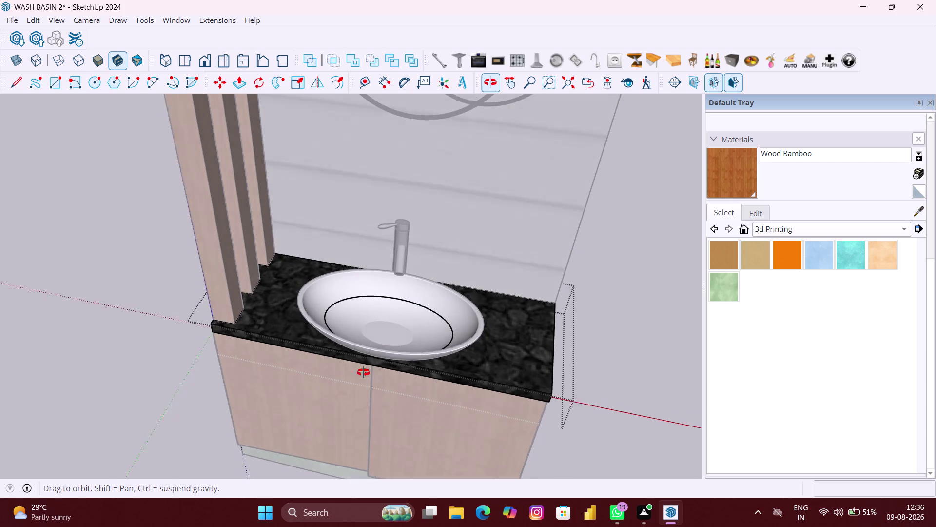
middle_drag(364, 372, 362, 375)
scroll(up, 3)
click(375, 340)
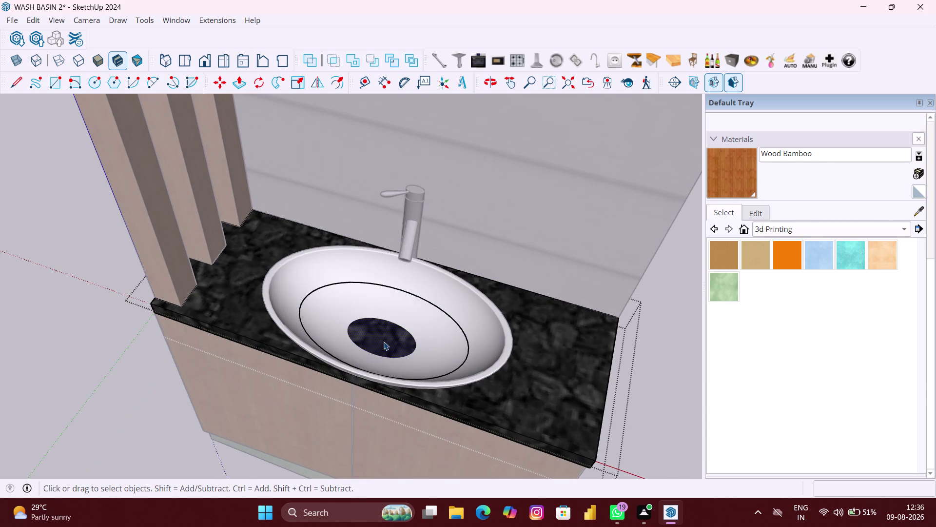
key(Delete)
scroll(down, 3)
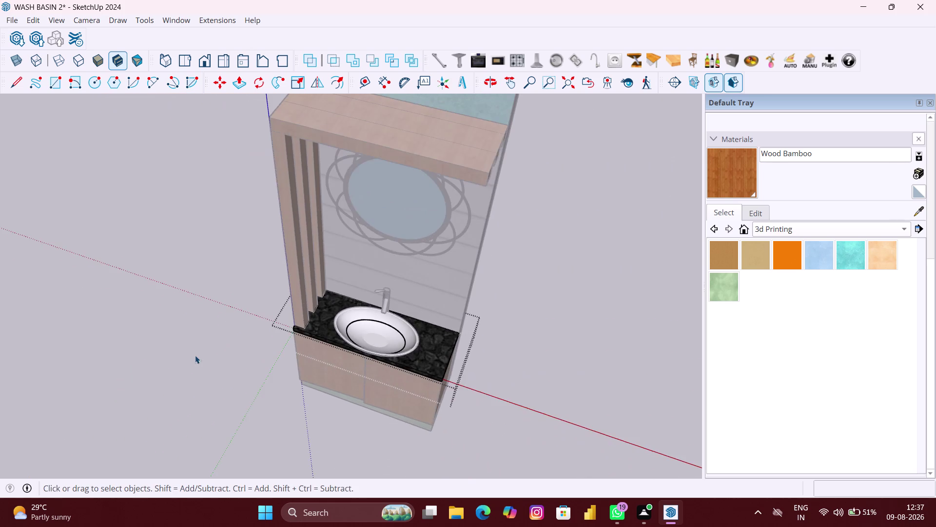
click(195, 356)
Orbit and zoom to frame the whole wall unit from the front.
middle_drag(315, 378, 421, 278)
scroll(up, 3)
middle_drag(426, 324, 398, 254)
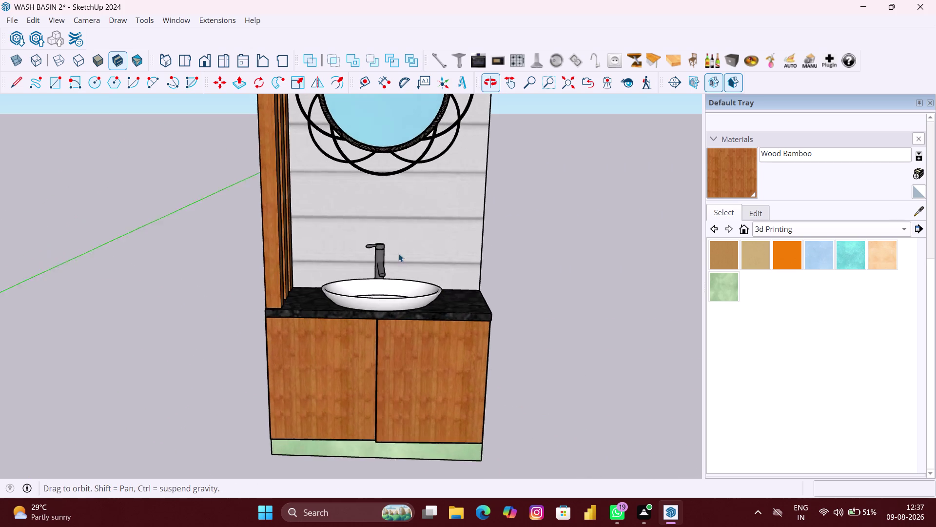
middle_drag(398, 253, 398, 253)
scroll(up, 3)
middle_drag(449, 329, 452, 379)
scroll(down, 3)
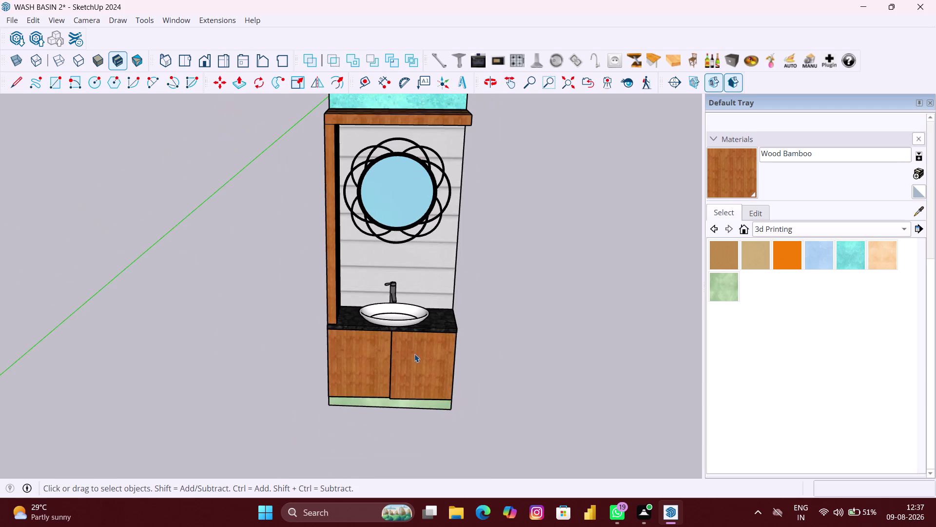
middle_drag(413, 354, 379, 336)
scroll(up, 3)
scroll(up, 3)
middle_drag(398, 321, 395, 369)
scroll(down, 3)
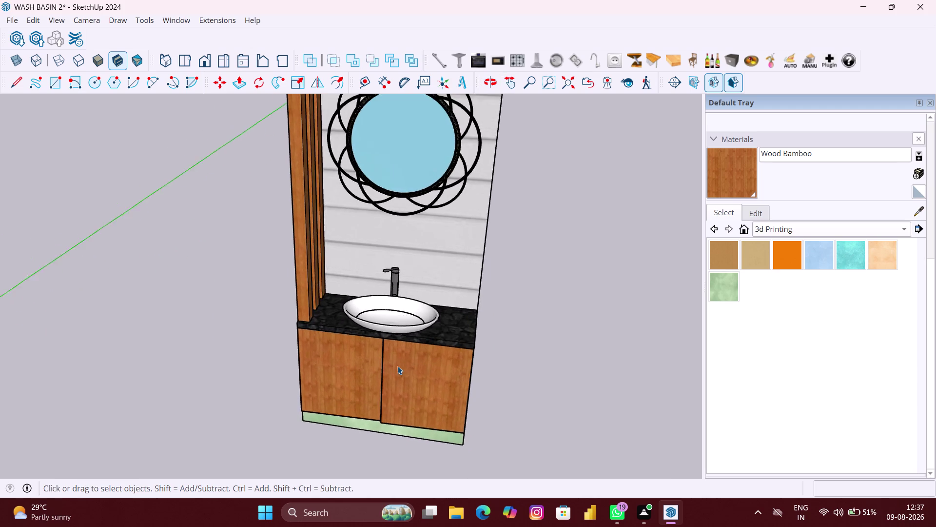
scroll(down, 3)
middle_drag(399, 367, 418, 285)
scroll(up, 3)
middle_drag(427, 361, 457, 353)
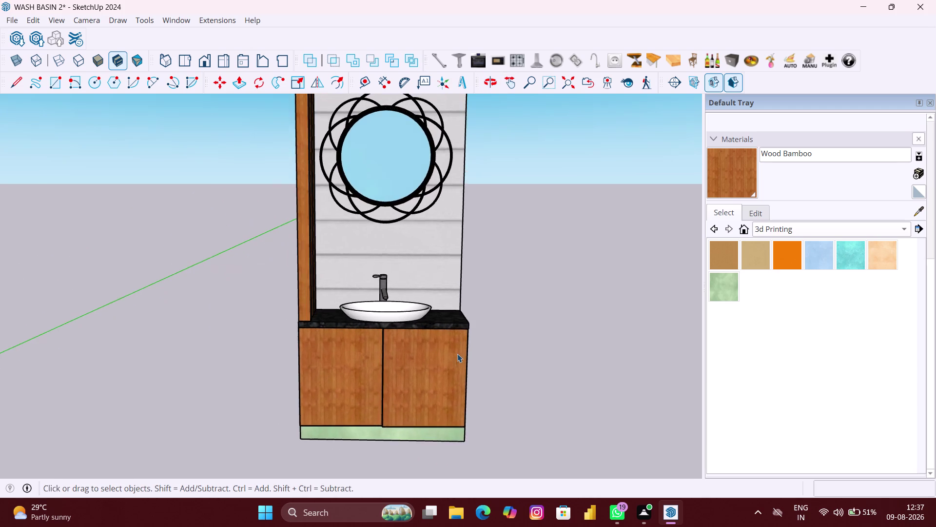
scroll(down, 3)
middle_drag(501, 382, 496, 368)
scroll(up, 3)
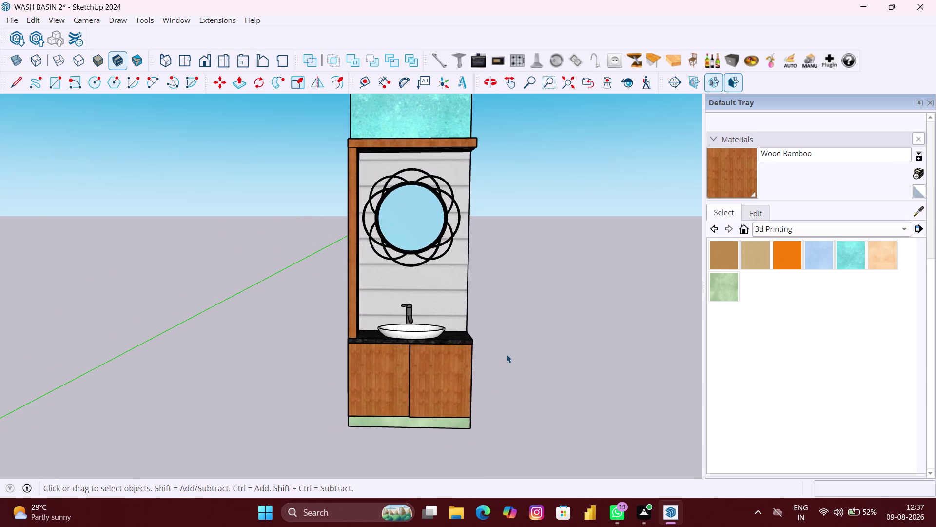
middle_drag(502, 356, 502, 367)
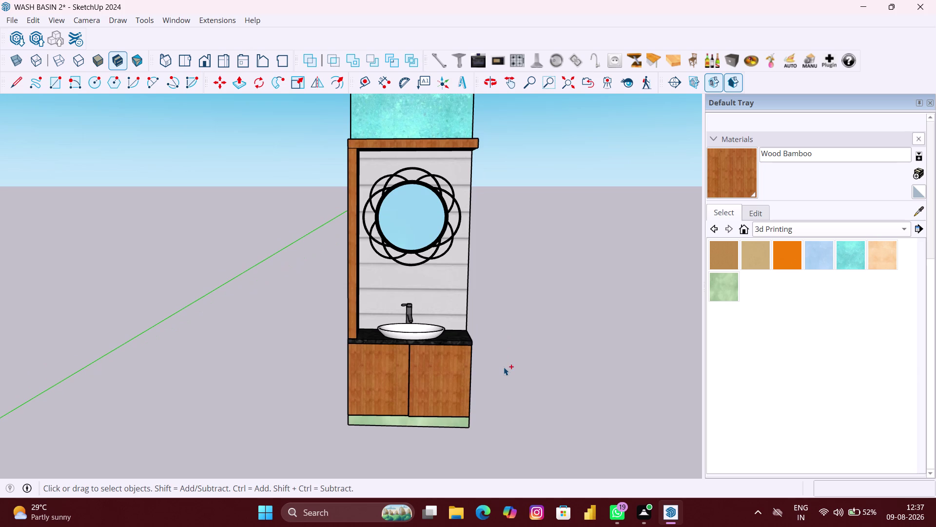
Save the model and bring up the File menu.
key(ctrl+s)
scroll(down, 3)
click(9, 18)
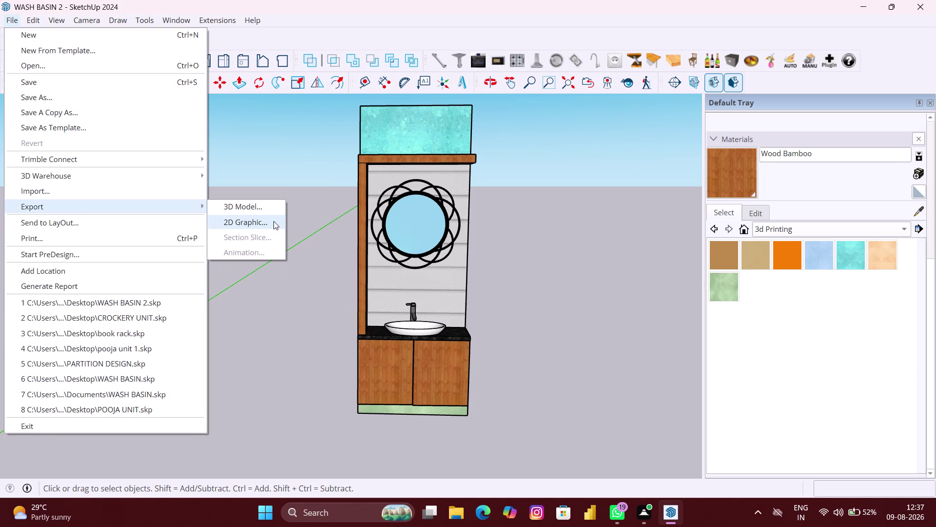
Re-export the 2D Graphic PDF to the Desktop, replacing the existing WASH BASIN 2 file.
click(266, 221)
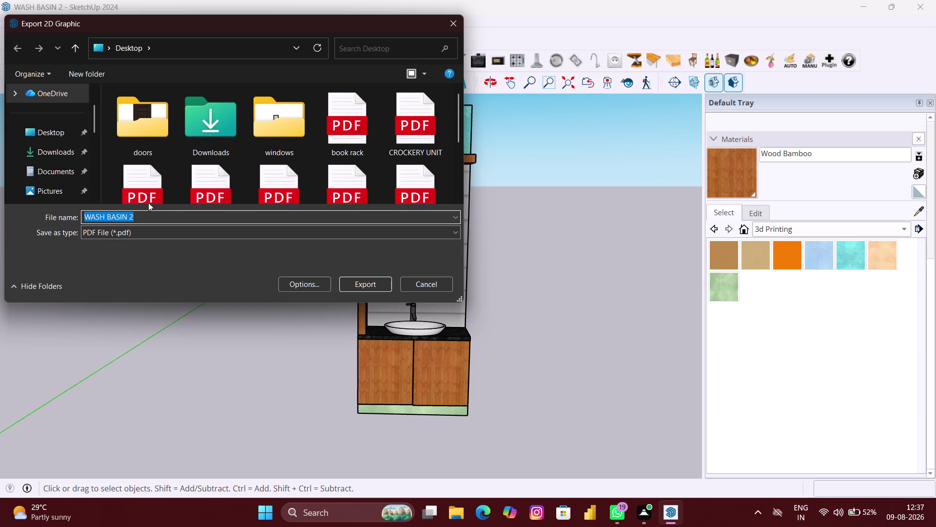
click(51, 127)
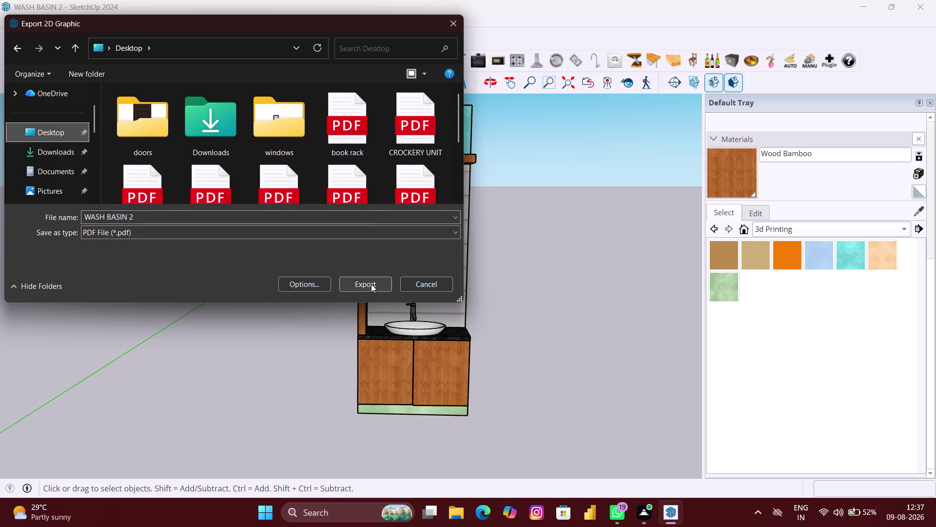
click(372, 284)
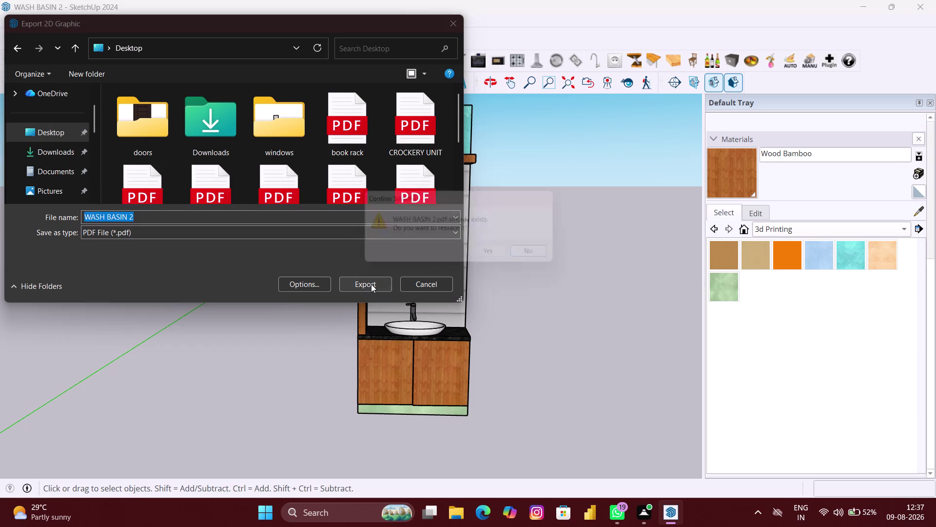
click(498, 254)
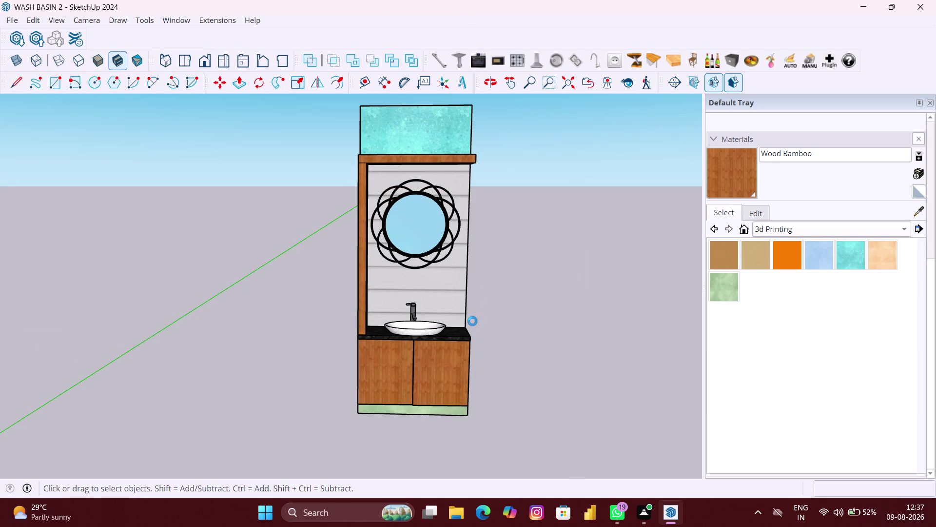
scroll(up, 3)
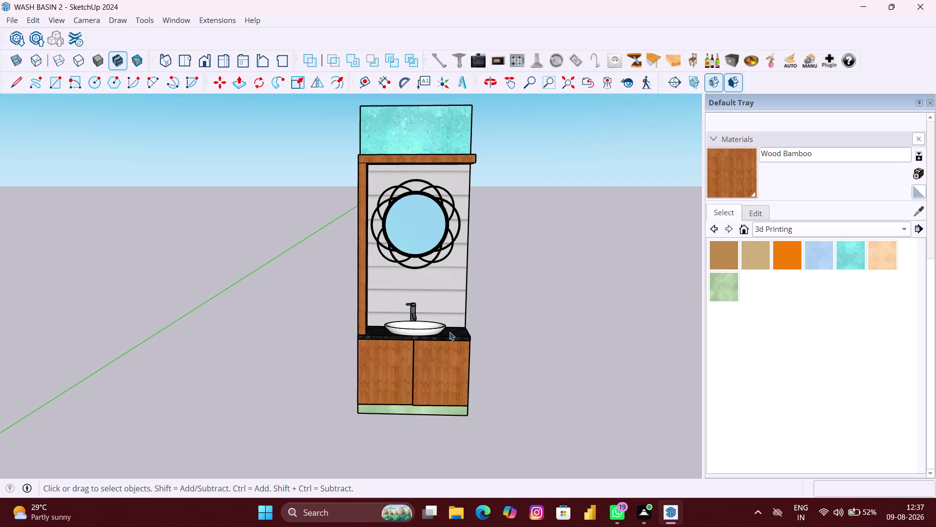
Zoom out and close the Default Tray materials panel.
middle_drag(445, 333, 431, 362)
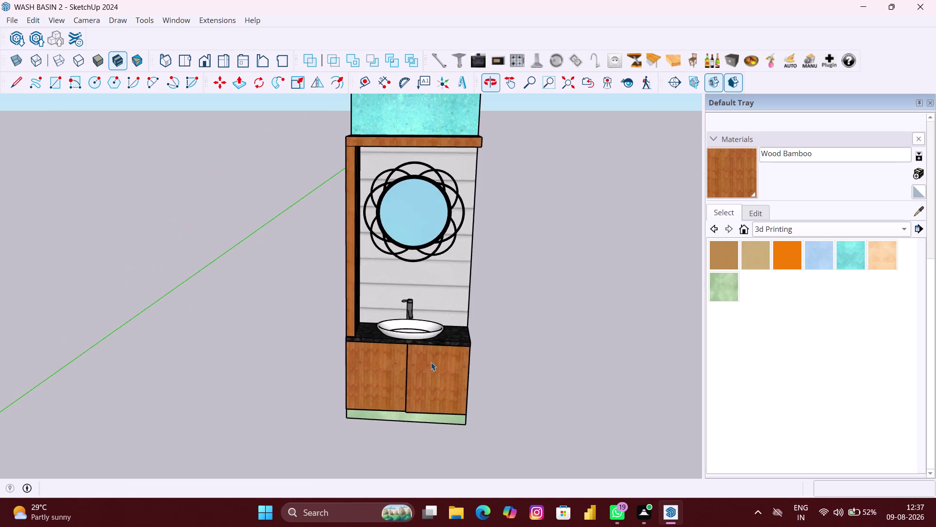
scroll(down, 3)
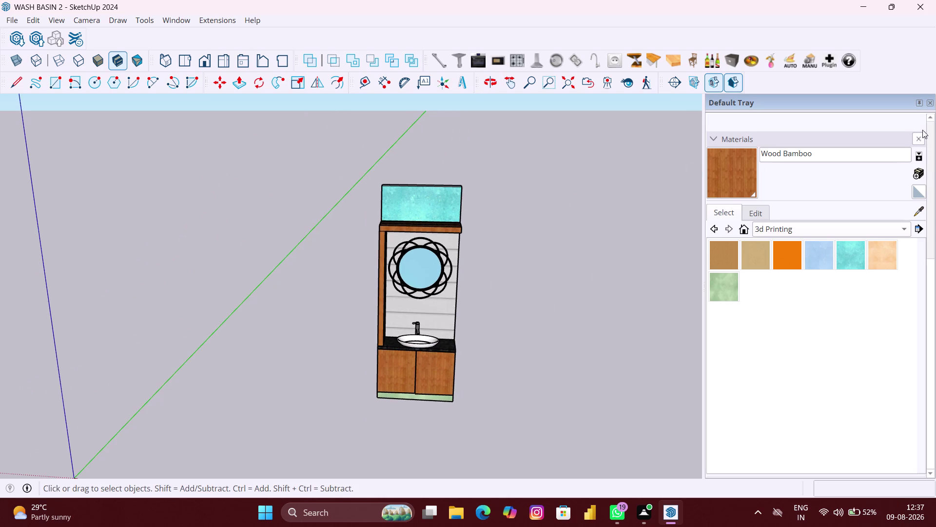
click(930, 104)
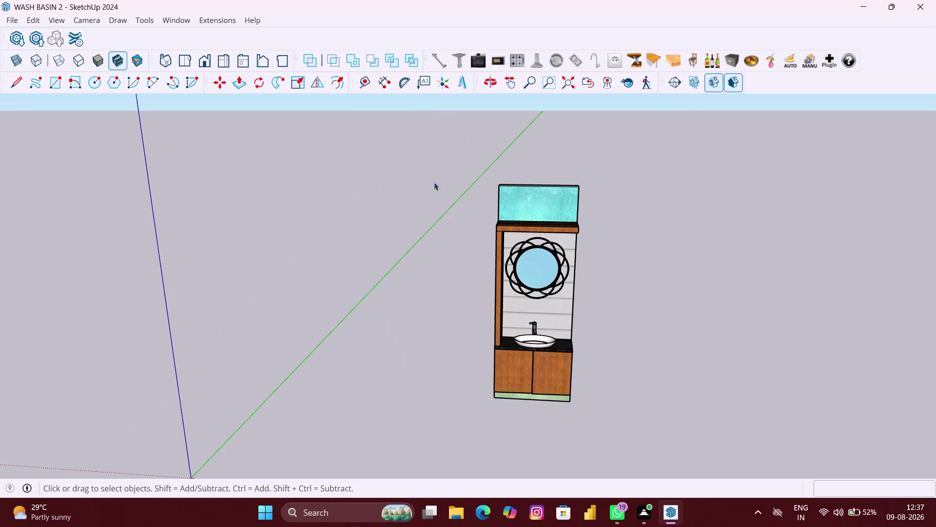
Save the model again, then open and dismiss the File menu.
key(ctrl+s)
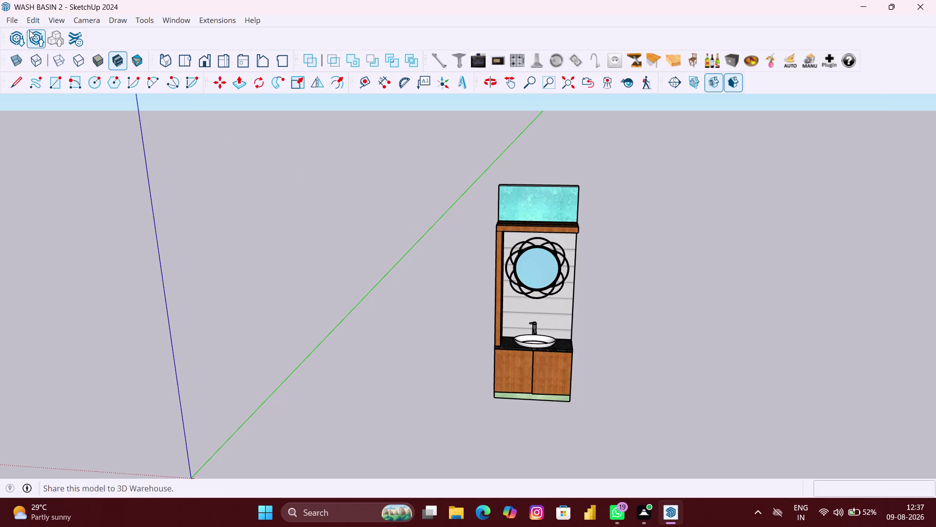
click(12, 18)
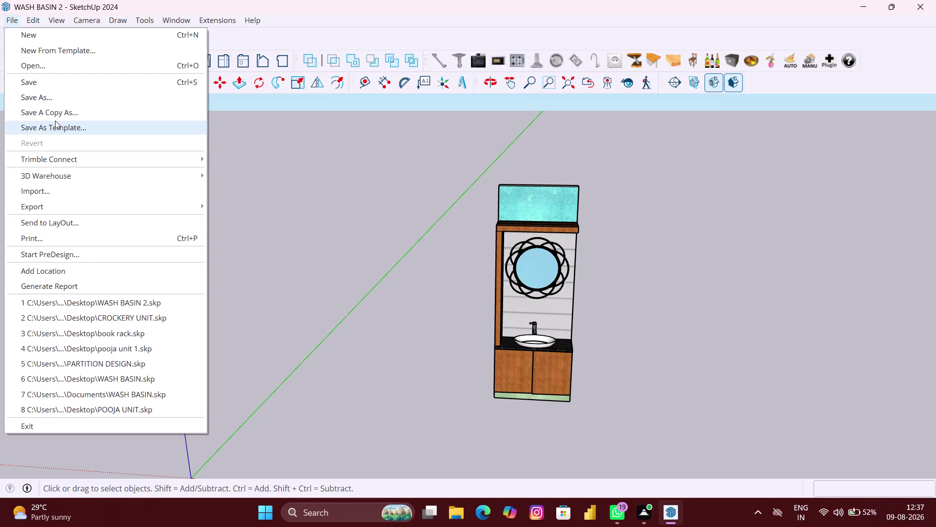
click(364, 166)
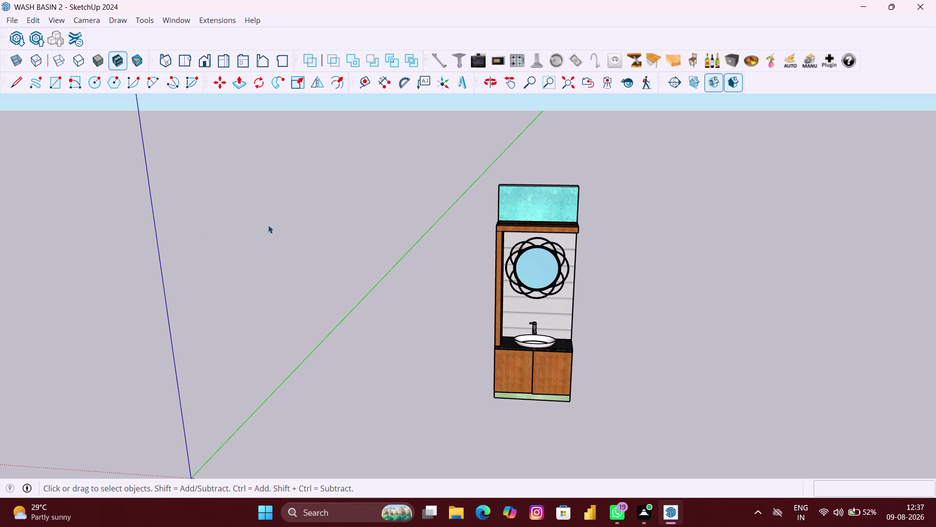
Orbit and pan to a centred front view of the wall unit, save, and open File.
scroll(up, 3)
scroll(up, 3)
middle_drag(576, 295, 577, 295)
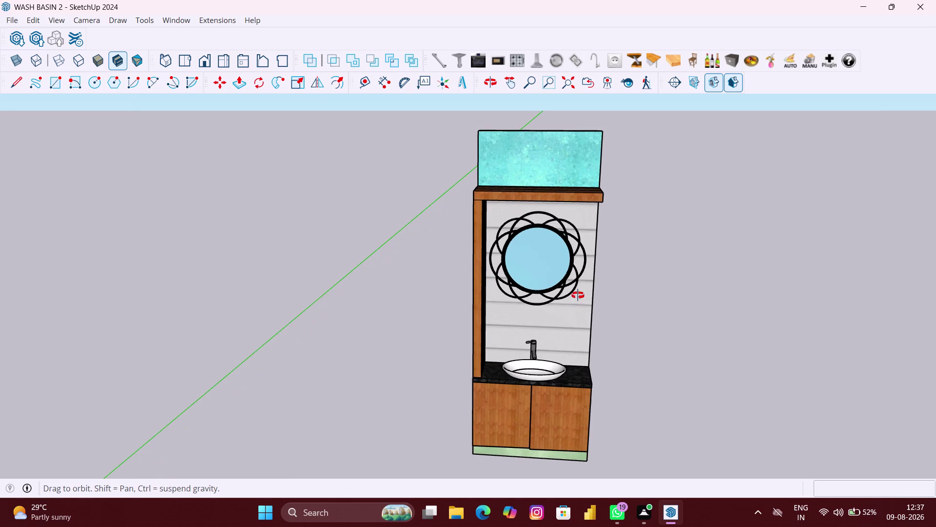
middle_drag(577, 295, 256, 280)
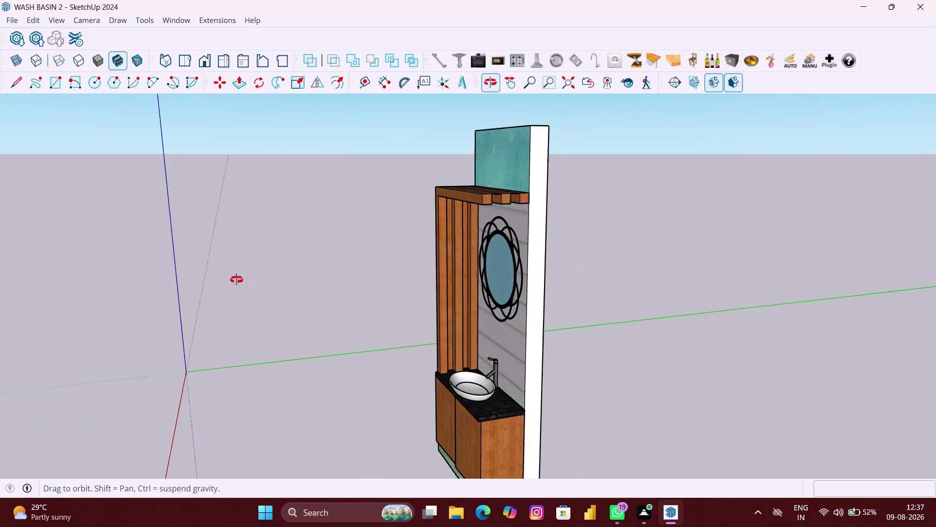
middle_drag(256, 280, 652, 290)
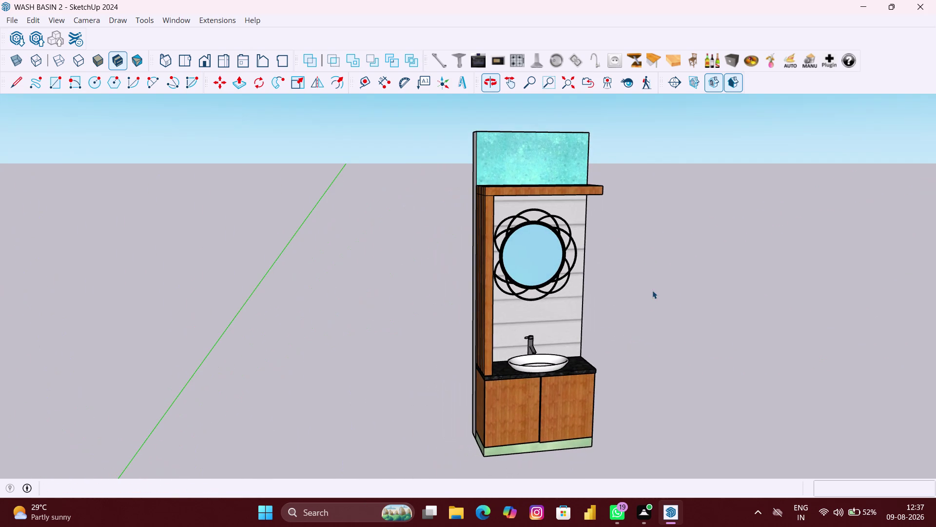
middle_drag(665, 314, 662, 315)
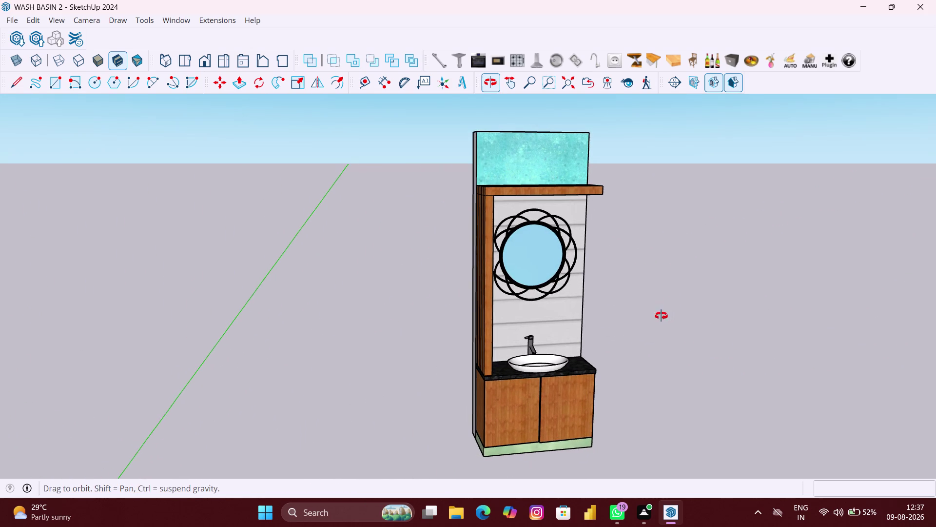
middle_drag(662, 315, 646, 321)
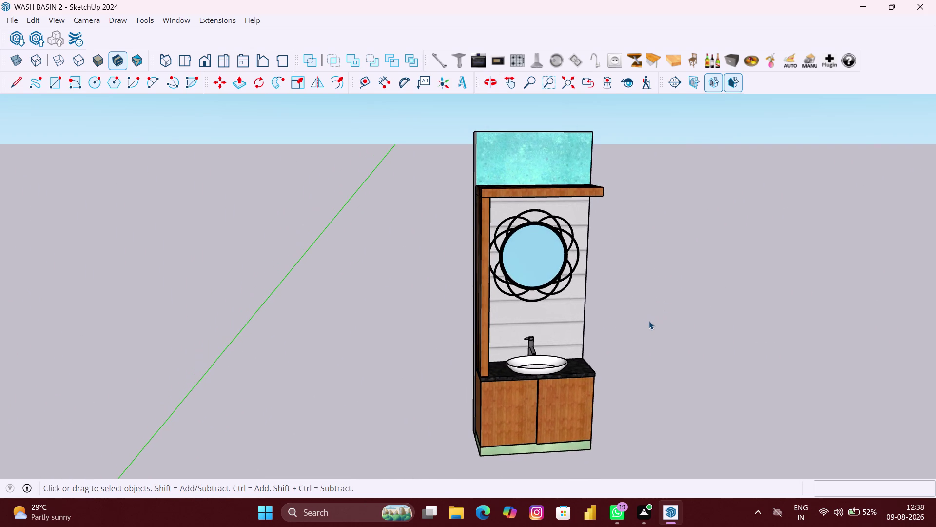
middle_drag(647, 322, 583, 320)
scroll(up, 3)
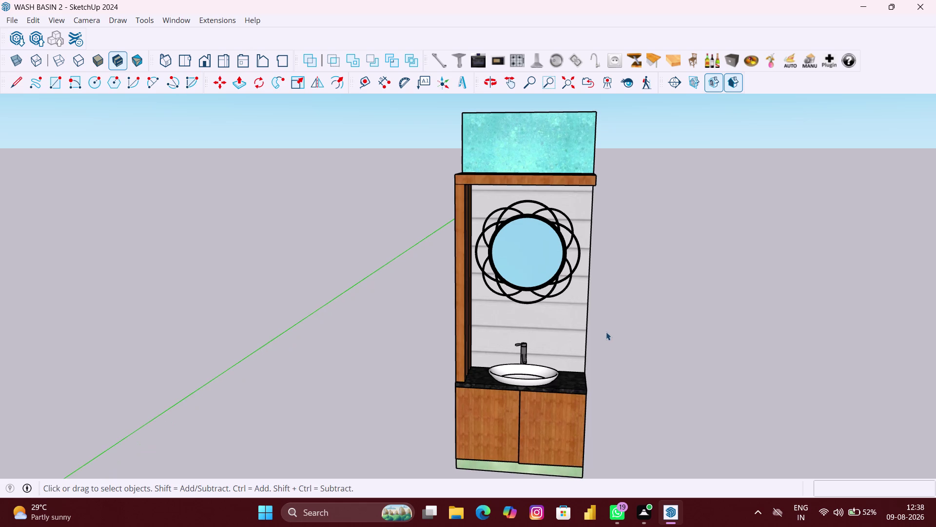
middle_drag(606, 332, 628, 333)
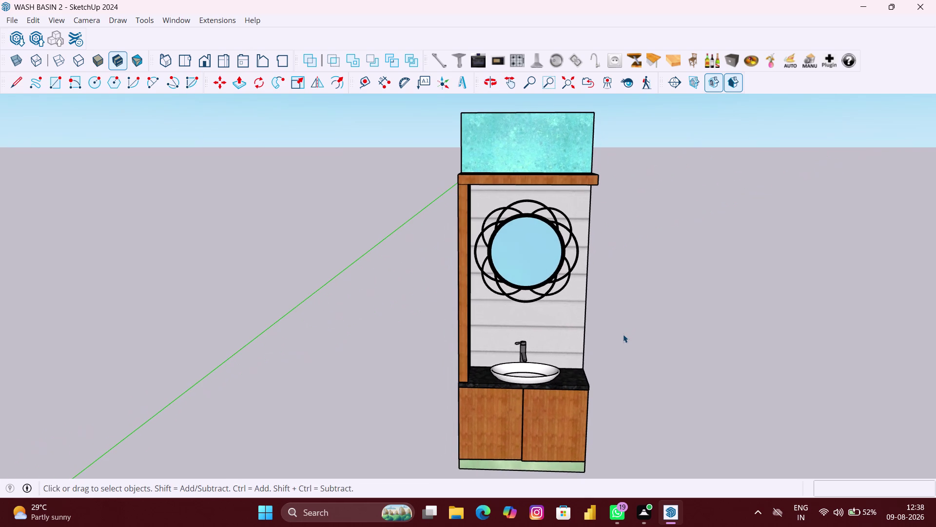
key(ctrl+s)
click(16, 22)
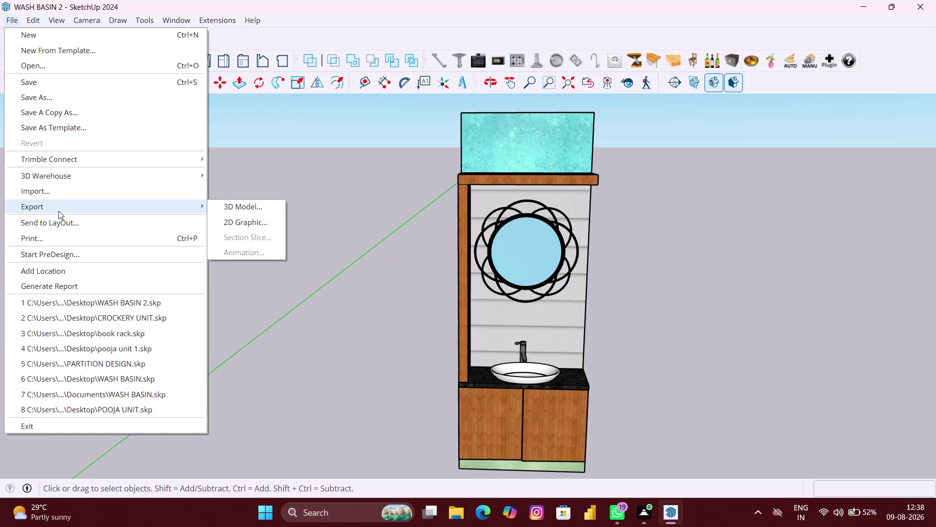
Export the front view as the 2D Graphic PDF 'WASH BASIN 2' on the Desktop, confirming.
click(224, 221)
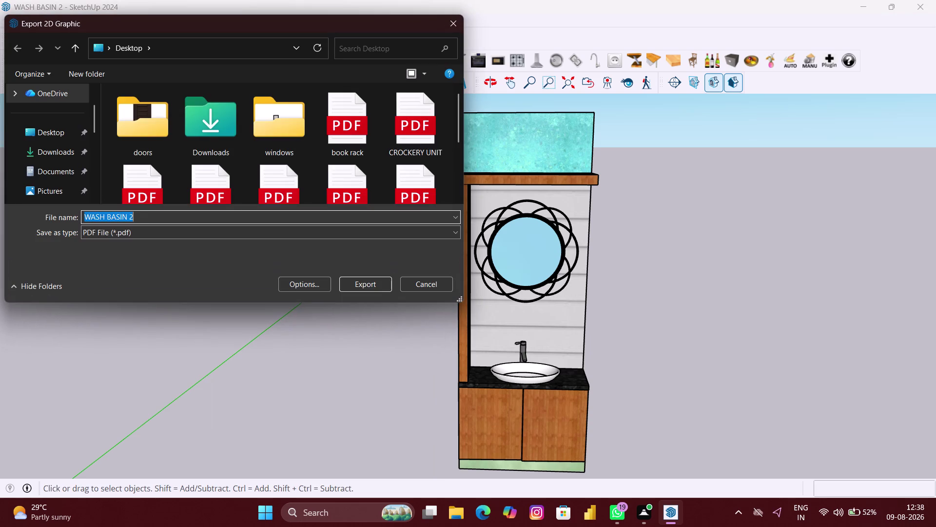
click(367, 287)
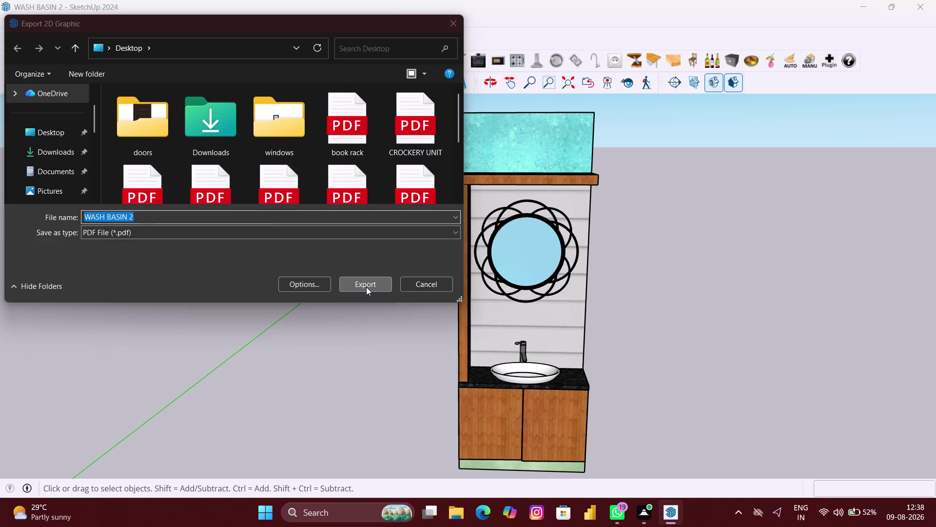
click(489, 258)
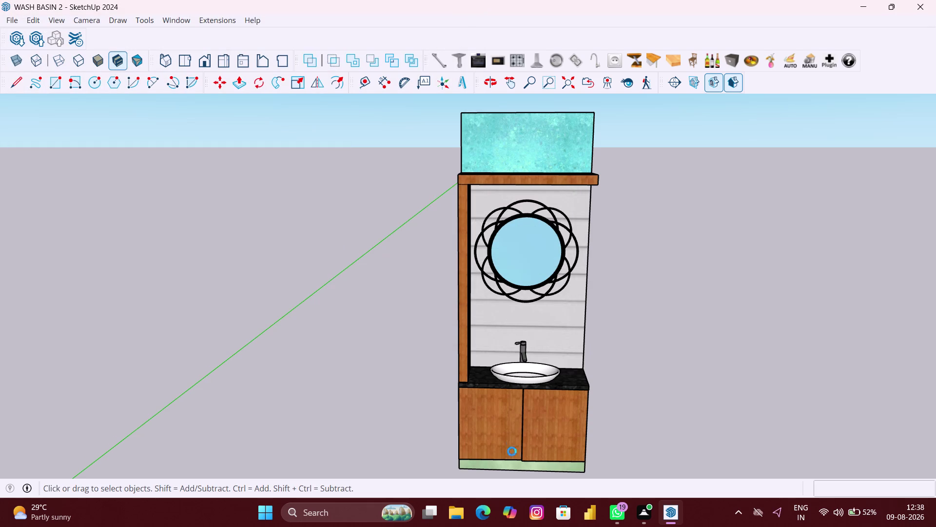